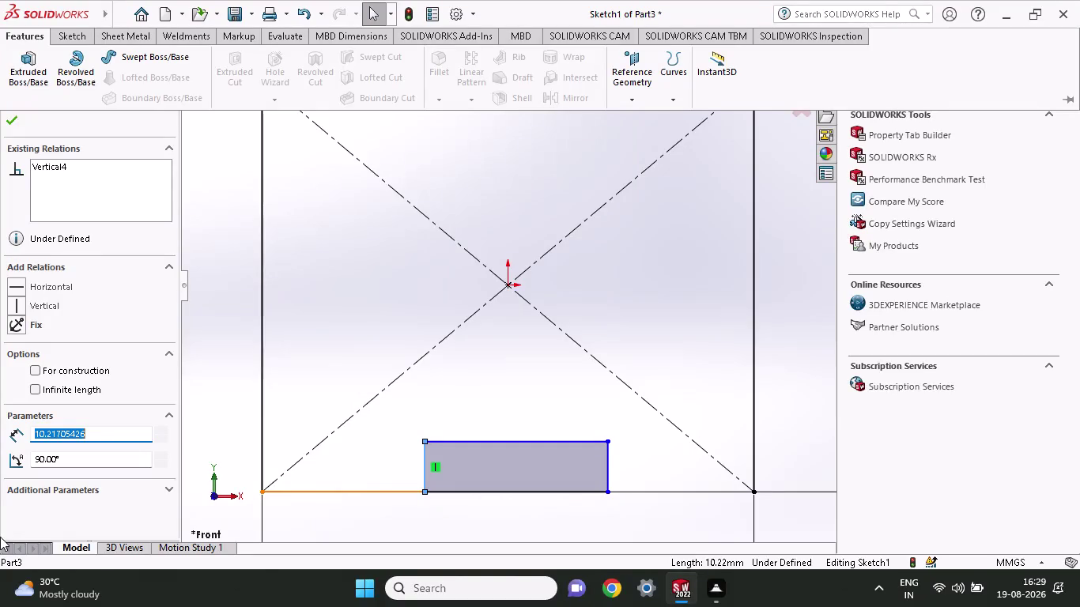
Undo recent edits to remove the small bottom rectangle from Sketch1's square.
key(ctrl+z)
key(ctrl+z)
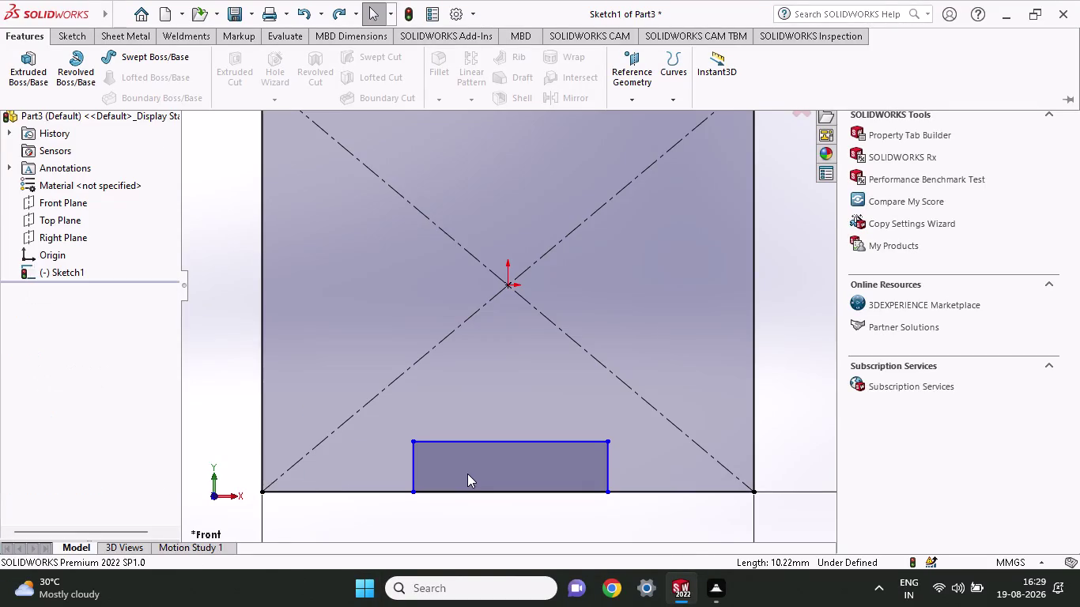
key(ctrl+z)
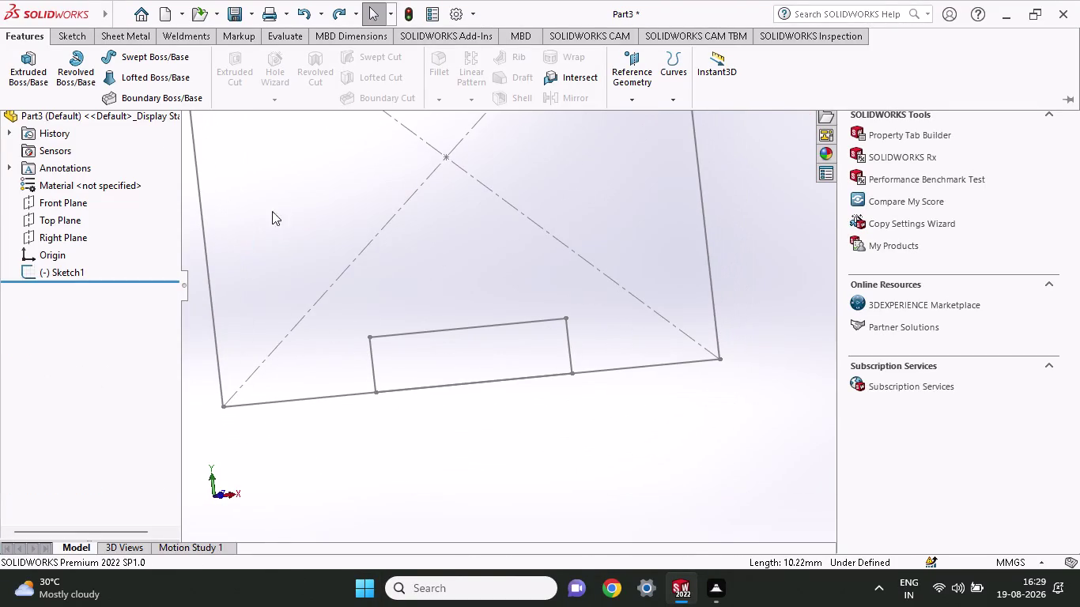
key(ctrl+z)
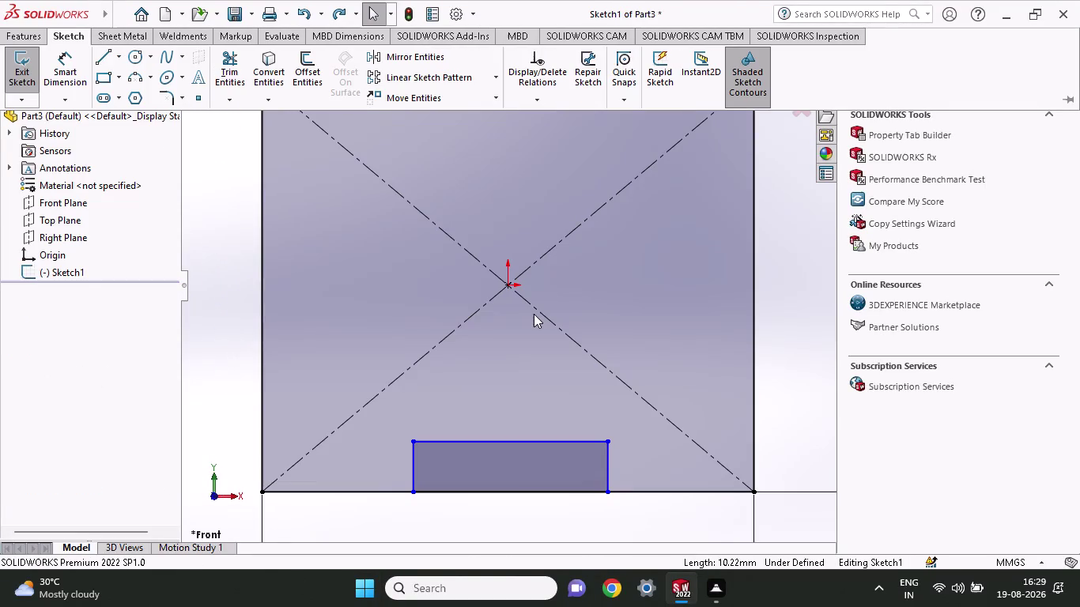
key(ctrl+z)
middle_drag(403, 378, 451, 403)
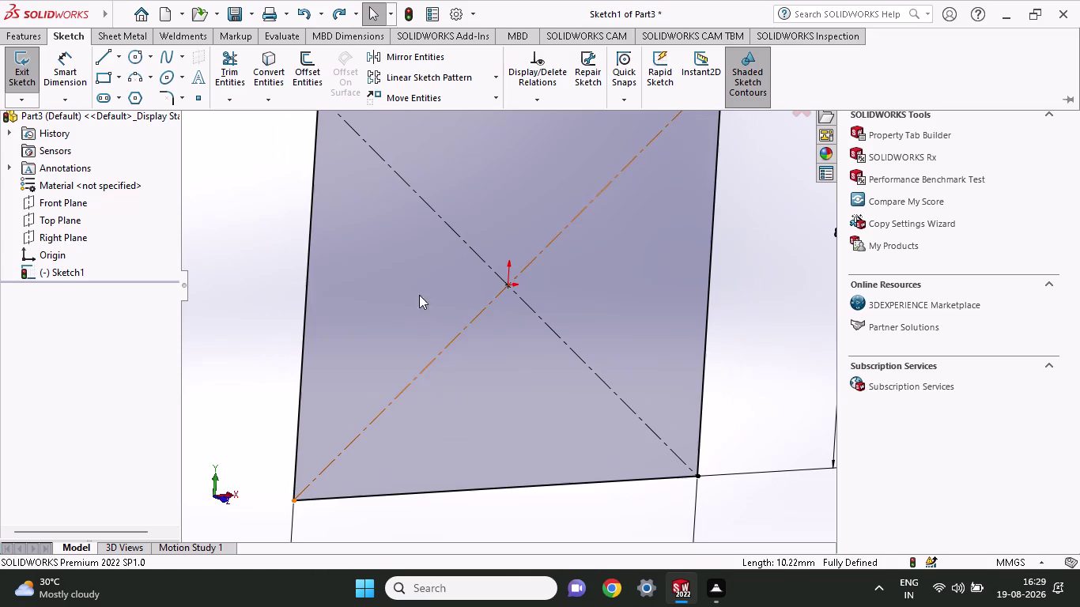
click(29, 32)
Extrude the square sketch as Boss-Extrude1 with a blind depth of 200 mm.
click(26, 74)
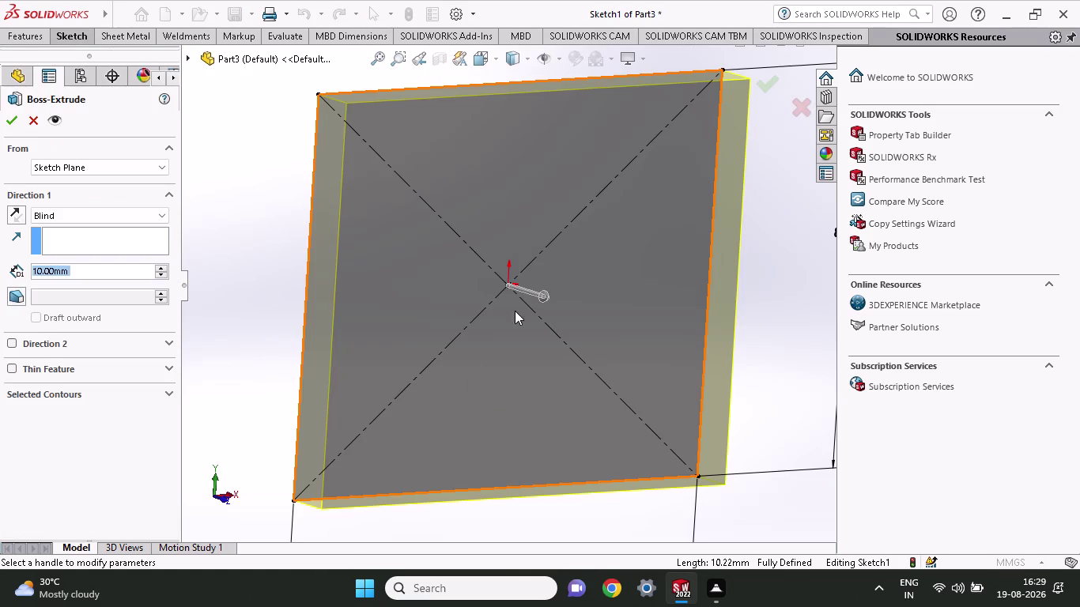
drag(544, 301, 291, 237)
scroll(up, 3)
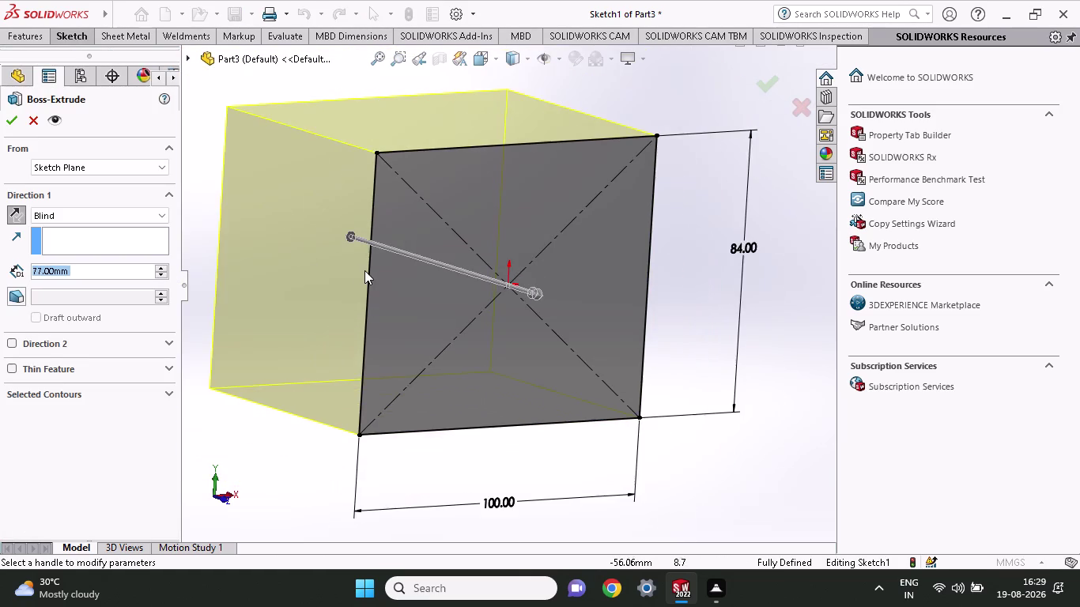
scroll(up, 3)
middle_drag(364, 270, 424, 278)
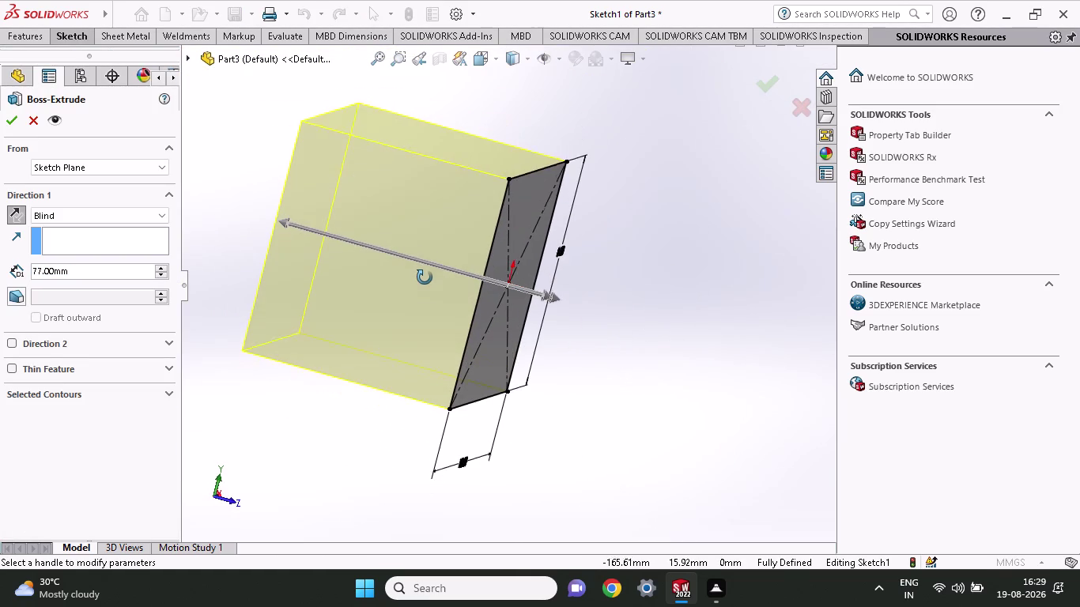
middle_drag(424, 278, 424, 274)
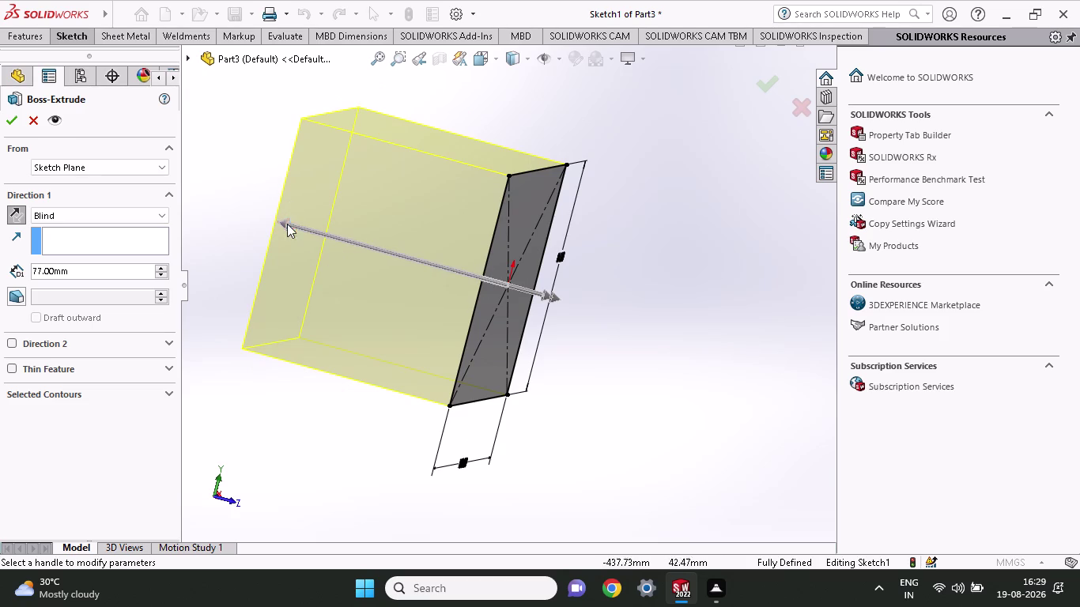
drag(287, 223, 212, 217)
scroll(up, 3)
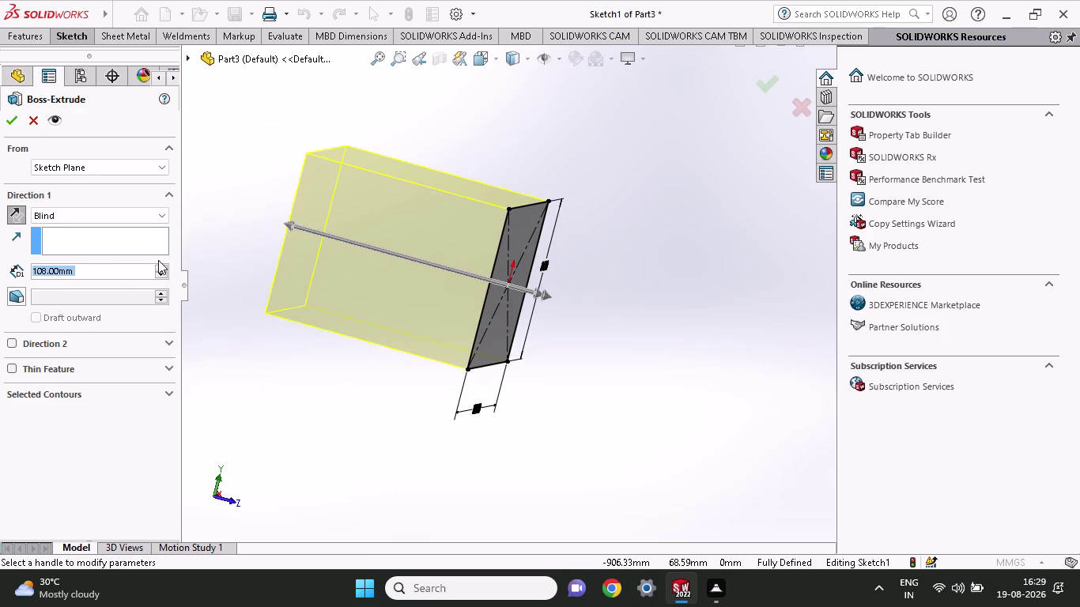
drag(98, 275, 0, 277)
text(20)
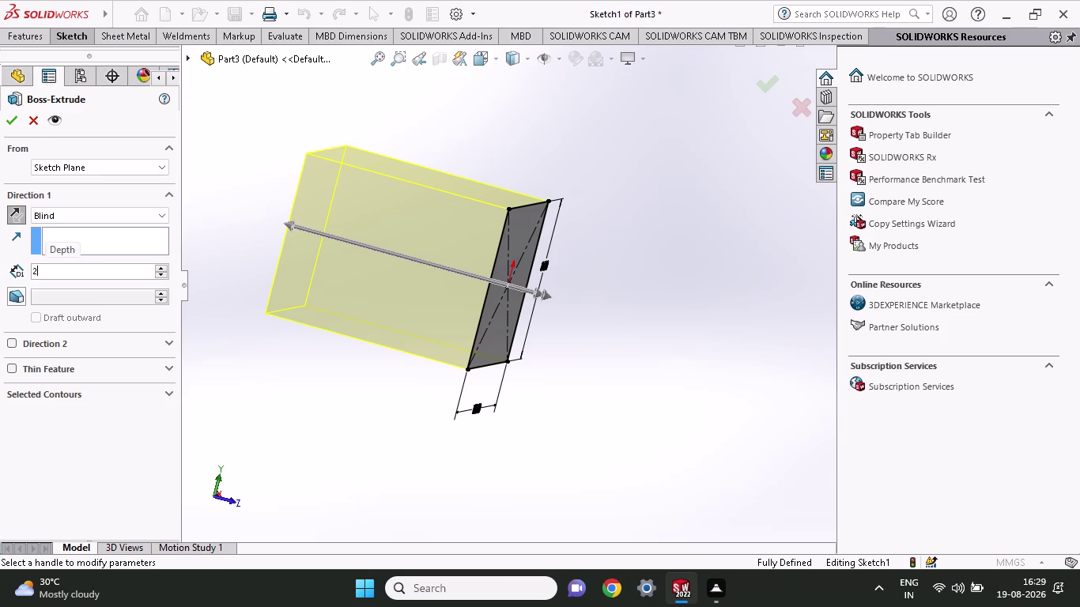
text(0)
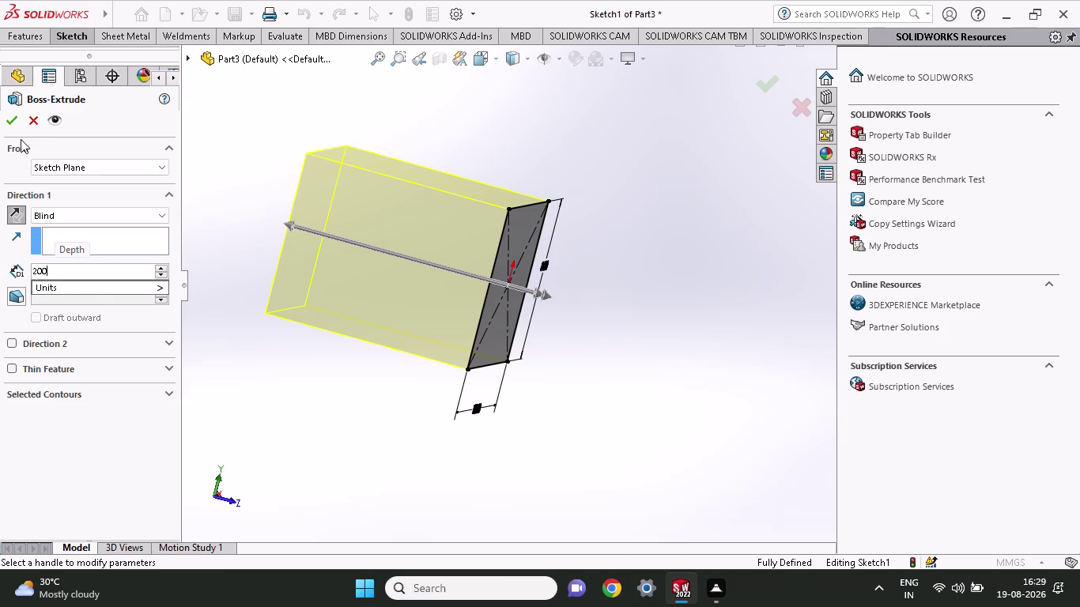
click(14, 121)
click(14, 121)
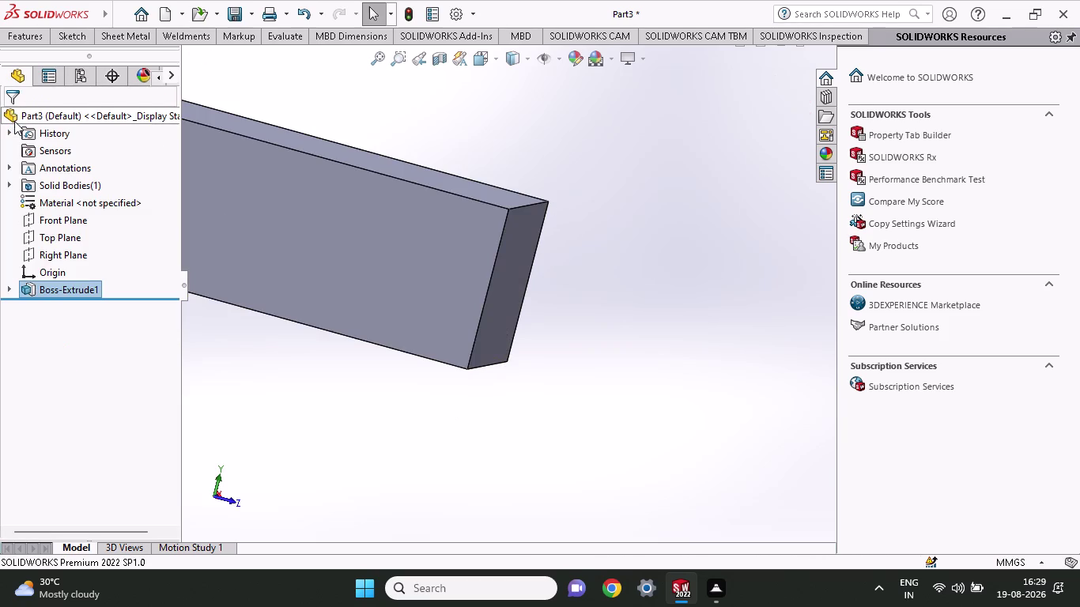
Sketch a notch rectangle on the block's front face along the bottom edge.
click(371, 382)
scroll(up, 3)
middle_drag(435, 398, 329, 334)
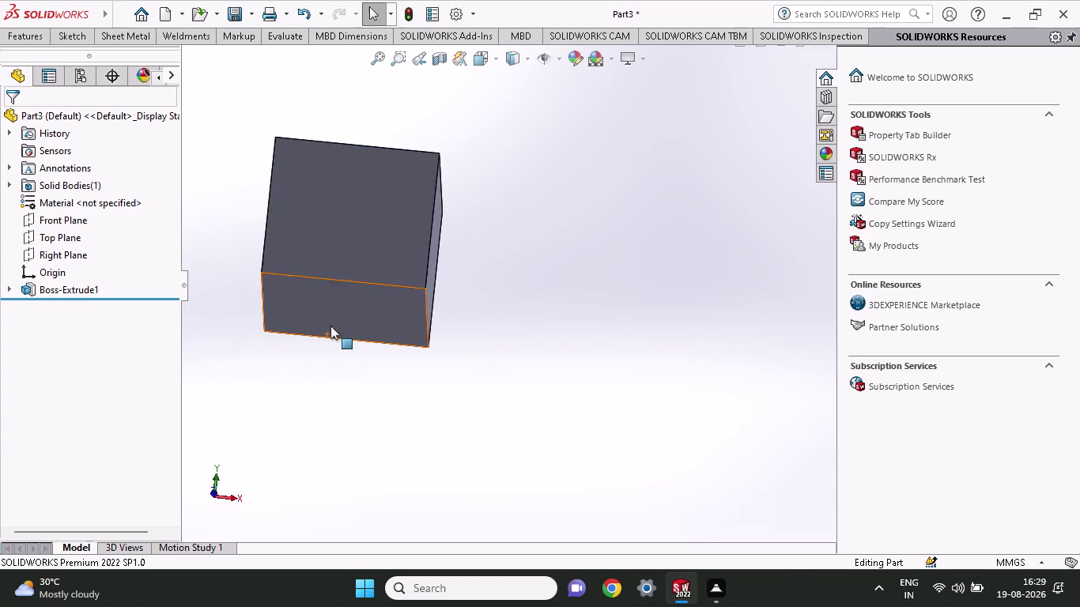
click(356, 231)
click(431, 184)
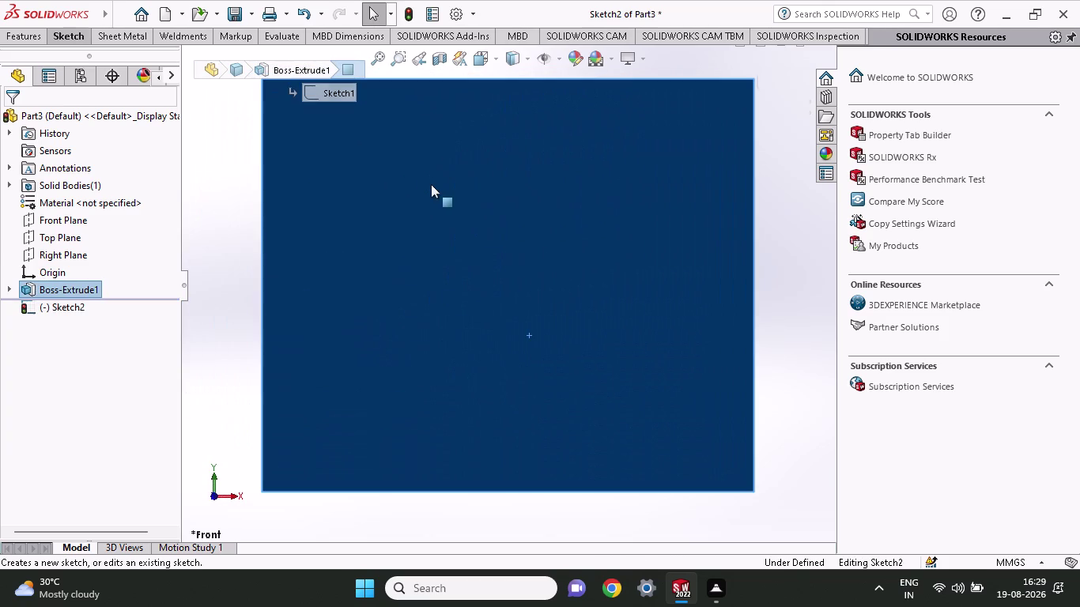
click(75, 33)
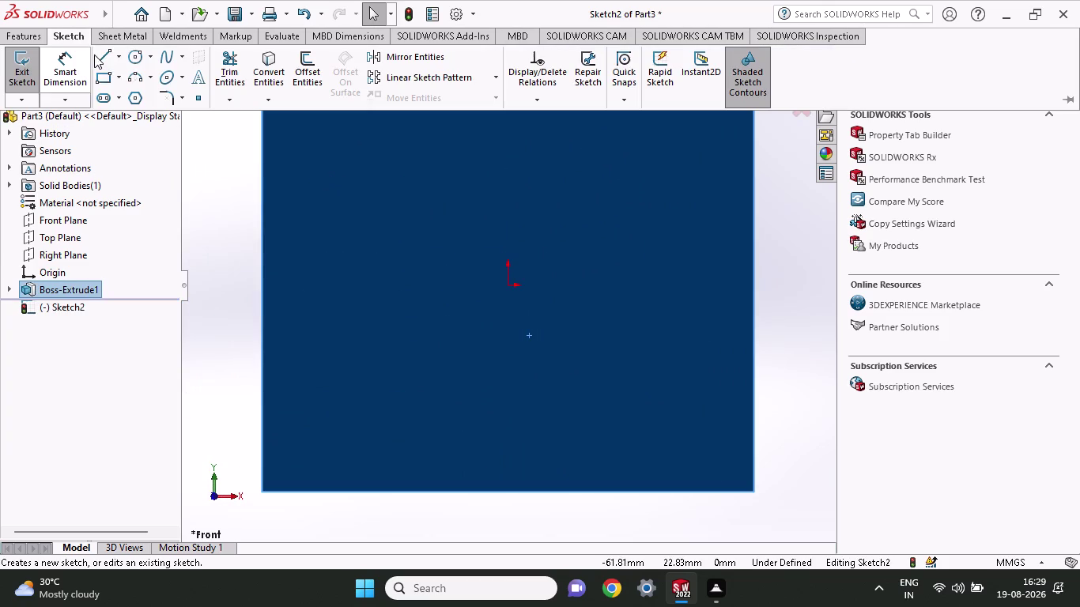
click(101, 73)
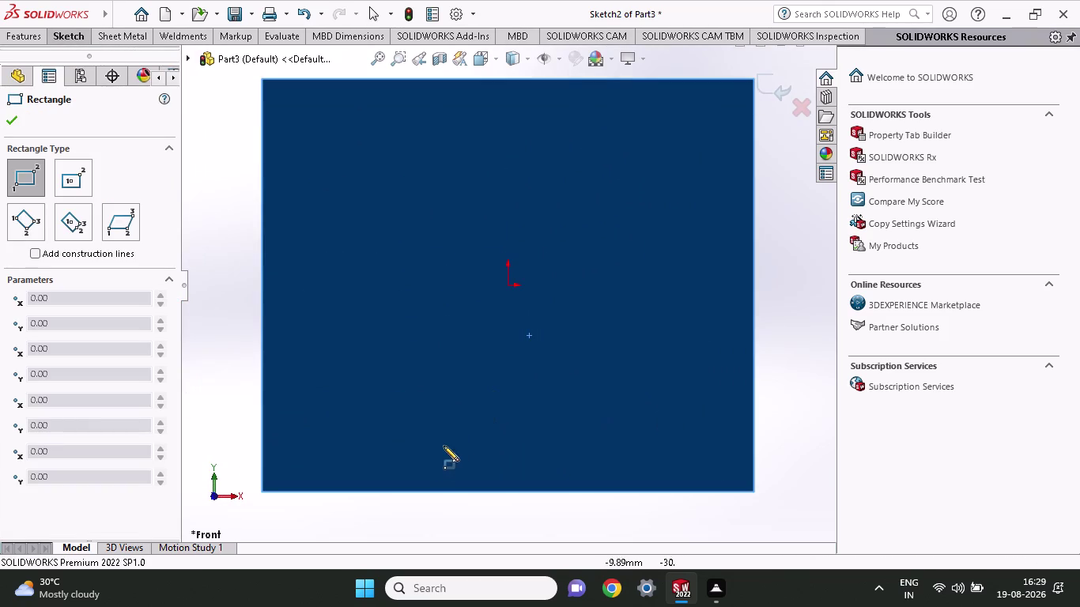
click(399, 491)
click(642, 435)
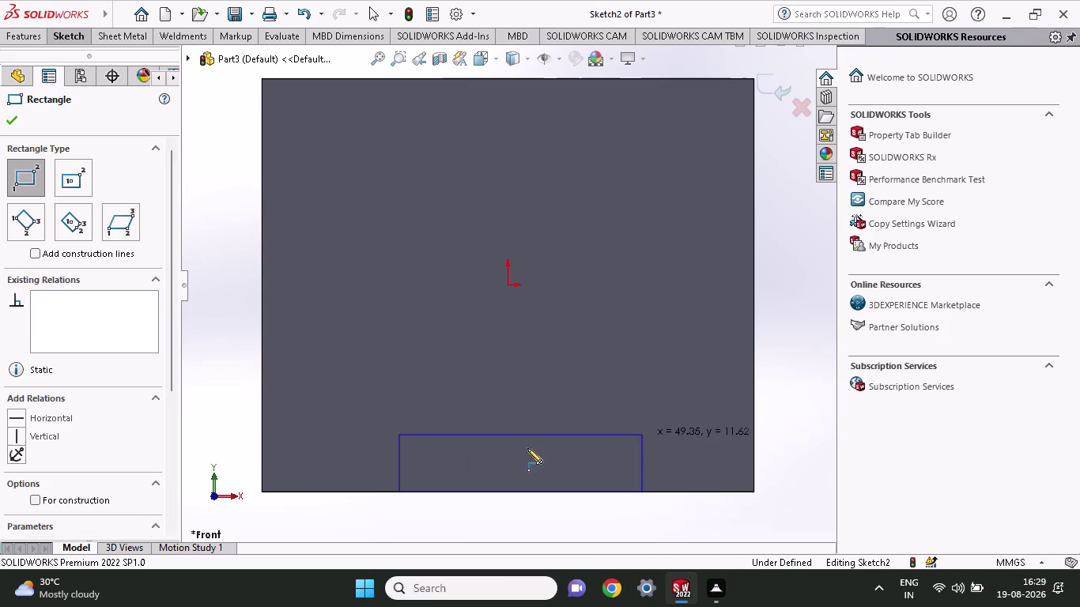
click(83, 37)
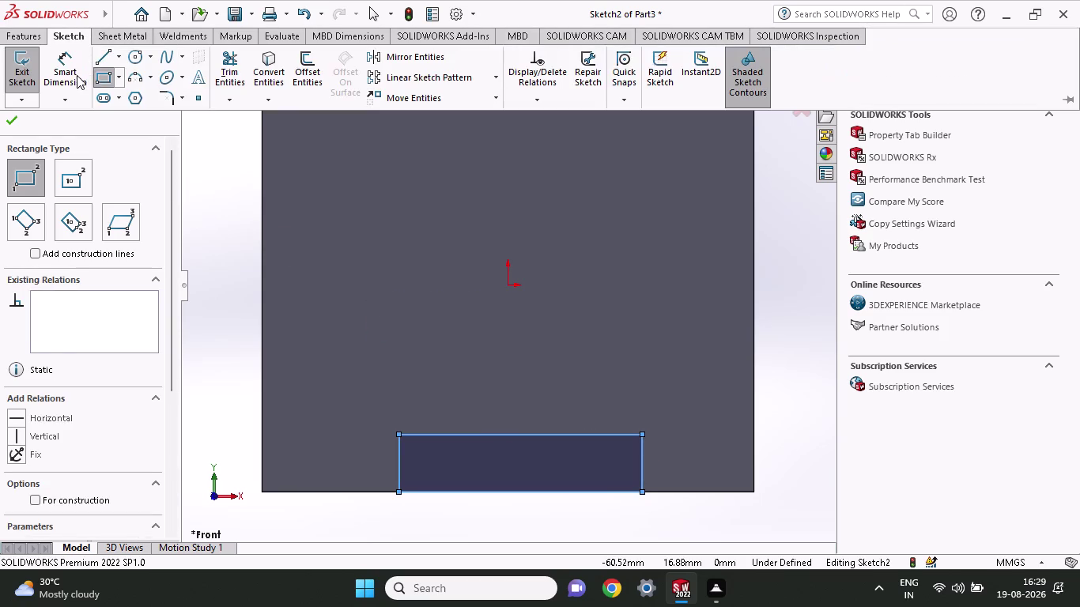
Dimension the notch corners 26 mm (52/2) right and 52 mm left of centre.
click(73, 76)
click(504, 283)
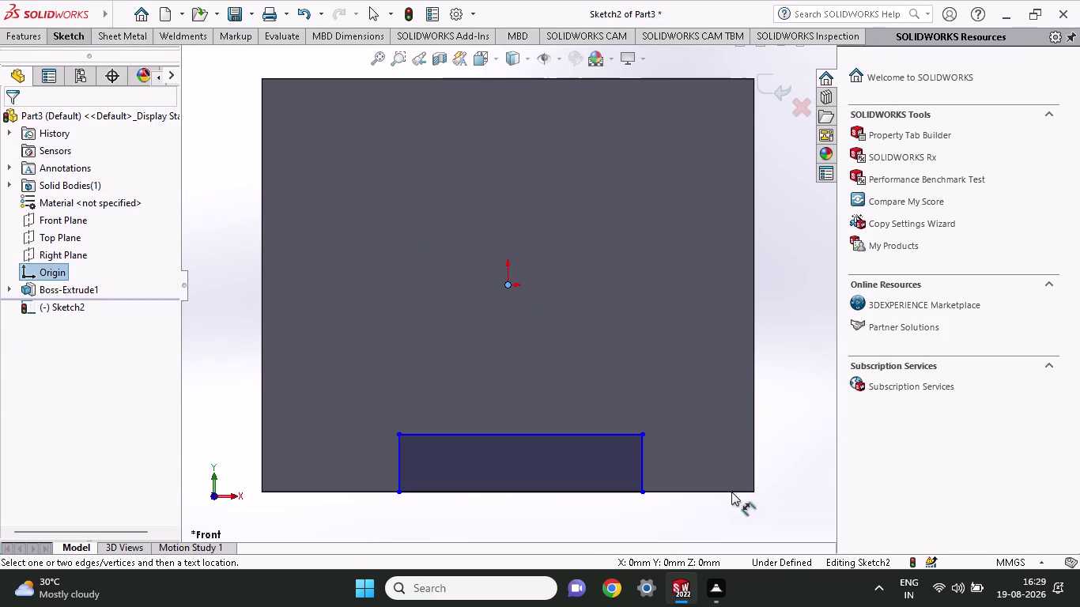
click(640, 432)
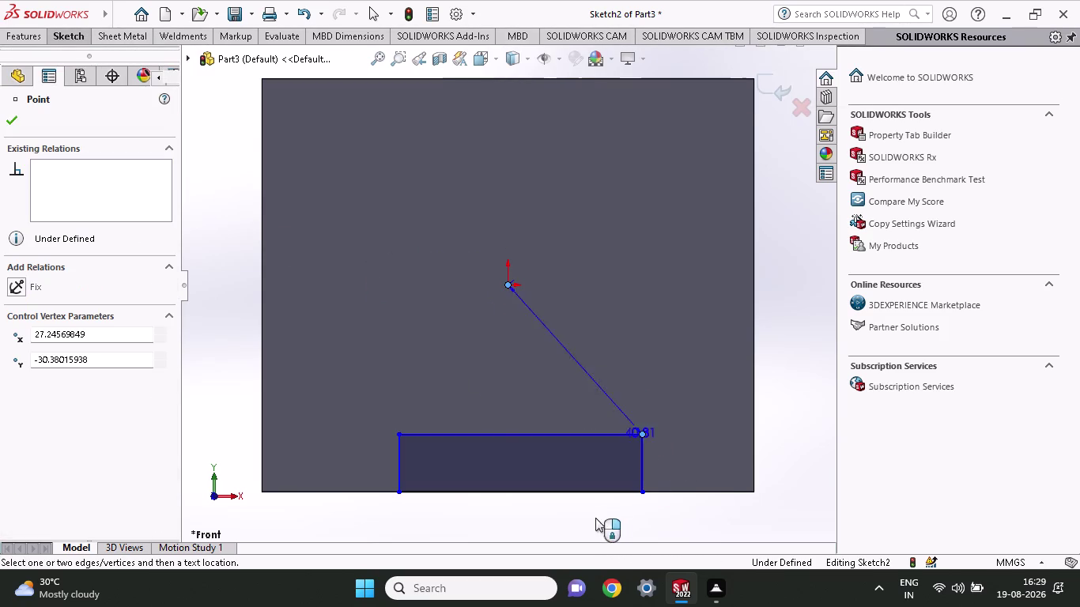
click(576, 525)
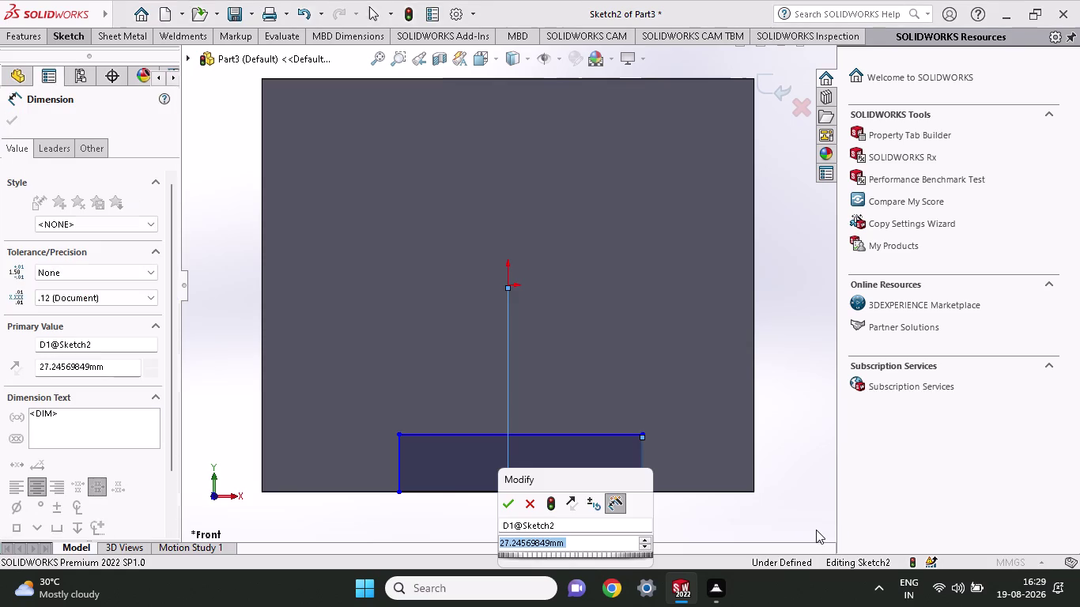
text(52/2)
key(Return)
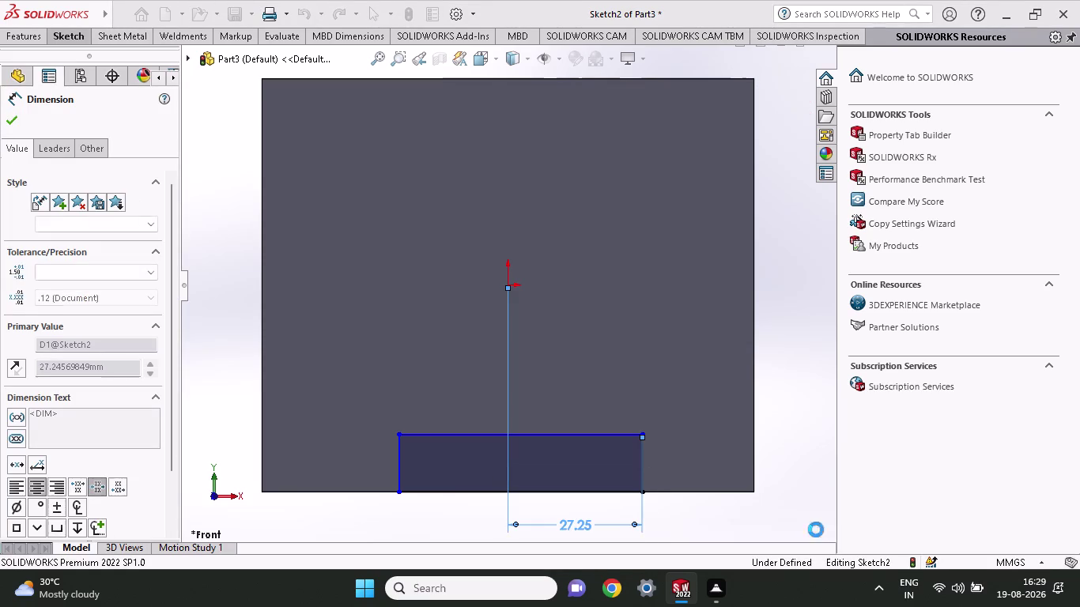
click(399, 436)
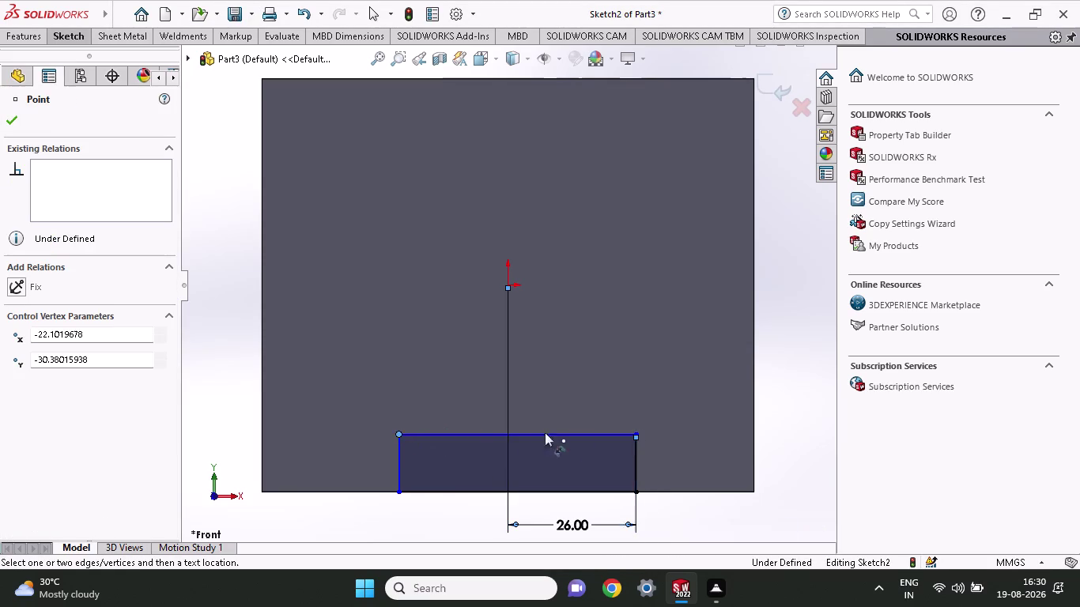
click(636, 438)
click(452, 528)
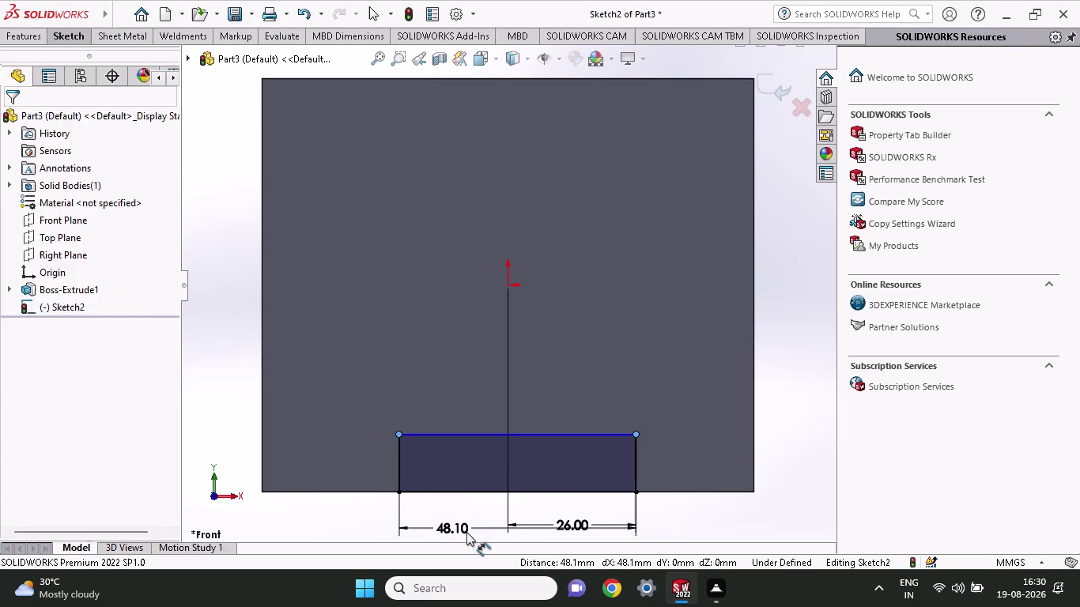
text(52)
key(Return)
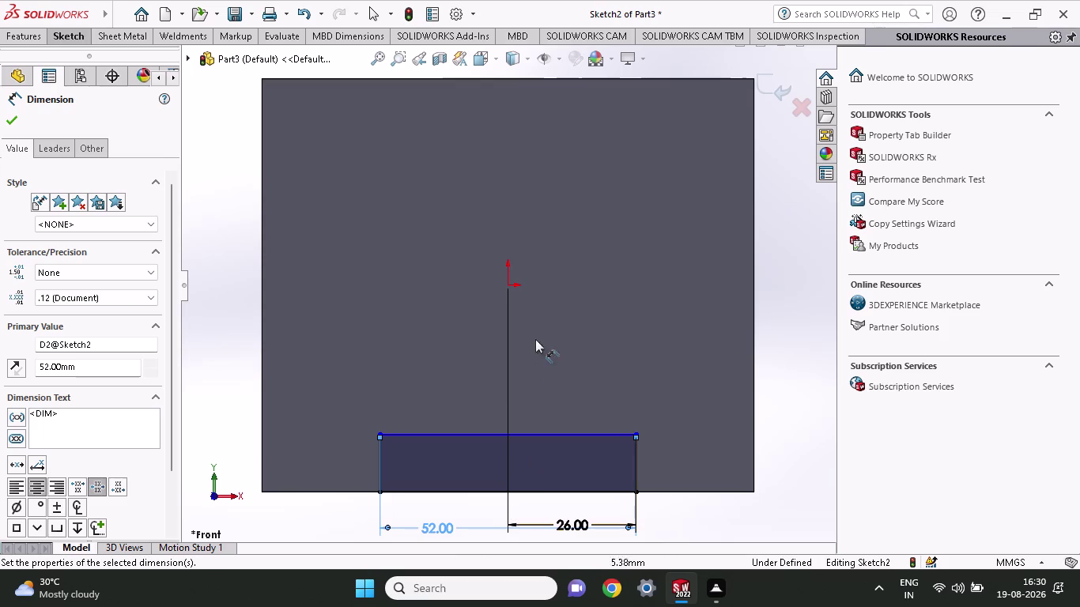
Set the notch rectangle's height to 10 mm.
drag(377, 460, 358, 460)
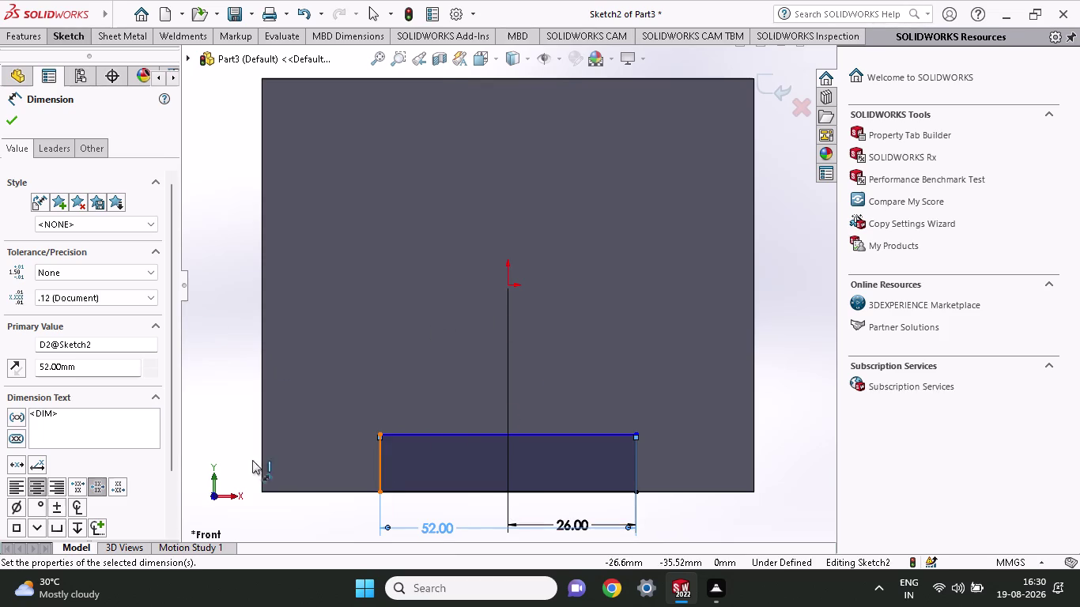
scroll(up, 3)
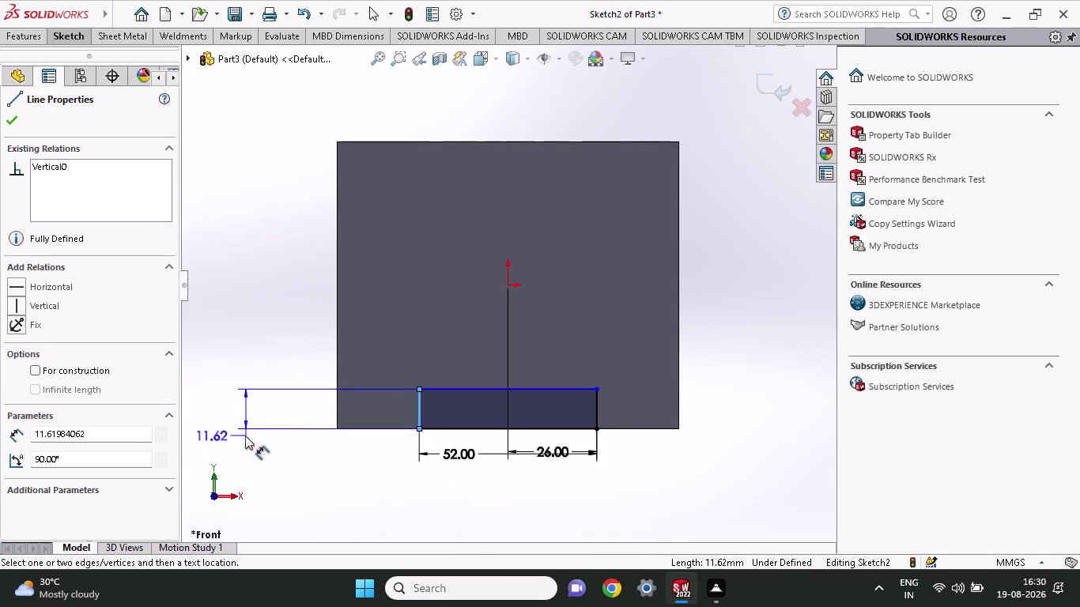
click(231, 438)
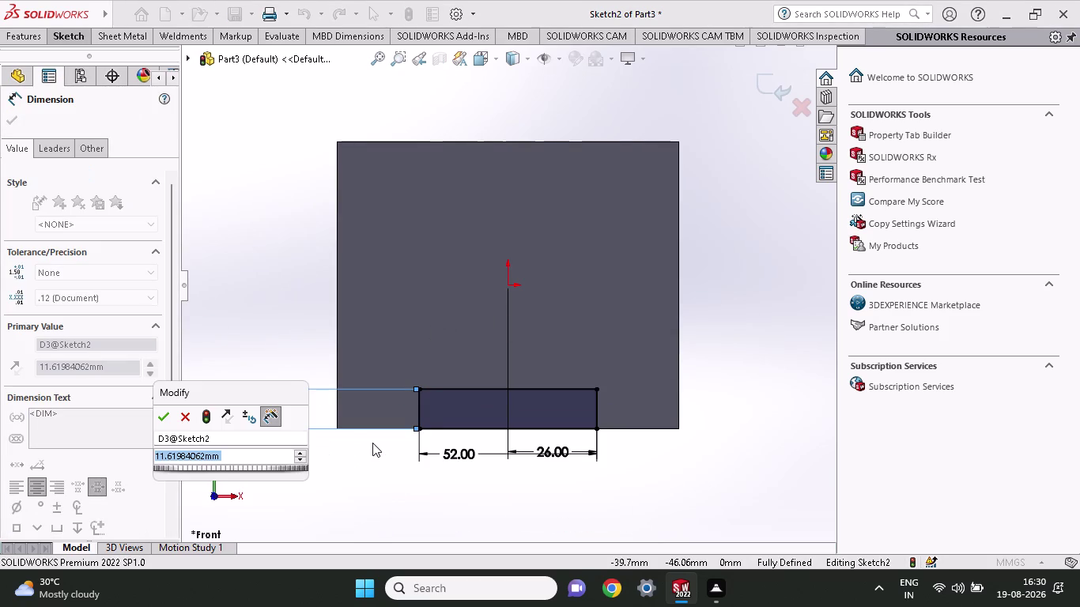
text(10)
key(Return)
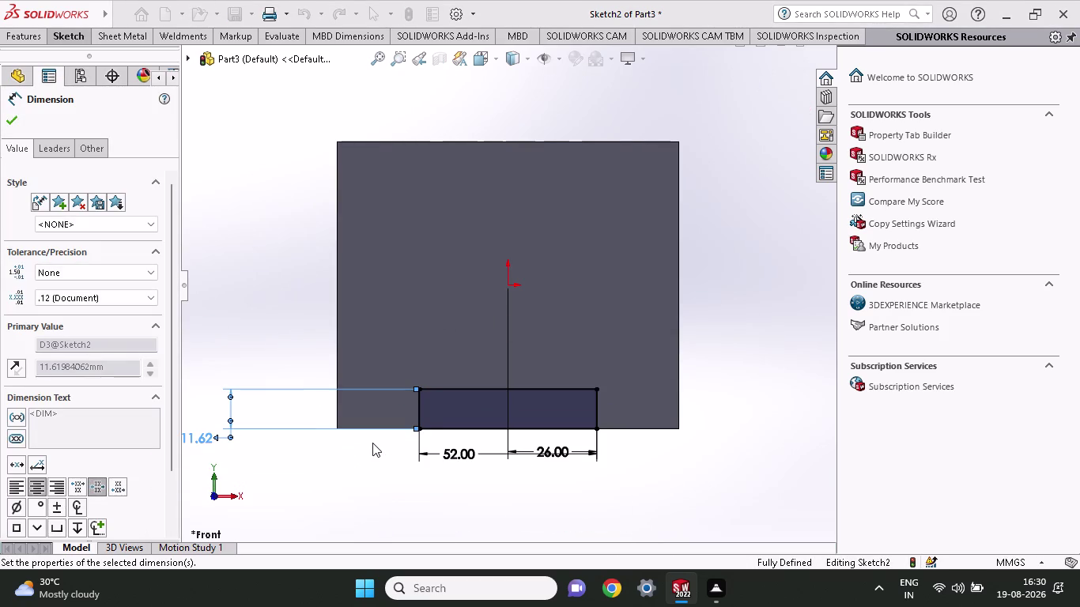
Cut the notch rectangle through the block as Cut-Extrude1.
click(34, 36)
click(224, 64)
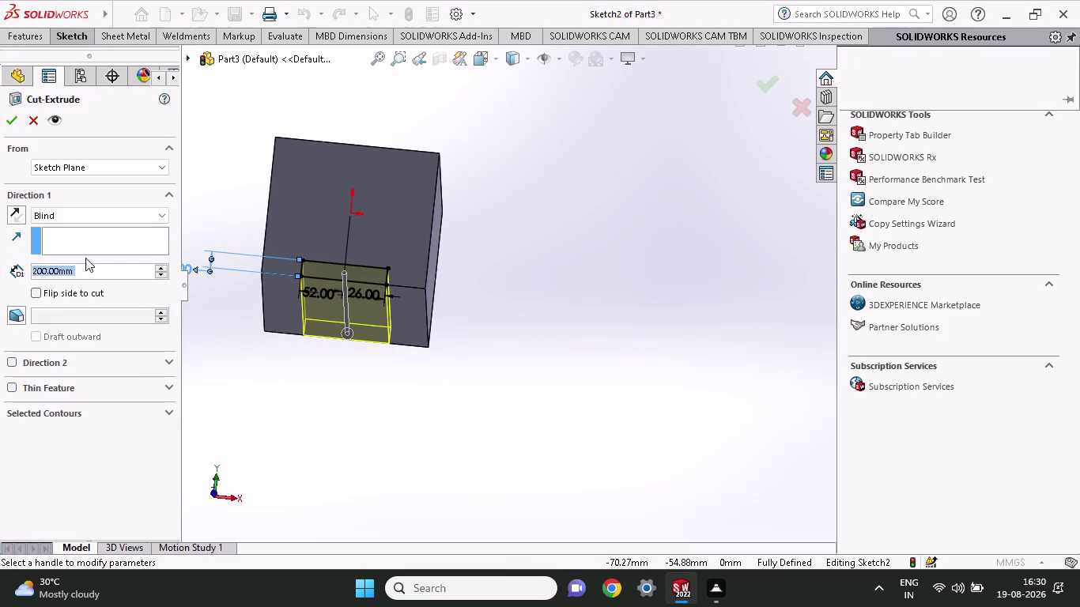
click(7, 122)
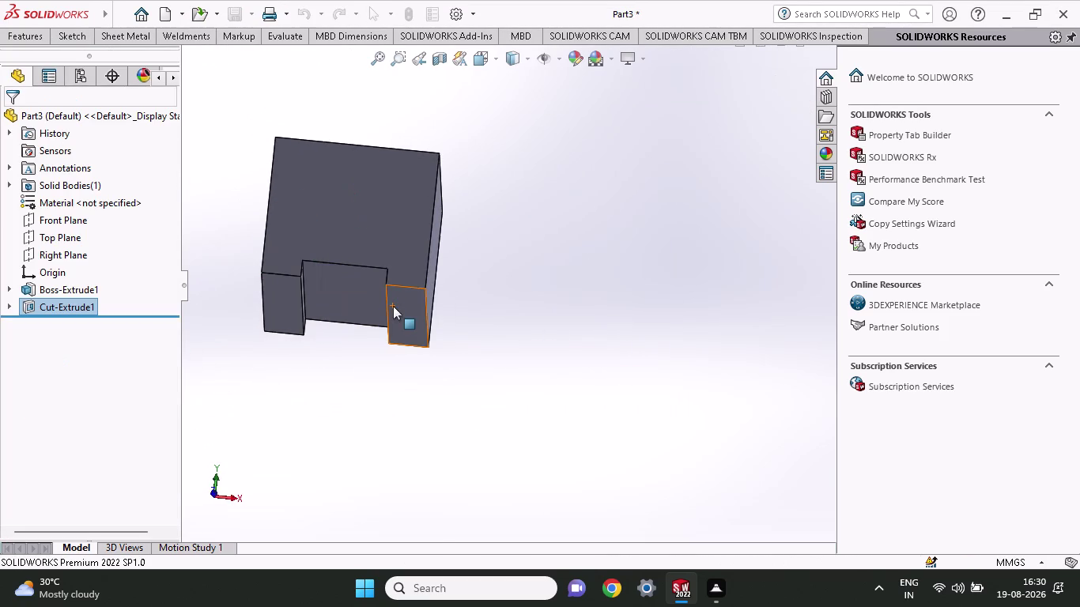
click(362, 207)
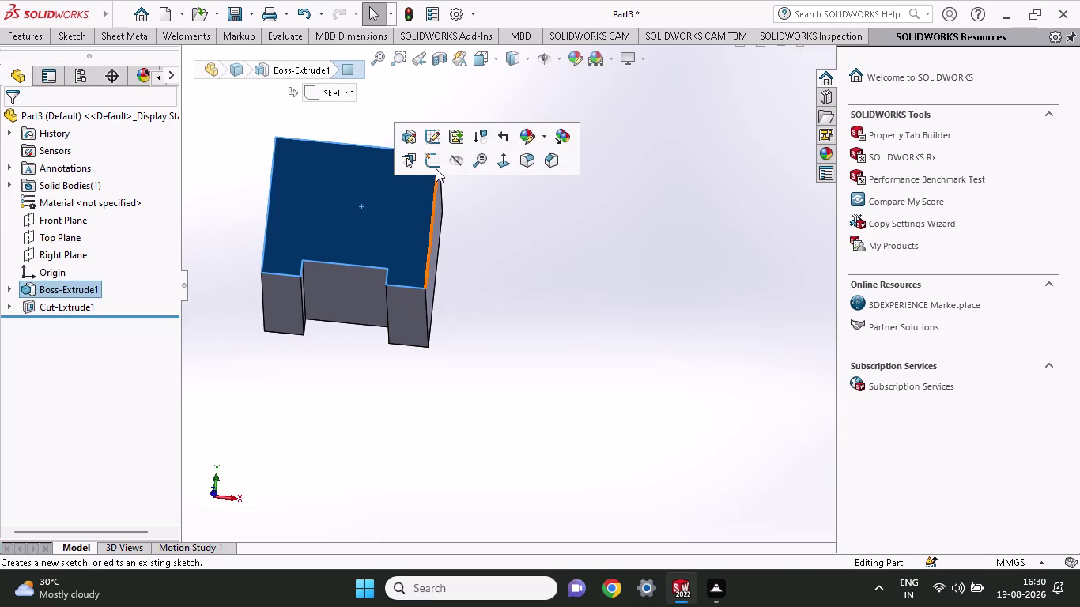
Start a front-face sketch and draw rectangles along the left and right edges.
click(436, 168)
scroll(up, 3)
scroll(down, 3)
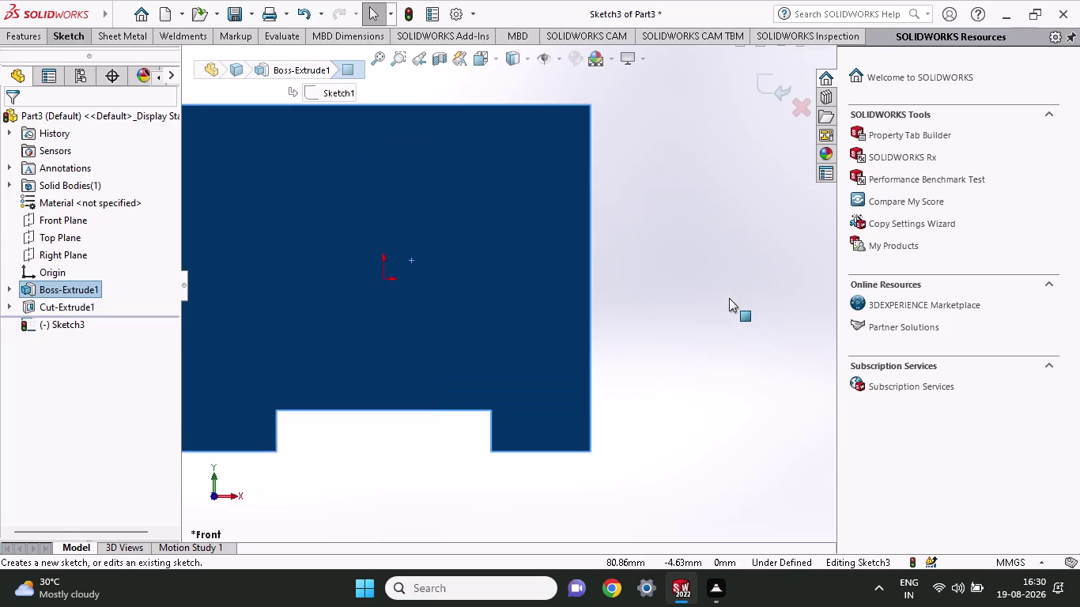
scroll(up, 3)
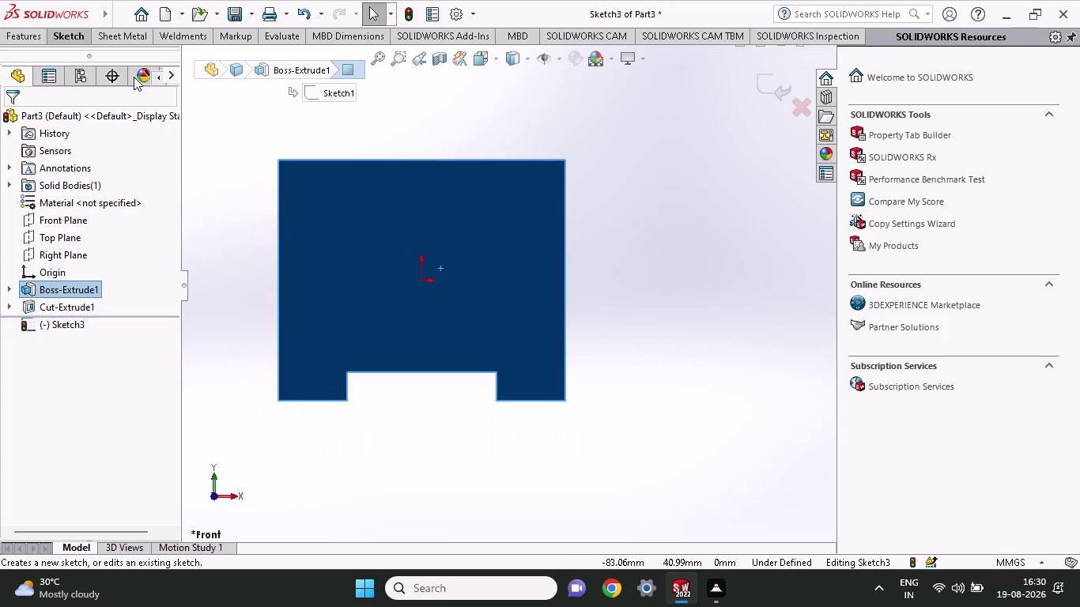
click(64, 25)
click(71, 35)
click(101, 74)
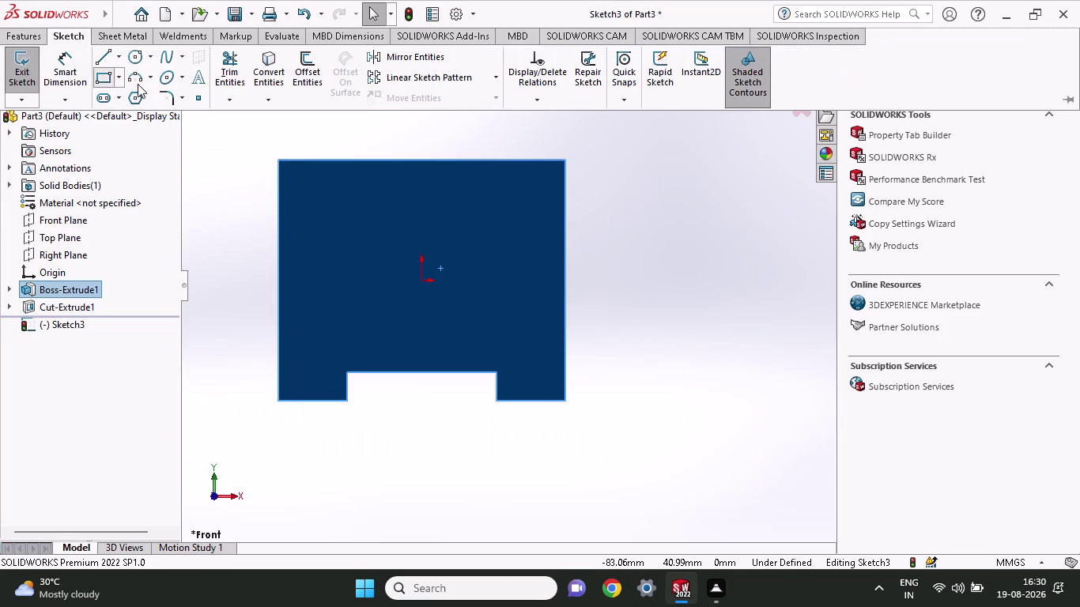
click(278, 159)
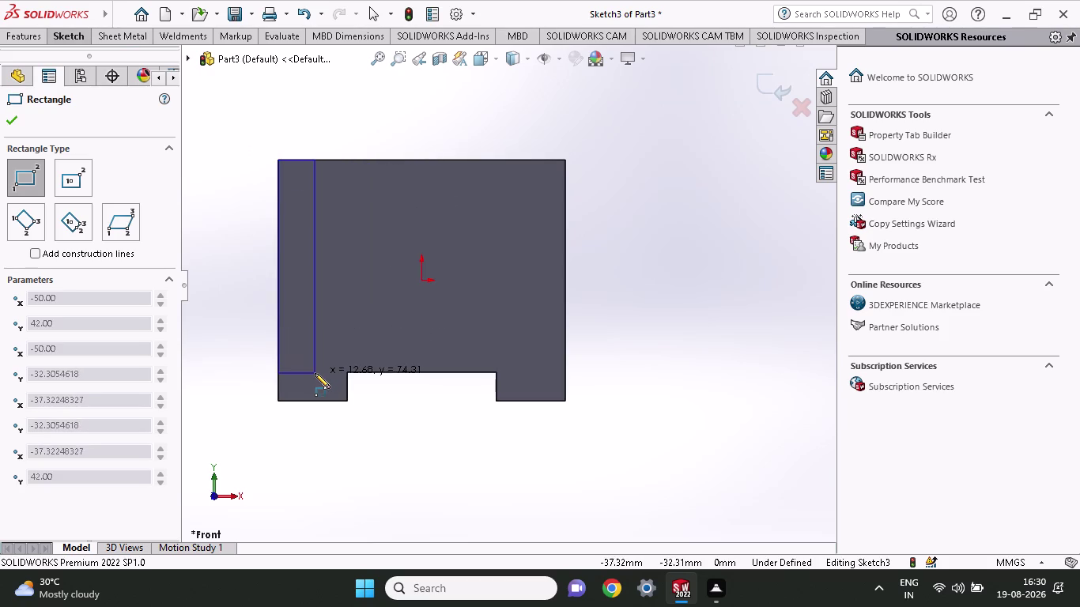
click(314, 366)
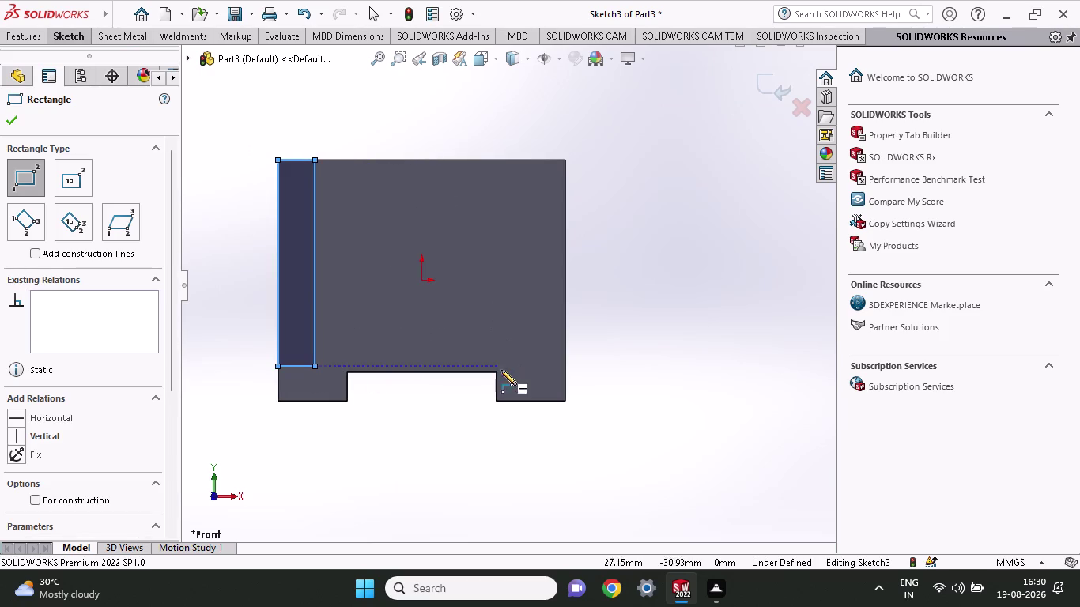
click(563, 160)
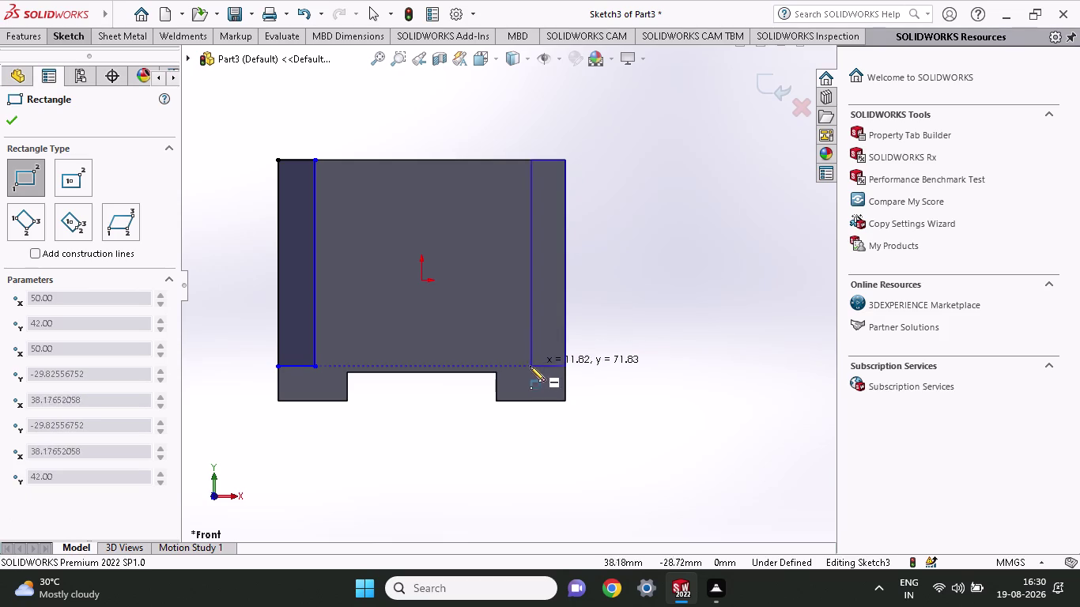
click(528, 374)
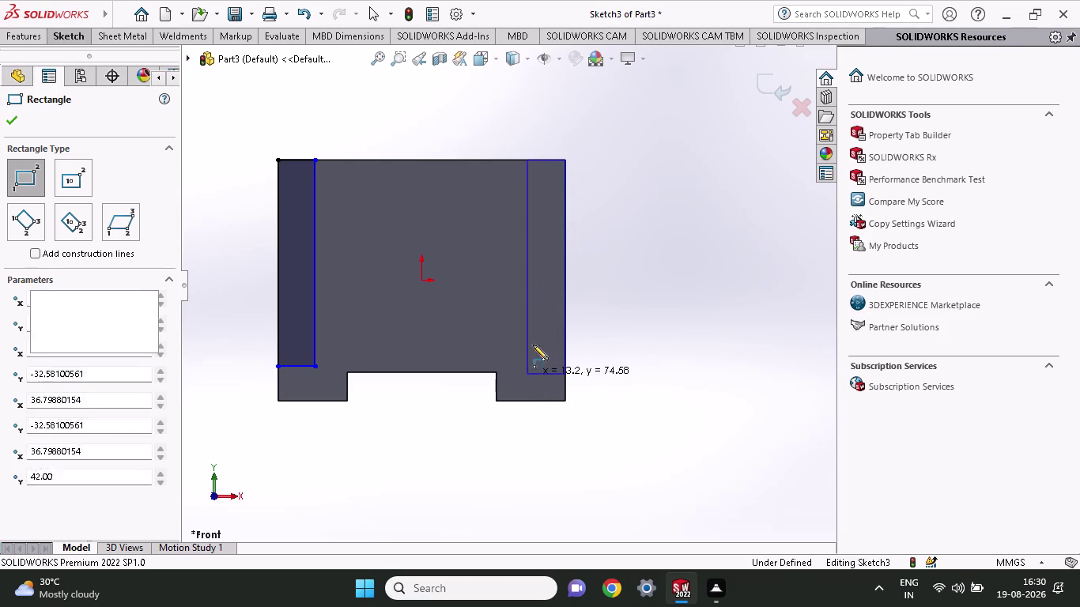
key(Escape)
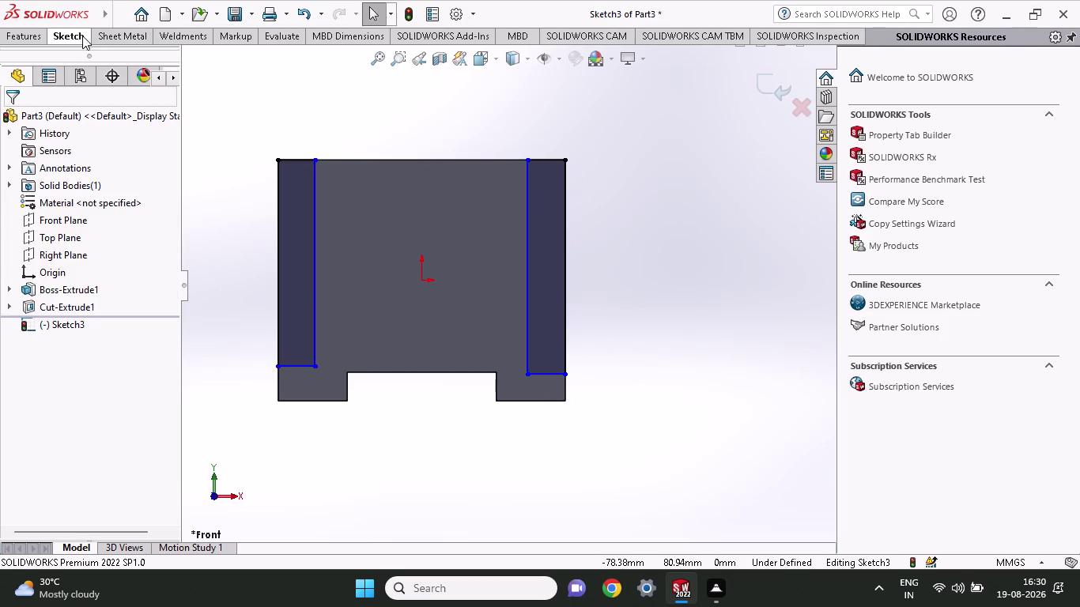
Dimension both strip heights to 72 mm (84-12).
click(82, 36)
click(82, 79)
click(565, 261)
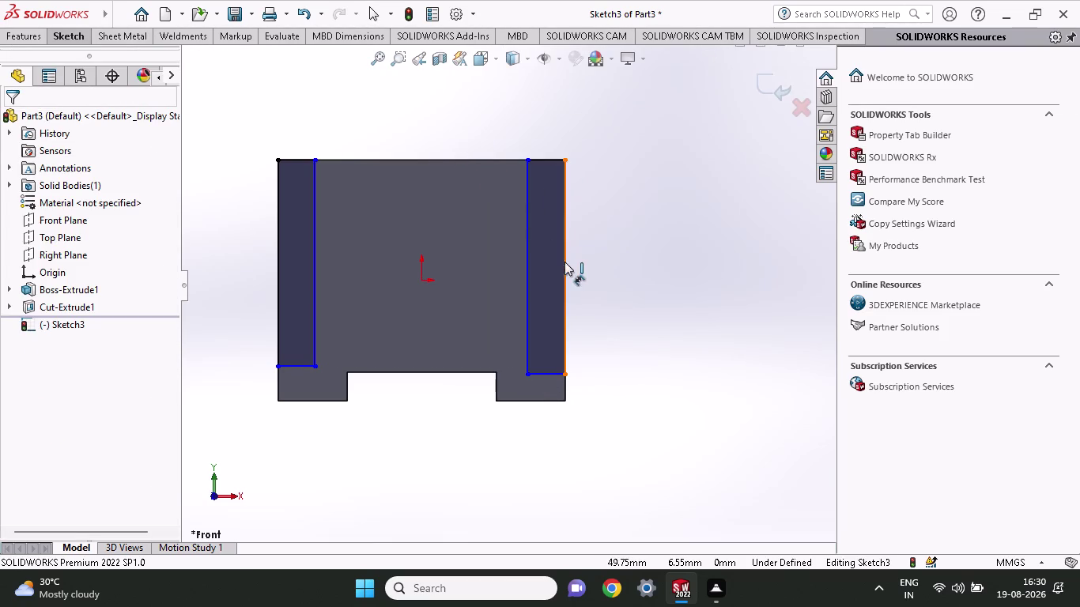
click(642, 299)
key(7)
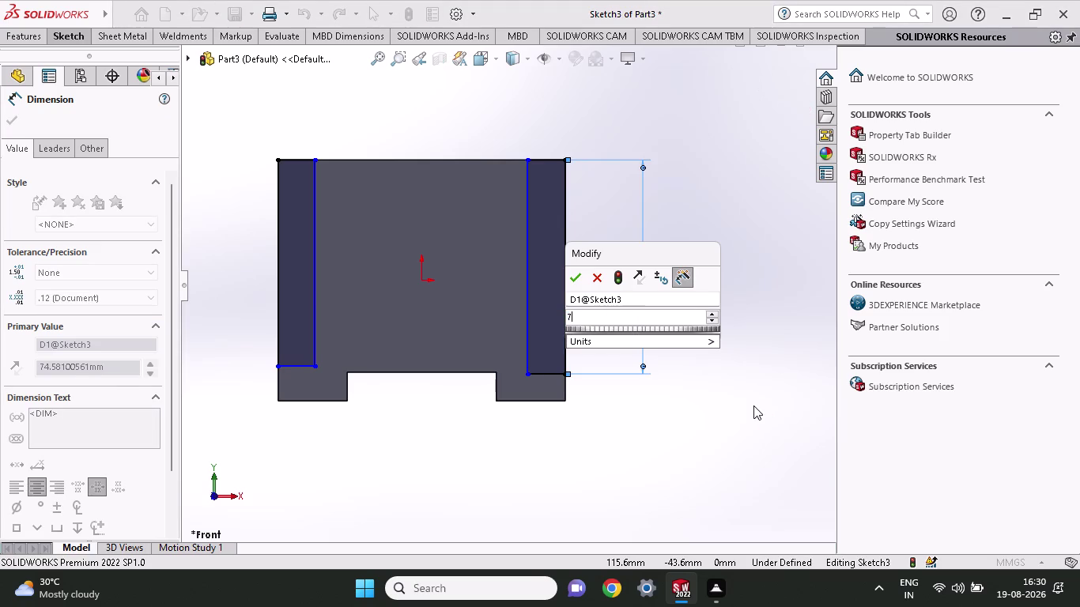
key(BackSpace)
text(84-)
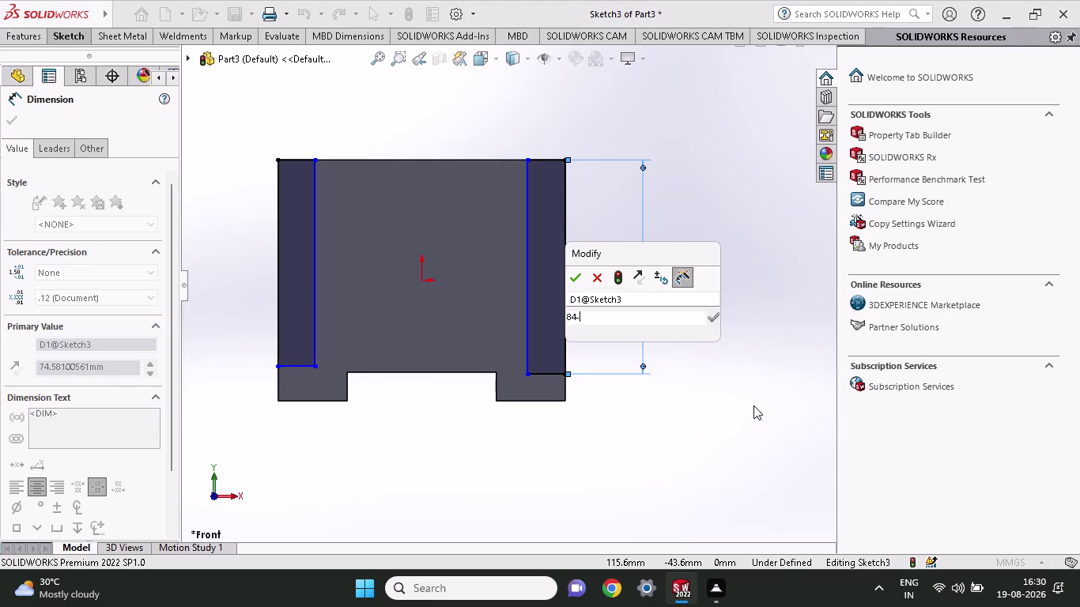
text(12)
key(Return)
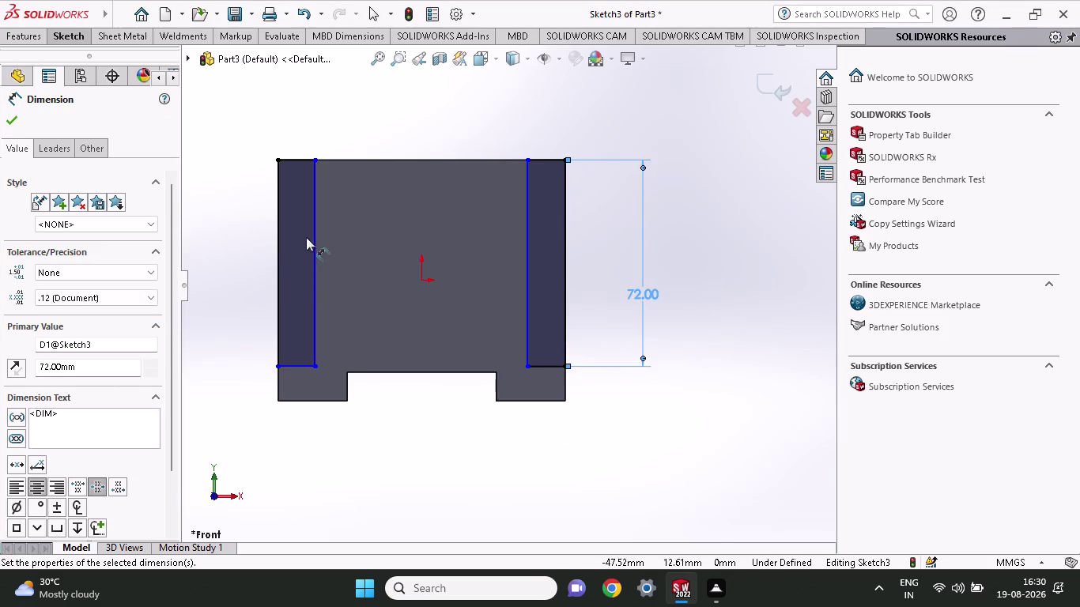
click(274, 271)
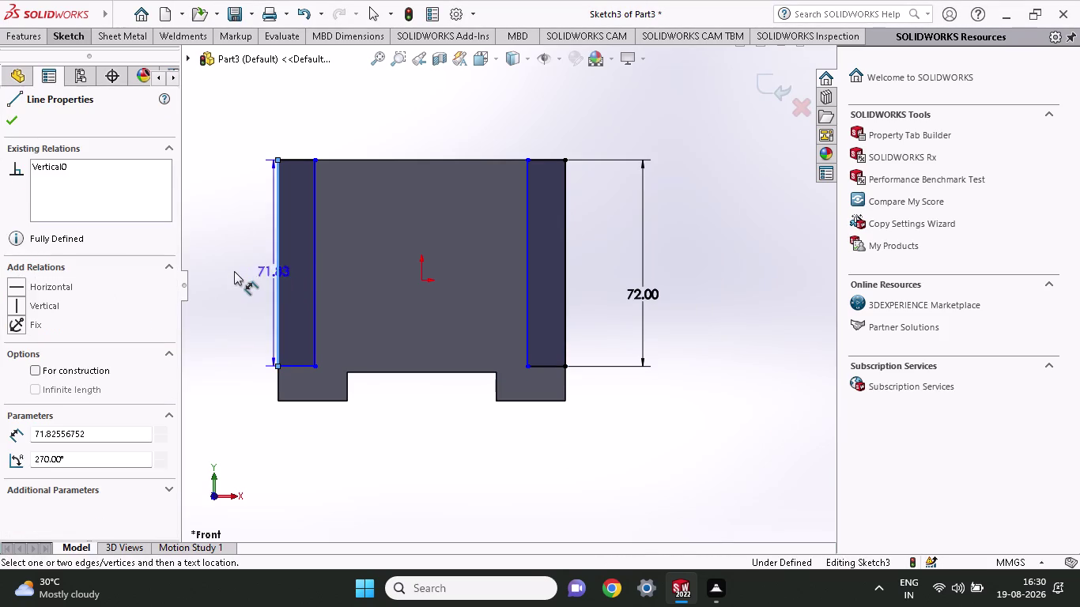
click(234, 271)
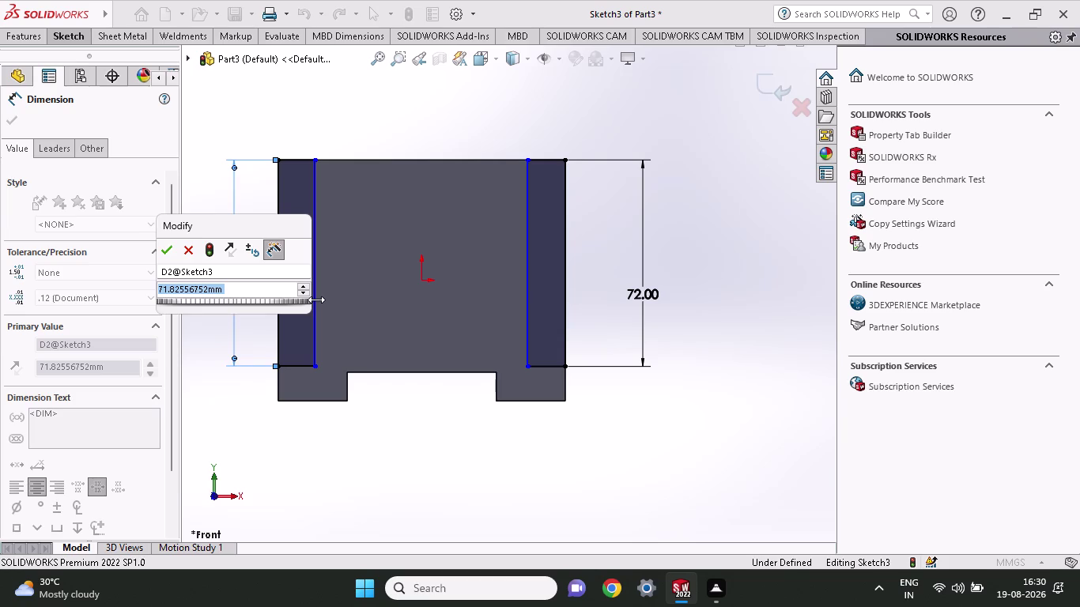
text(84-12)
key(Return)
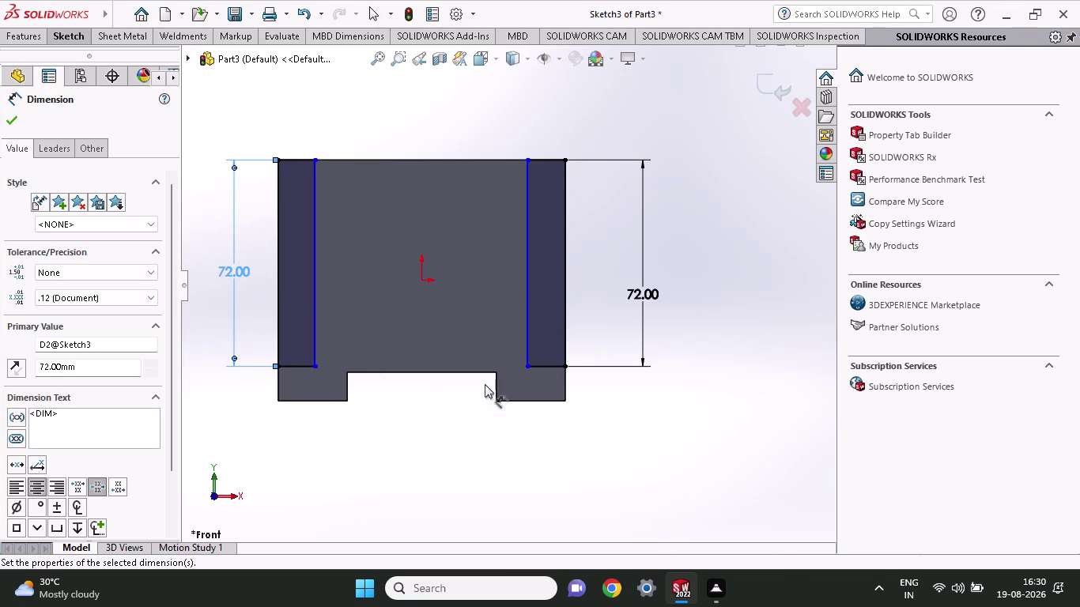
Dimension both strip widths to 12 mm.
scroll(down, 3)
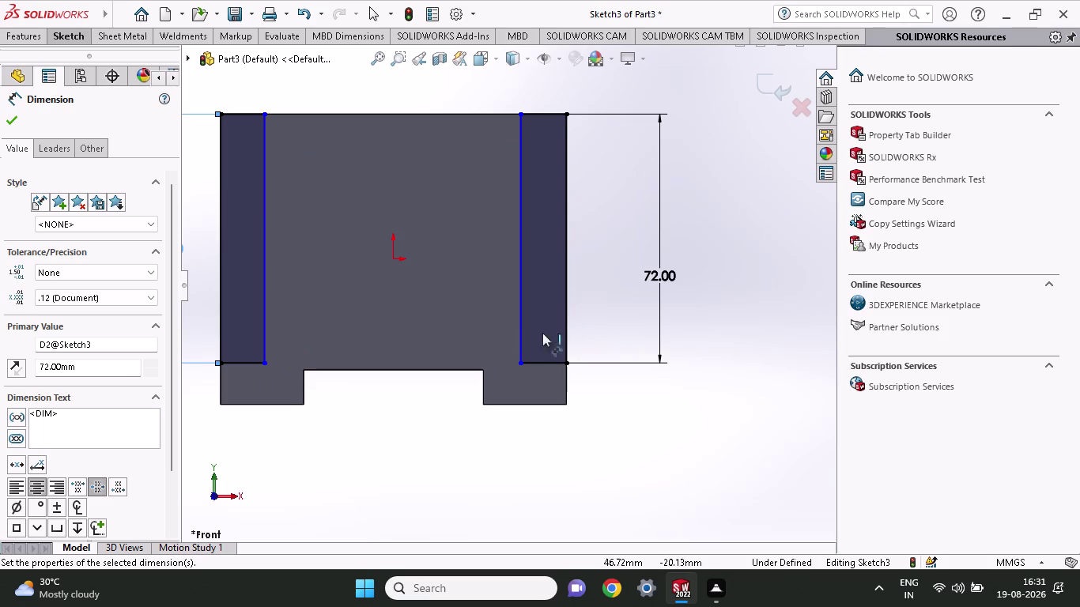
click(253, 112)
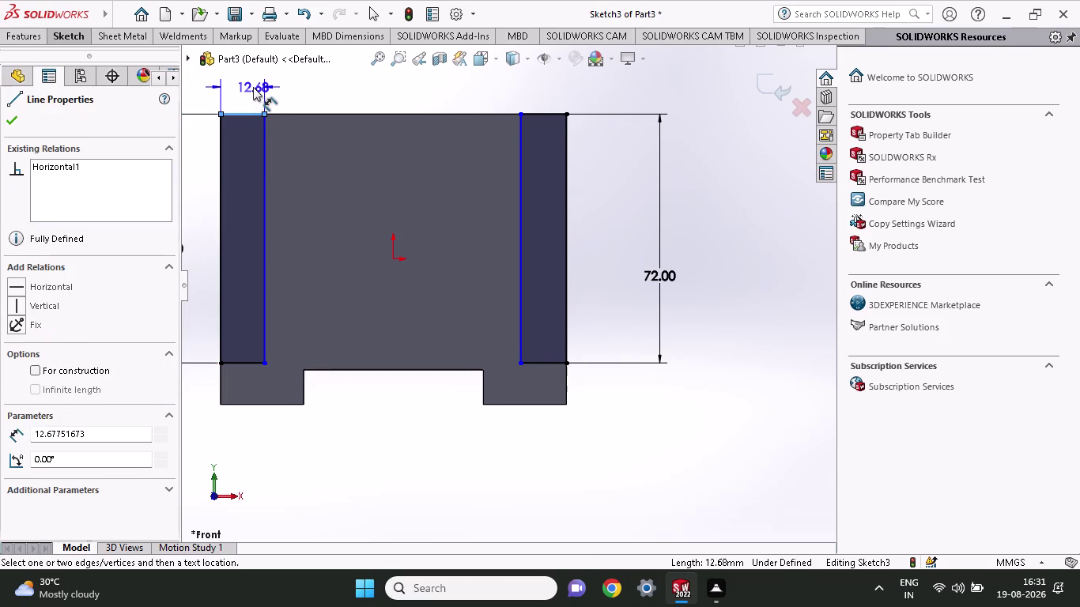
click(253, 87)
text(12)
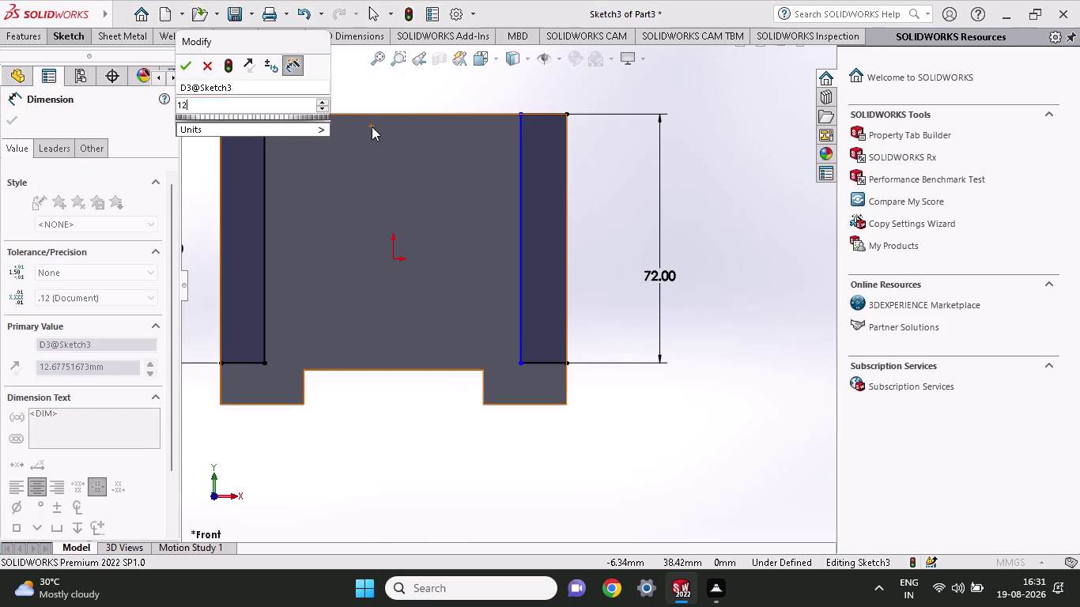
key(Return)
click(545, 111)
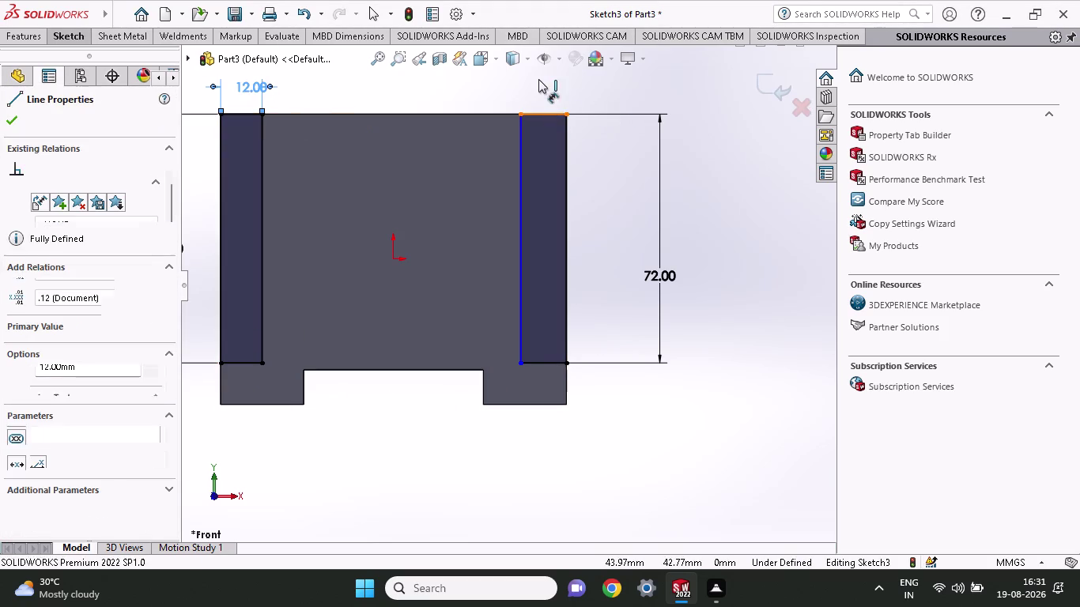
click(539, 79)
text(12)
key(Return)
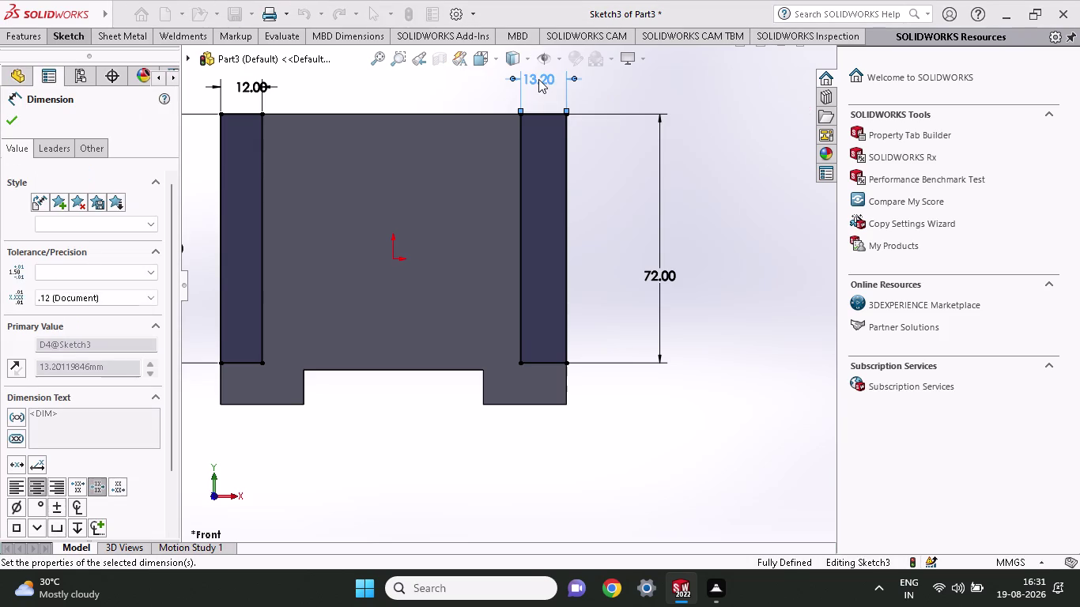
Start an Extruded Cut of the two side strips.
click(22, 35)
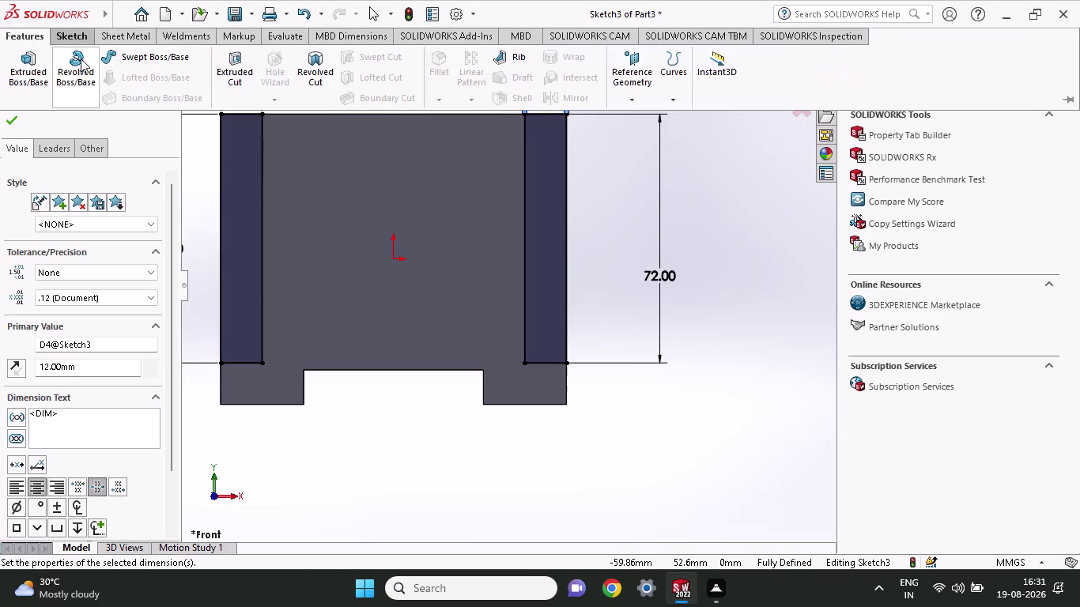
click(240, 67)
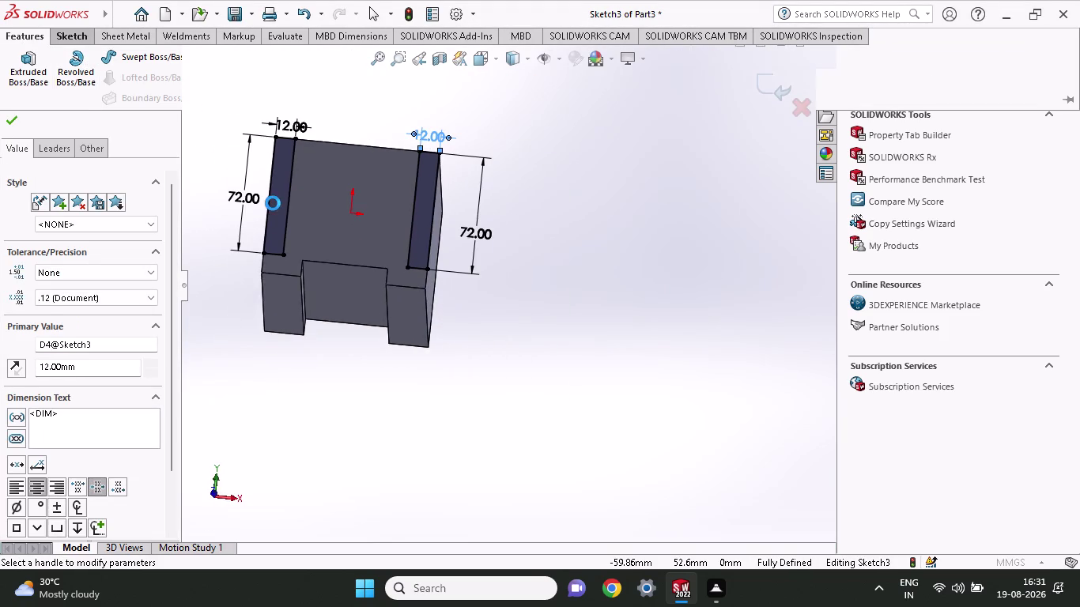
click(6, 122)
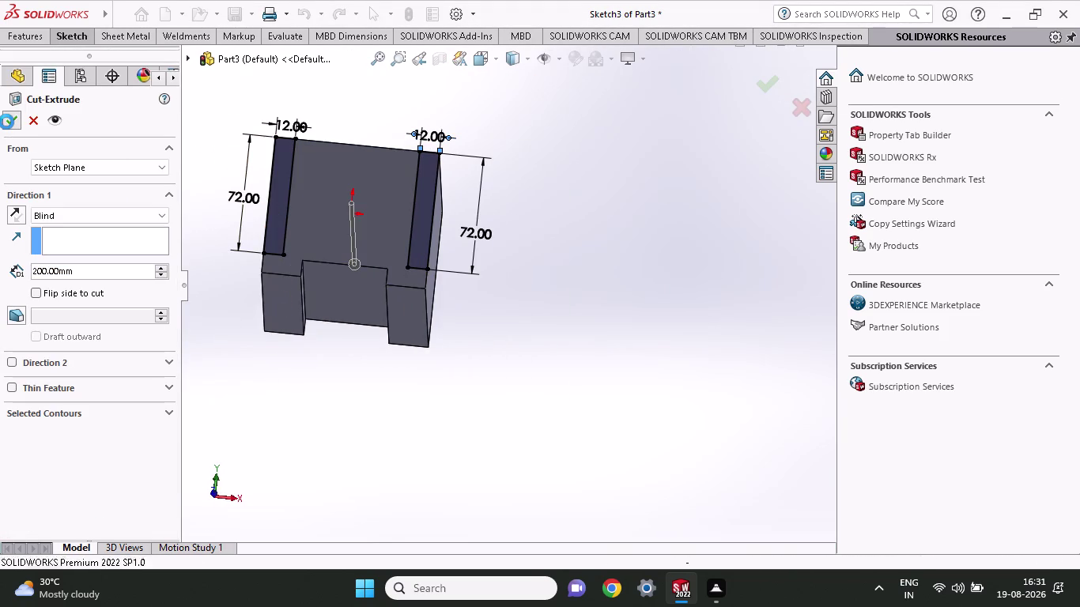
Apply the strip cut as Cut-Extrude2 and orbit to inspect the base ledges.
click(376, 443)
middle_drag(339, 376, 358, 425)
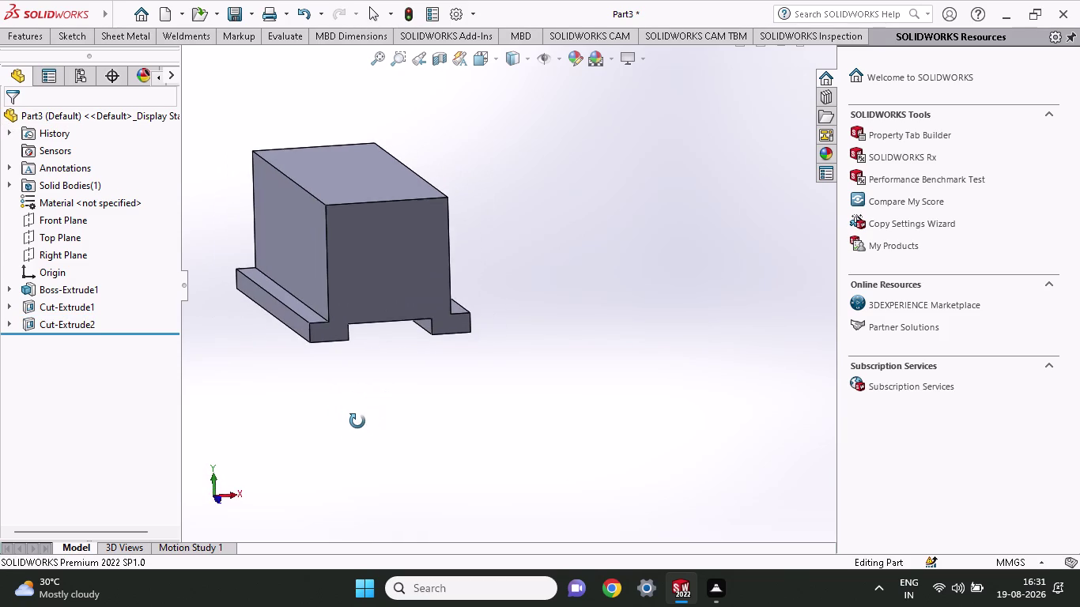
middle_drag(357, 425, 348, 409)
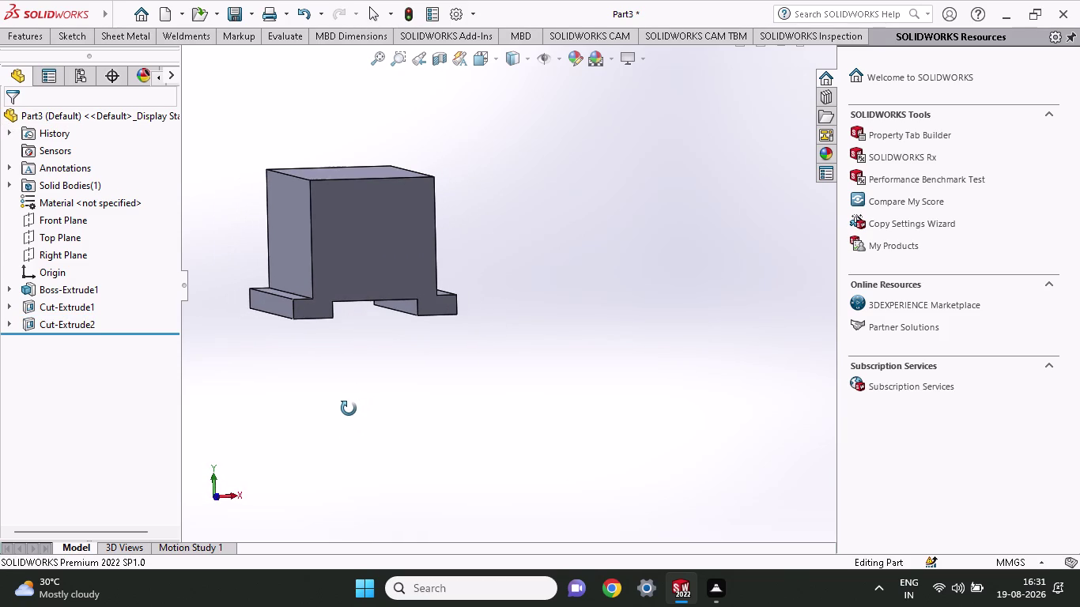
middle_drag(349, 408, 325, 415)
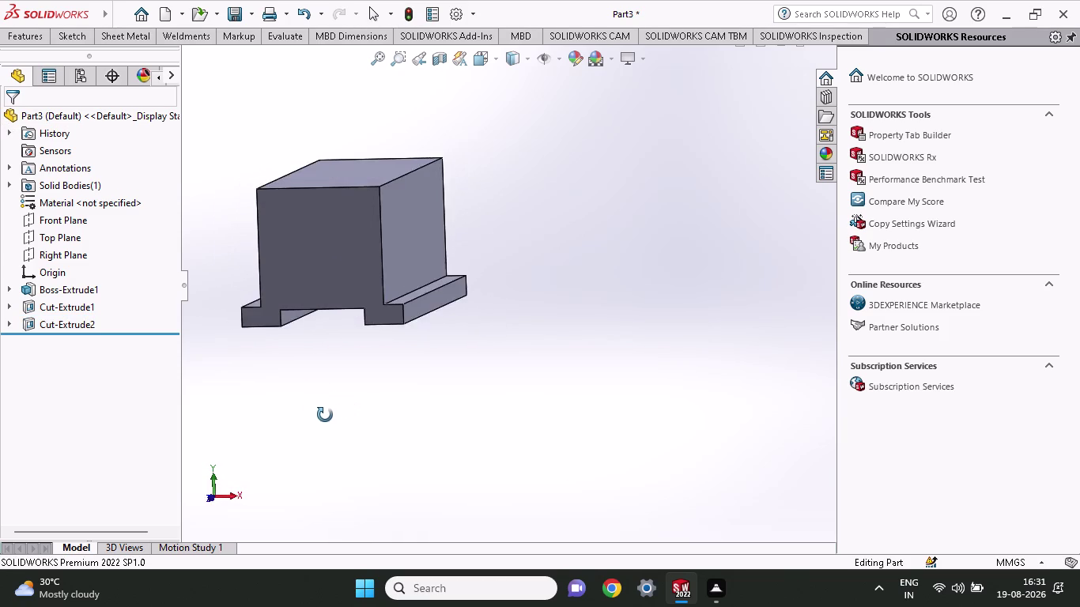
middle_drag(325, 415, 408, 403)
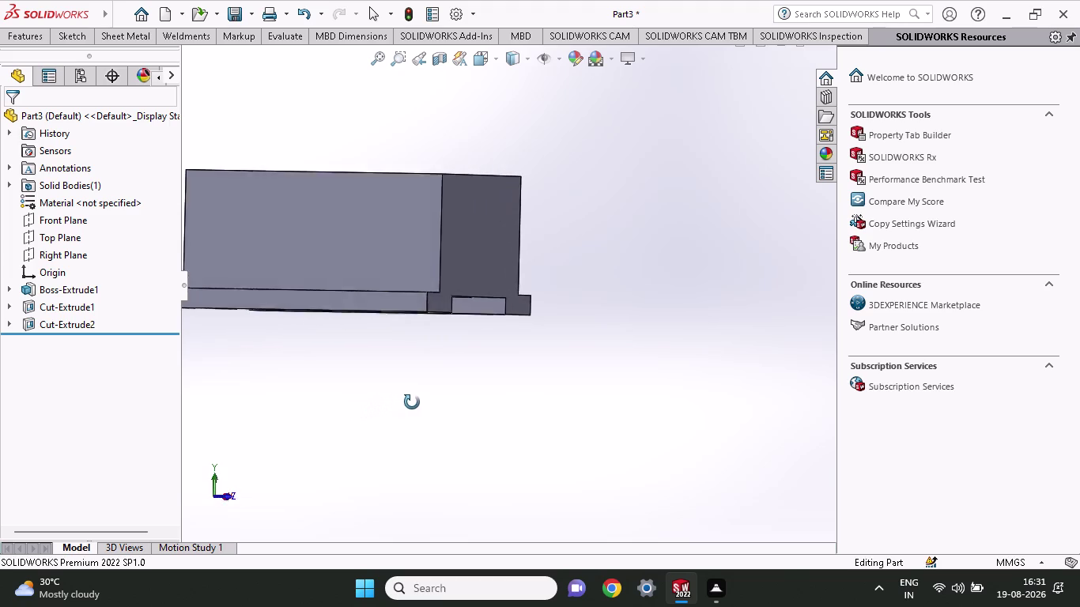
middle_drag(409, 403, 389, 408)
scroll(up, 3)
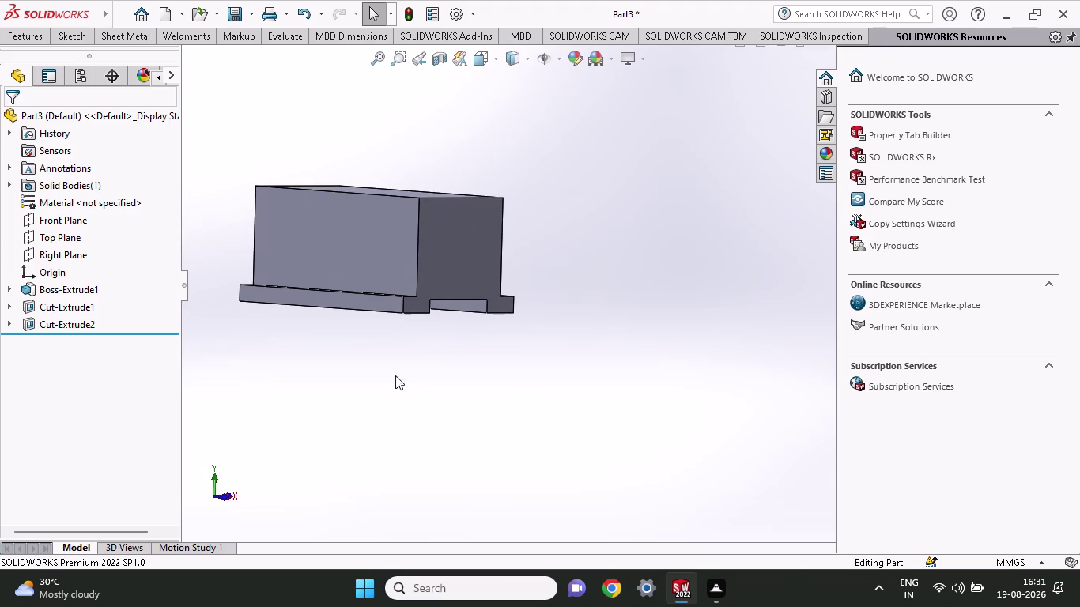
Start a sketch on the block's long side face and orbit to view it.
click(397, 264)
click(467, 220)
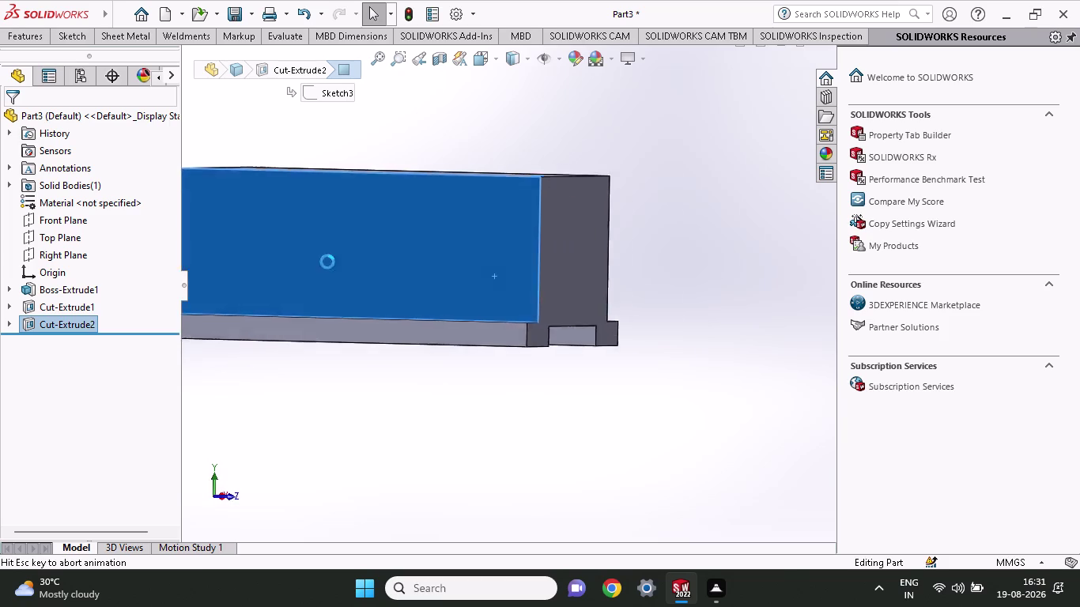
click(81, 41)
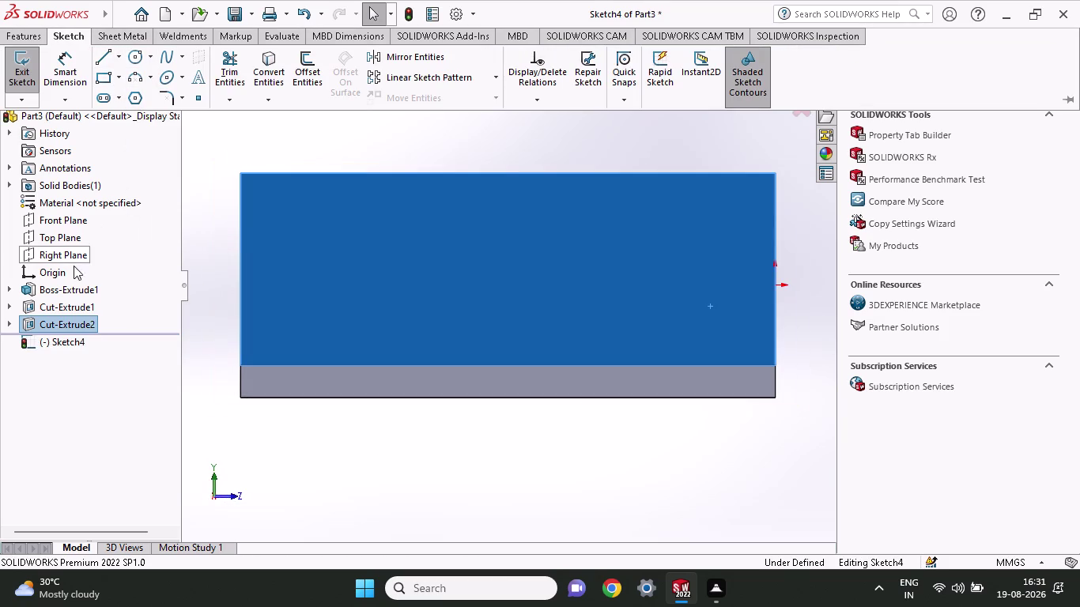
middle_drag(373, 157, 336, 166)
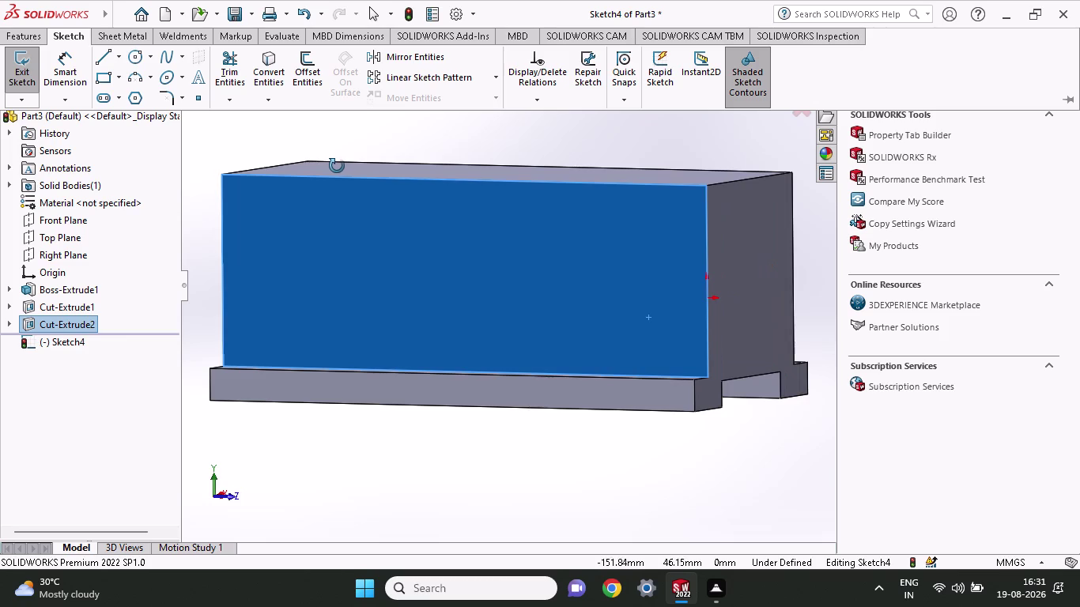
middle_drag(337, 166, 324, 167)
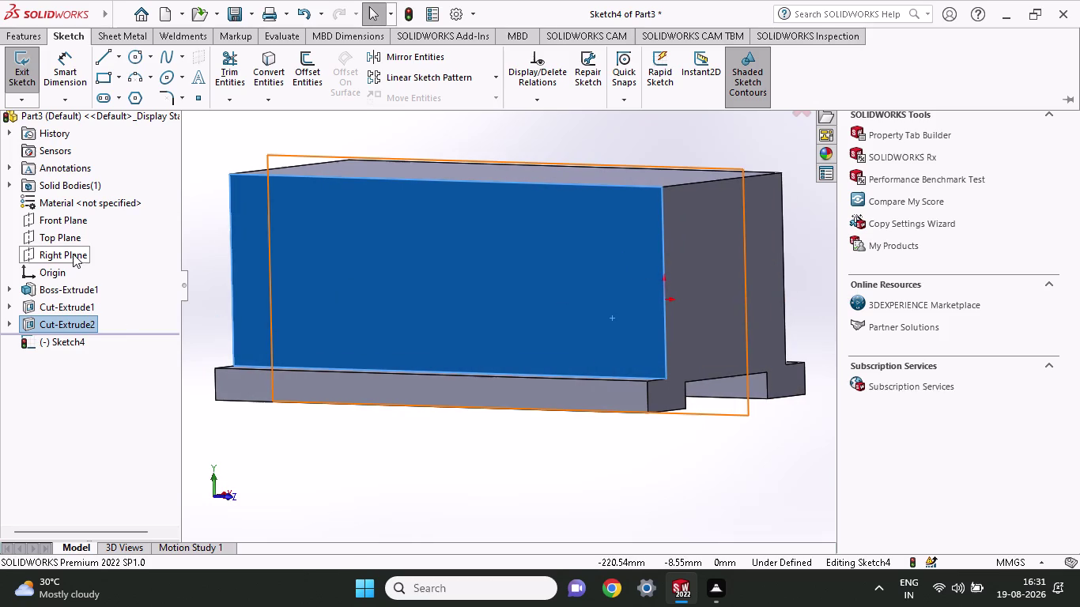
Discard that sketch and start Sketch5 on the Right Plane.
click(73, 254)
click(82, 235)
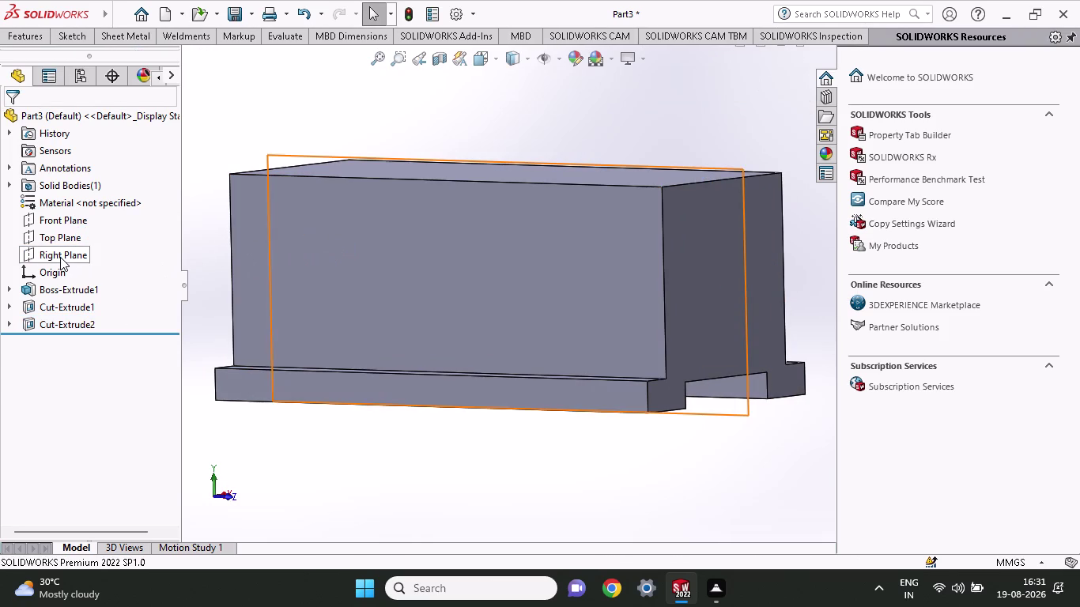
click(60, 257)
click(70, 233)
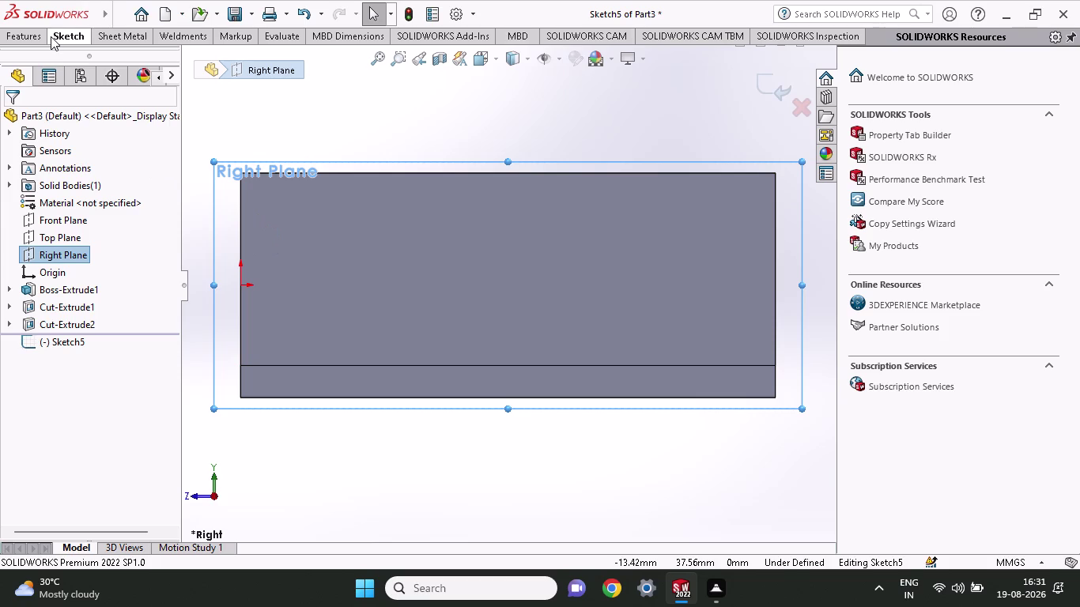
Draw a circle near the upper right of the side profile, cancelling an extra one.
click(81, 38)
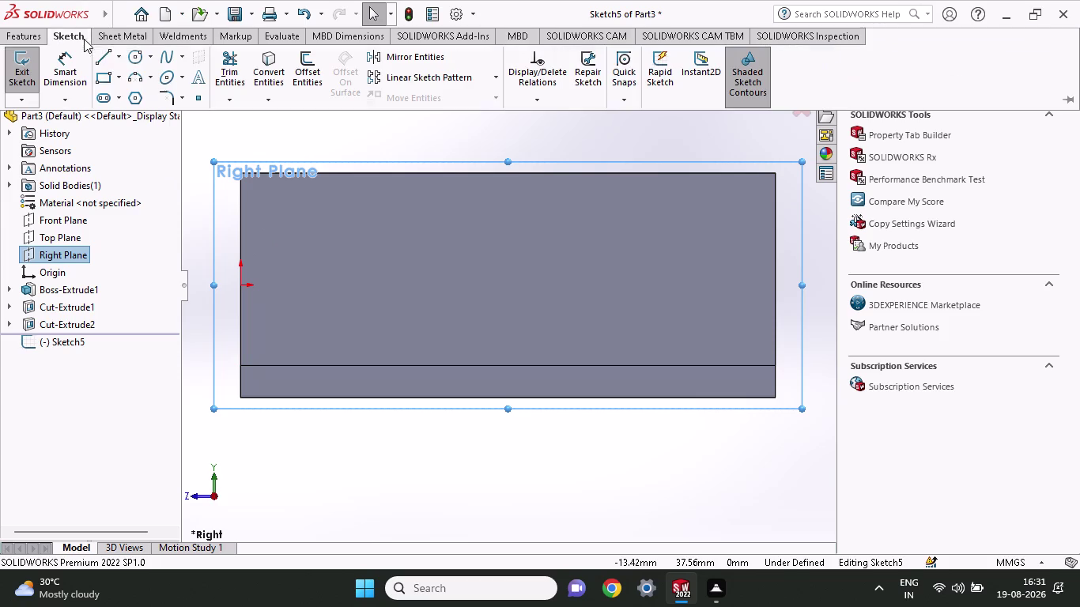
click(139, 60)
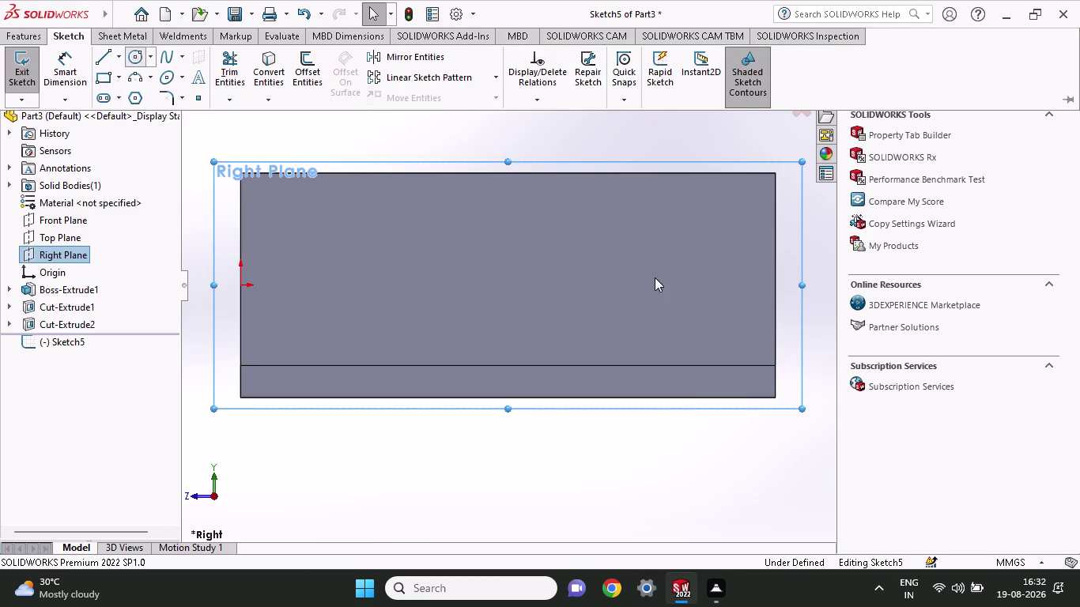
click(689, 239)
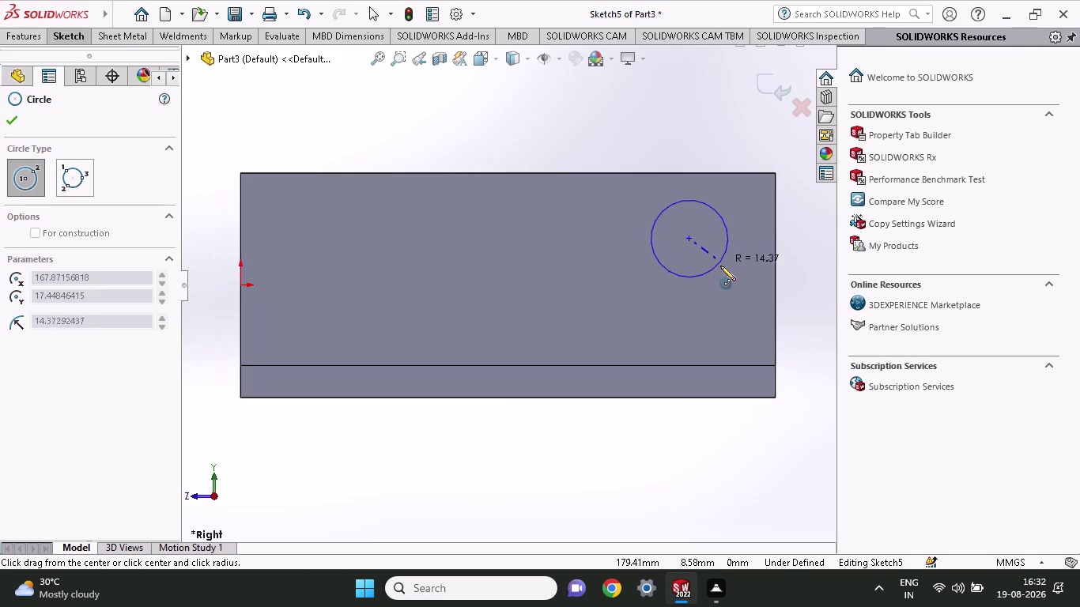
click(725, 274)
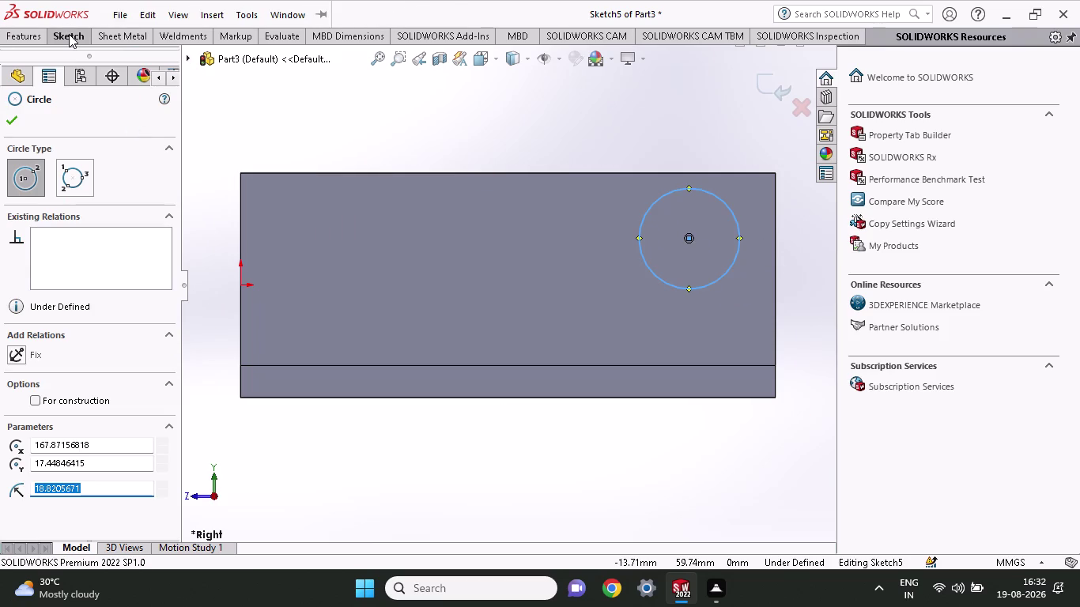
click(69, 37)
click(67, 66)
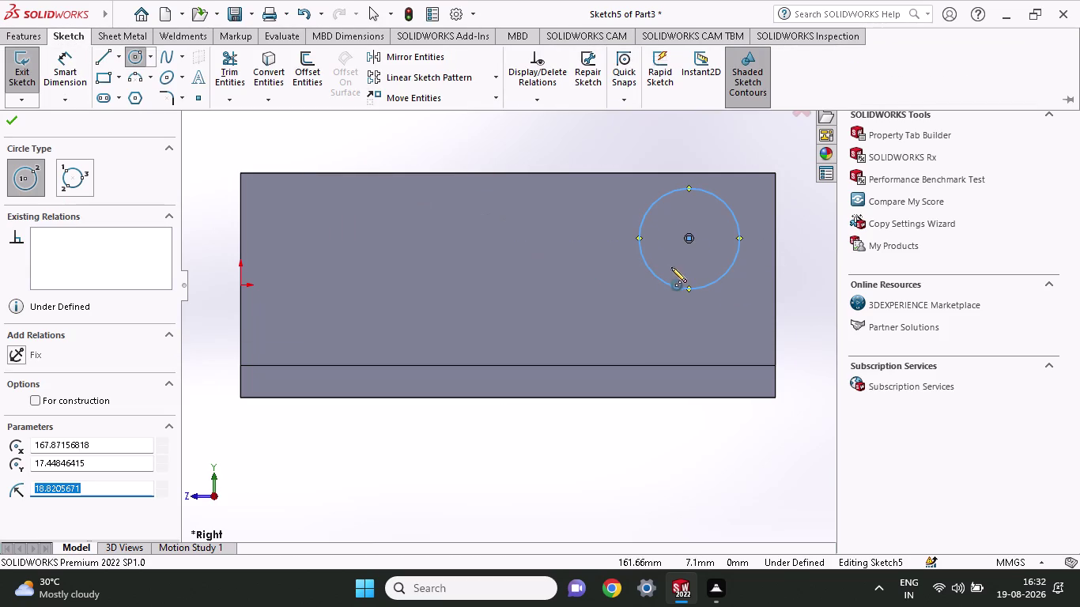
click(653, 277)
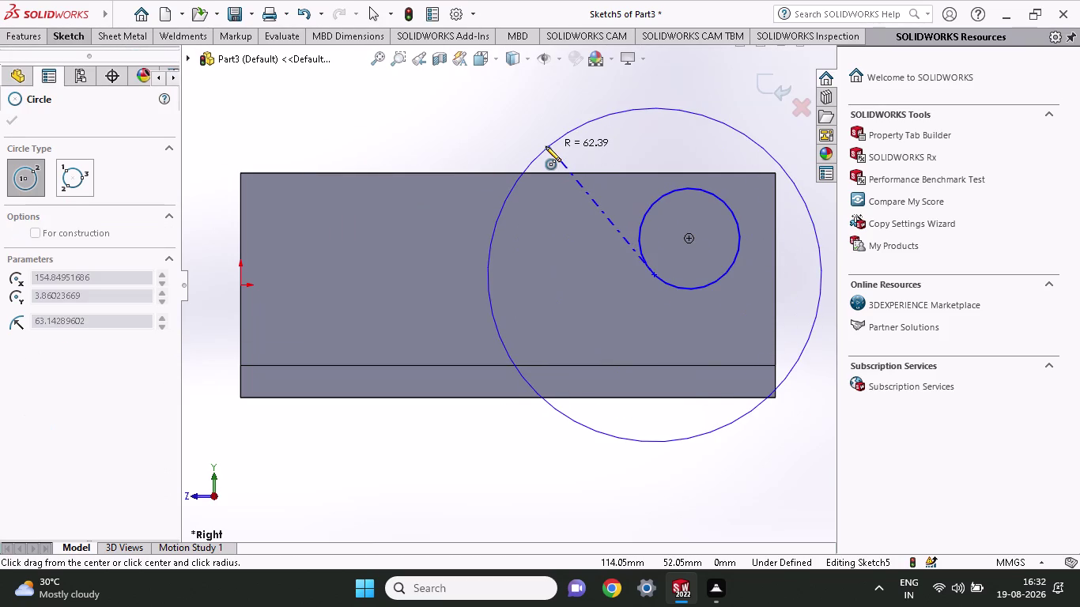
key(Escape)
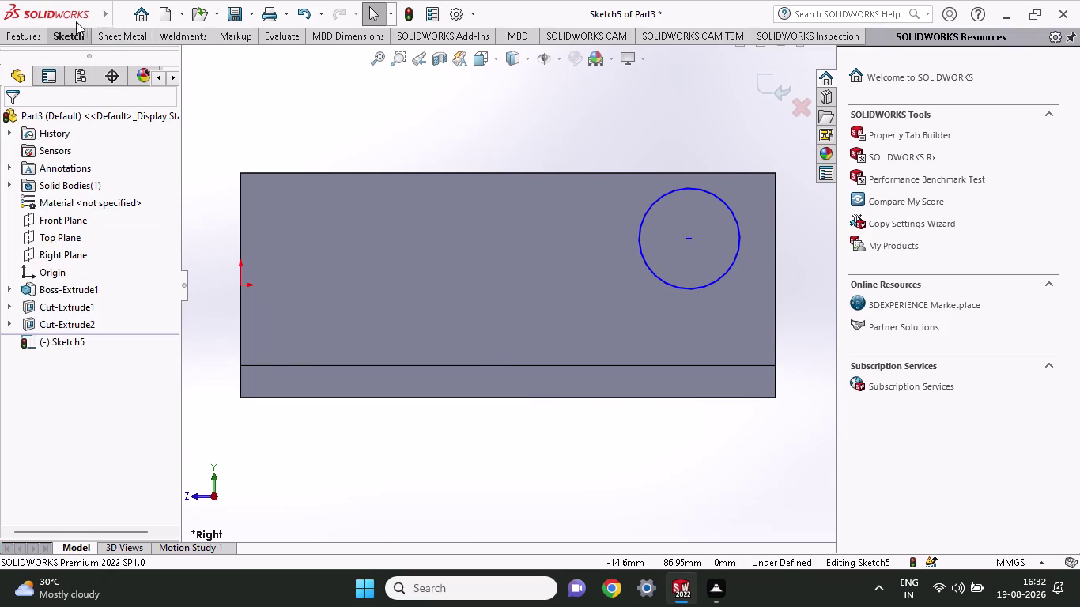
Start Smart Dimension and select the circle to dimension its diameter.
click(70, 34)
click(74, 71)
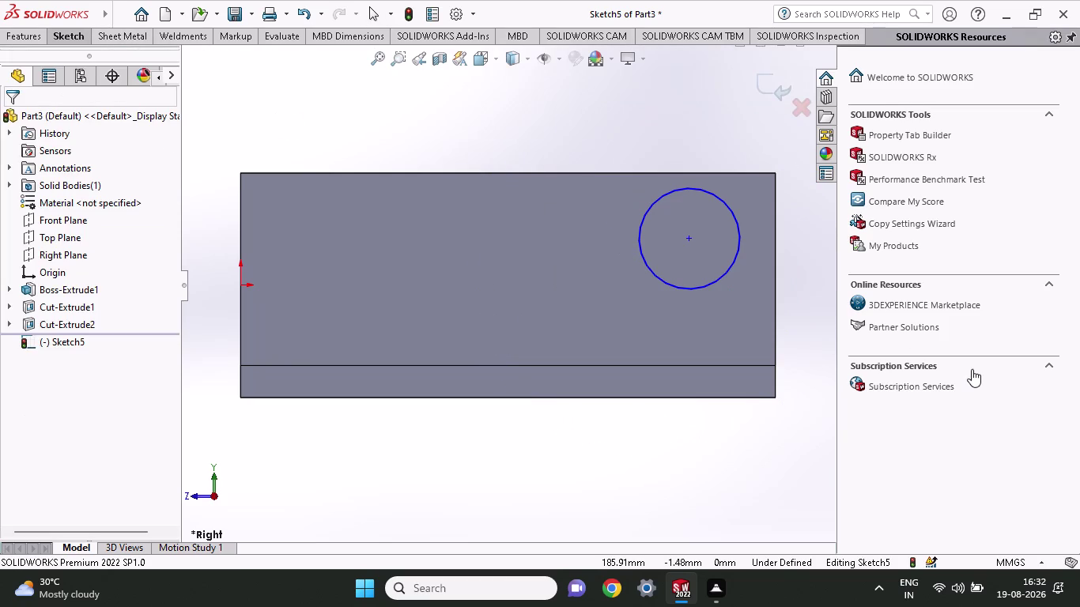
click(681, 191)
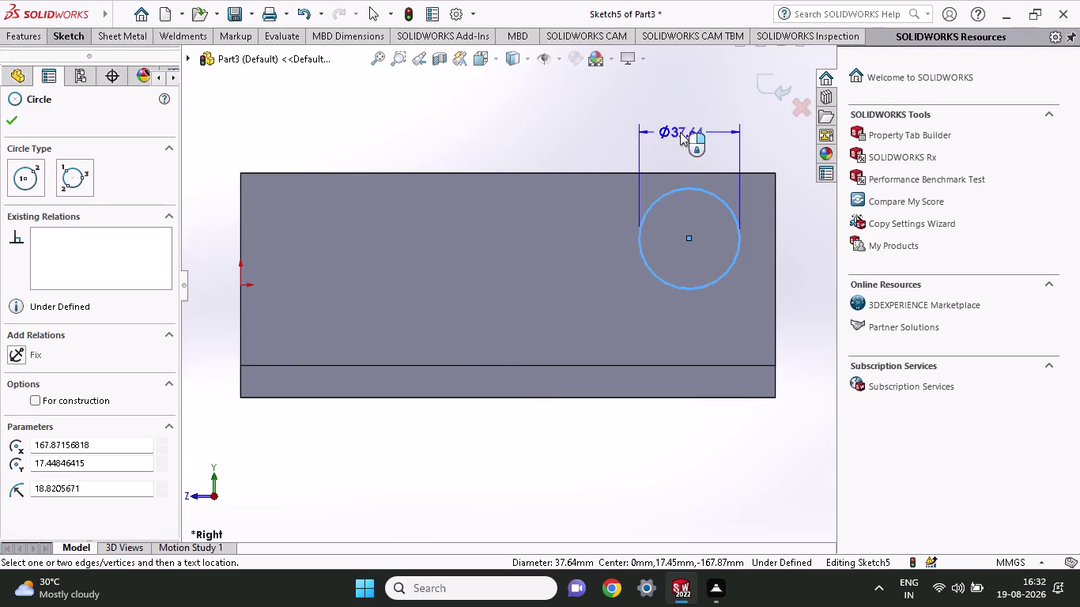
Set the circle diameter to 60 mm and its centre 30 mm from the right edge.
click(692, 131)
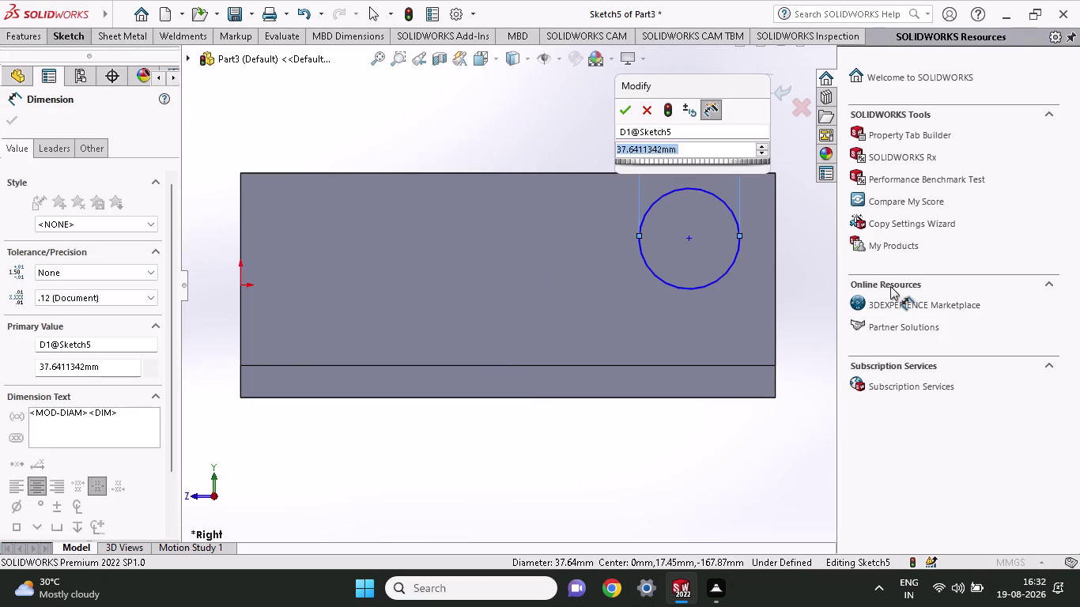
text(60)
key(Return)
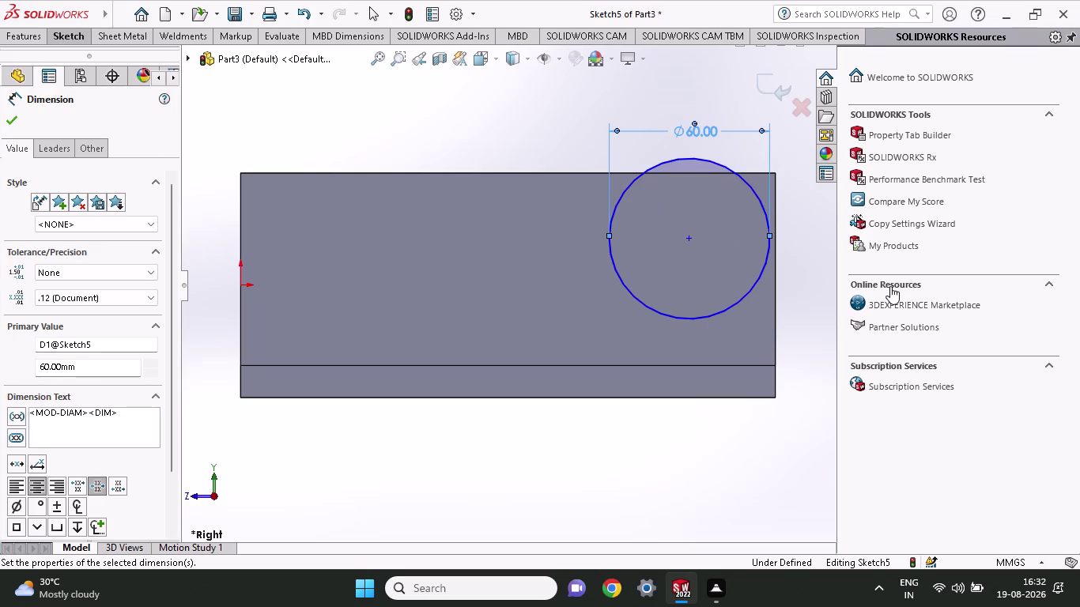
click(692, 242)
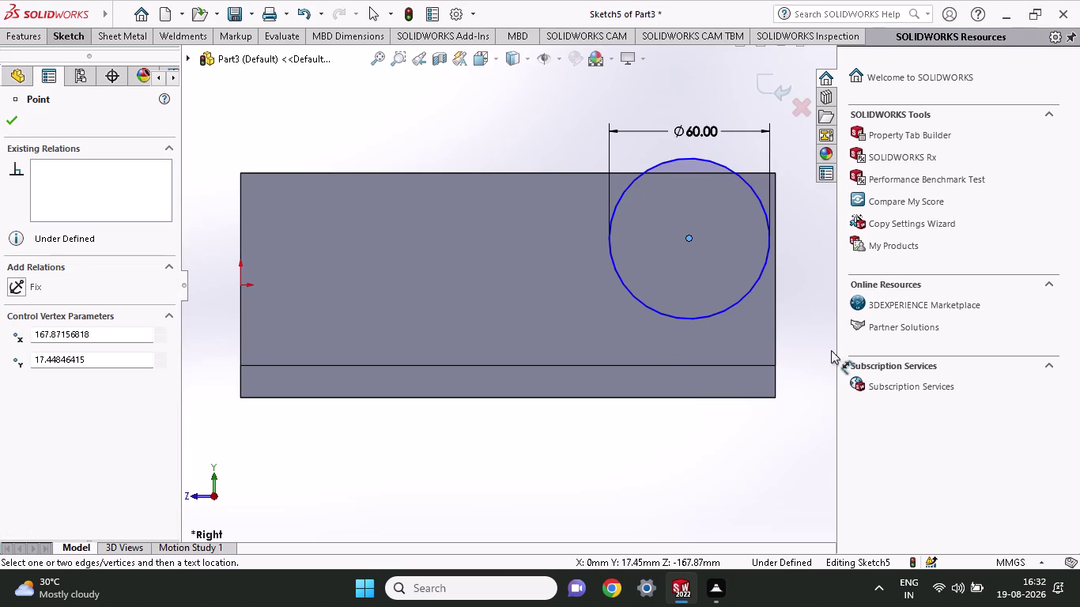
click(771, 400)
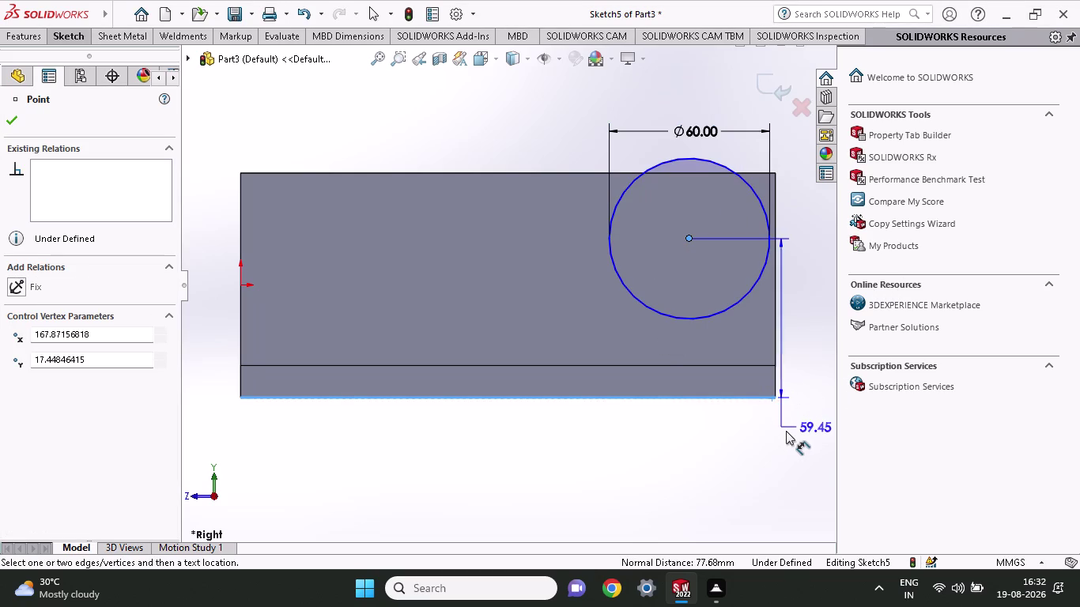
key(Escape)
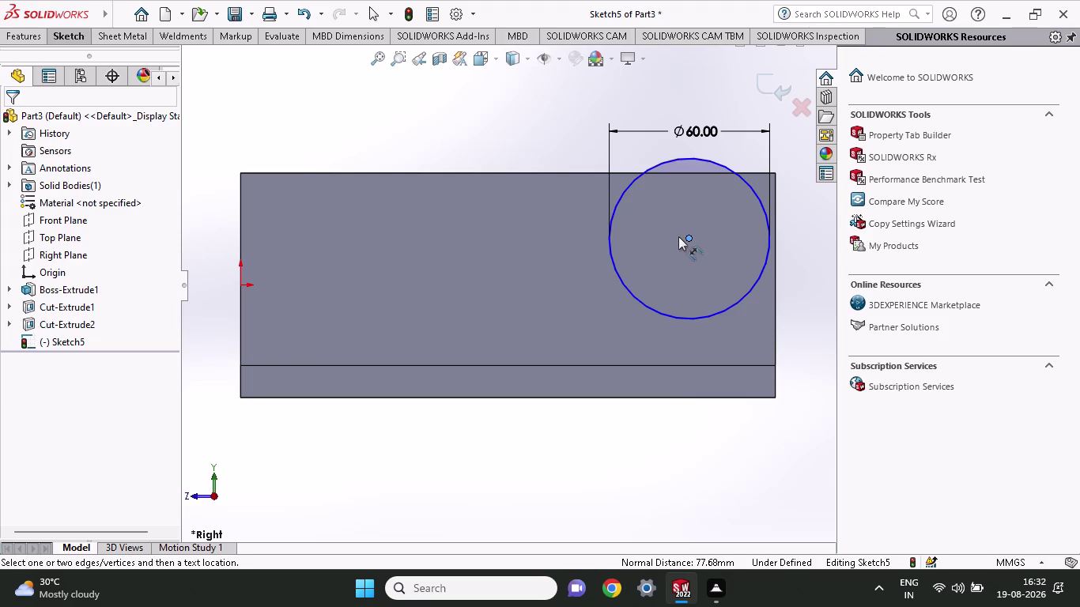
click(689, 237)
click(775, 174)
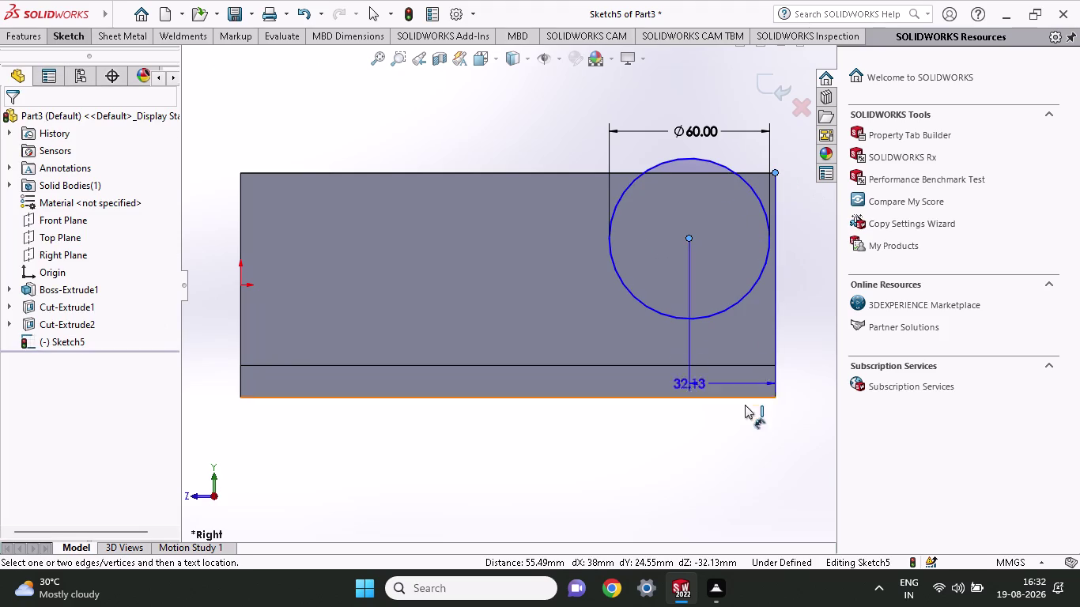
click(740, 430)
text(30)
key(Return)
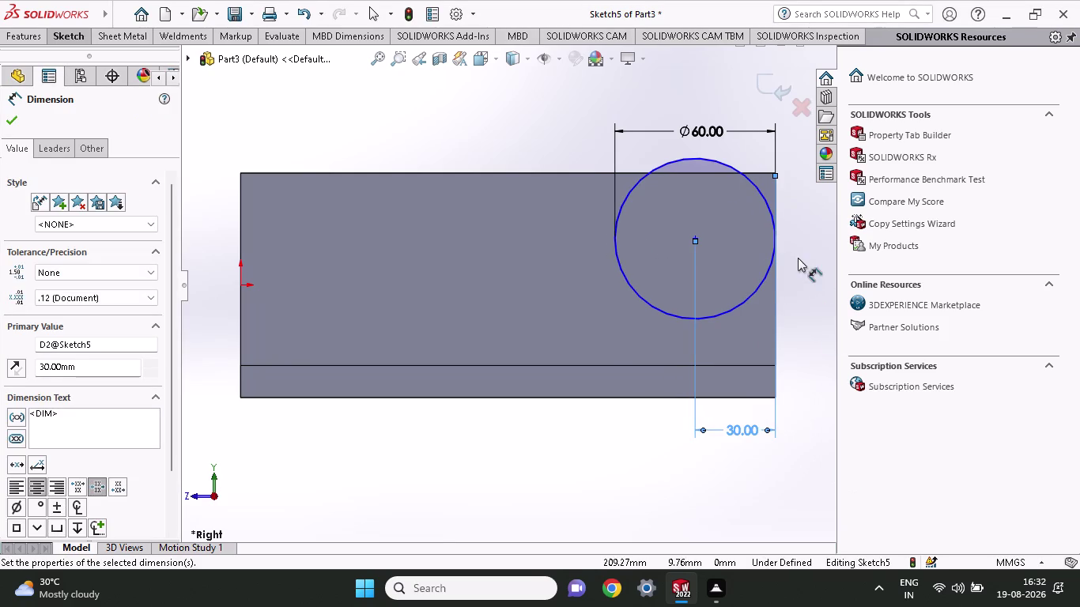
Place the circle centre 54 mm above the block's bottom corner.
click(774, 398)
click(695, 239)
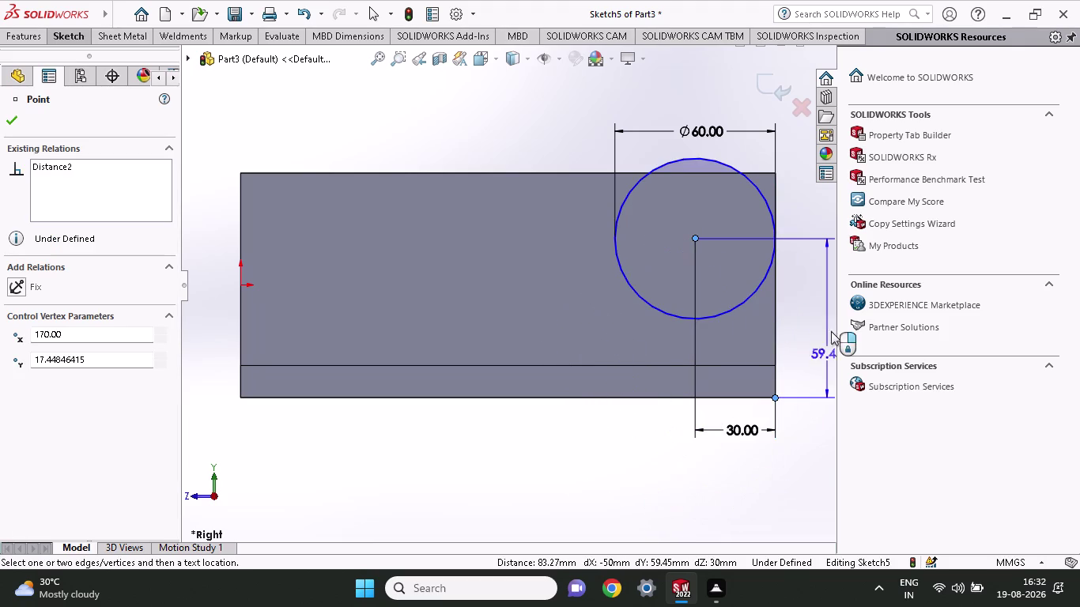
click(805, 335)
text(54)
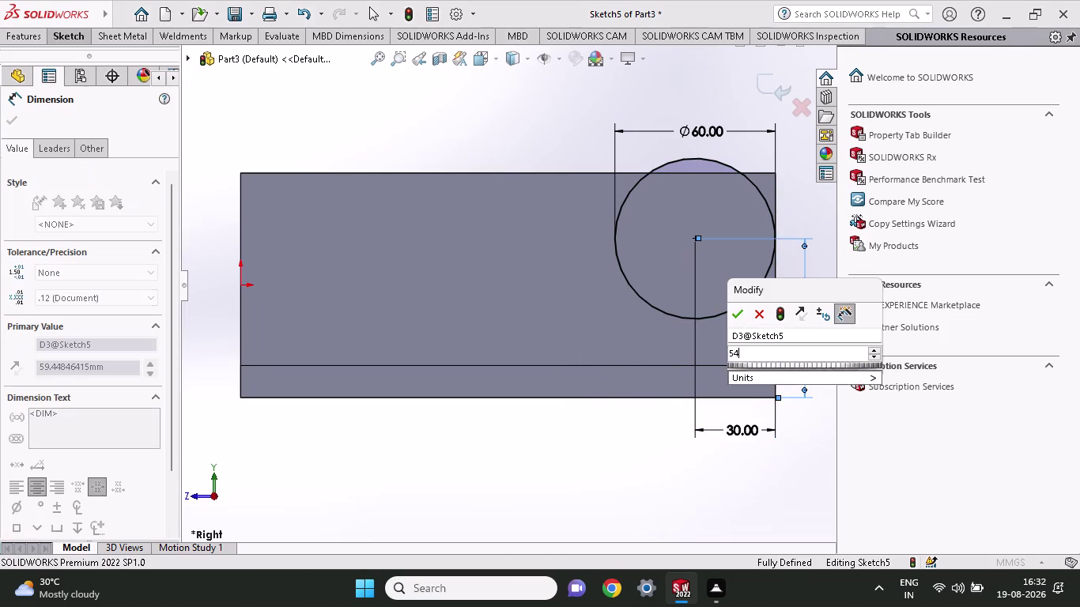
key(Return)
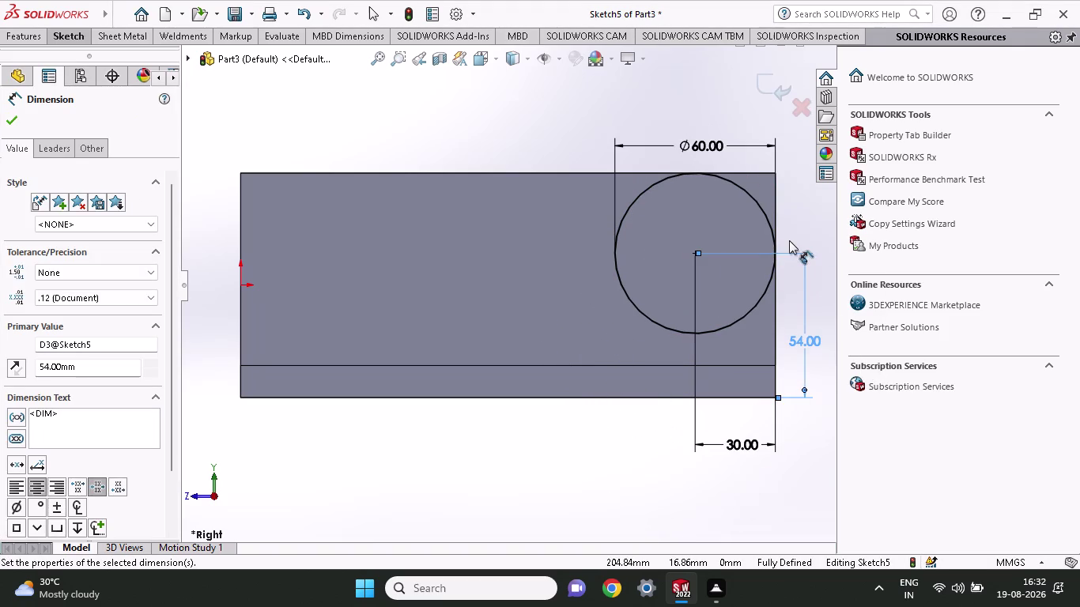
click(53, 31)
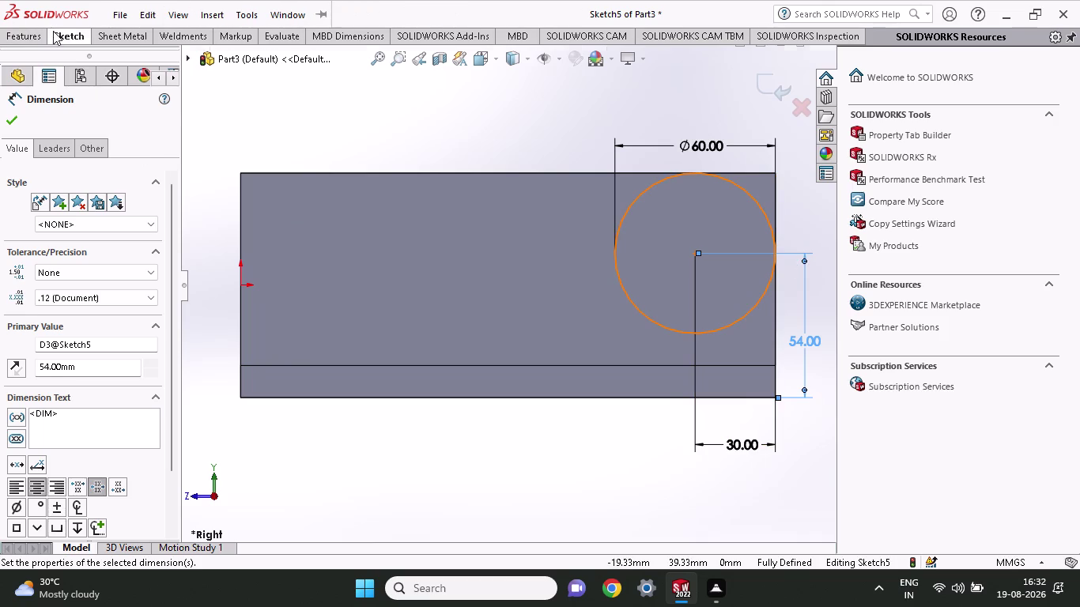
click(102, 62)
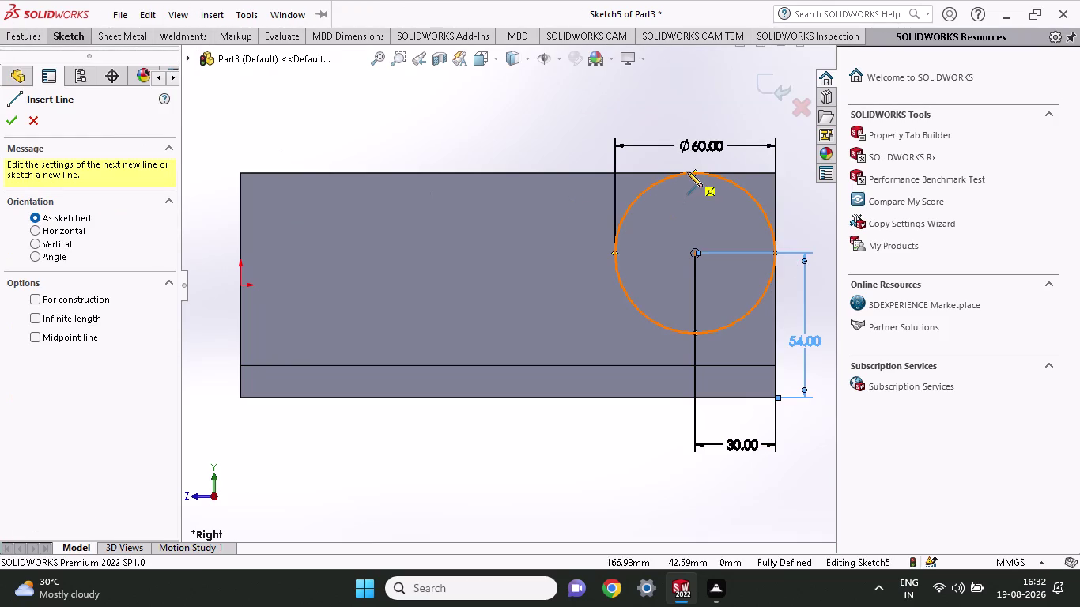
Draw a trial vertical line down from the circle's leftmost point to the lower edge.
click(694, 172)
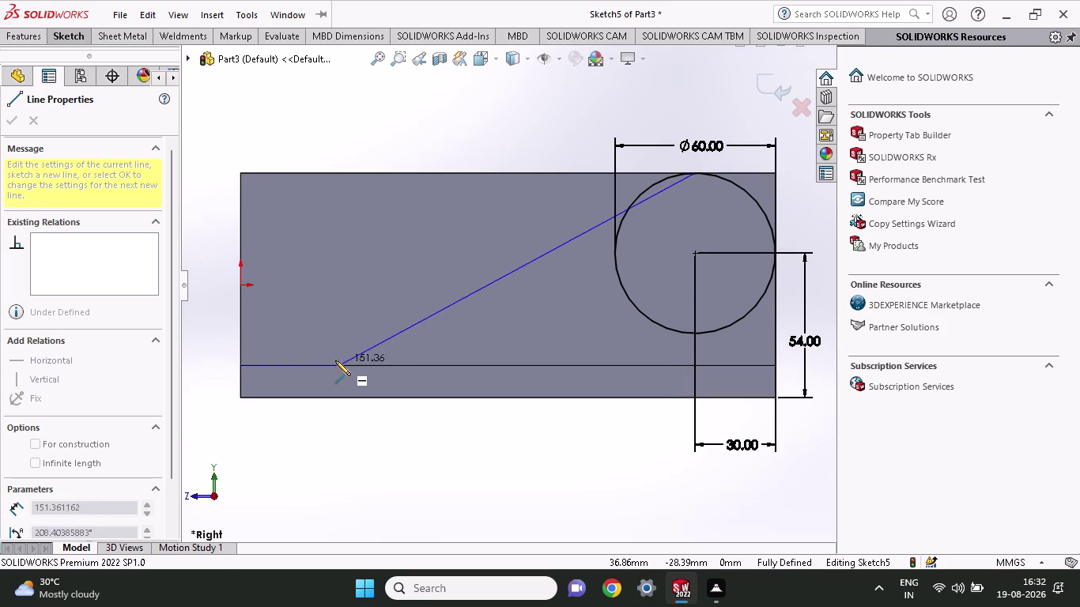
key(Escape)
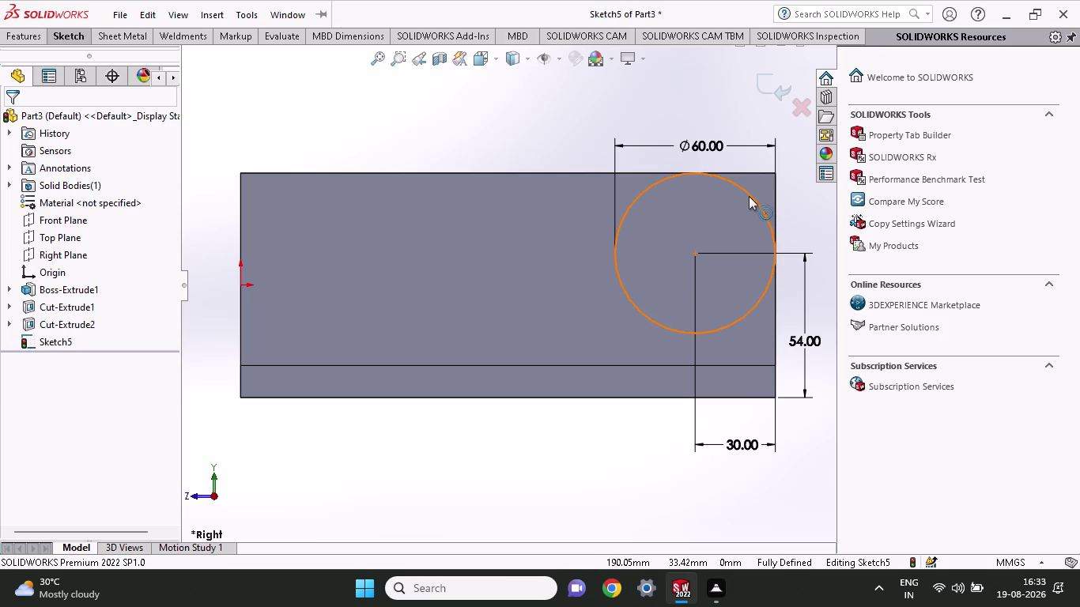
click(53, 39)
click(98, 63)
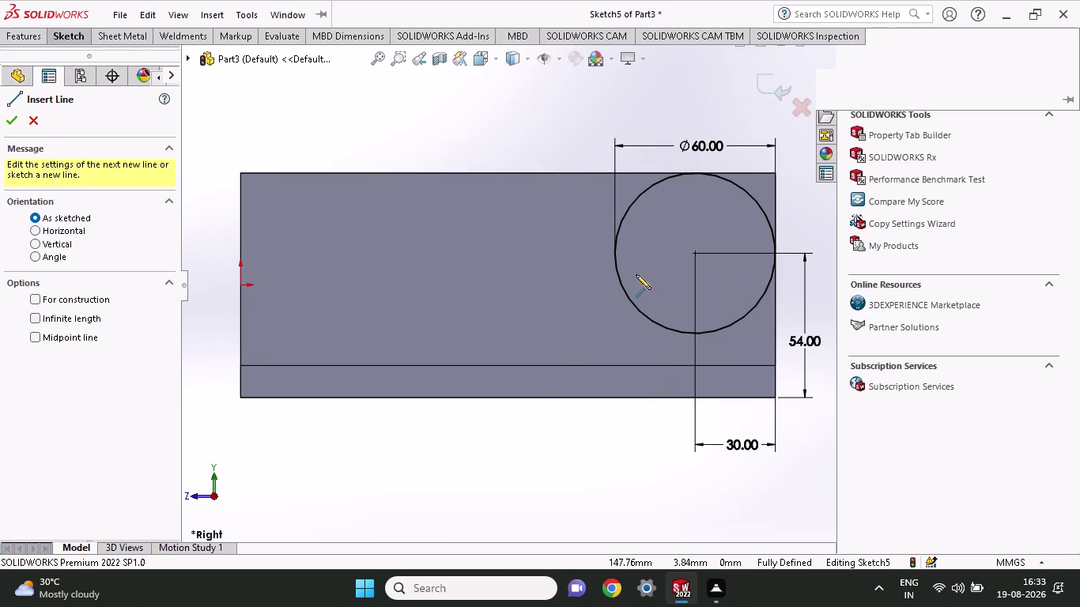
click(615, 255)
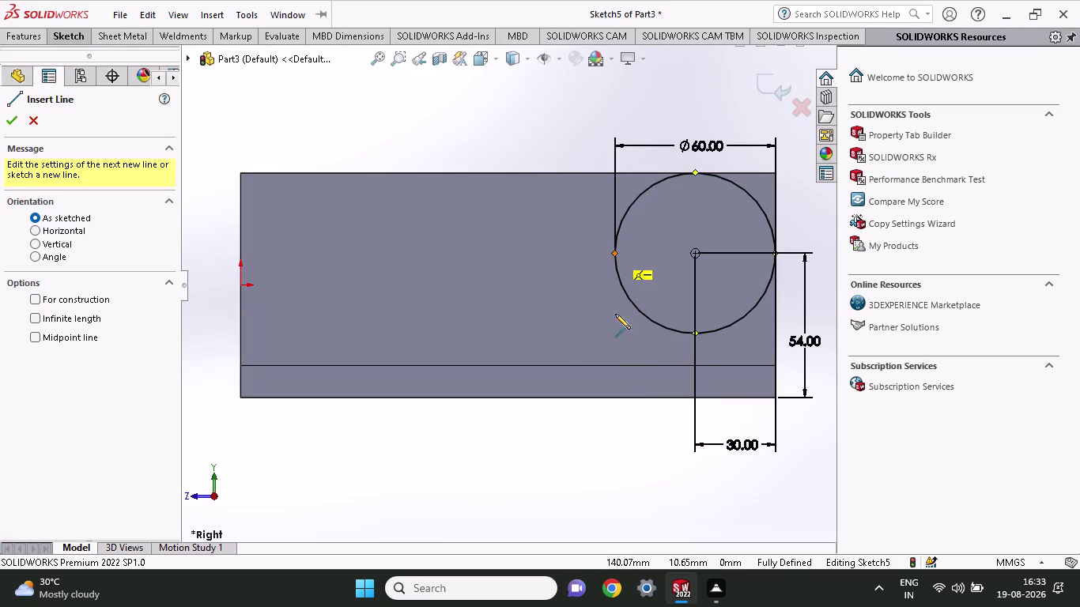
click(614, 366)
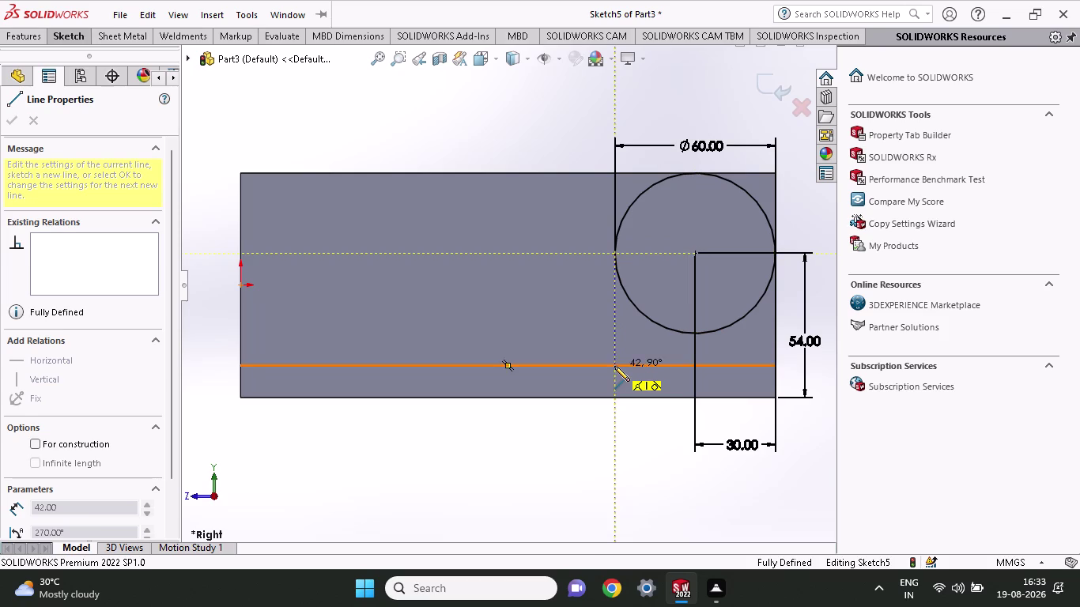
right_click(601, 430)
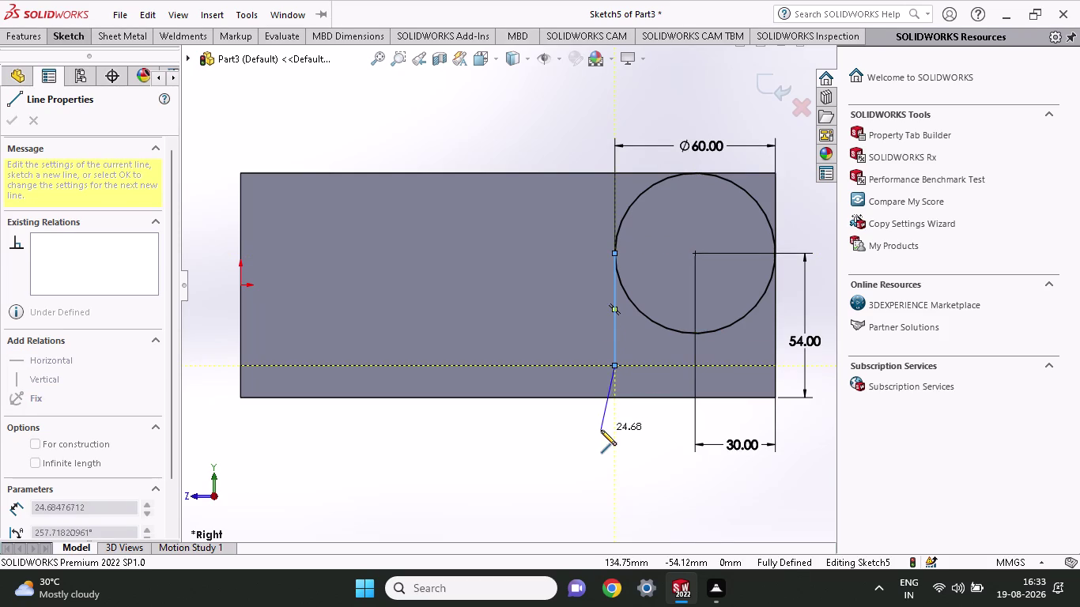
click(613, 412)
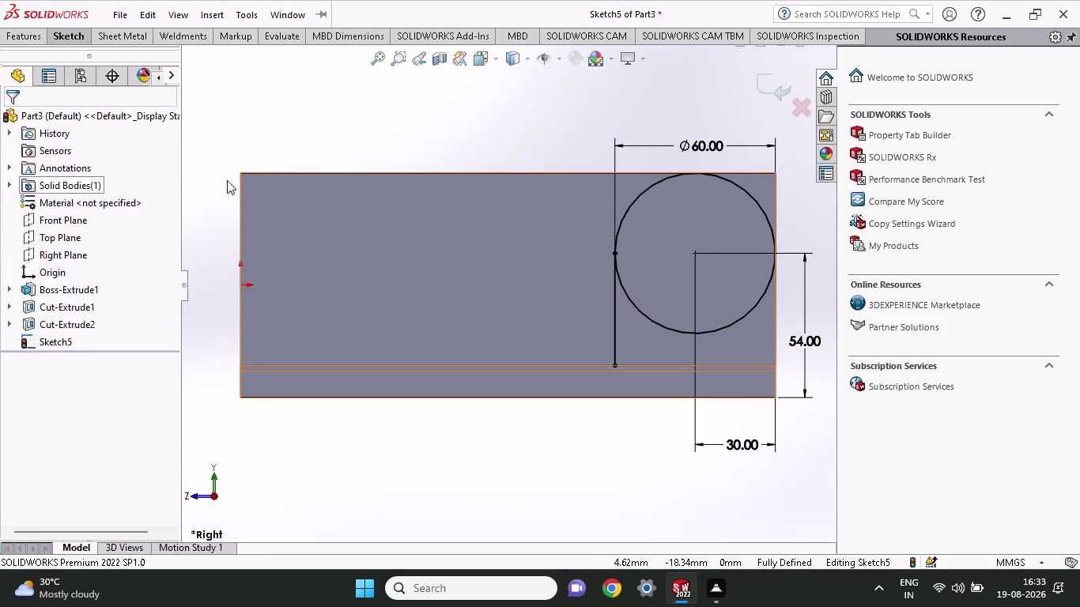
Draw a trial horizontal line from that line to the block's left edge.
click(80, 41)
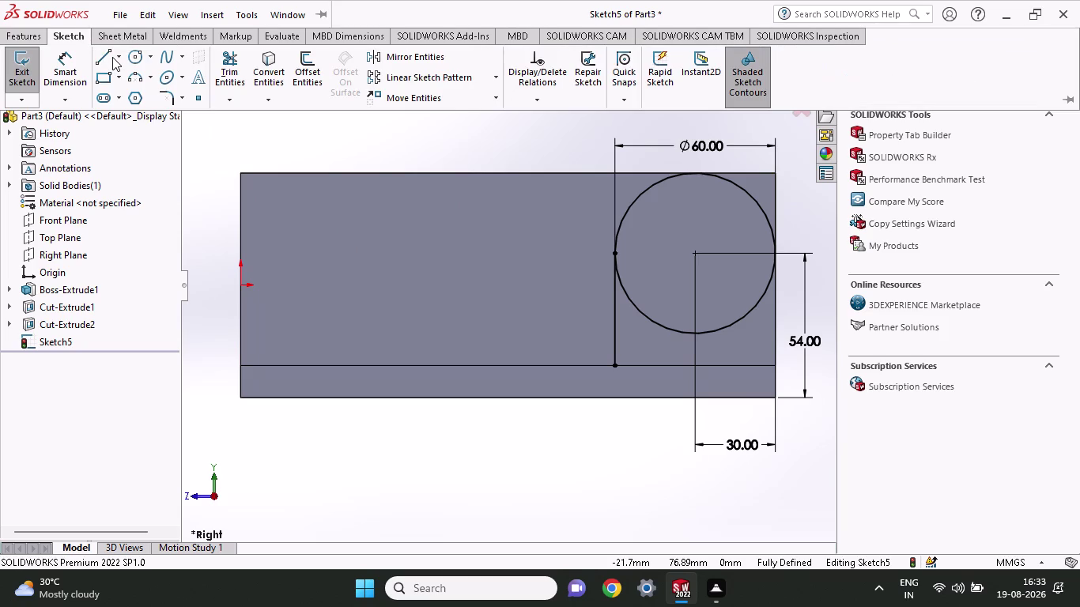
click(100, 66)
click(614, 363)
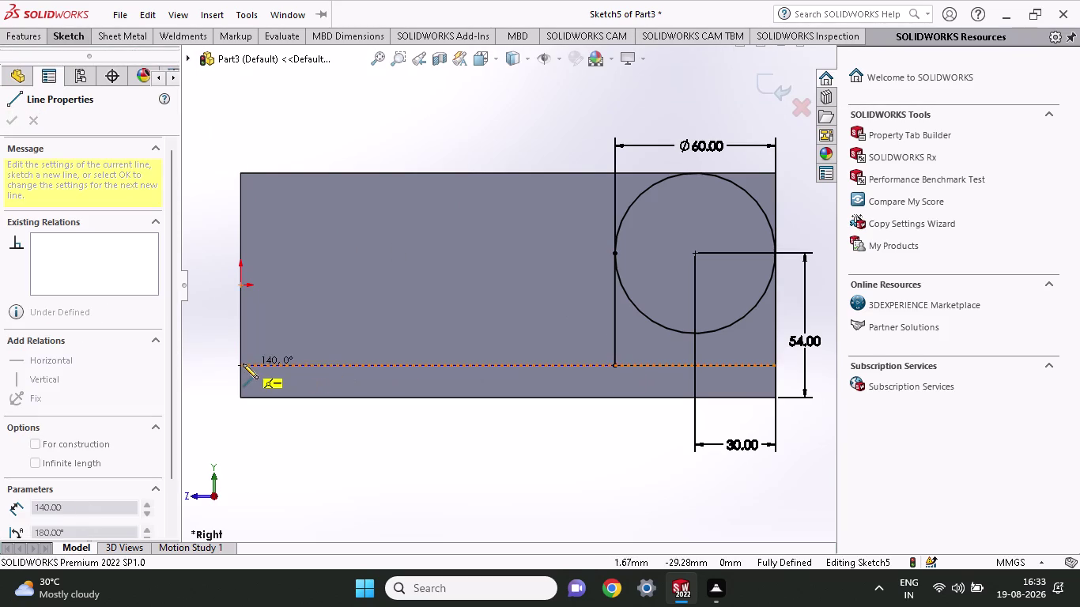
click(239, 364)
right_click(326, 119)
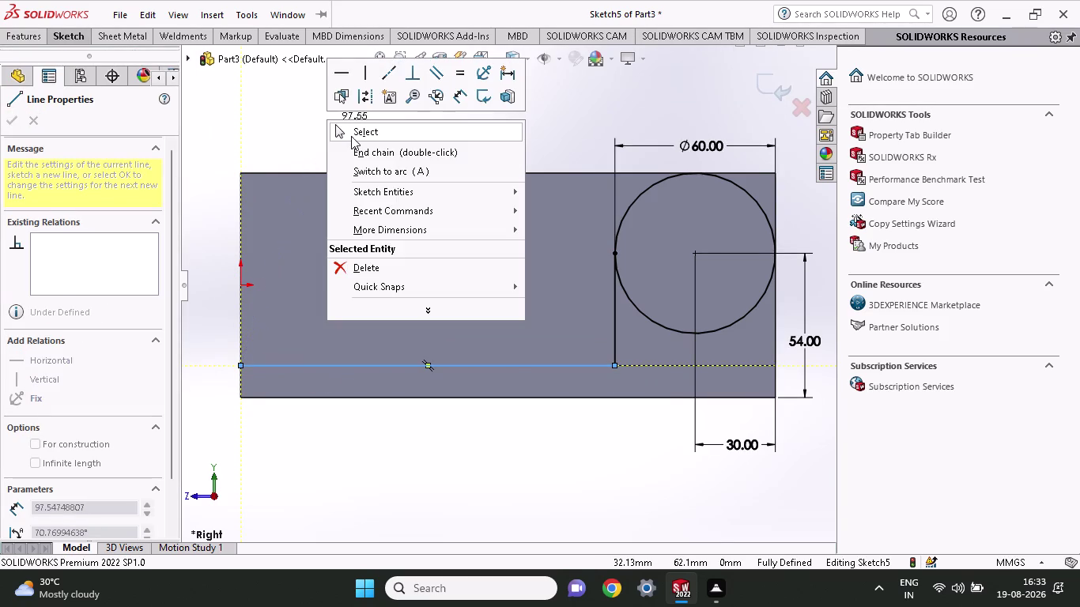
click(351, 136)
click(69, 34)
click(65, 72)
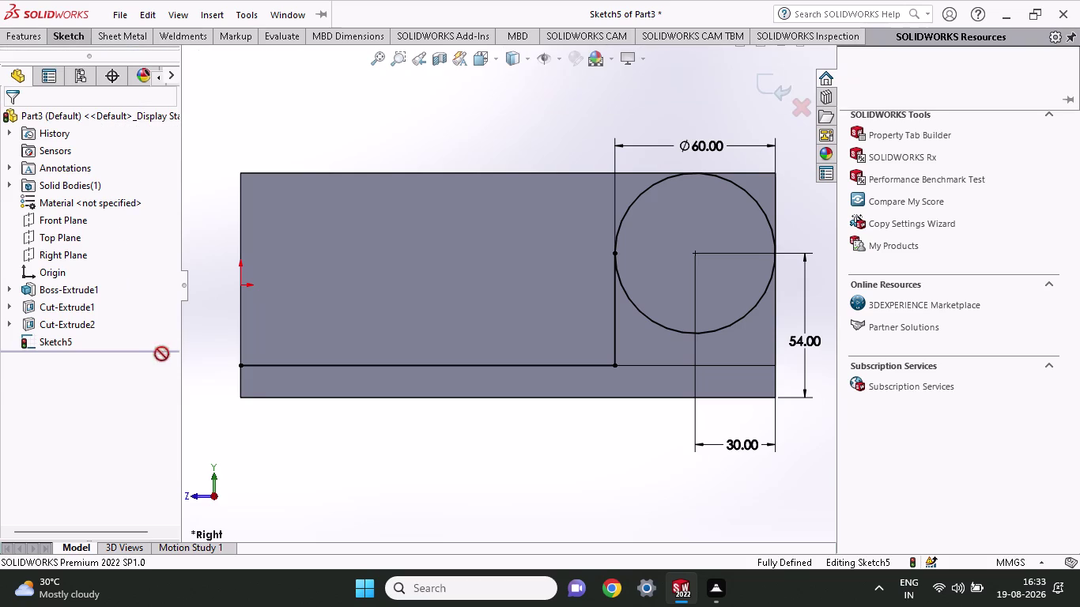
Try height dimensions from the bottom-left corner, declining the over-defining one.
click(239, 394)
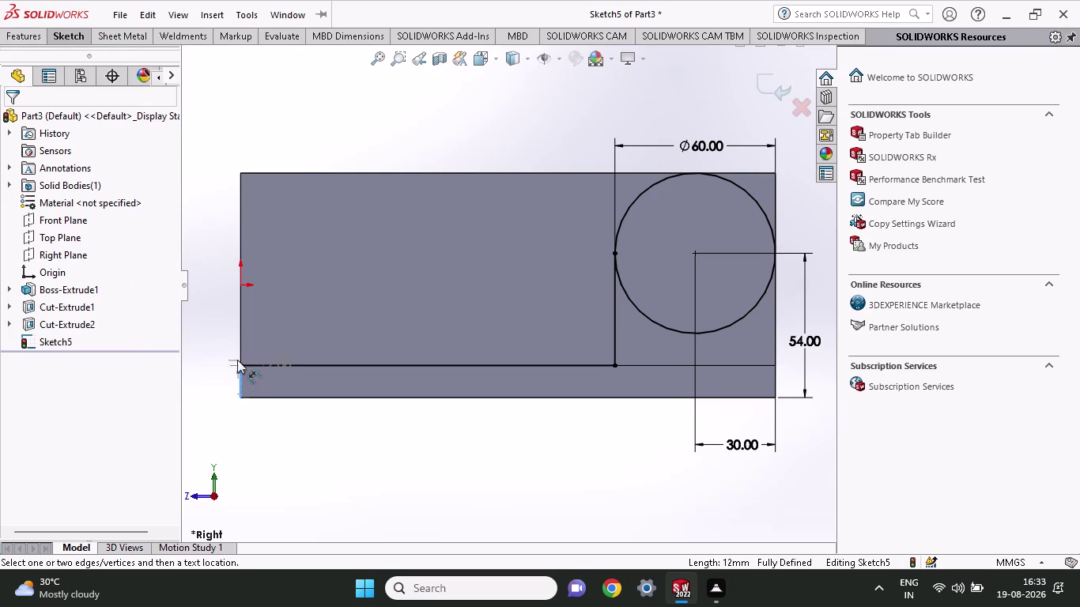
click(216, 388)
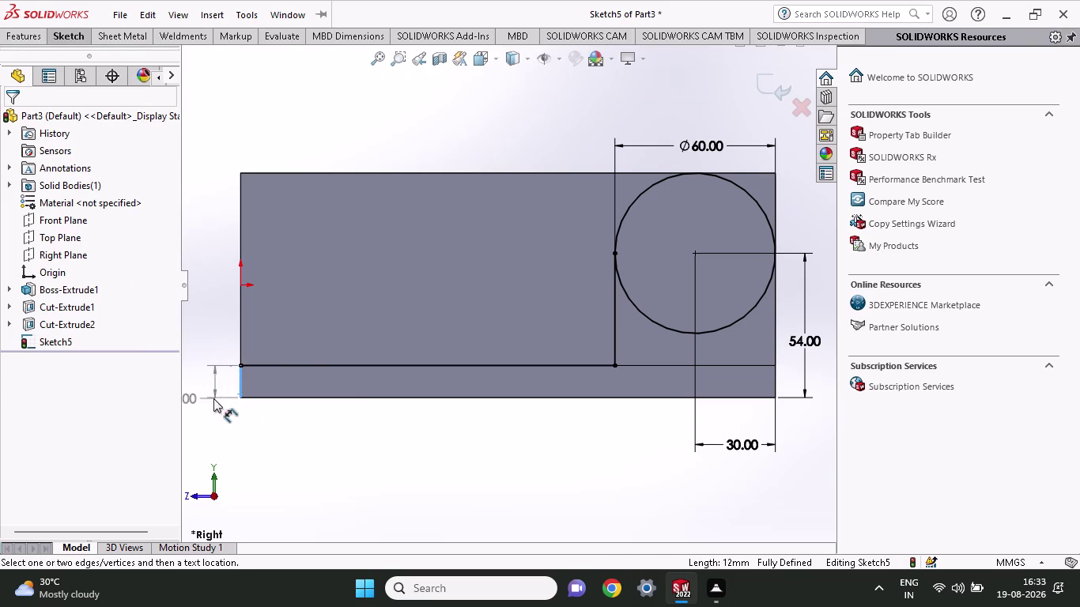
click(209, 398)
click(209, 381)
key(Escape)
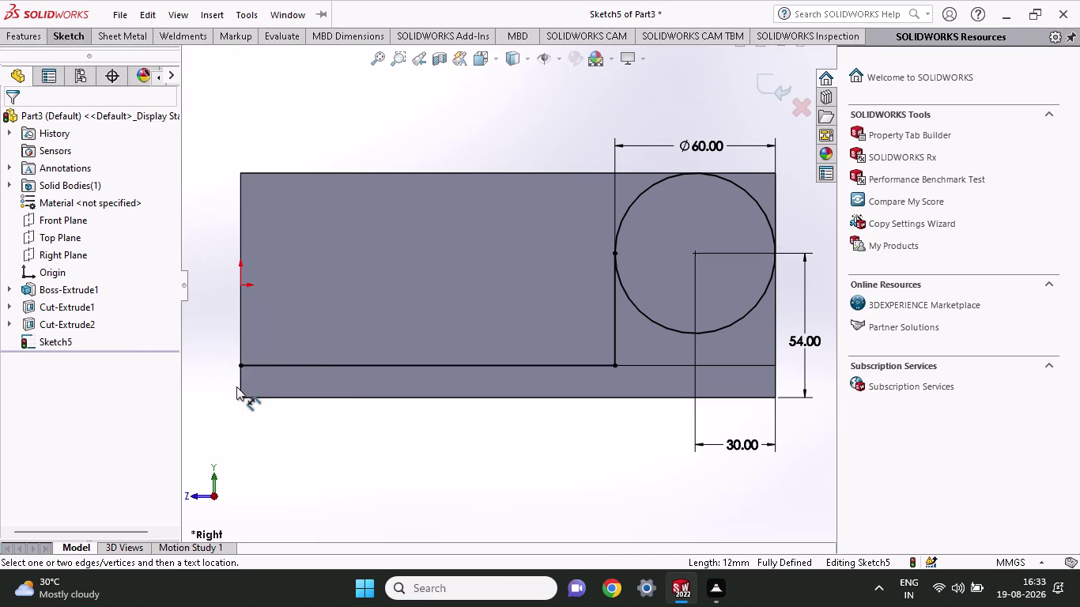
click(240, 399)
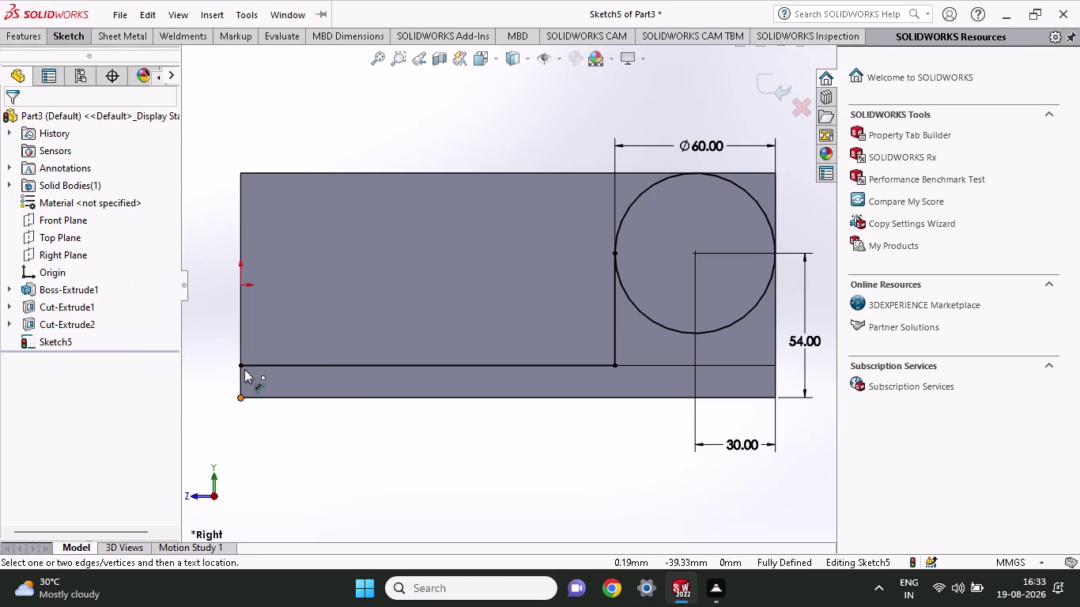
click(245, 367)
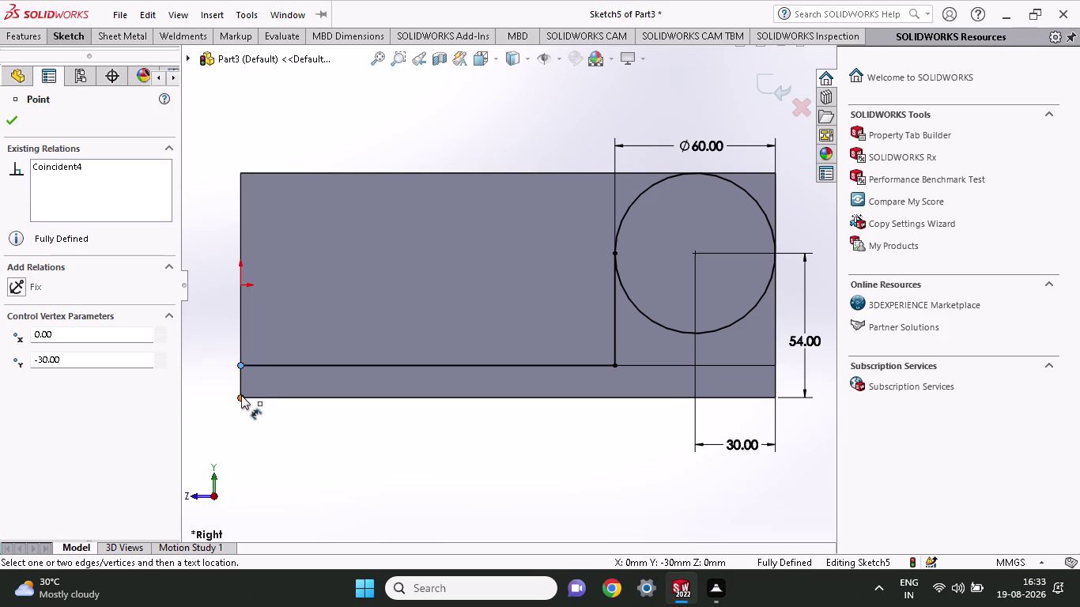
click(241, 395)
click(211, 400)
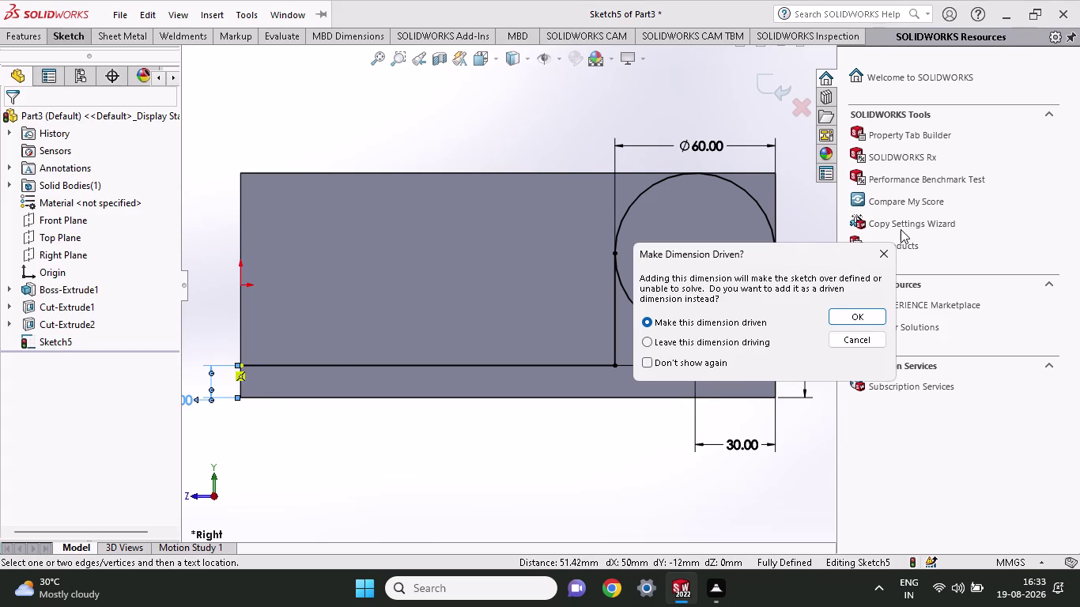
click(887, 254)
key(Escape)
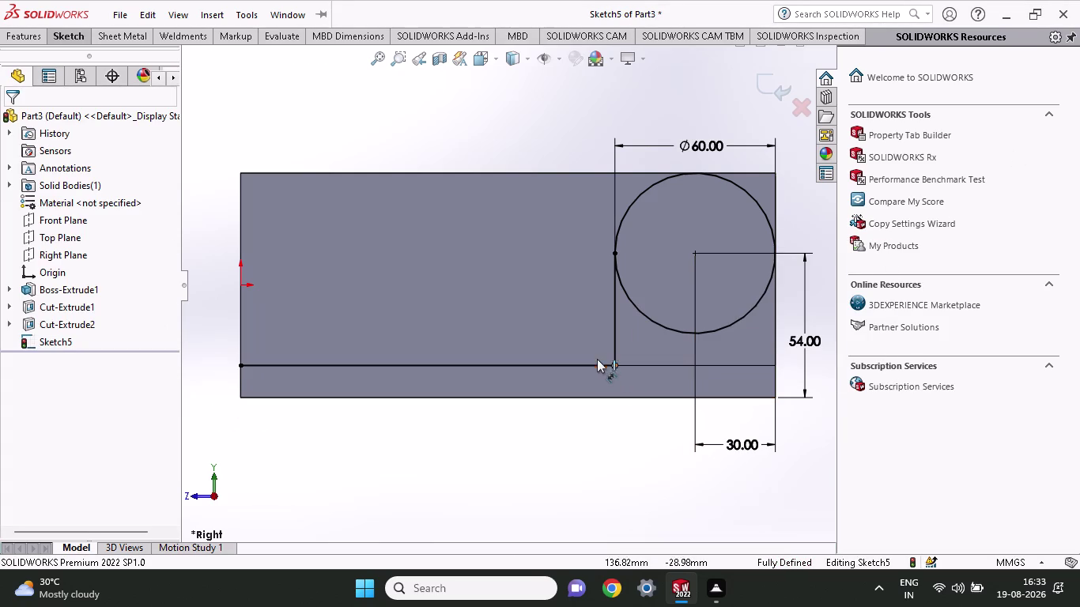
Delete the 140 mm horizontal line and the 42 mm vertical line.
click(580, 359)
click(581, 363)
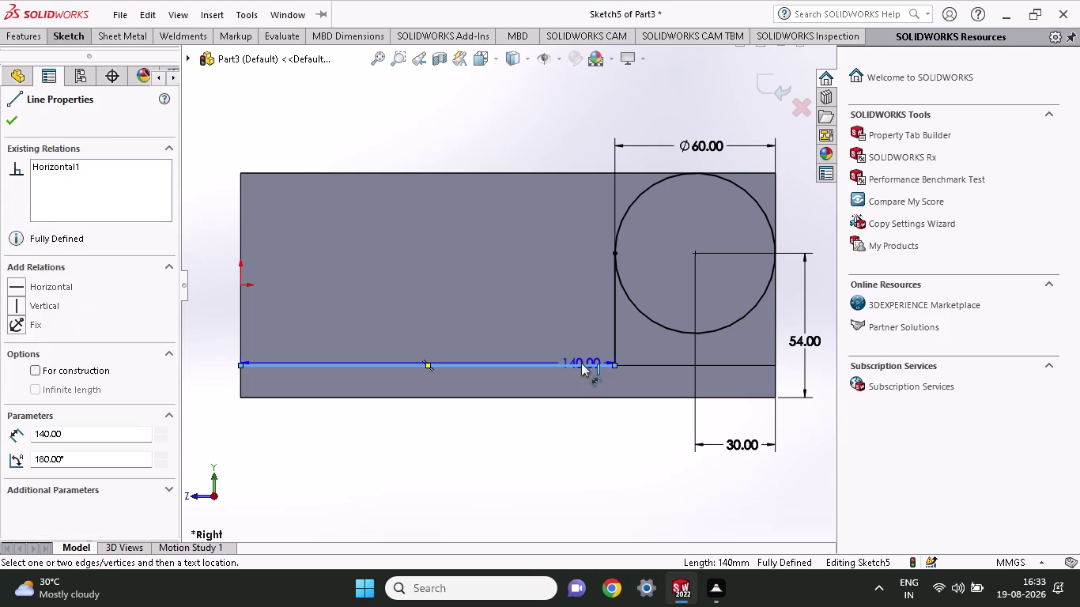
key(Delete)
click(618, 340)
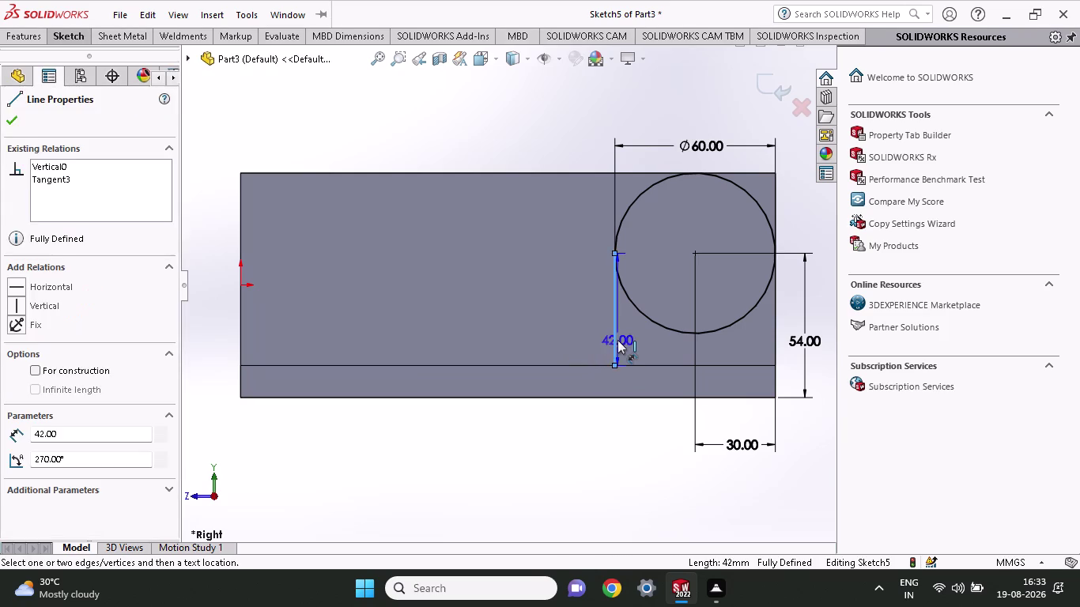
key(Delete)
click(65, 37)
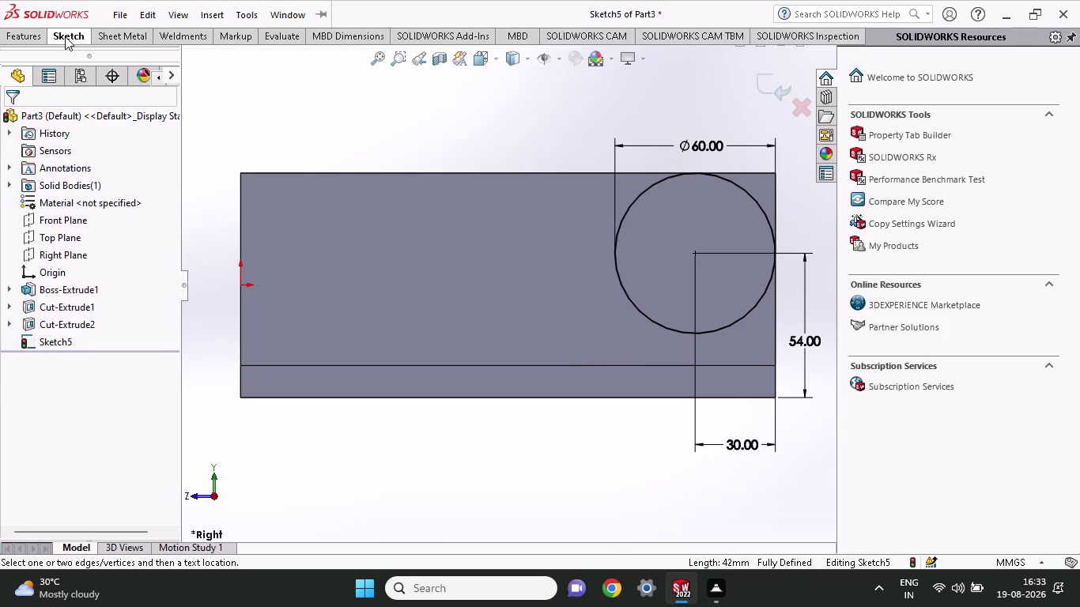
Draw a horizontal line from below the circle to the block's left edge.
click(111, 58)
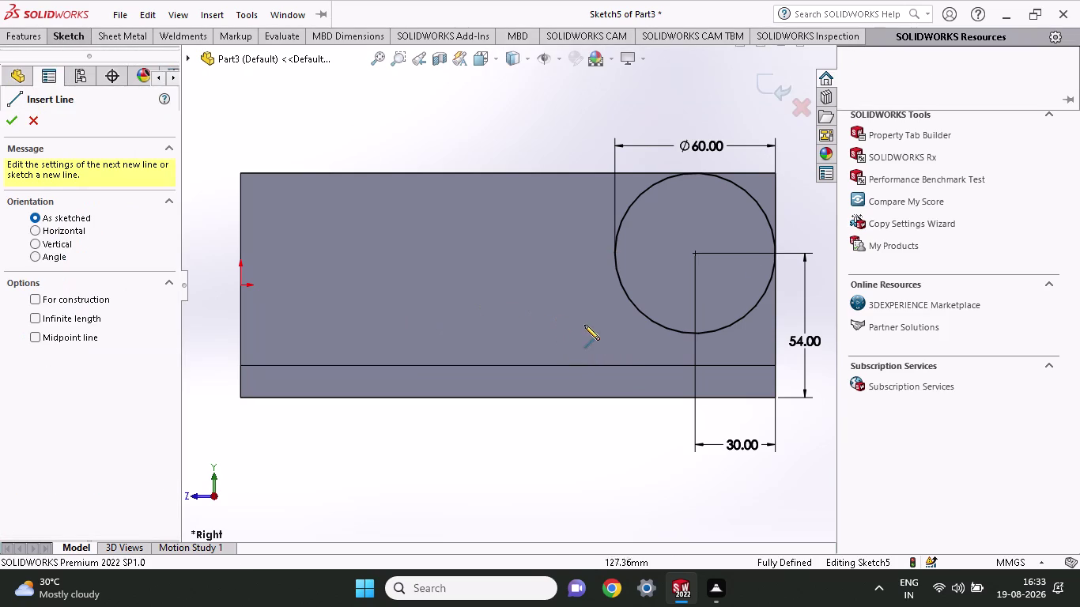
click(625, 329)
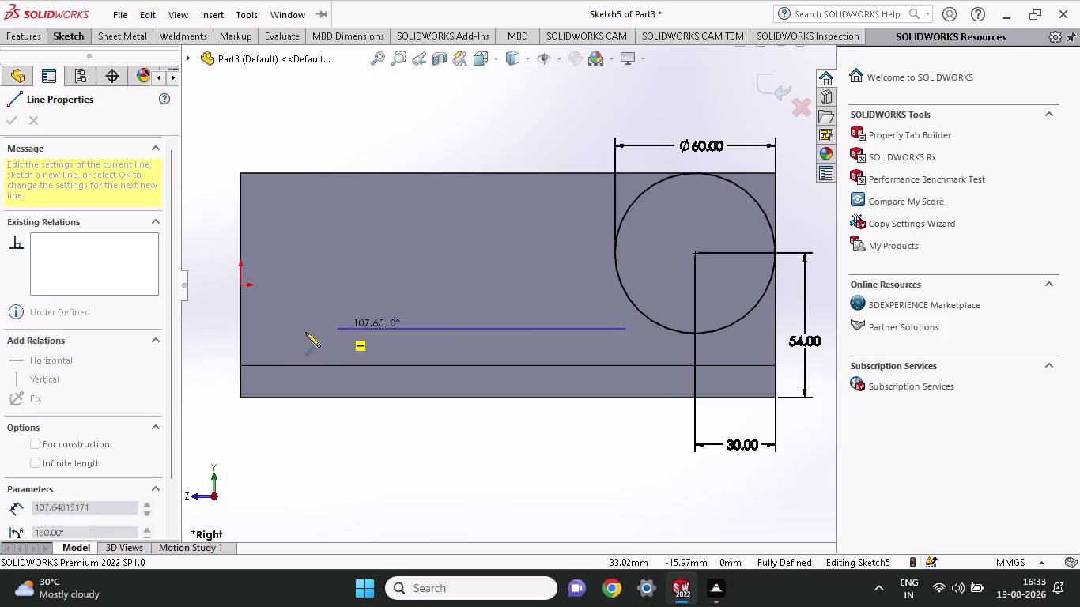
click(238, 331)
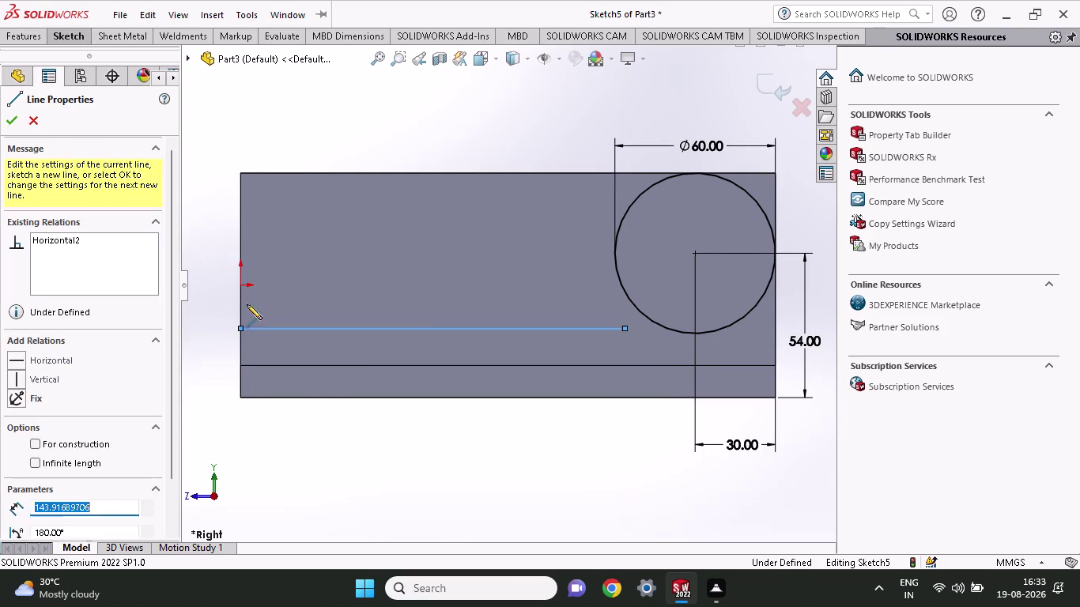
right_click(220, 209)
click(227, 220)
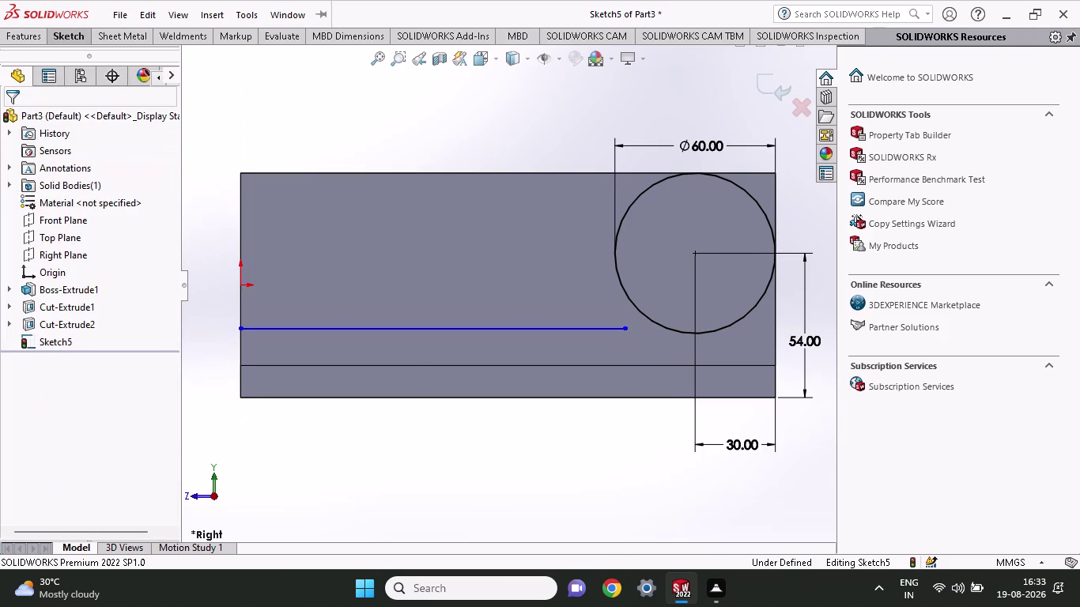
Try a dimension on the notch edge and cancel it.
click(72, 38)
click(76, 68)
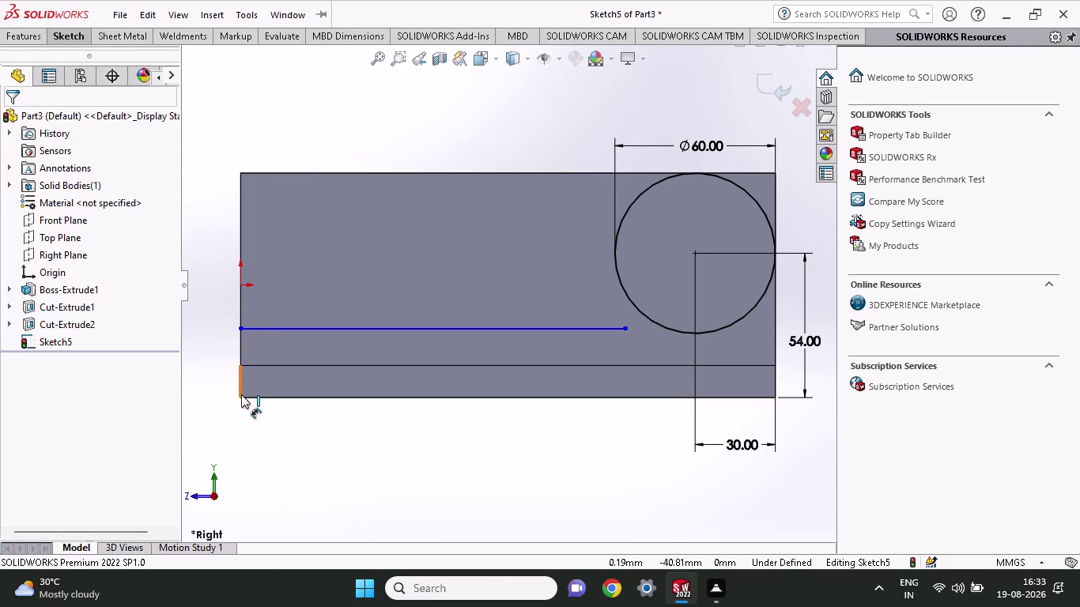
click(241, 394)
click(238, 323)
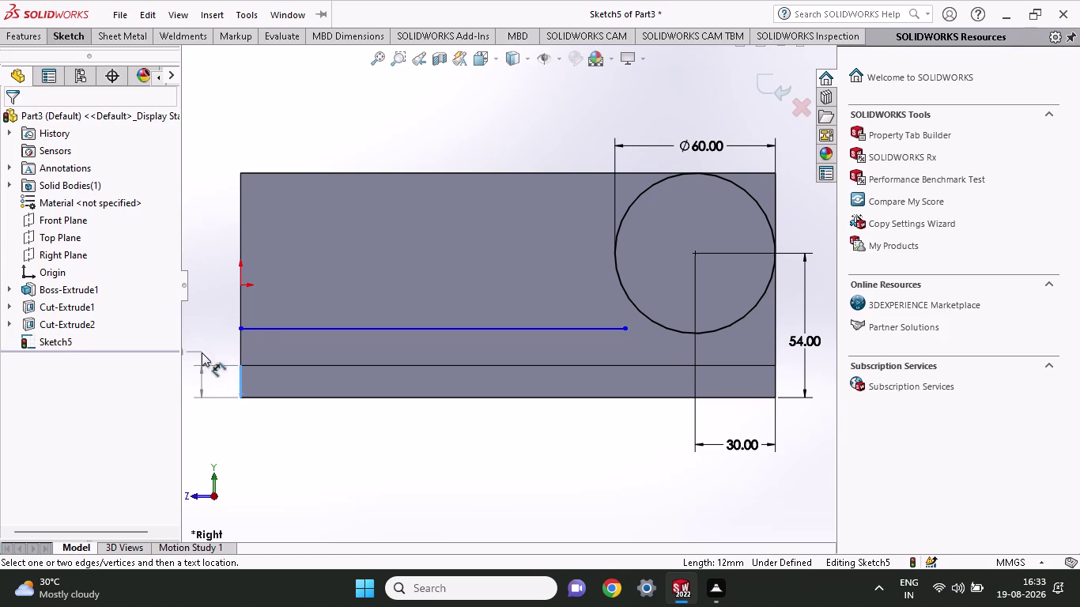
key(Escape)
click(71, 49)
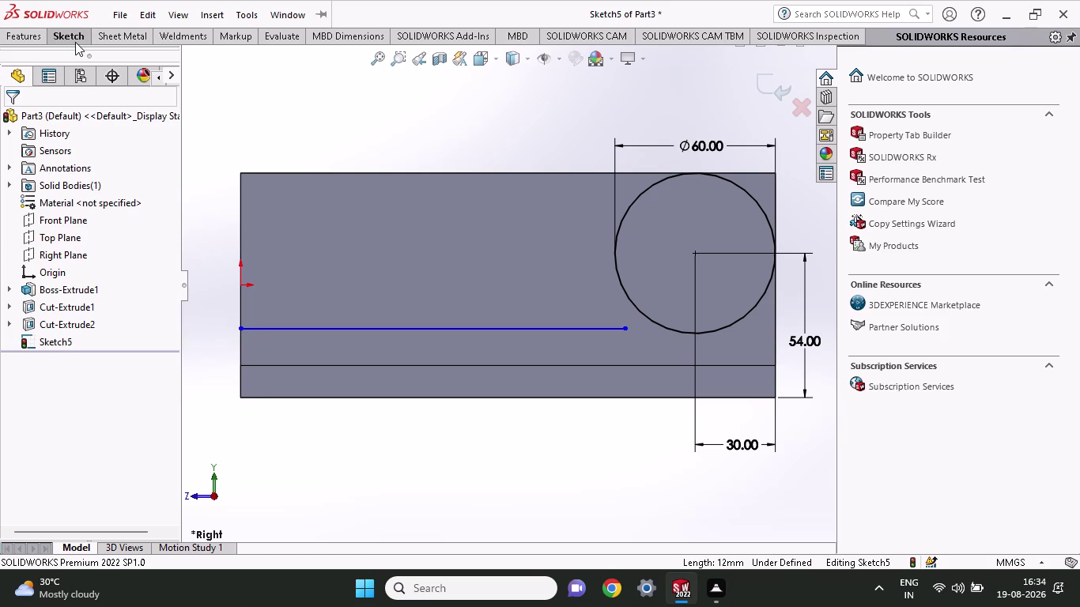
click(76, 42)
click(73, 62)
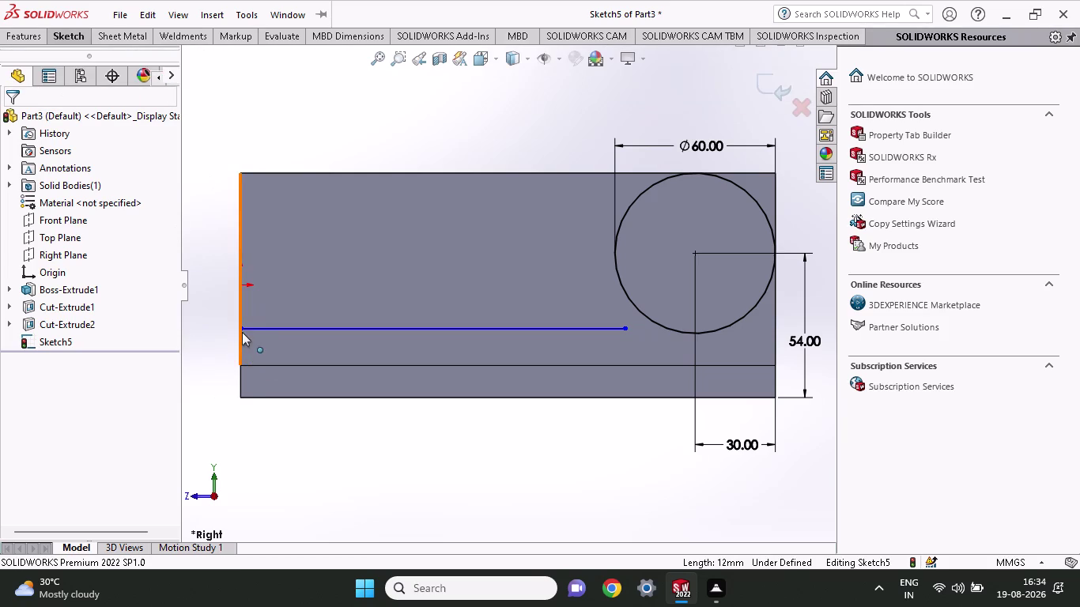
Dimension the horizontal line 24 mm above the block's bottom-left corner.
click(83, 34)
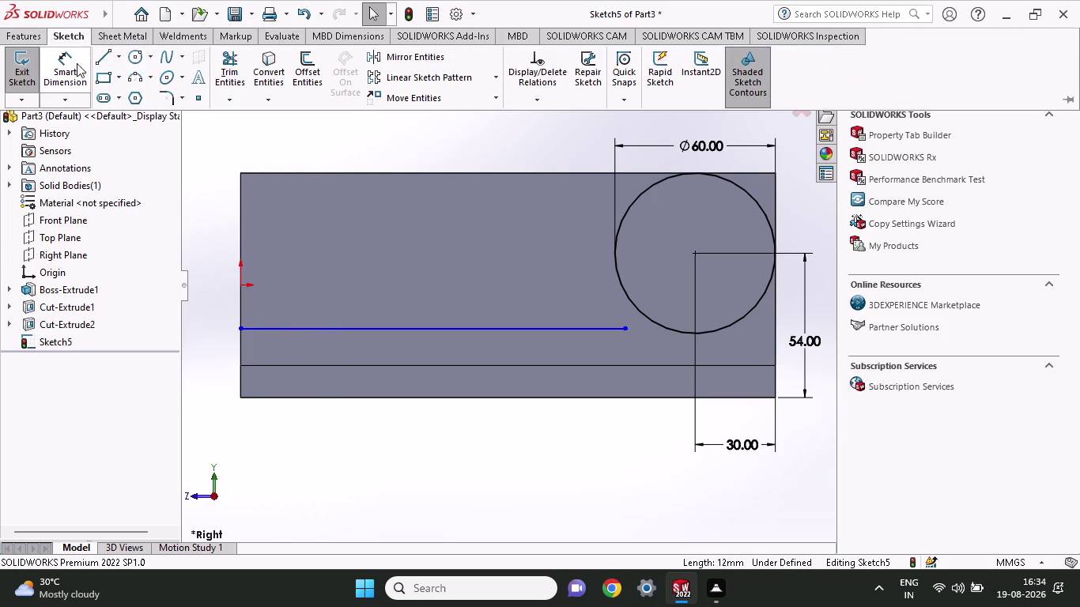
click(71, 70)
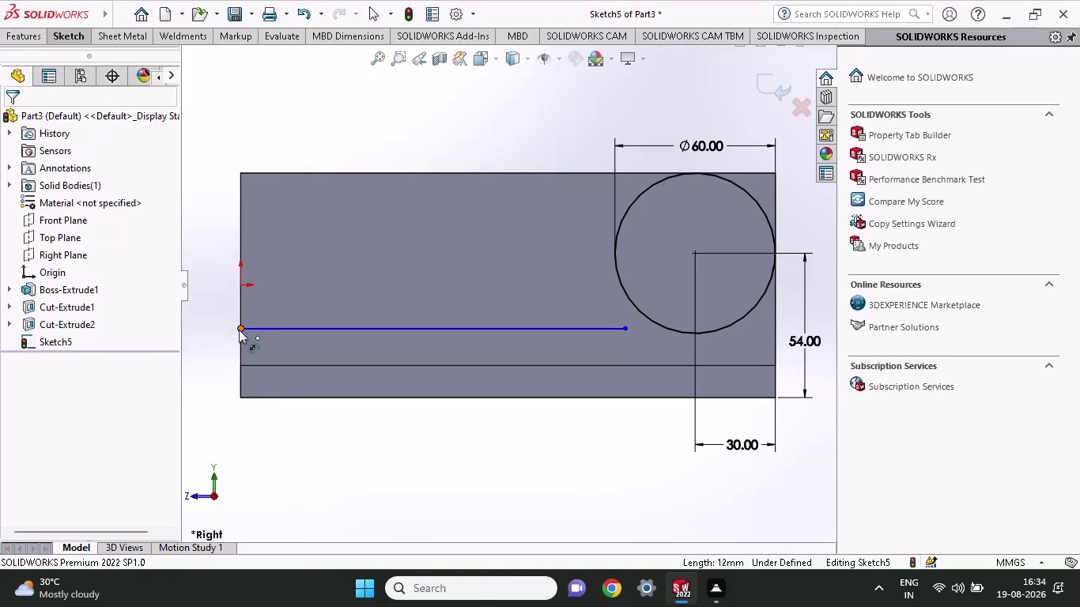
click(238, 330)
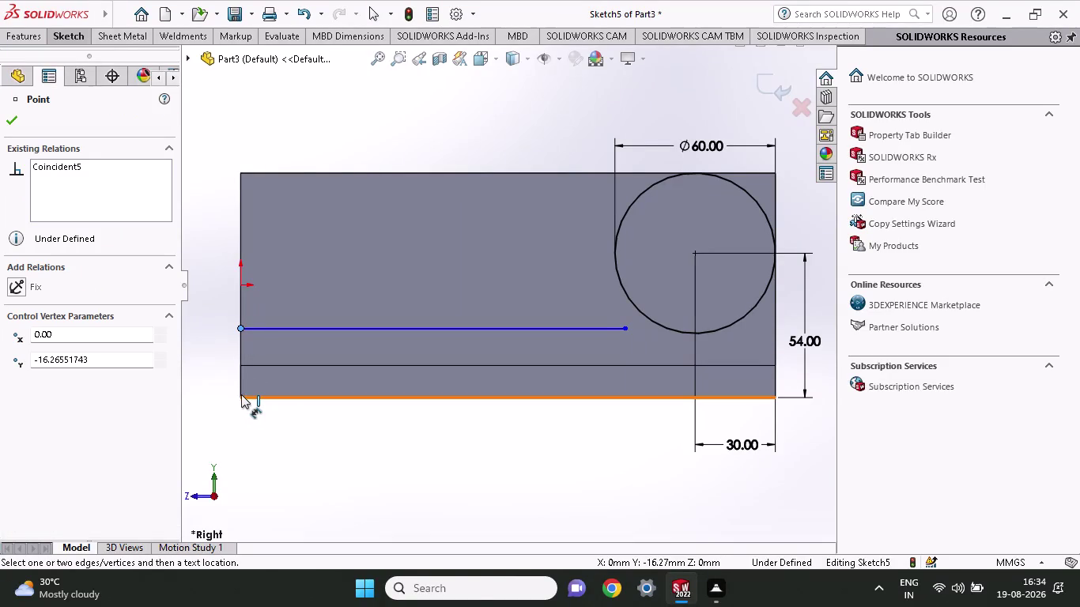
click(242, 398)
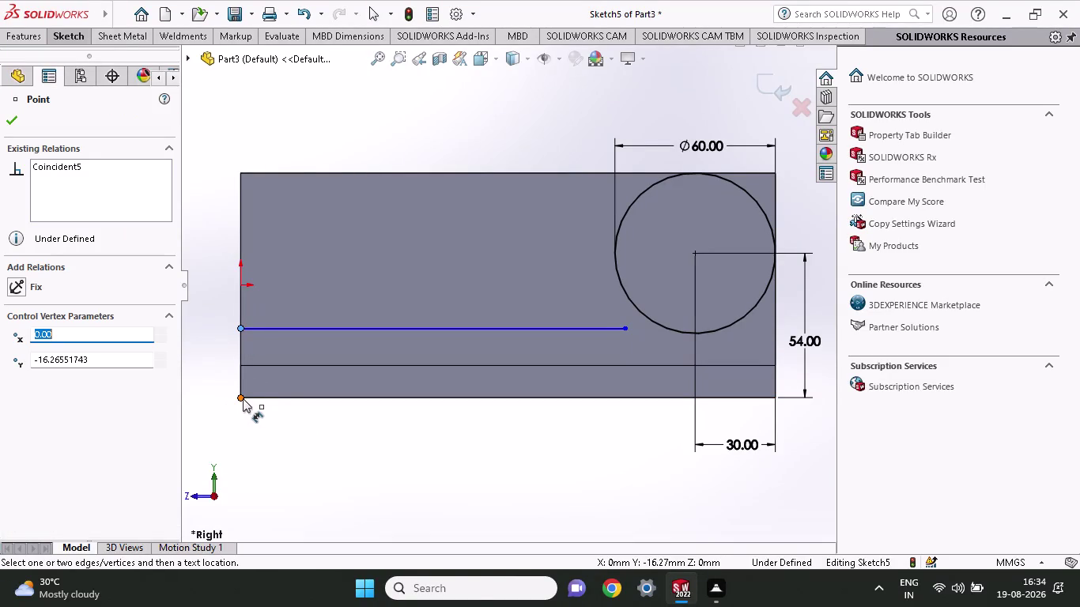
click(243, 399)
click(215, 411)
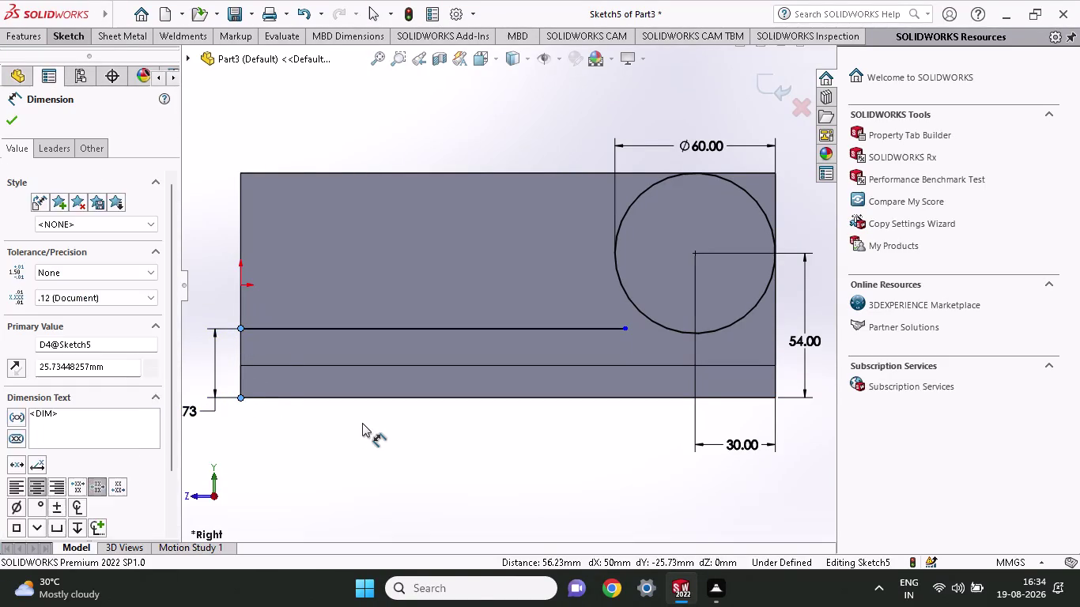
text(24)
key(Return)
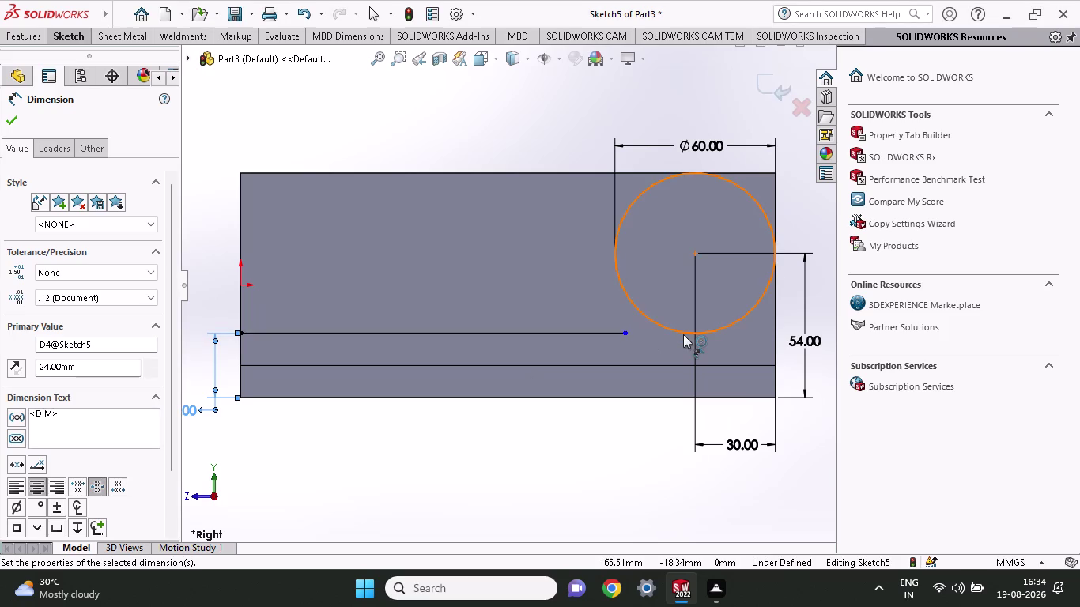
Draw a vertical line from the circle's leftmost point down to the horizontal line.
click(58, 34)
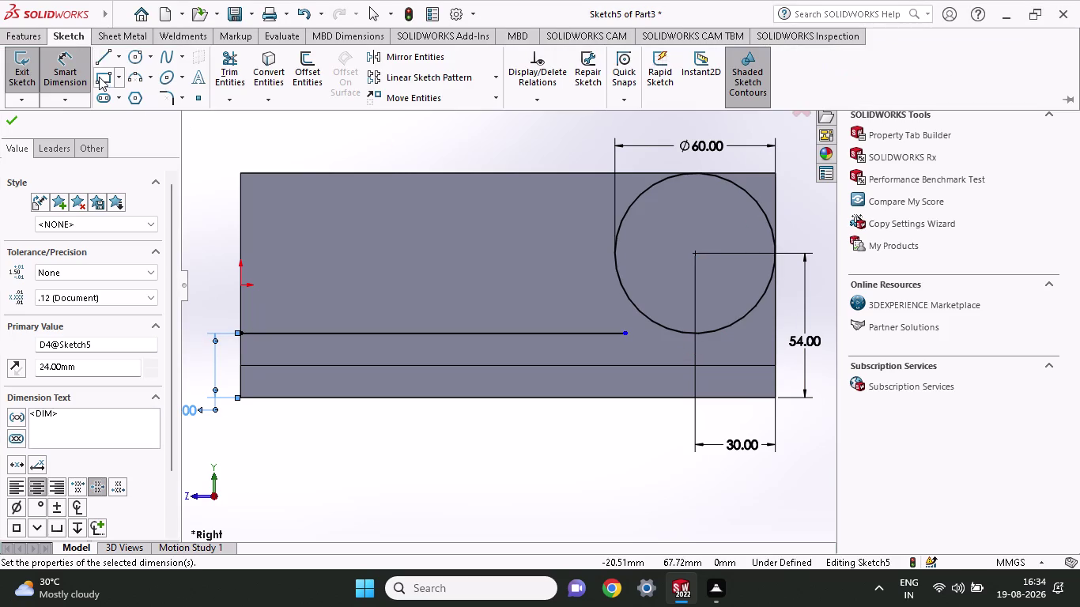
click(101, 51)
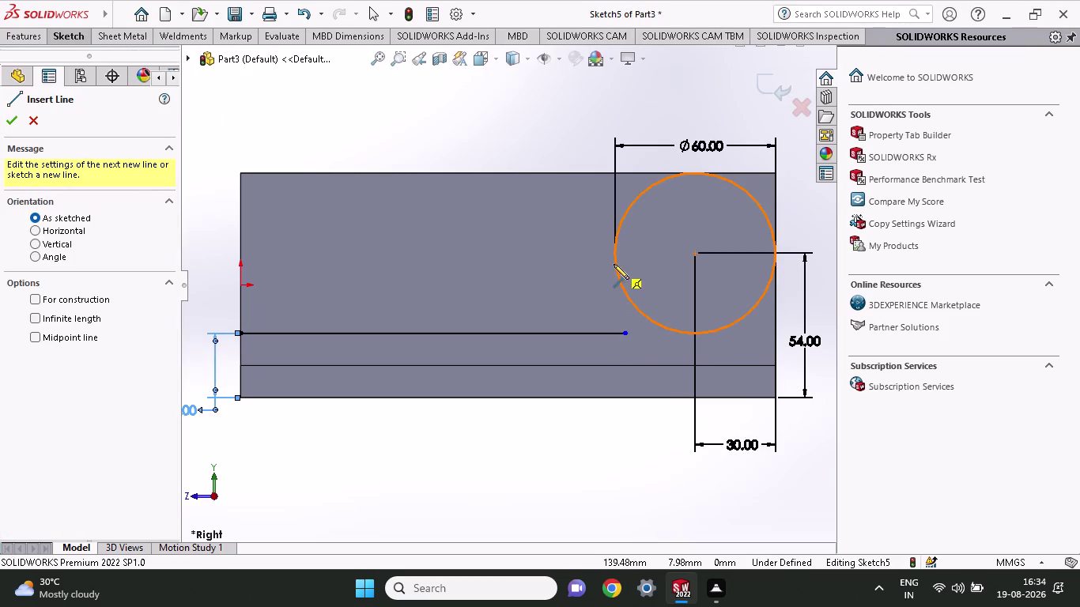
click(611, 253)
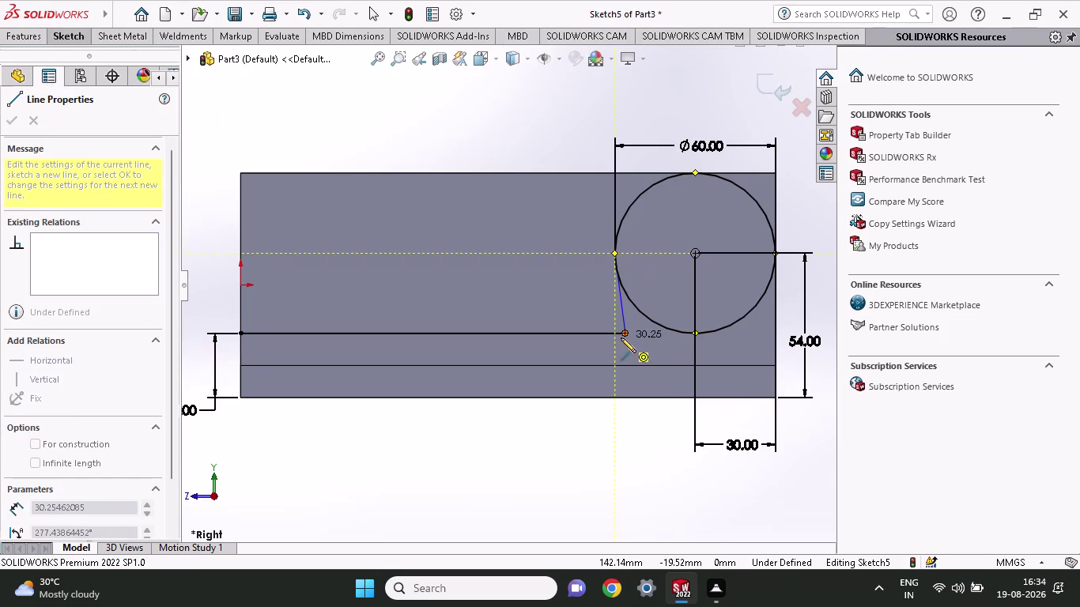
click(614, 330)
key(Escape)
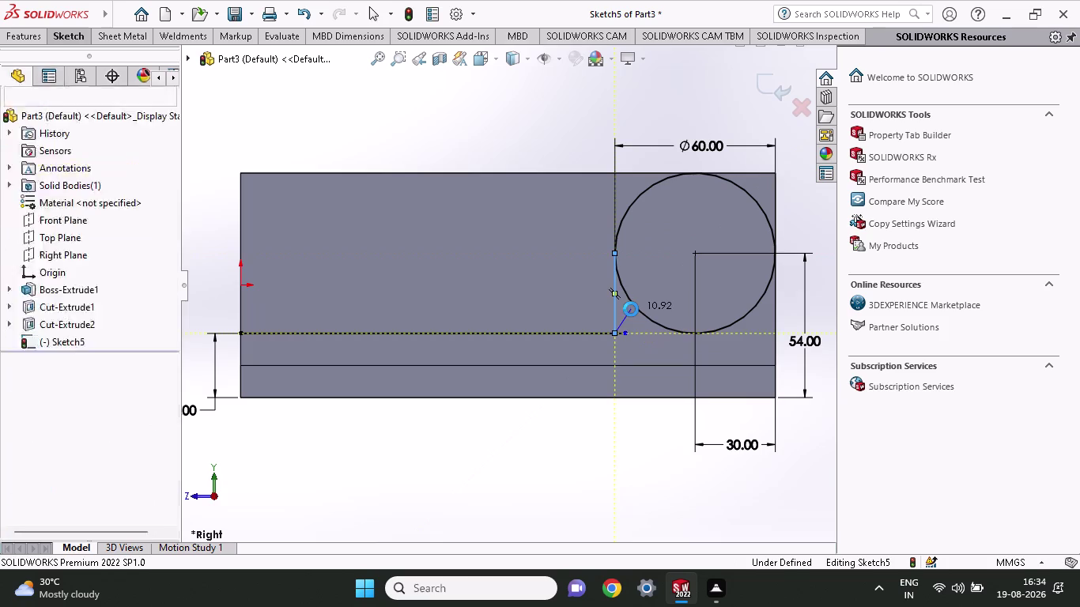
click(80, 38)
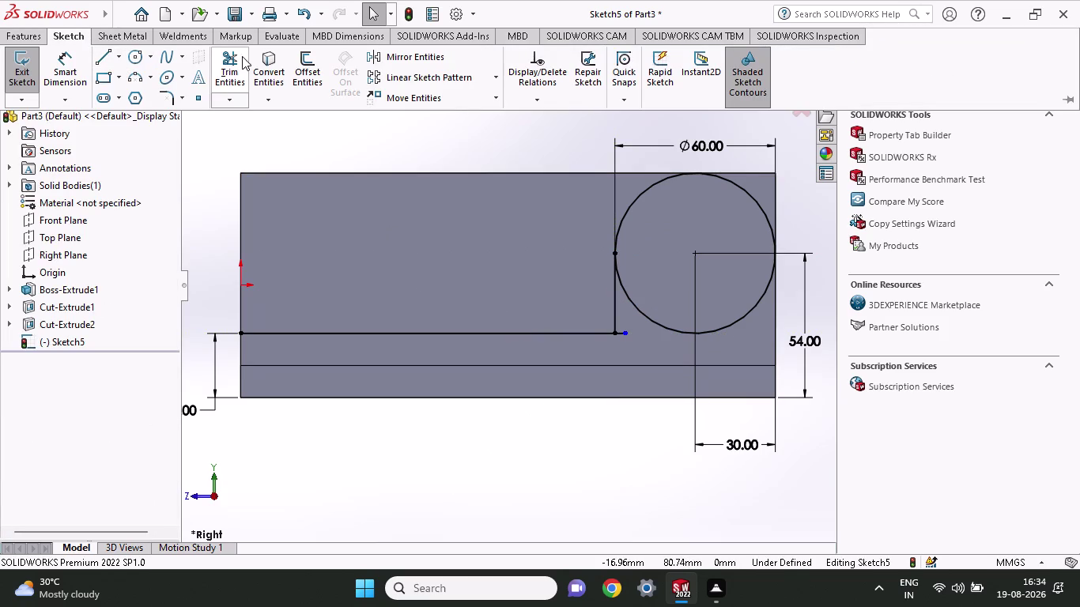
Trim the short stub past the vertical line, undoing an accidental circle trim.
click(232, 56)
click(650, 314)
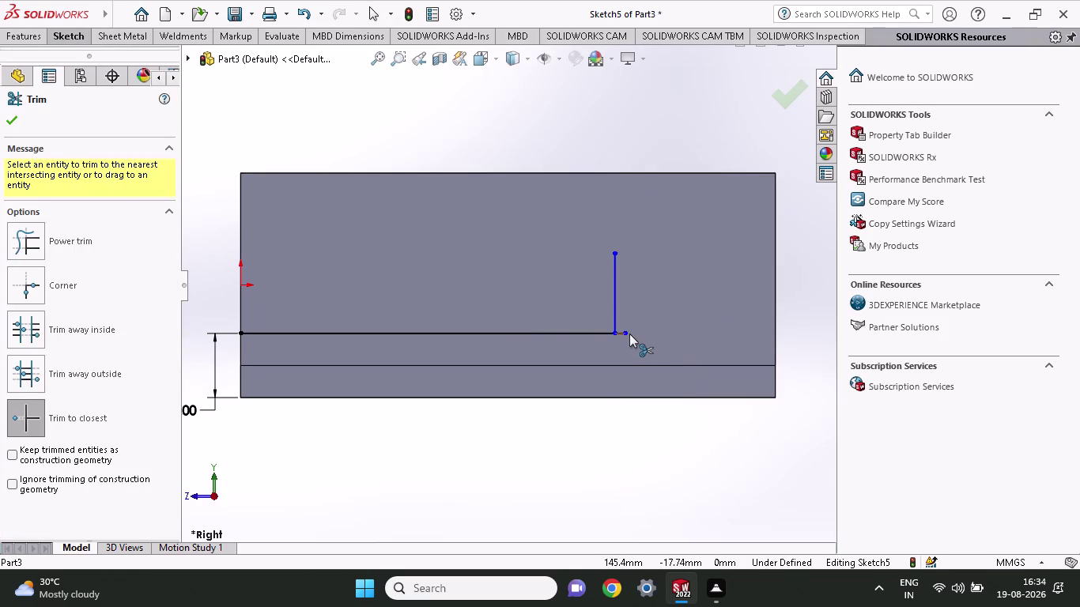
key(ctrl+z)
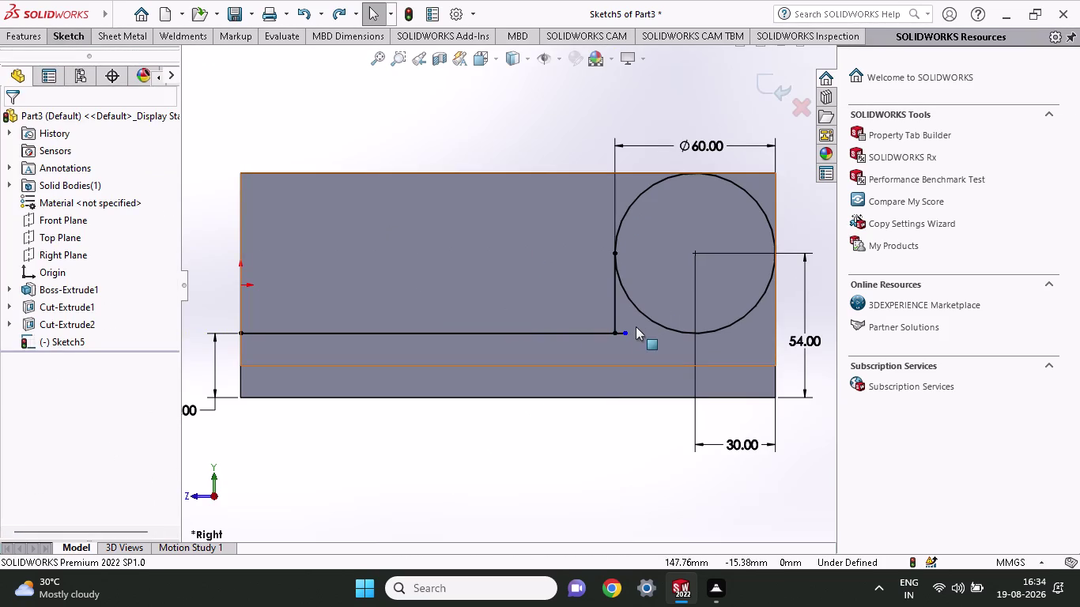
click(626, 330)
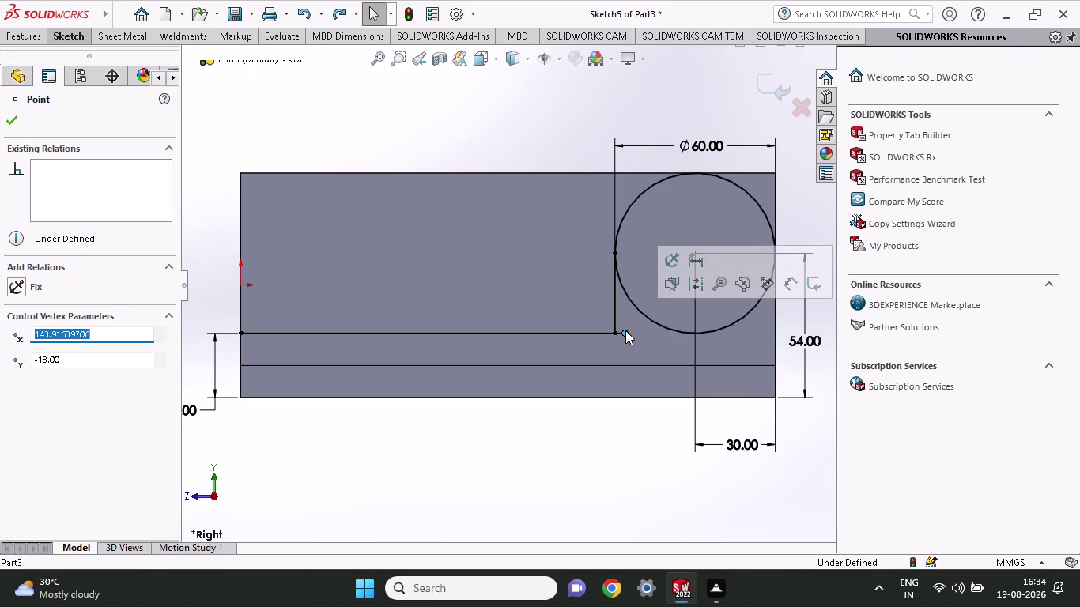
scroll(down, 3)
click(79, 41)
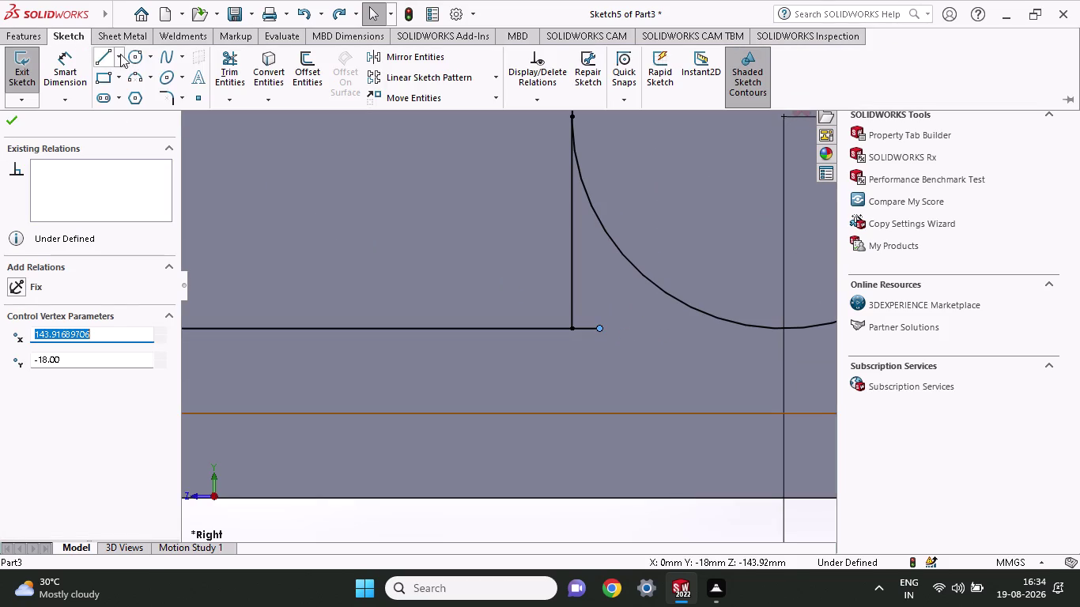
click(231, 66)
click(583, 329)
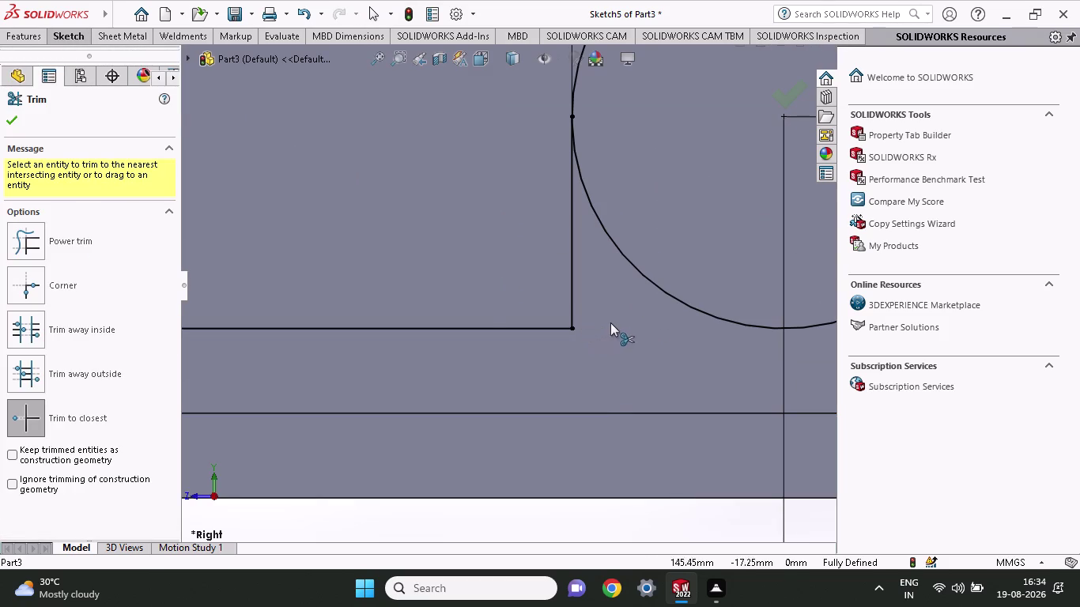
scroll(up, 3)
scroll(down, 3)
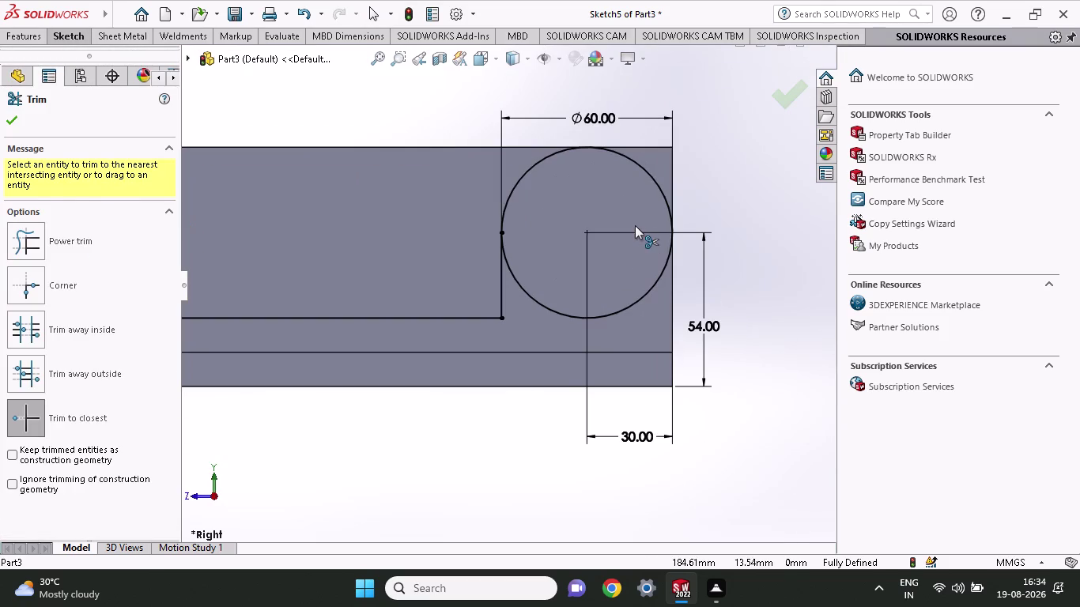
key(Escape)
Draw a line across the circle from its left to right quadrant.
click(64, 42)
click(99, 66)
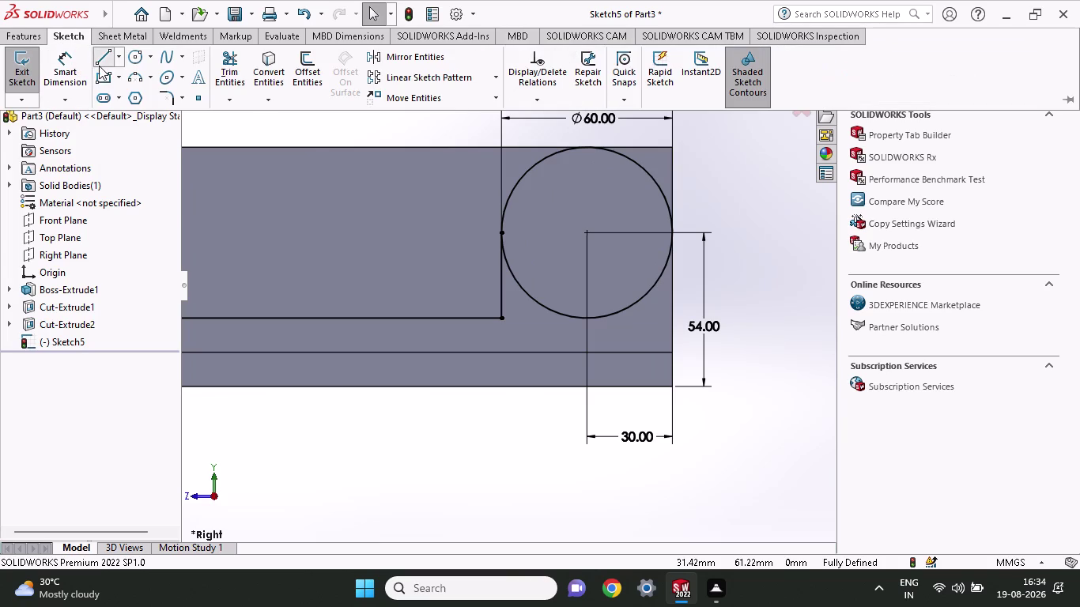
click(502, 232)
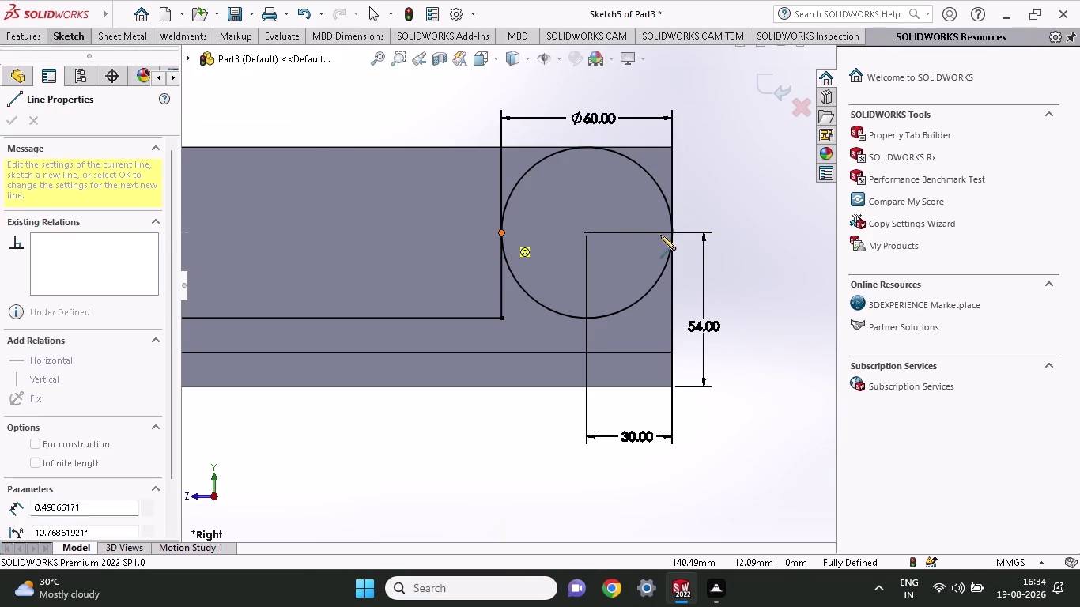
click(670, 231)
key(Escape)
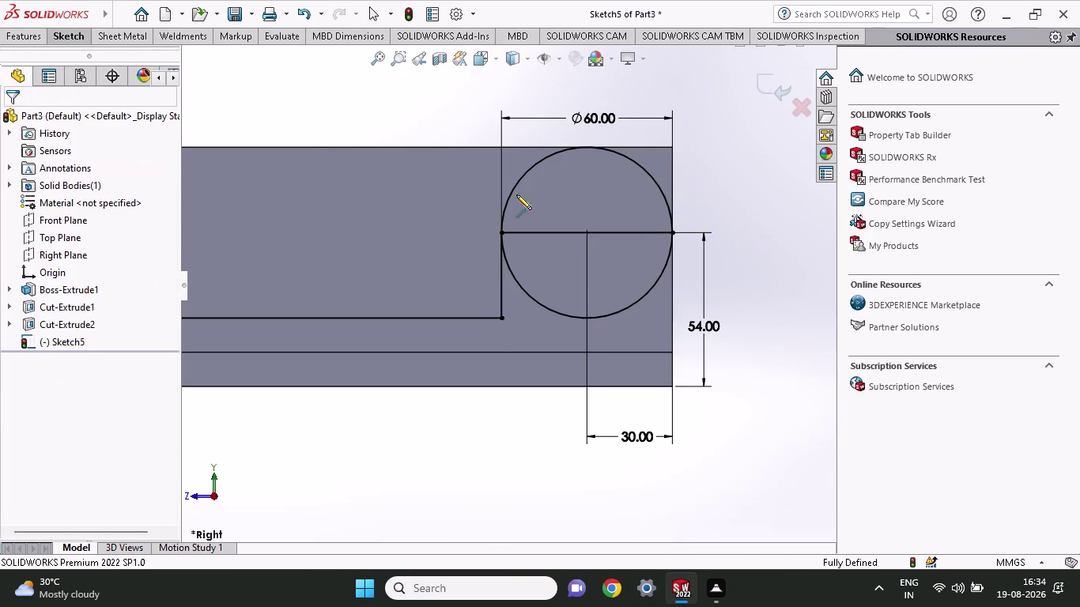
Trim away the circle's lower half and the quadrant line.
click(71, 40)
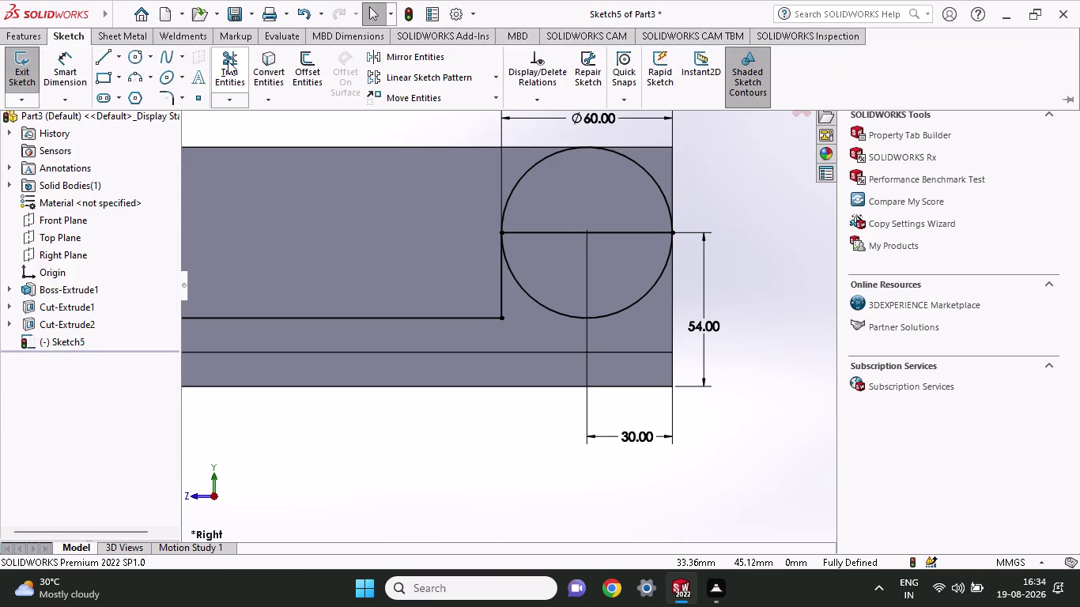
click(227, 61)
click(549, 308)
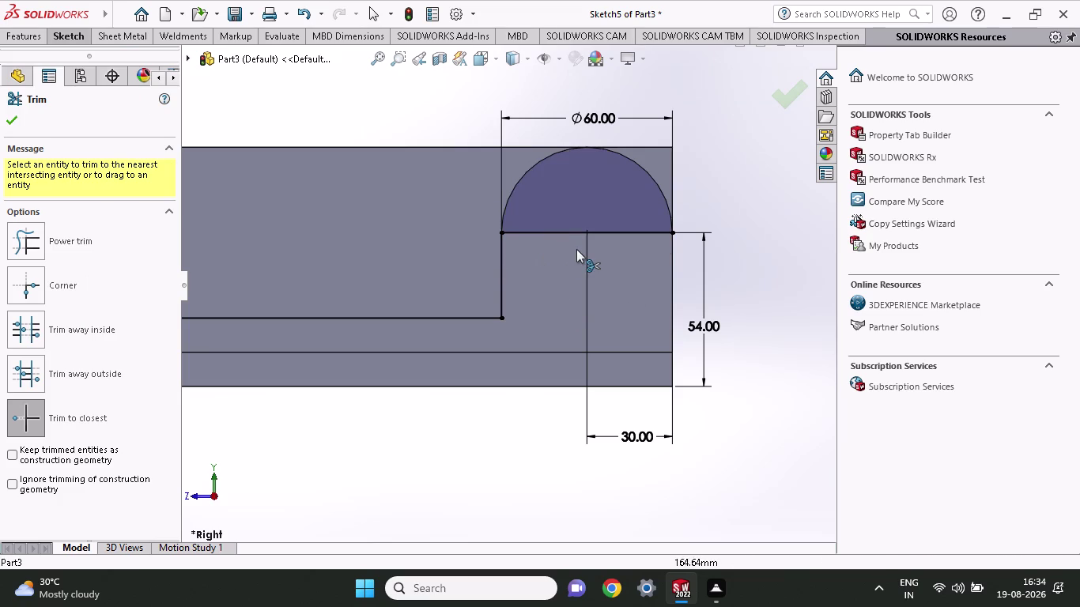
click(582, 249)
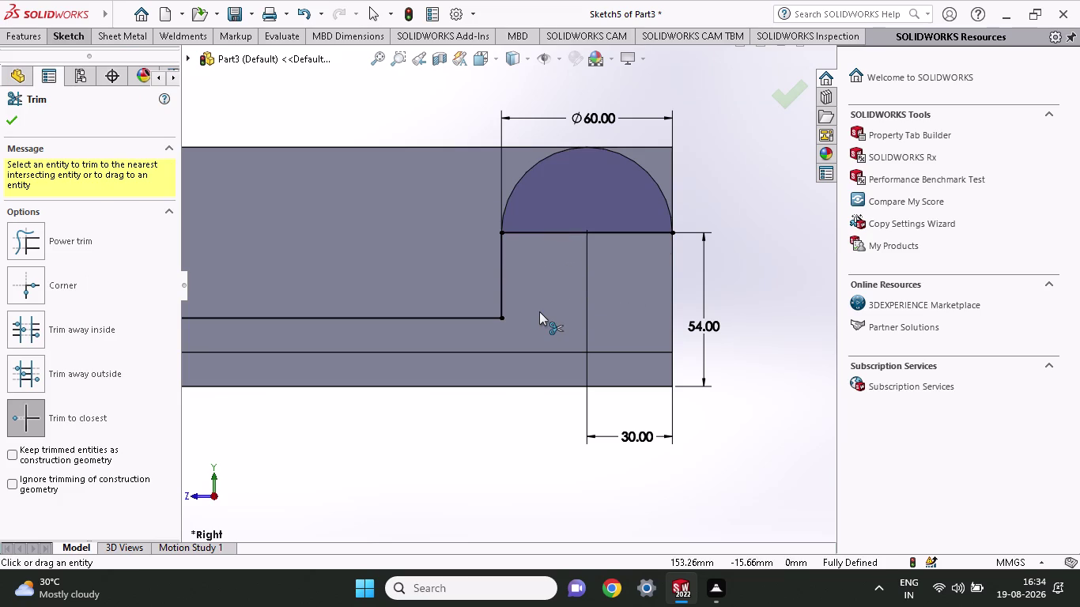
click(572, 231)
key(Escape)
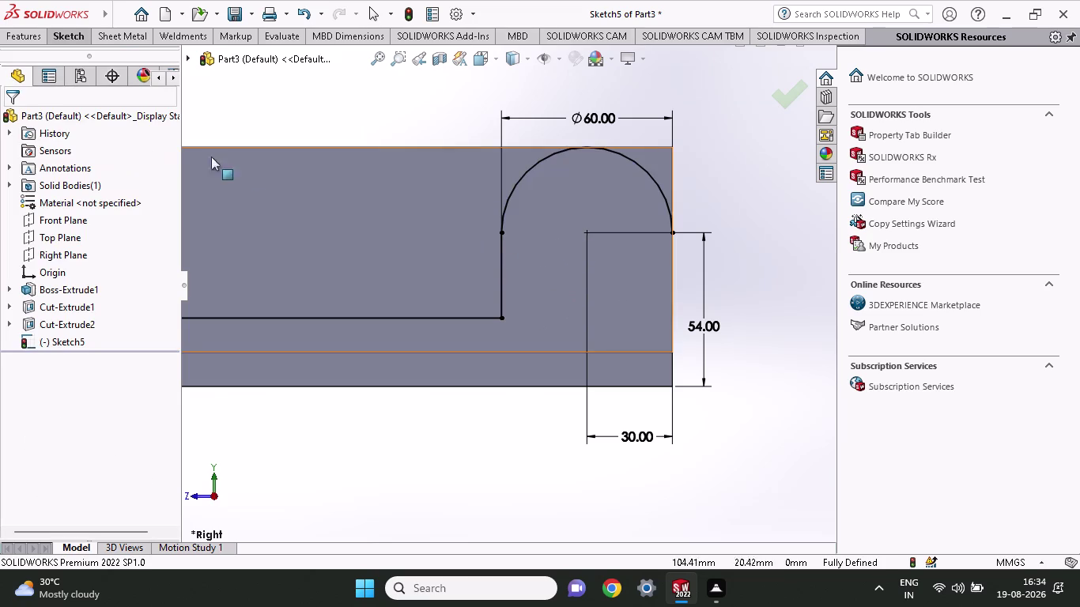
click(84, 38)
click(139, 67)
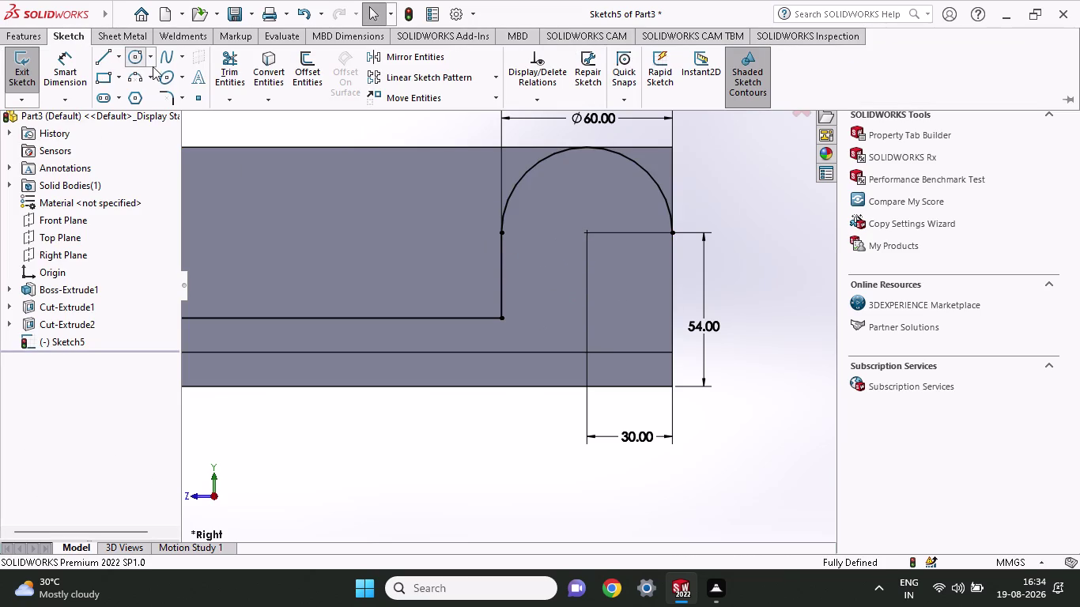
Draw a circle at the arc centre and dimension its diameter to 30 mm.
click(585, 229)
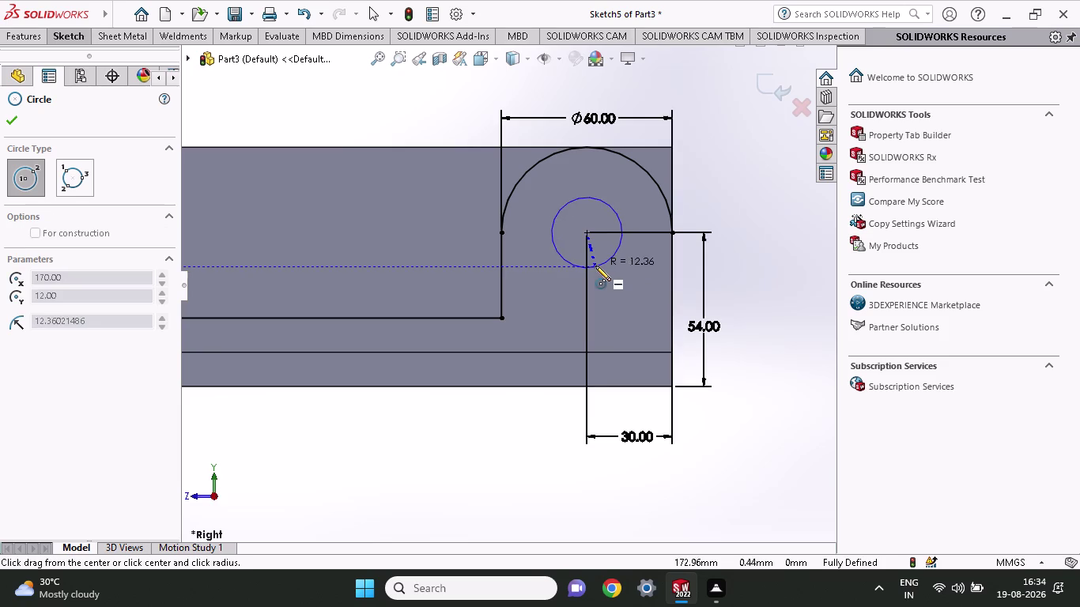
click(597, 266)
click(54, 41)
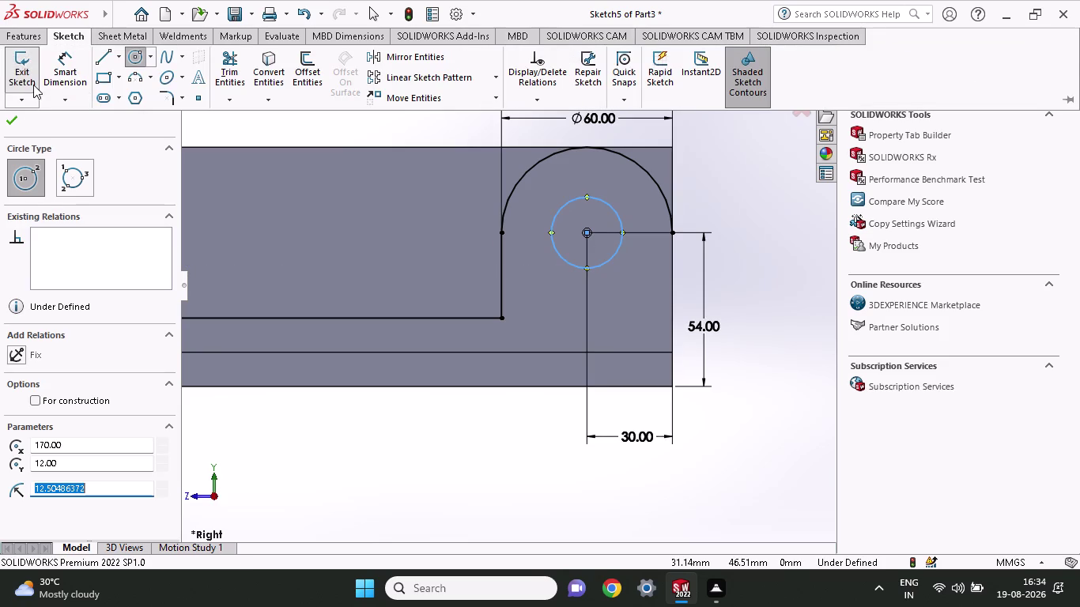
click(72, 75)
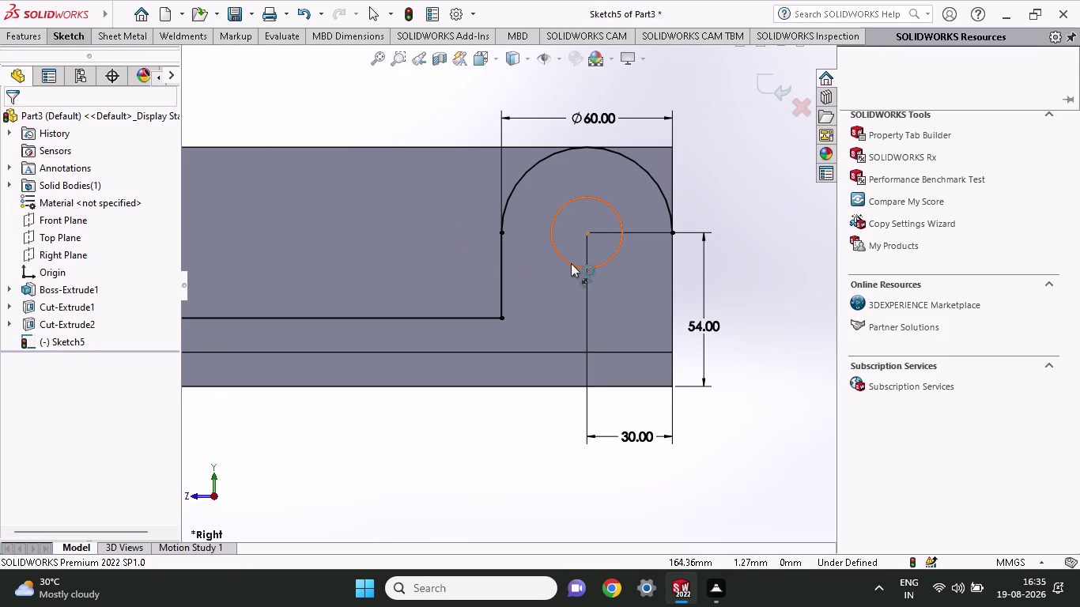
click(571, 263)
click(762, 196)
text(3)
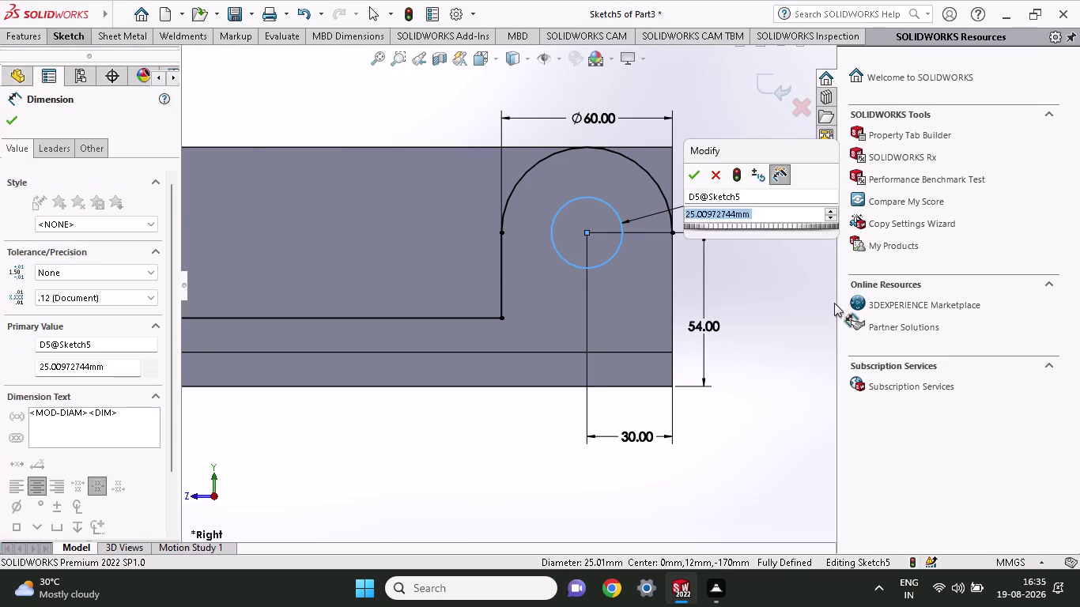
text(0)
key(Return)
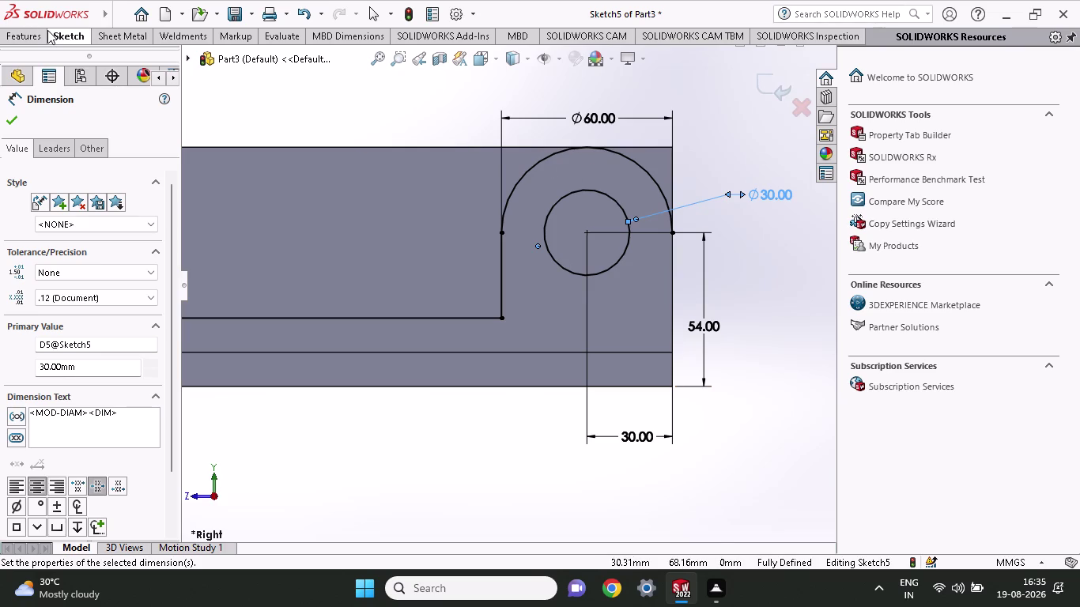
key(Escape)
click(647, 230)
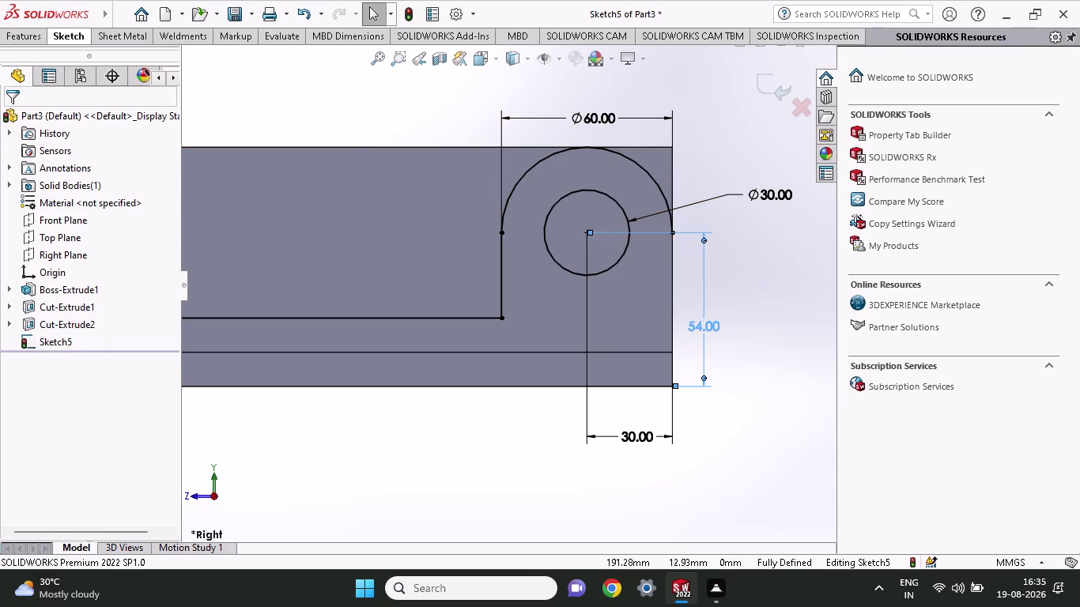
key(Escape)
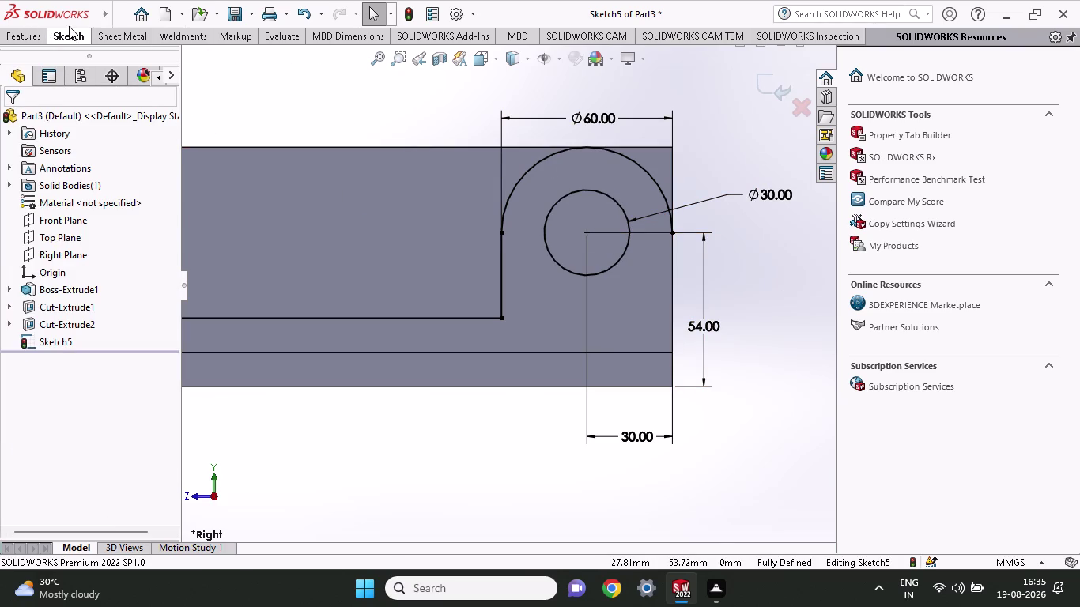
Draw a top line to the block's right edge, then down to the arc's right end.
click(69, 26)
click(79, 43)
click(107, 61)
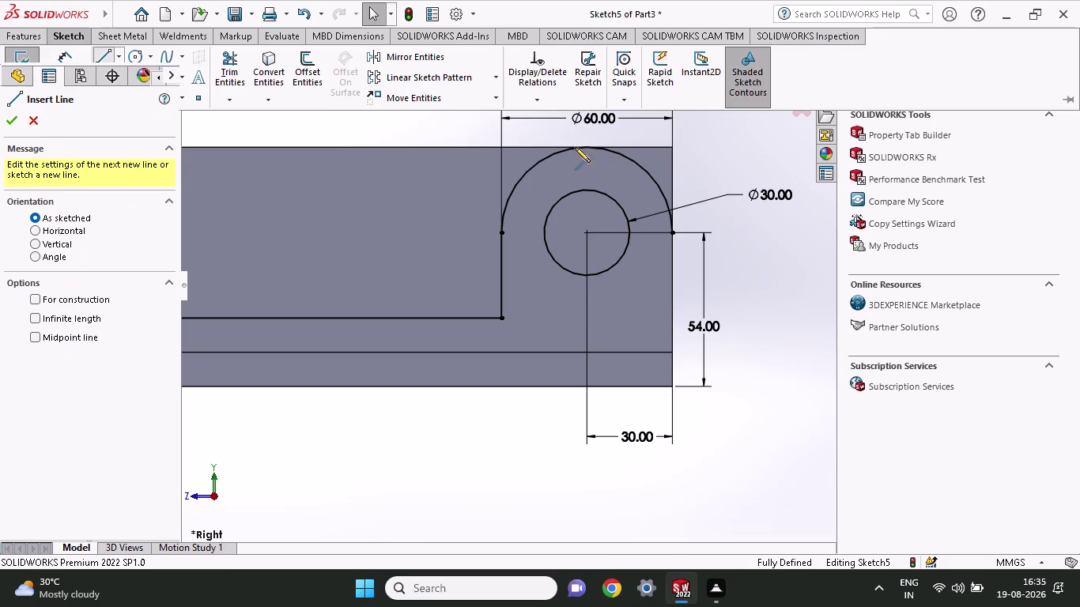
click(497, 145)
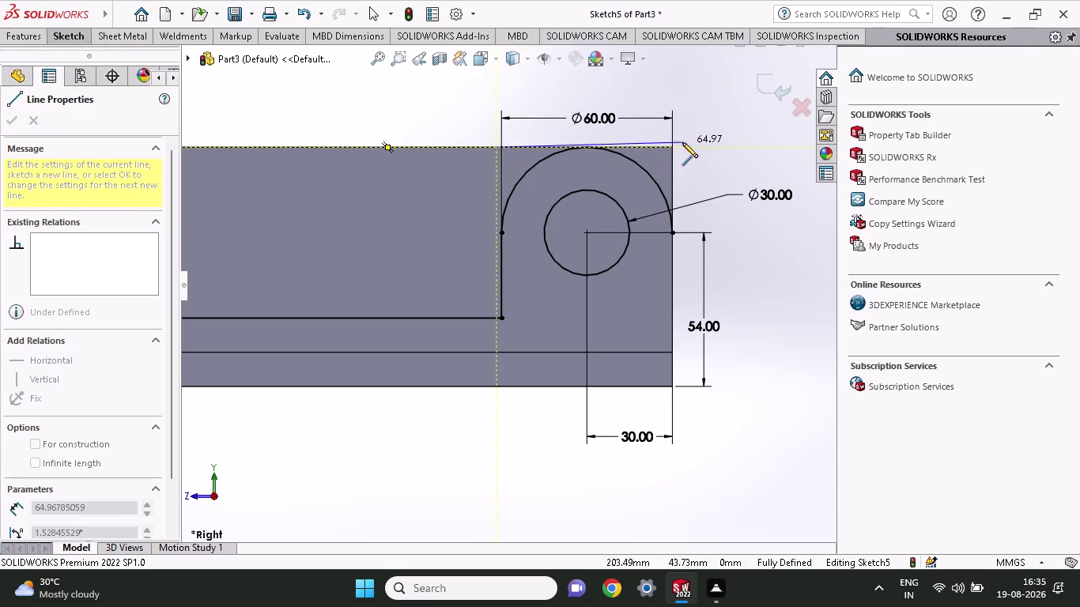
key(Escape)
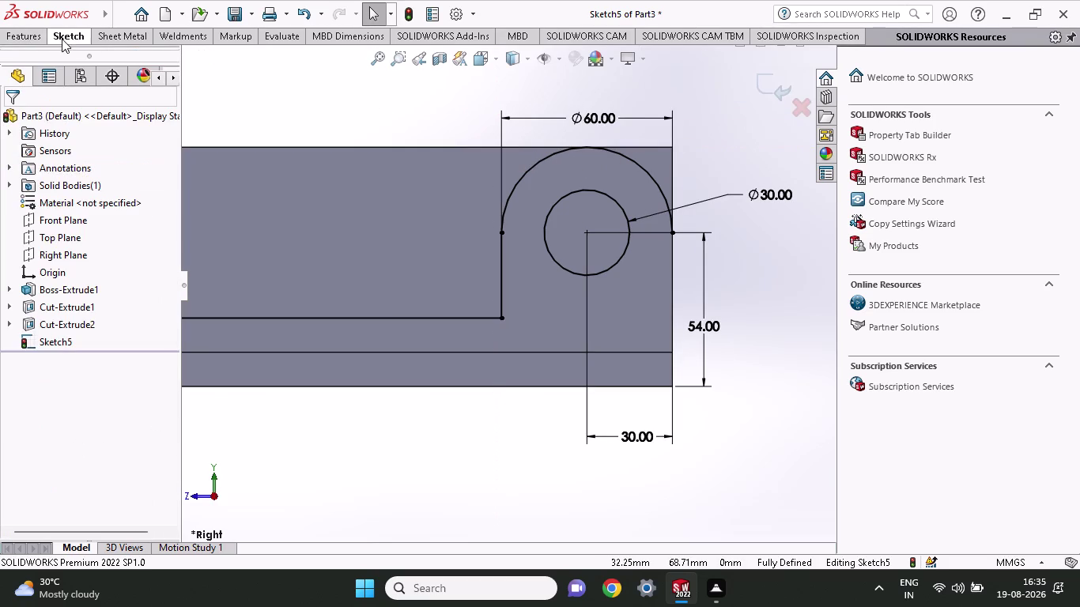
click(61, 39)
click(107, 53)
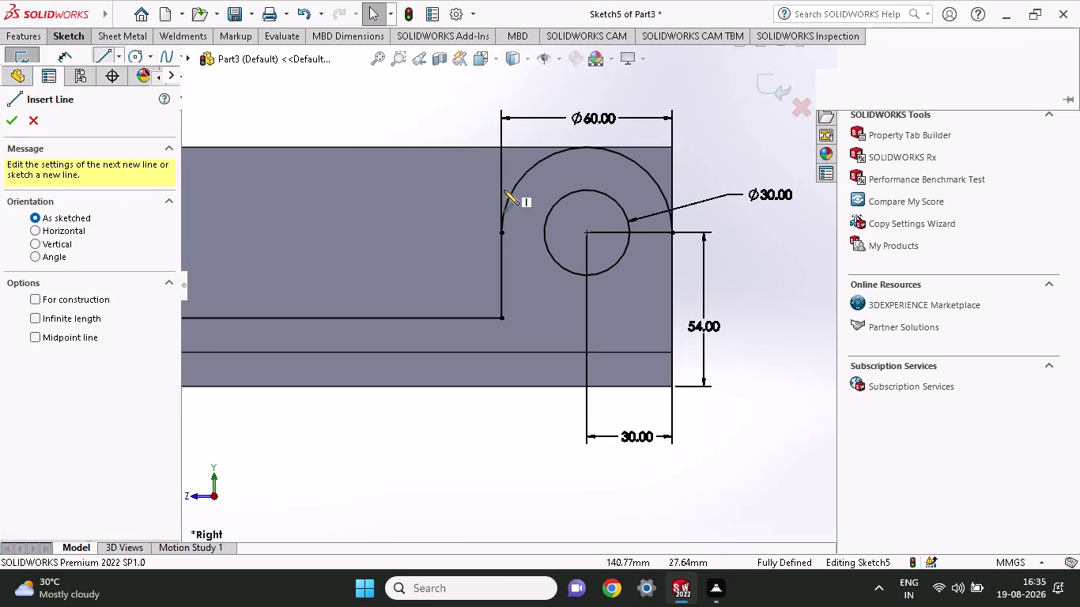
click(501, 147)
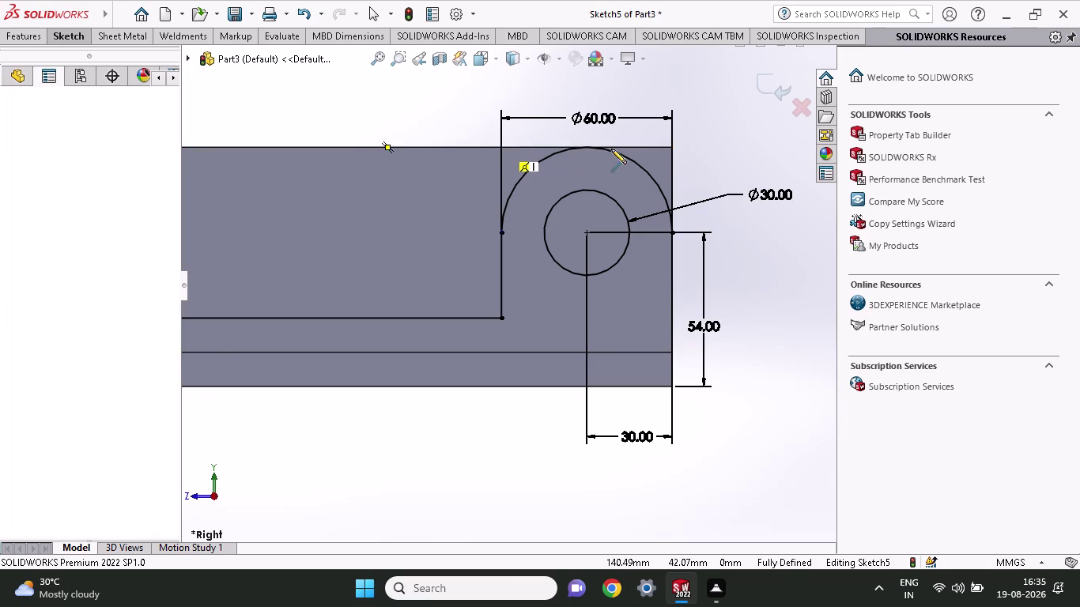
click(676, 147)
click(675, 234)
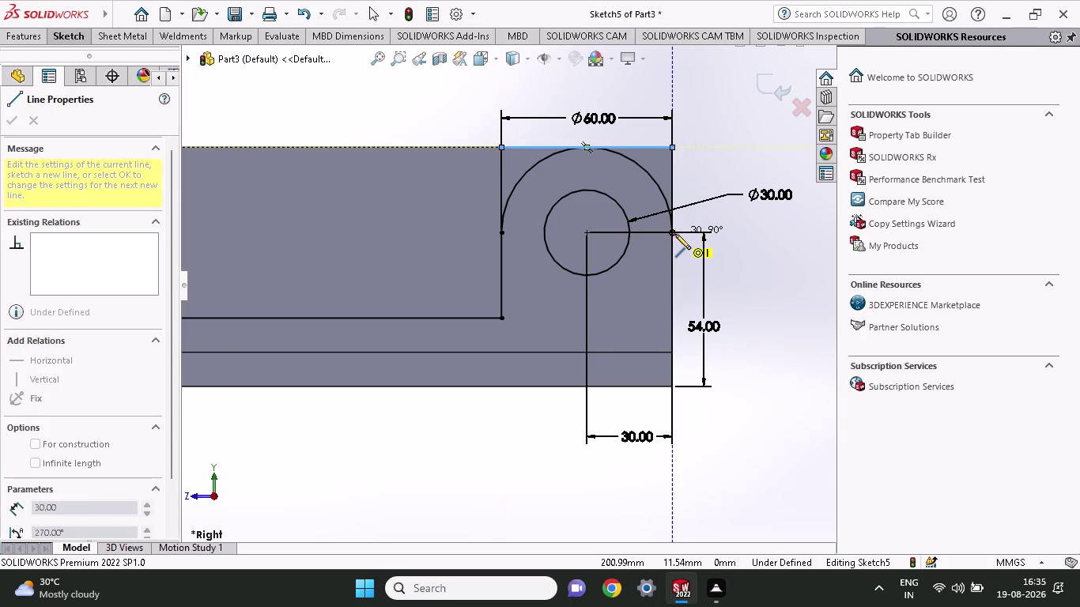
click(645, 287)
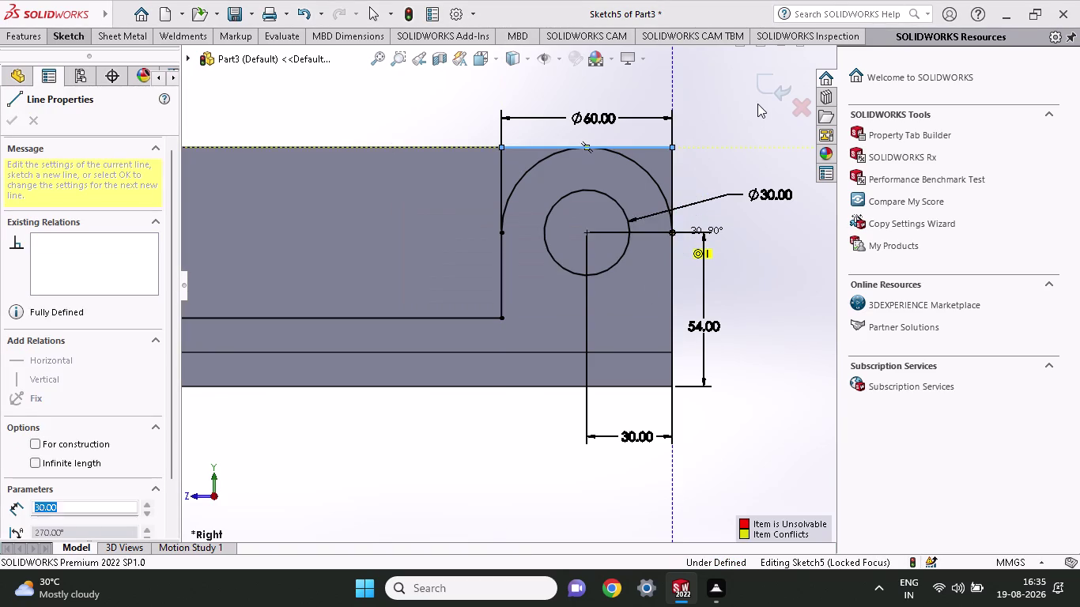
key(Escape)
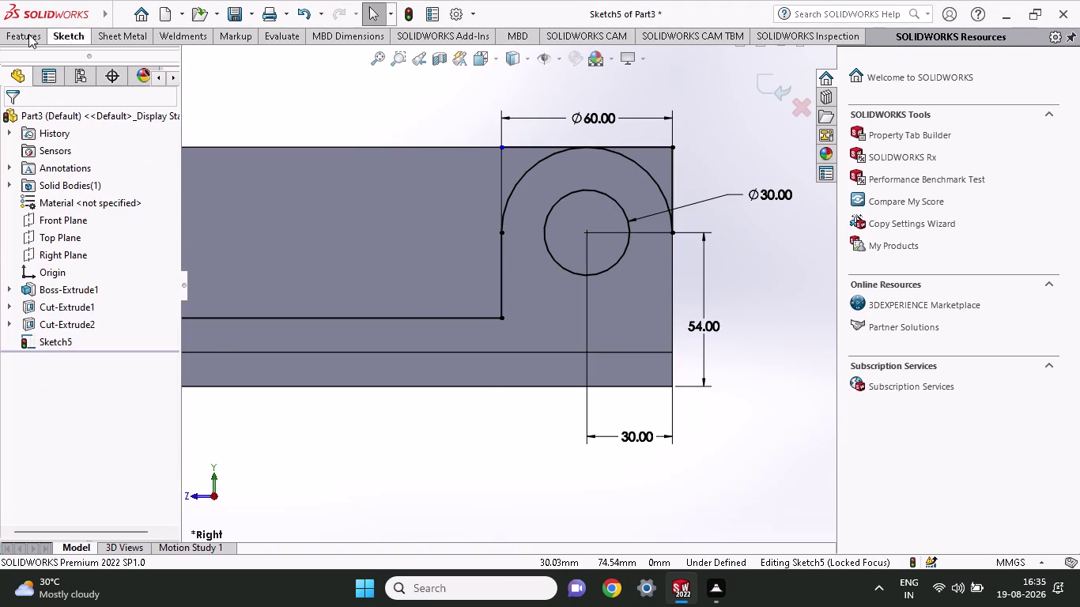
Draw the vertical line joining the top edge to the arc's left end.
click(64, 38)
click(99, 61)
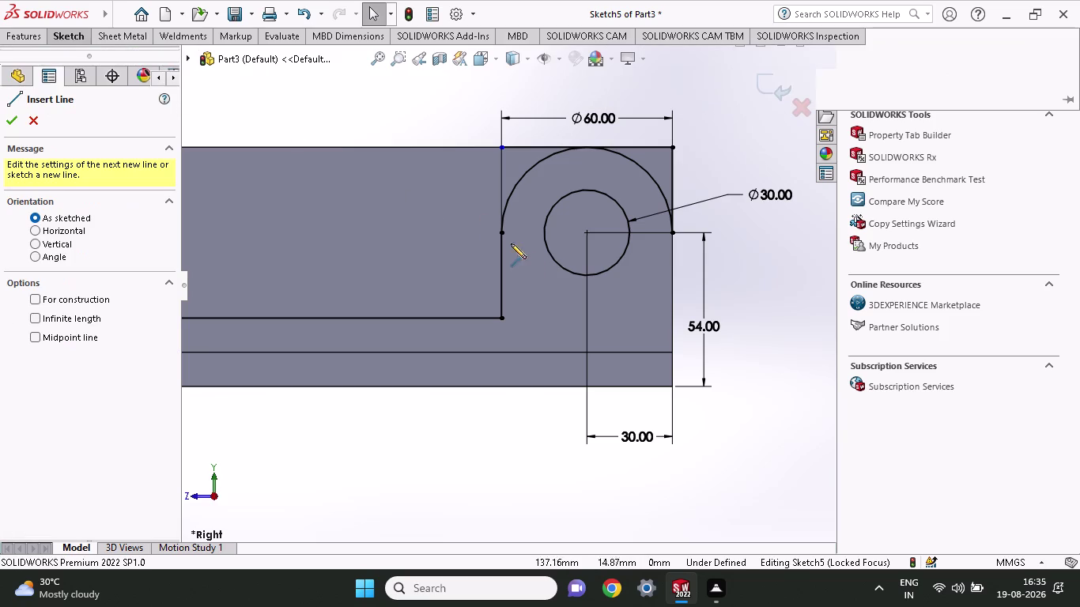
click(500, 233)
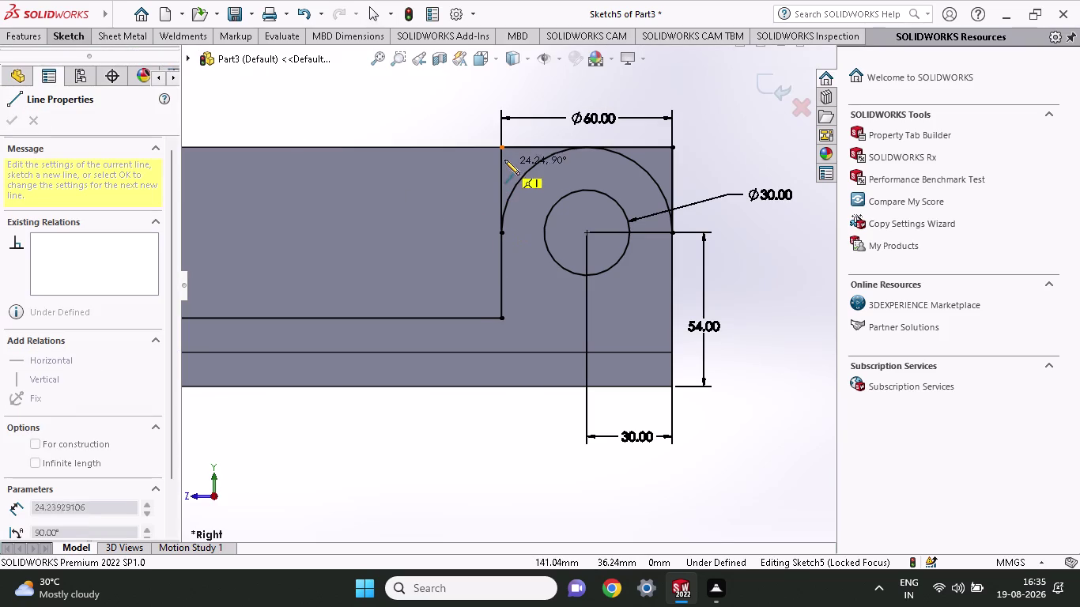
click(502, 149)
key(Escape)
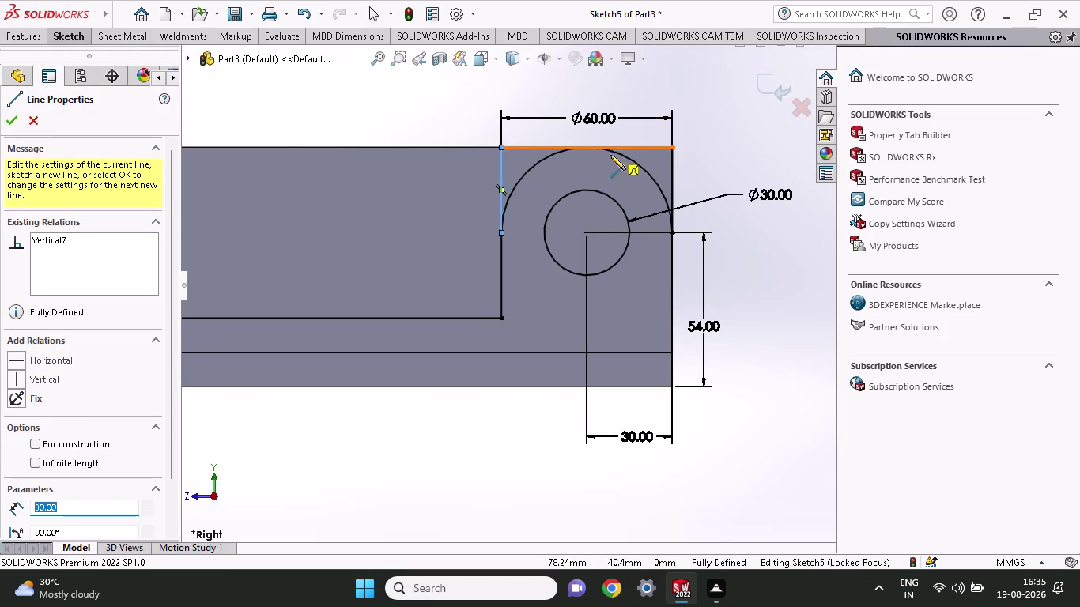
middle_drag(723, 187, 693, 227)
scroll(up, 3)
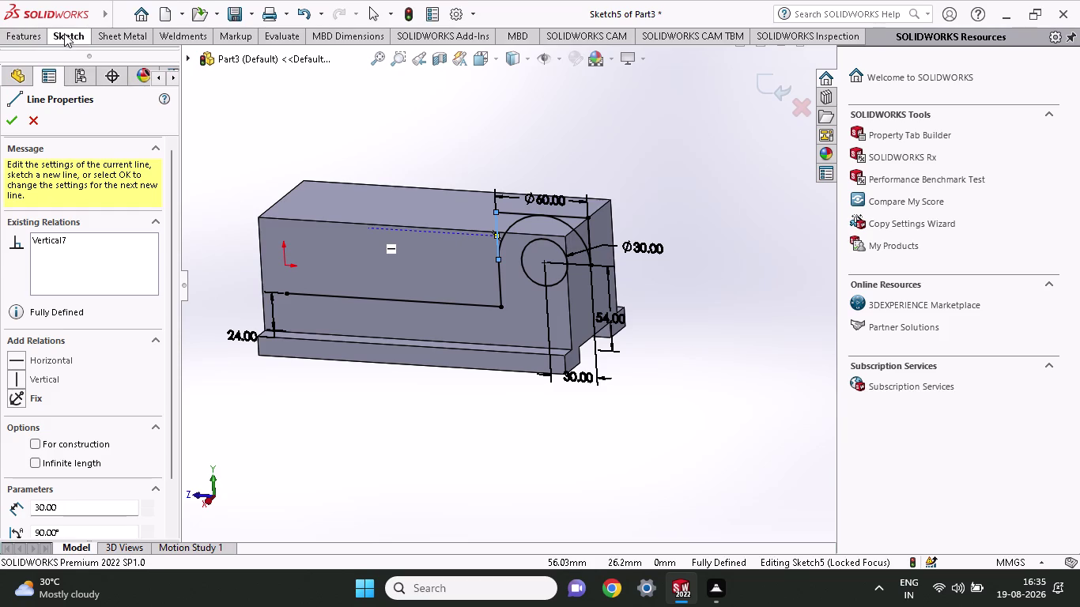
click(4, 36)
click(223, 69)
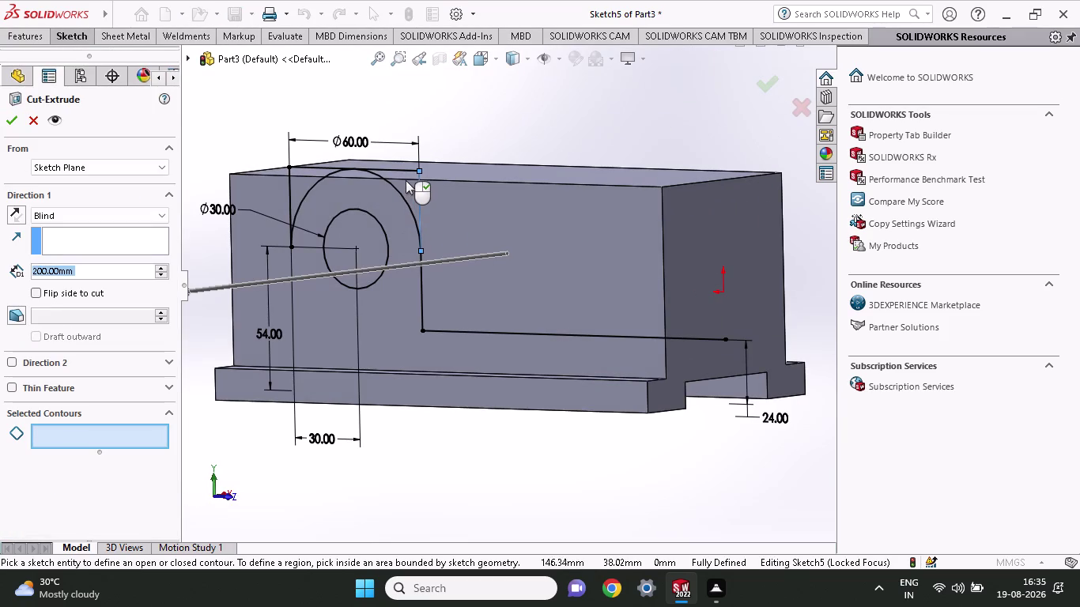
Cut the Sketch5 regions beside and above the arc Blind 200 mm both directions.
click(405, 180)
click(406, 180)
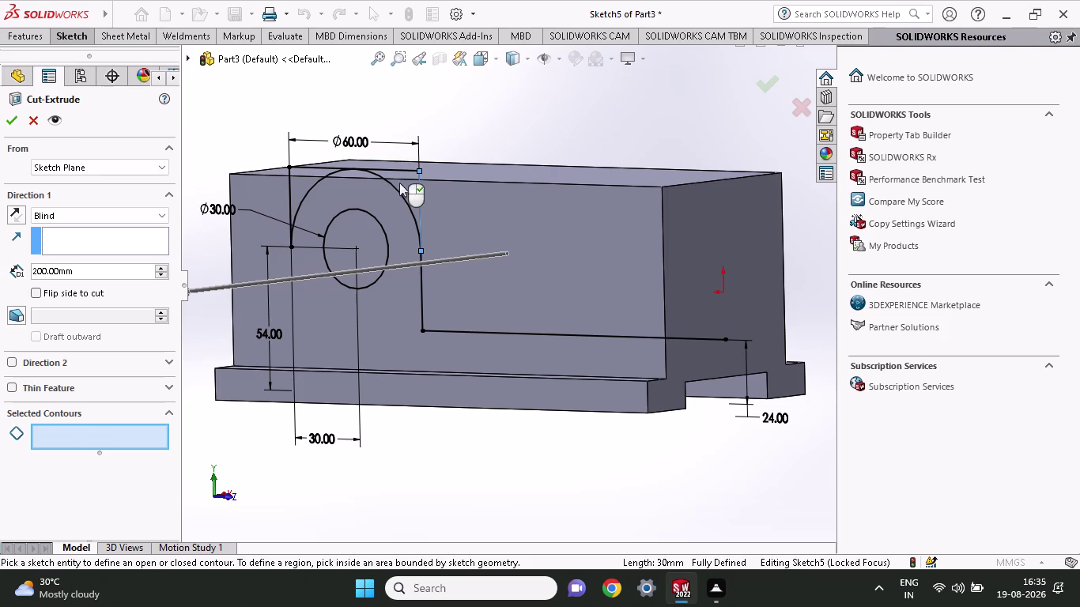
click(404, 183)
middle_drag(485, 154, 549, 179)
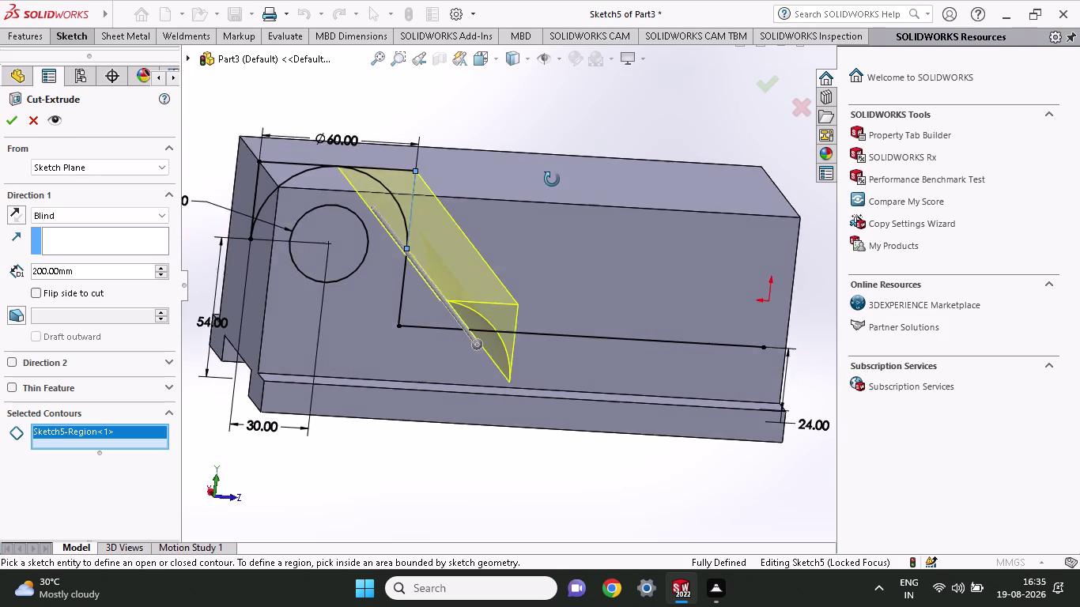
middle_drag(549, 179, 552, 179)
click(284, 173)
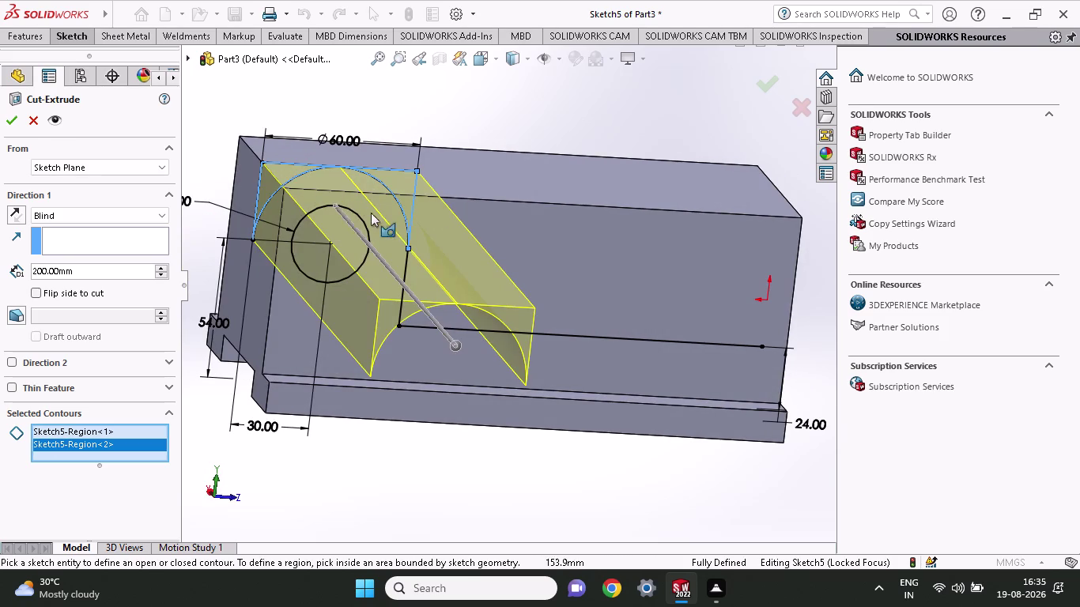
click(13, 361)
scroll(up, 3)
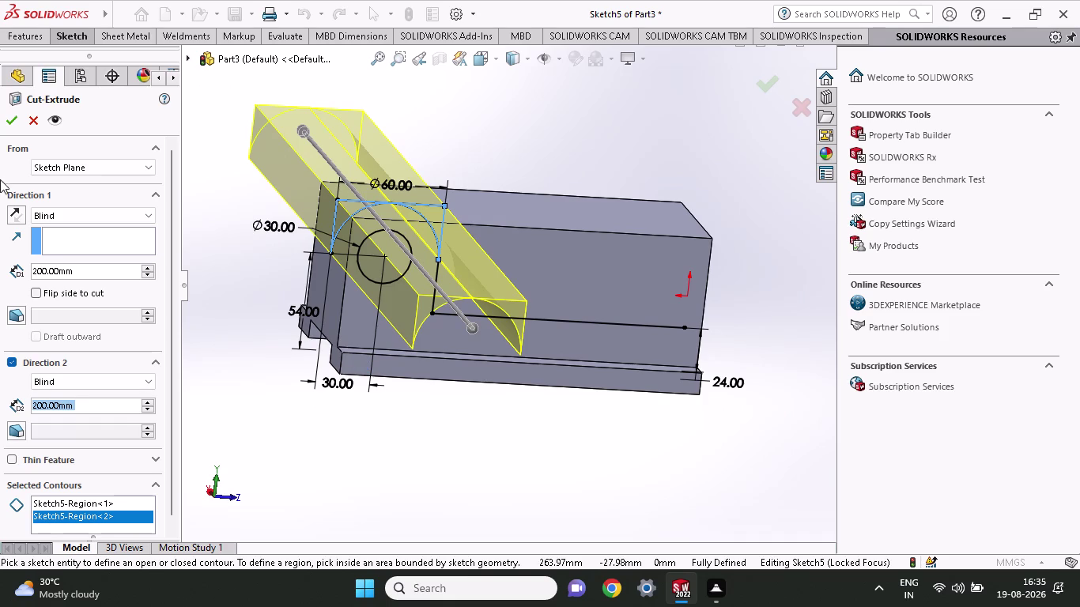
click(10, 119)
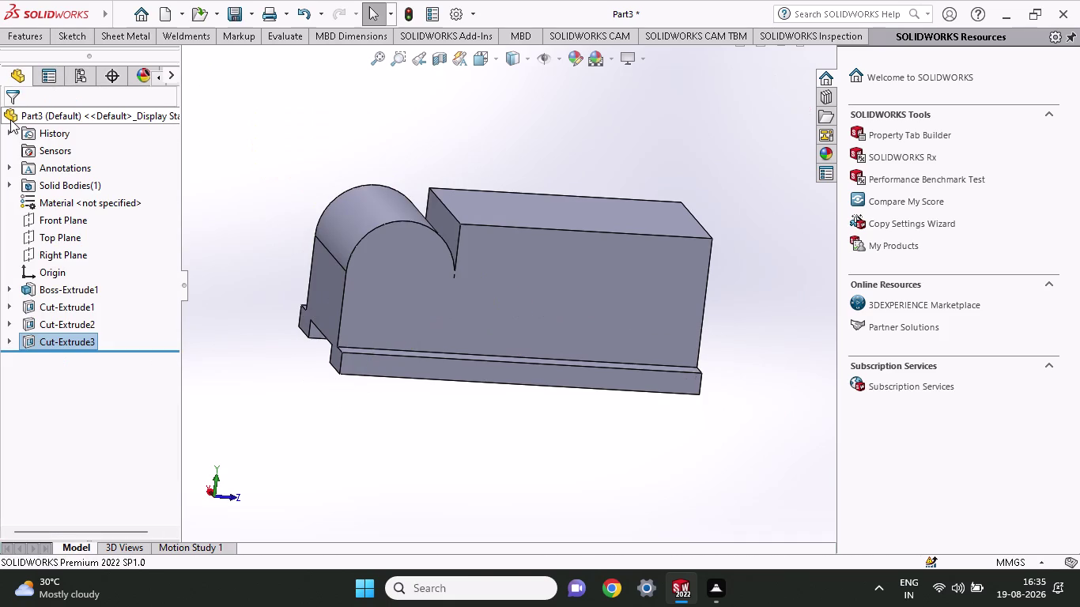
Abandon a sketch on the end face, undo Cut-Extrude3, and rotate to Sketch5.
click(486, 431)
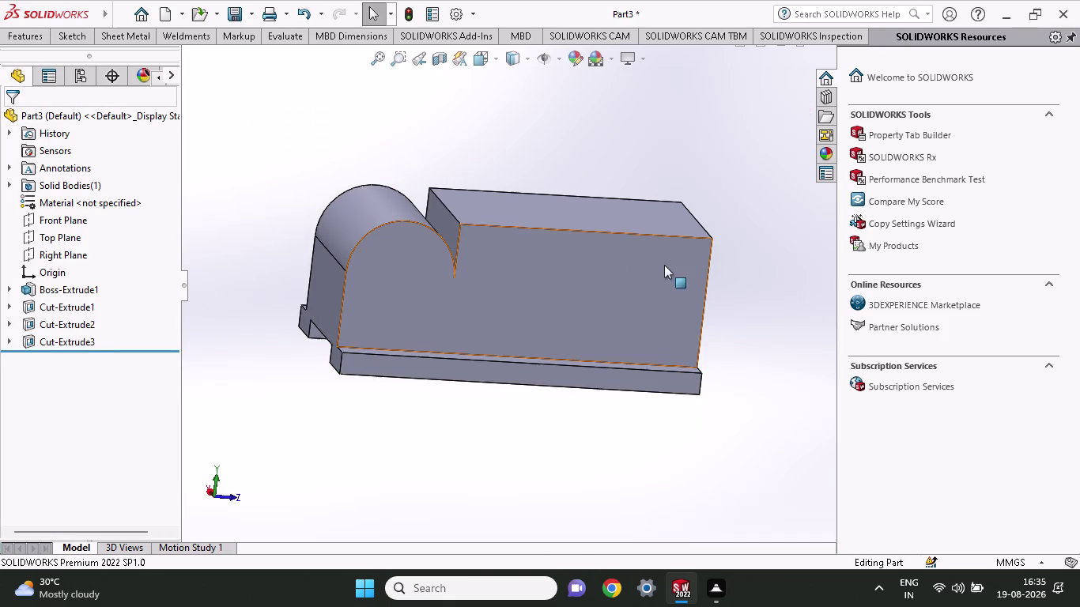
middle_drag(796, 236, 782, 212)
scroll(up, 3)
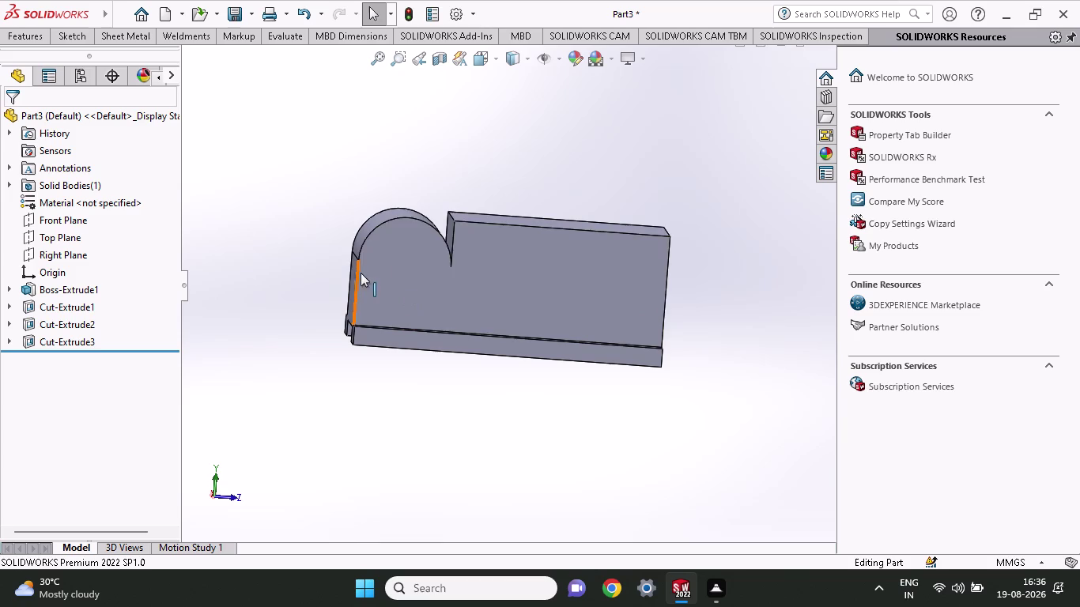
click(70, 33)
click(104, 59)
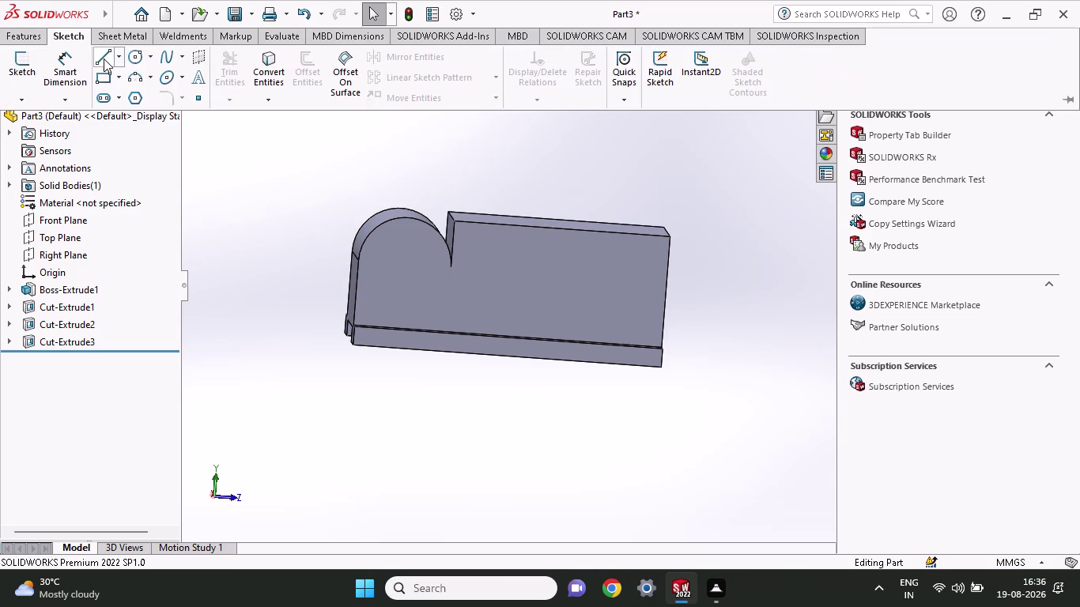
click(512, 277)
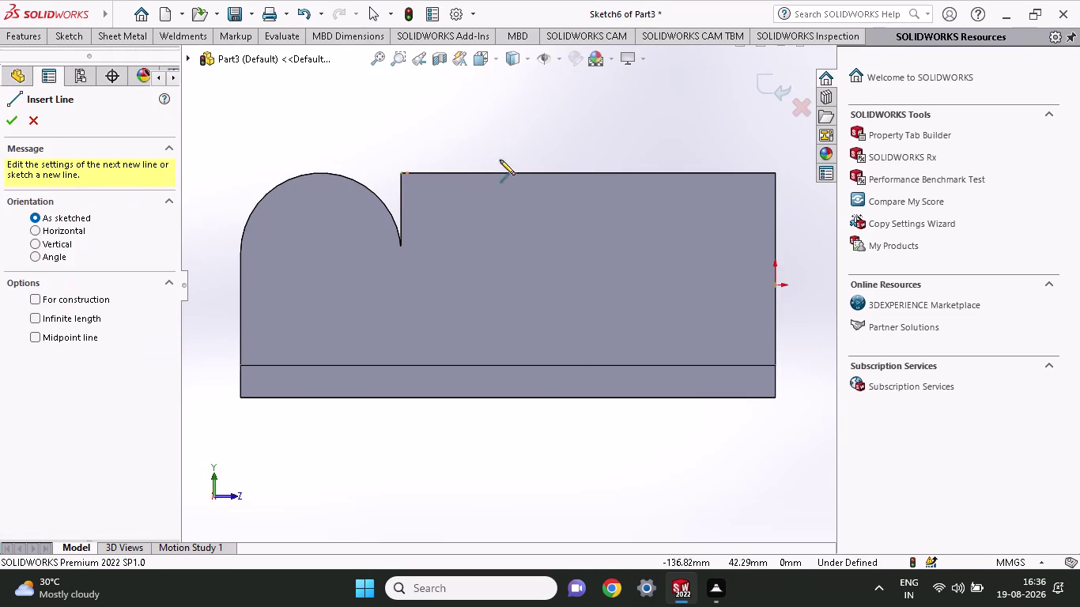
key(ctrl+z)
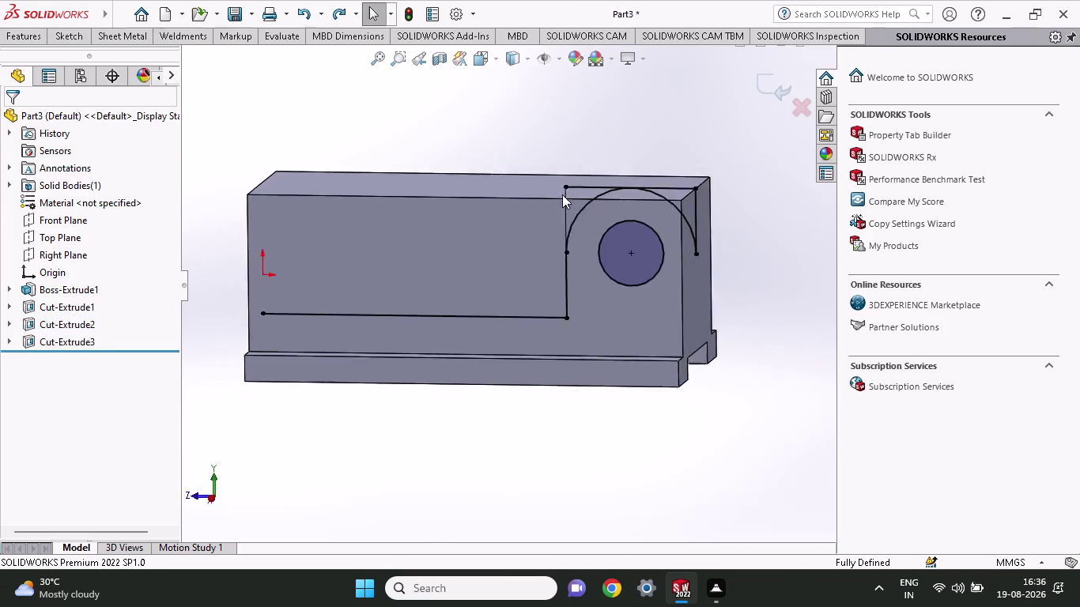
middle_drag(705, 219, 727, 173)
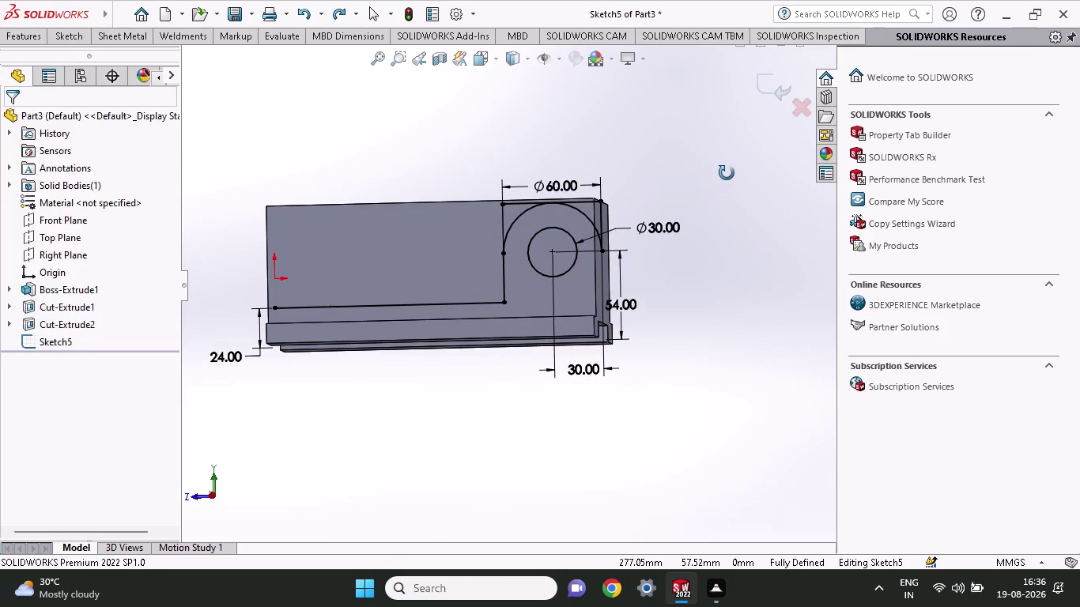
middle_drag(727, 173, 734, 197)
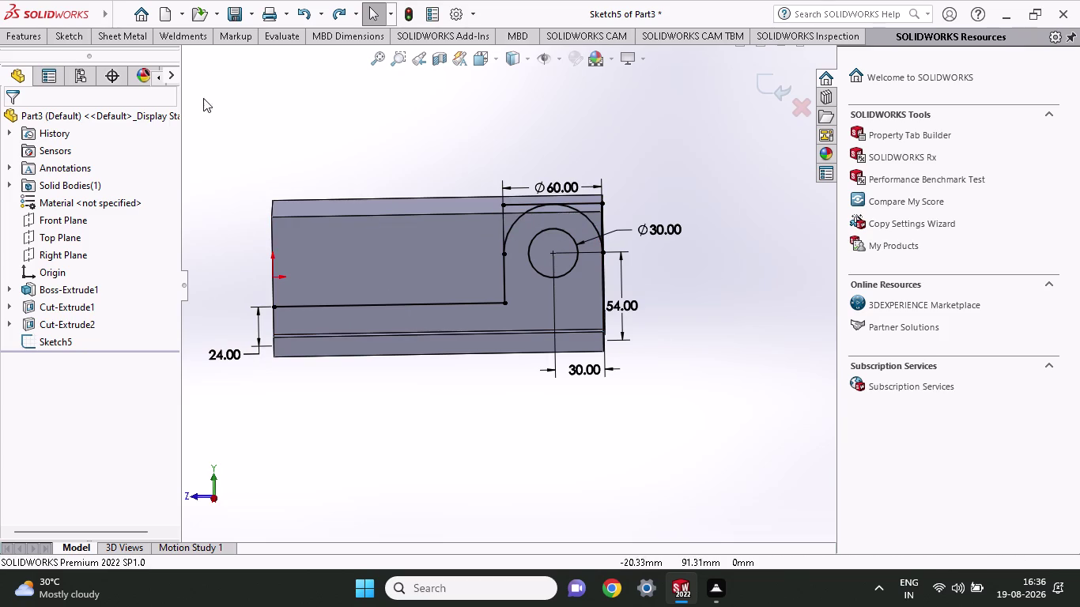
Reopen Sketch5 and draw a line from the lower line's left end tangent to the Ø60 arc.
click(54, 34)
click(98, 63)
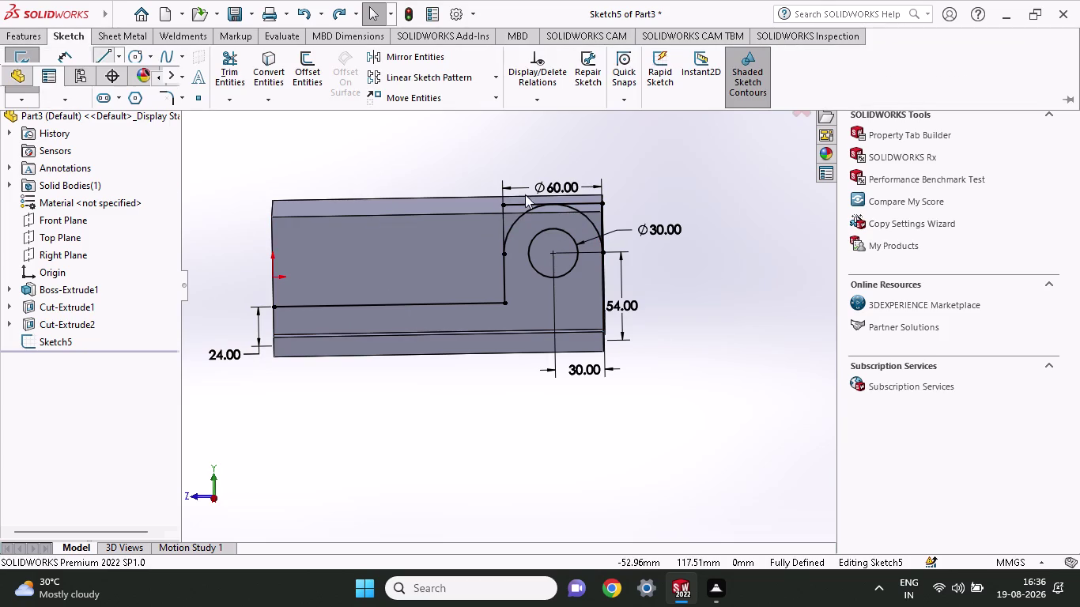
click(553, 206)
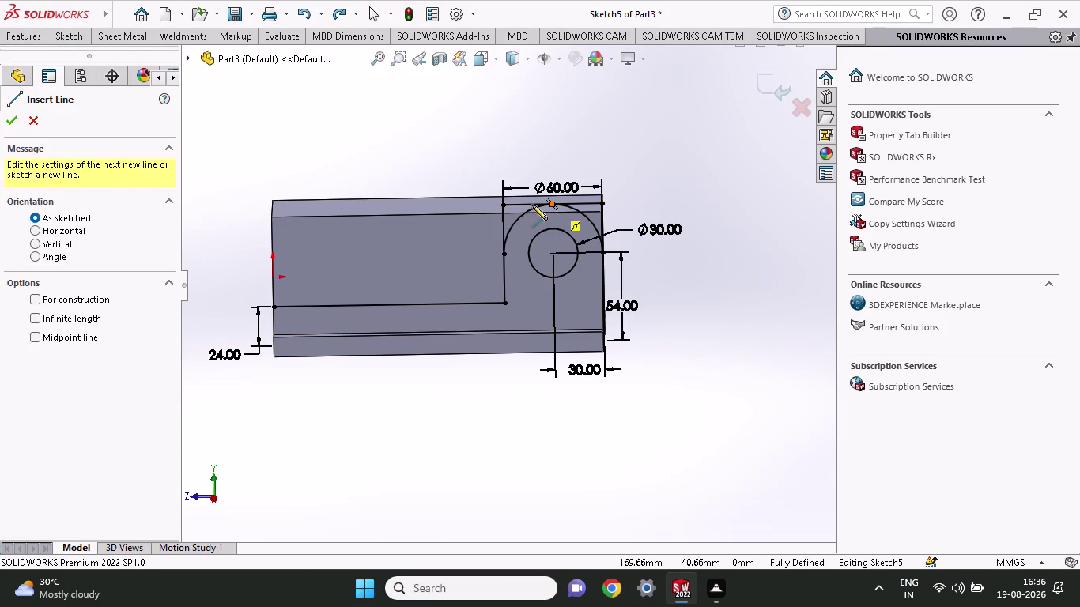
key(Escape)
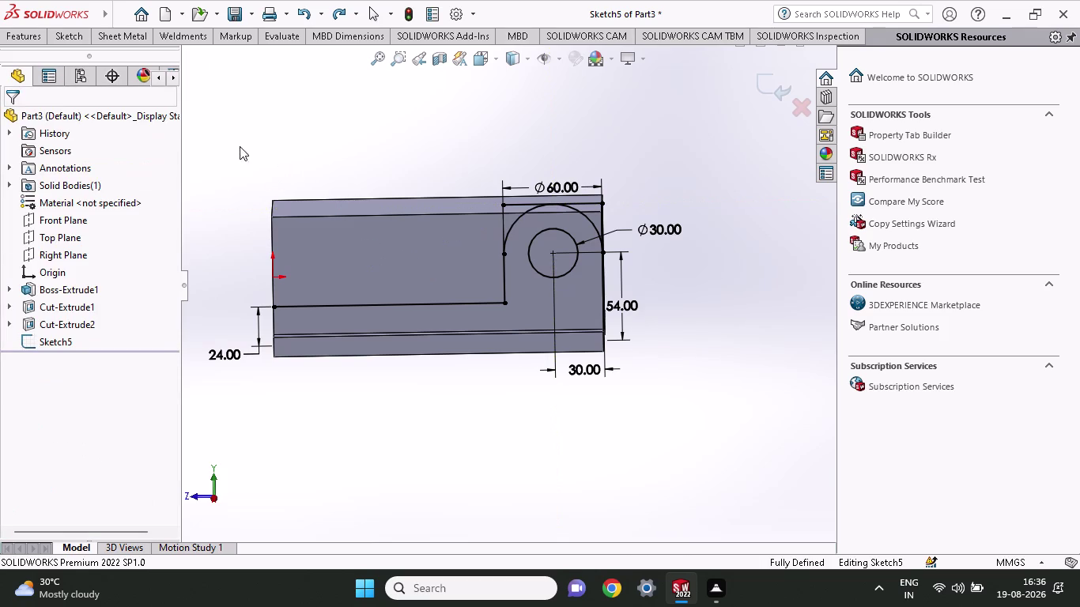
click(78, 34)
click(101, 51)
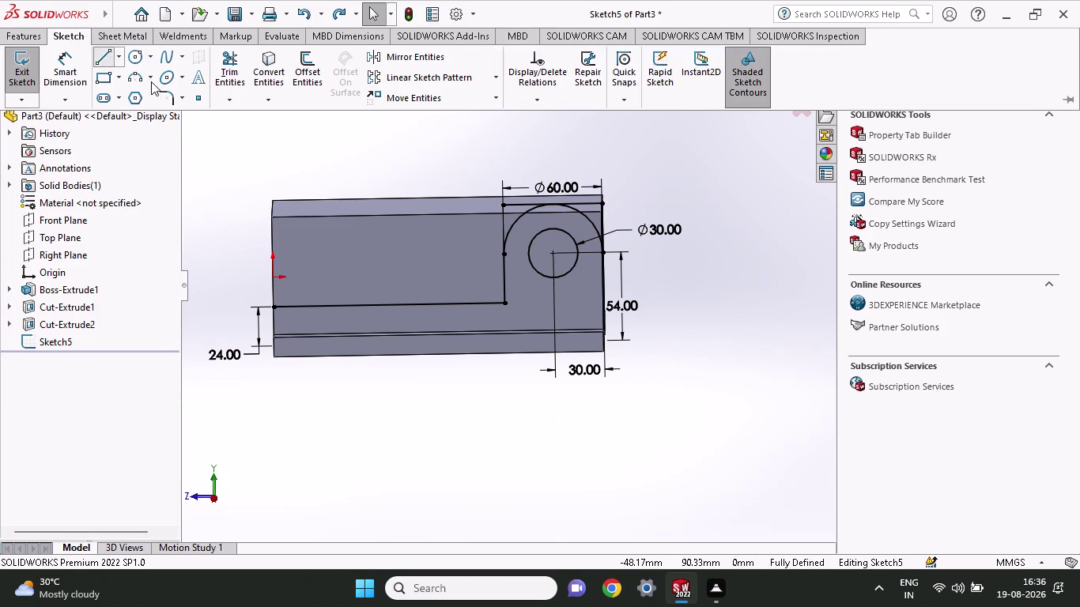
click(529, 212)
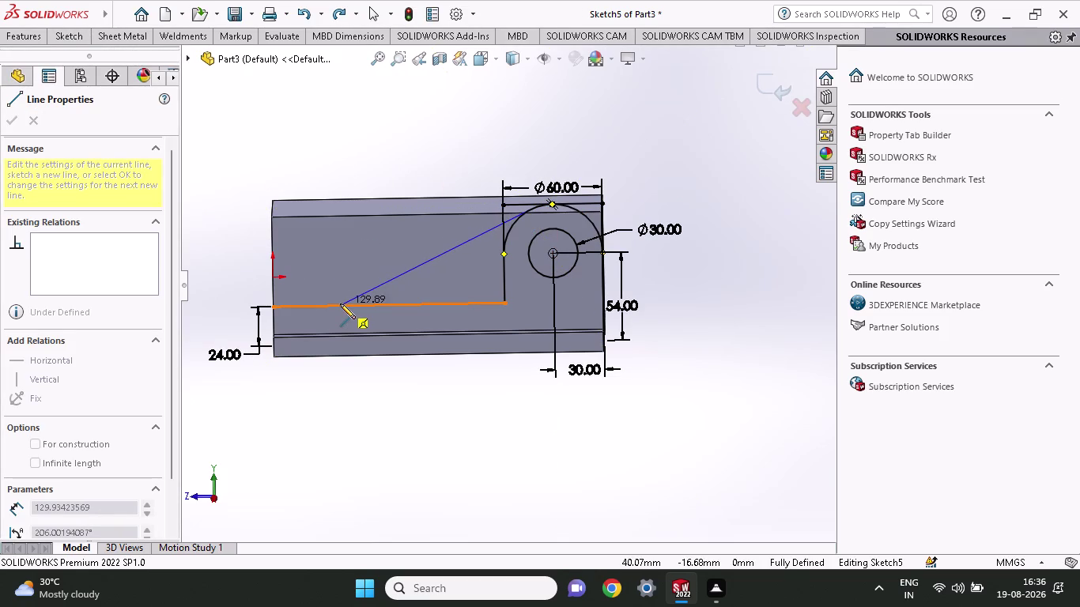
click(271, 306)
right_click(304, 149)
click(324, 167)
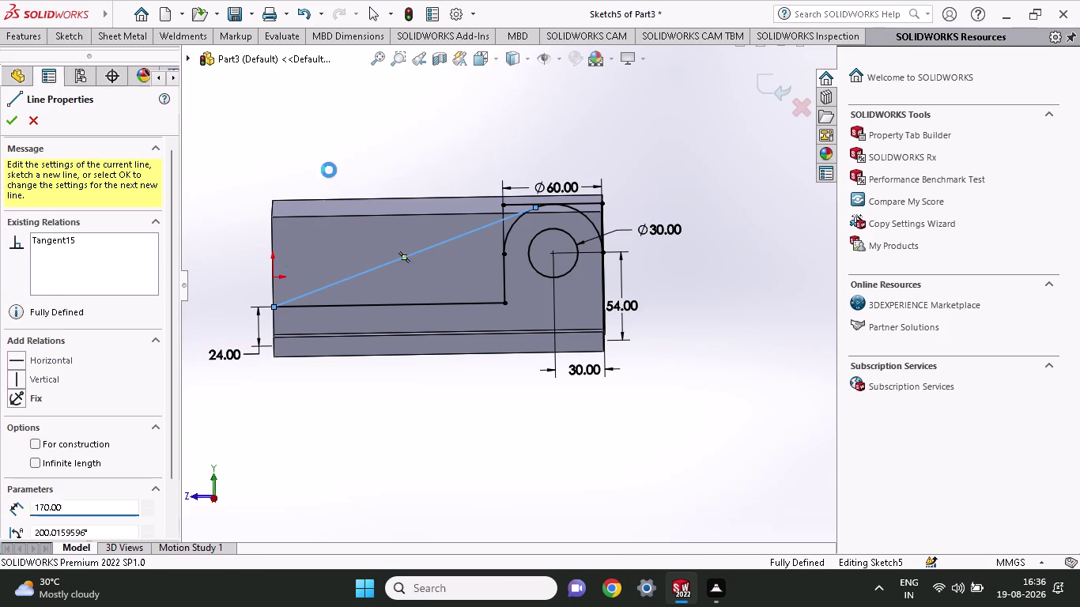
Orbit the model to check the sketch, then view it straight on from the right.
middle_drag(520, 154, 523, 148)
scroll(up, 3)
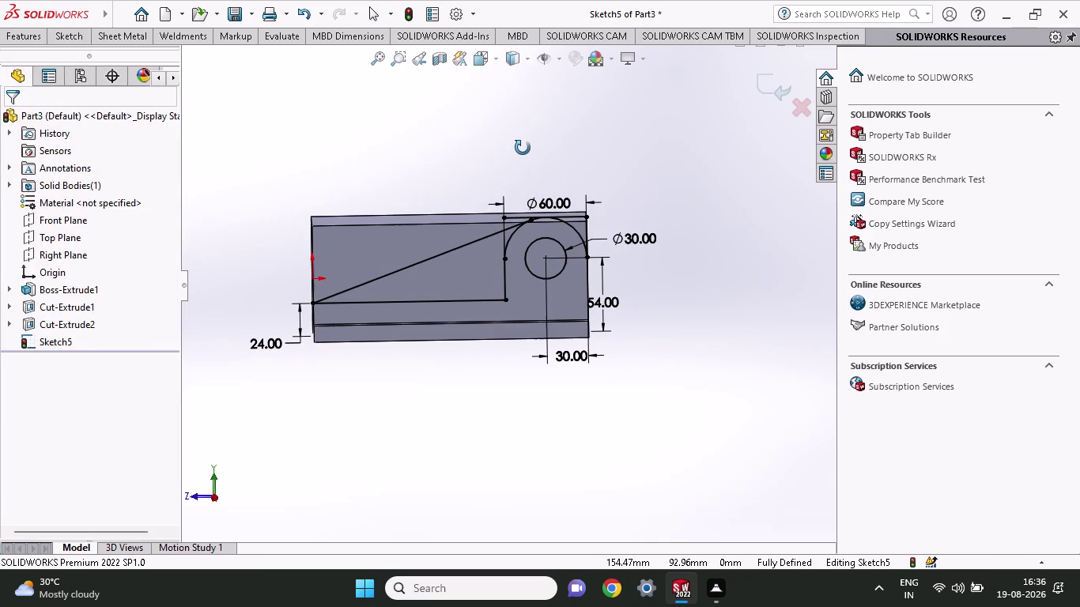
middle_drag(523, 148, 522, 143)
click(202, 499)
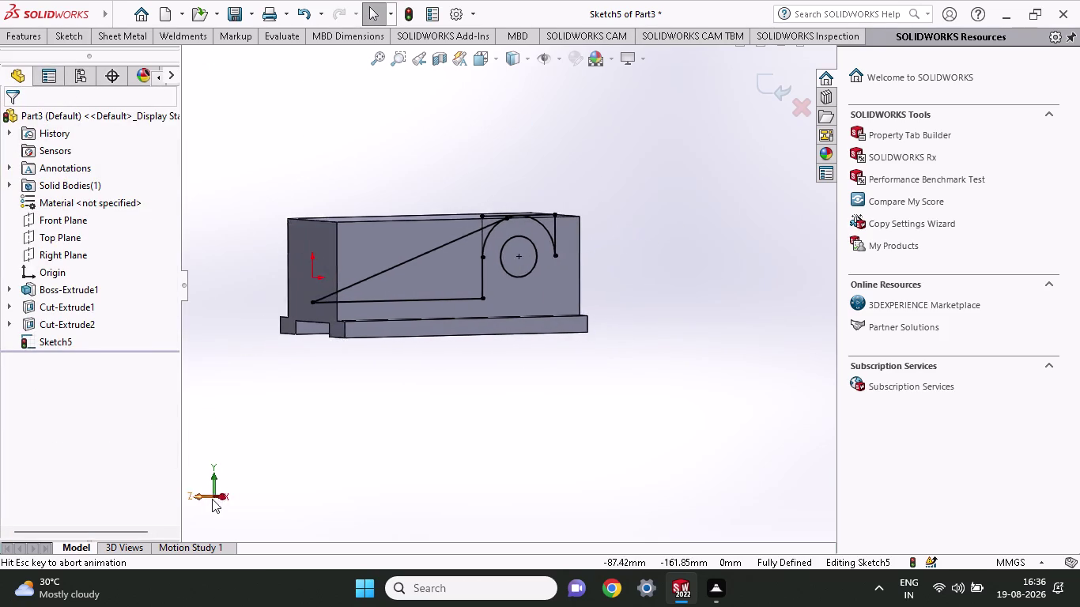
click(233, 500)
scroll(down, 3)
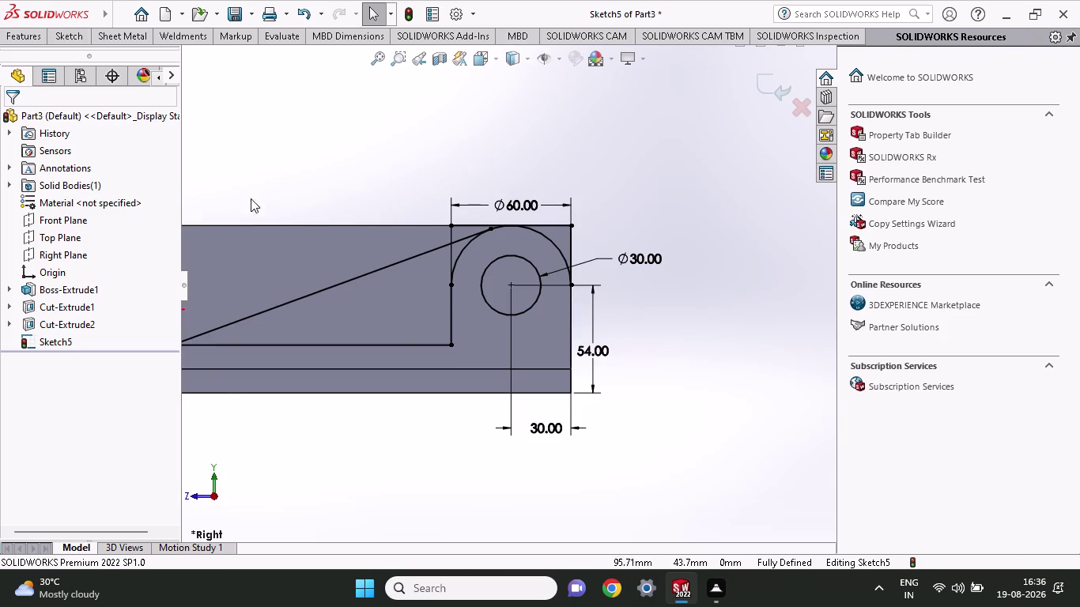
Draw a vertical line up the left side and a 200 mm line along the top edge.
scroll(up, 3)
scroll(down, 3)
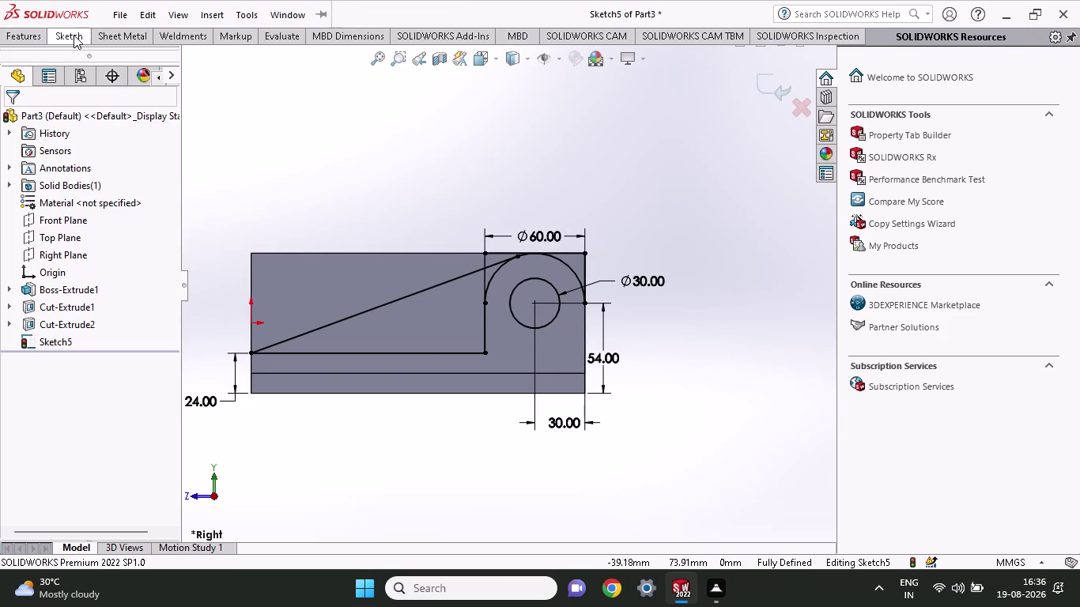
click(74, 35)
click(102, 53)
click(252, 352)
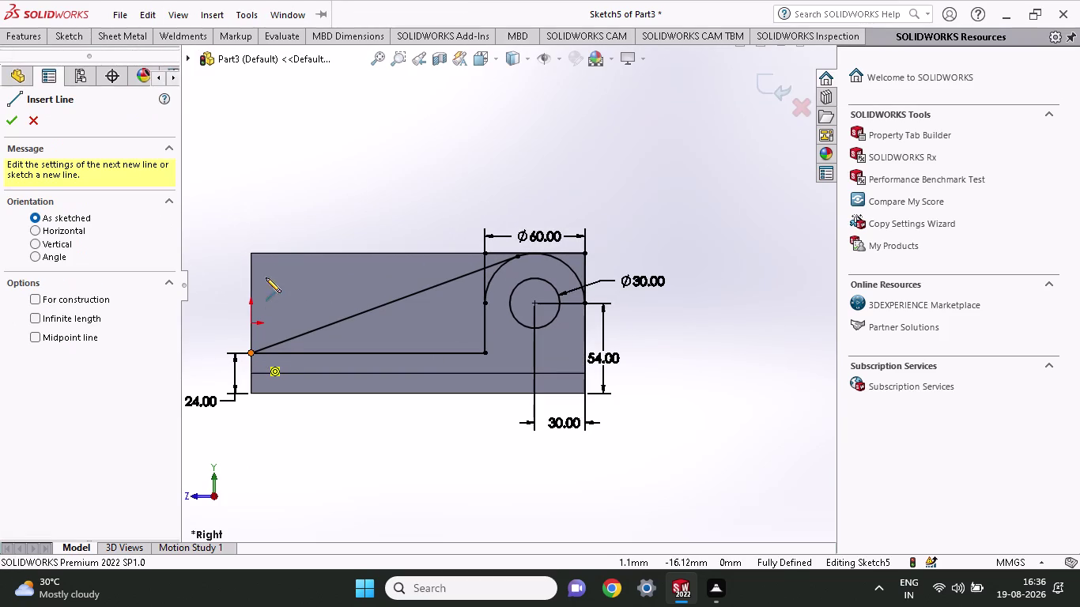
click(254, 254)
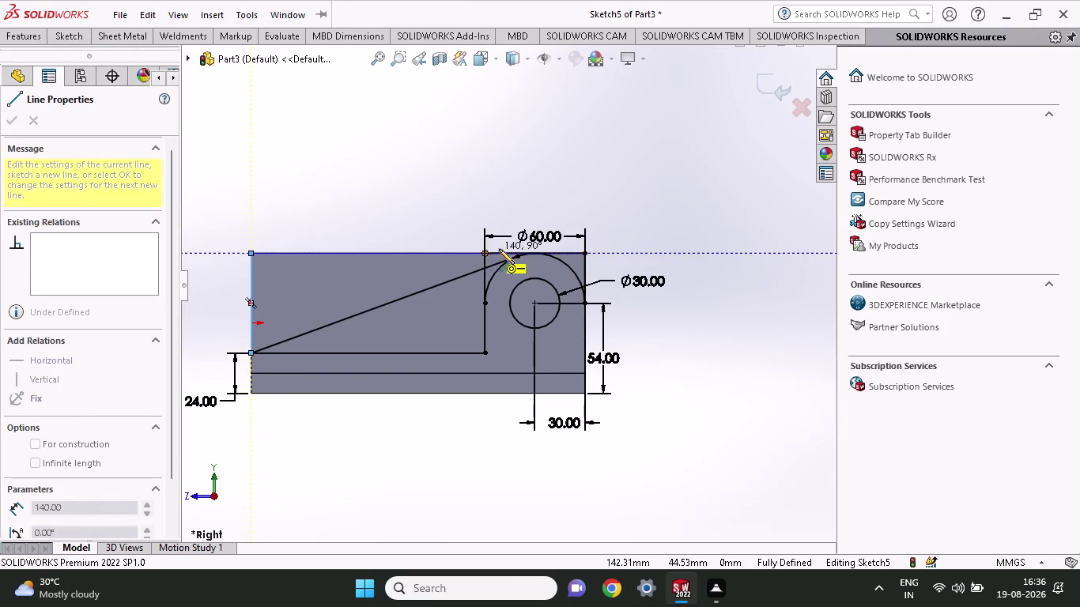
click(585, 252)
right_click(595, 211)
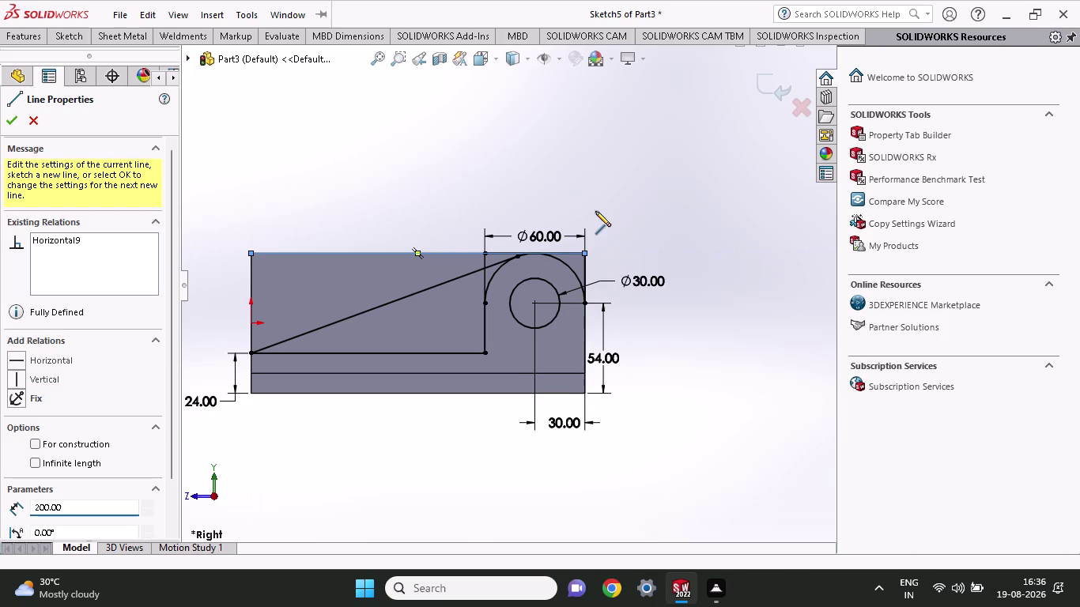
click(619, 217)
Trim the leftover line pieces around the Ø60 arc with Trim to closest.
scroll(down, 3)
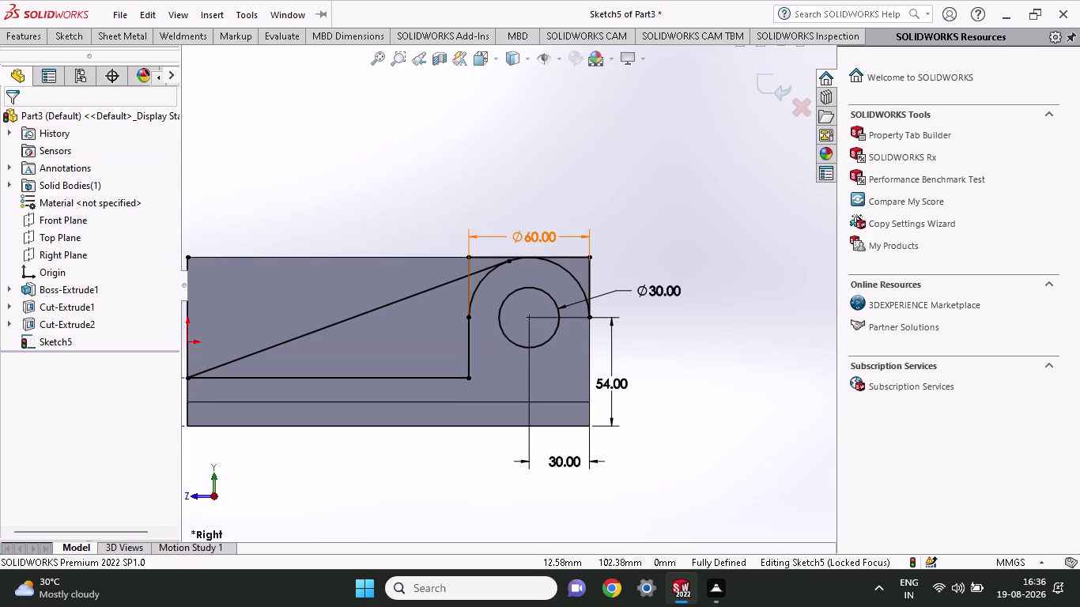
click(57, 35)
click(225, 63)
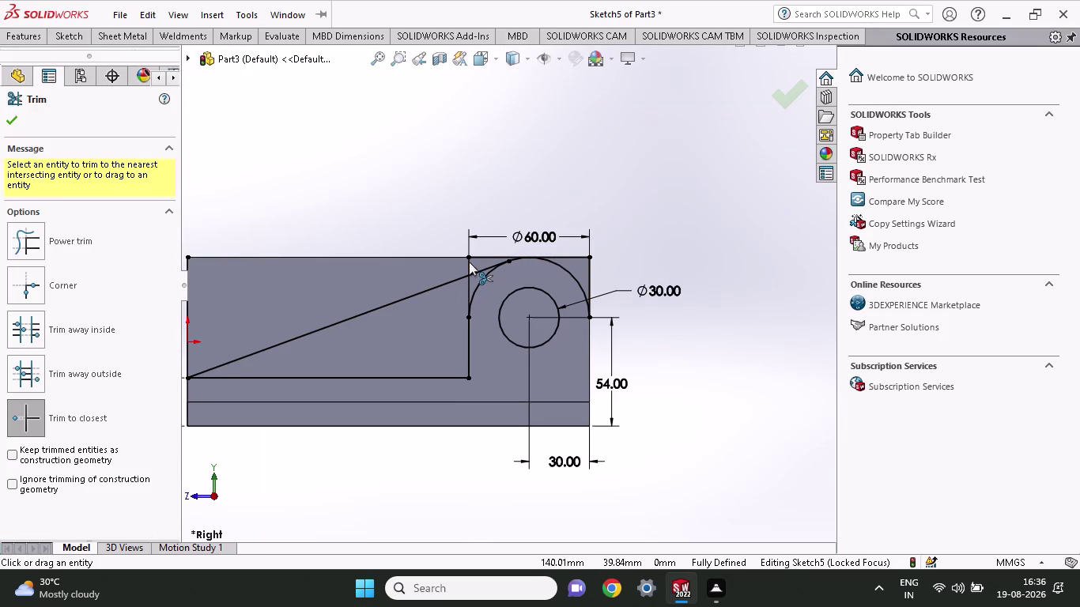
scroll(down, 3)
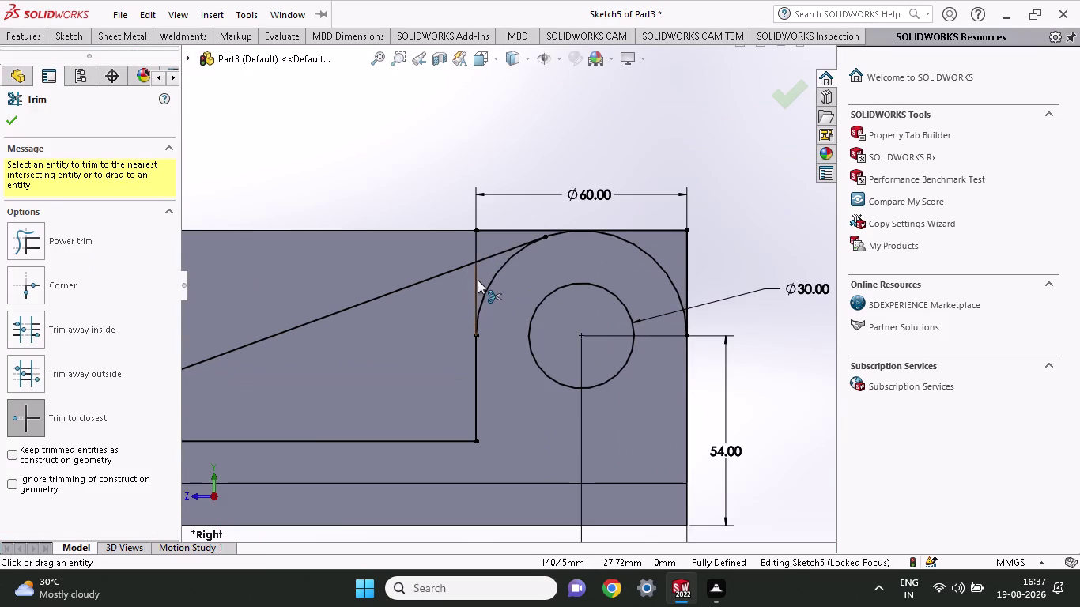
click(476, 282)
click(476, 282)
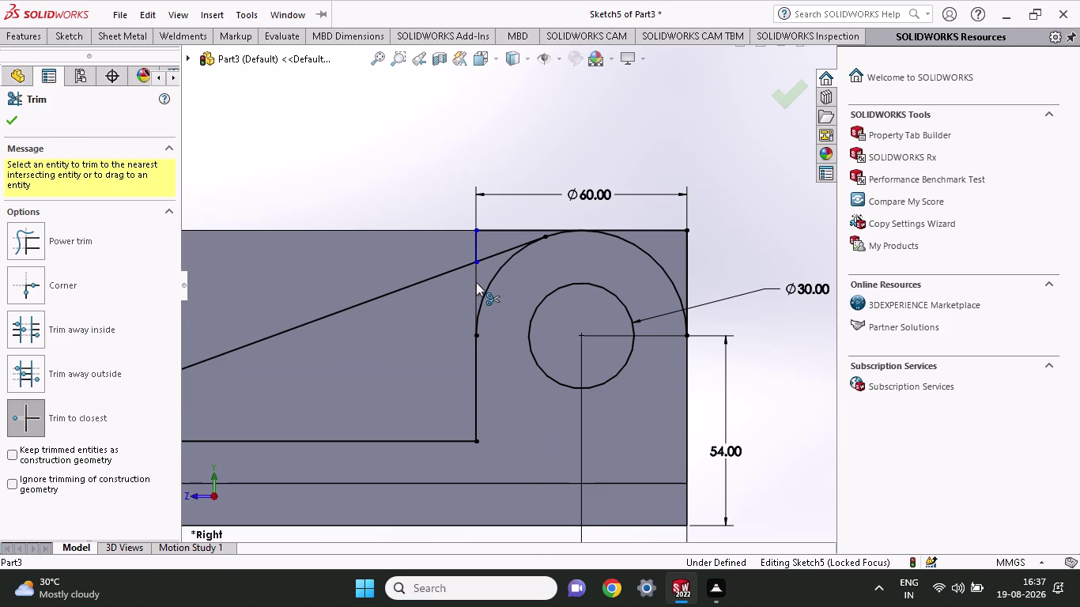
click(475, 294)
click(475, 283)
click(474, 281)
drag(475, 269, 477, 279)
click(478, 279)
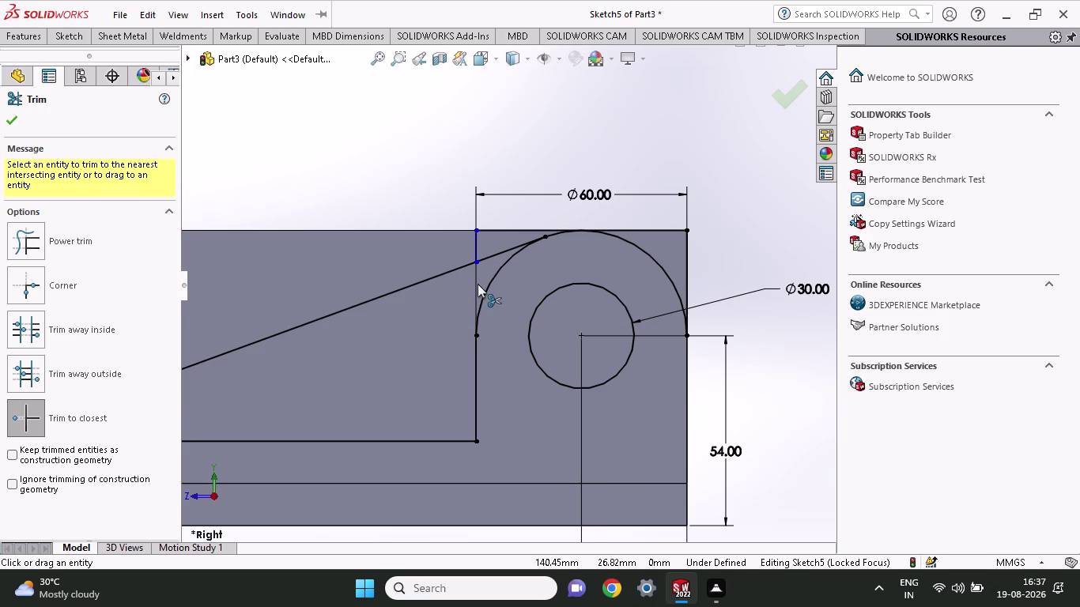
drag(478, 284, 477, 293)
drag(476, 286, 474, 295)
click(472, 290)
scroll(up, 3)
click(36, 37)
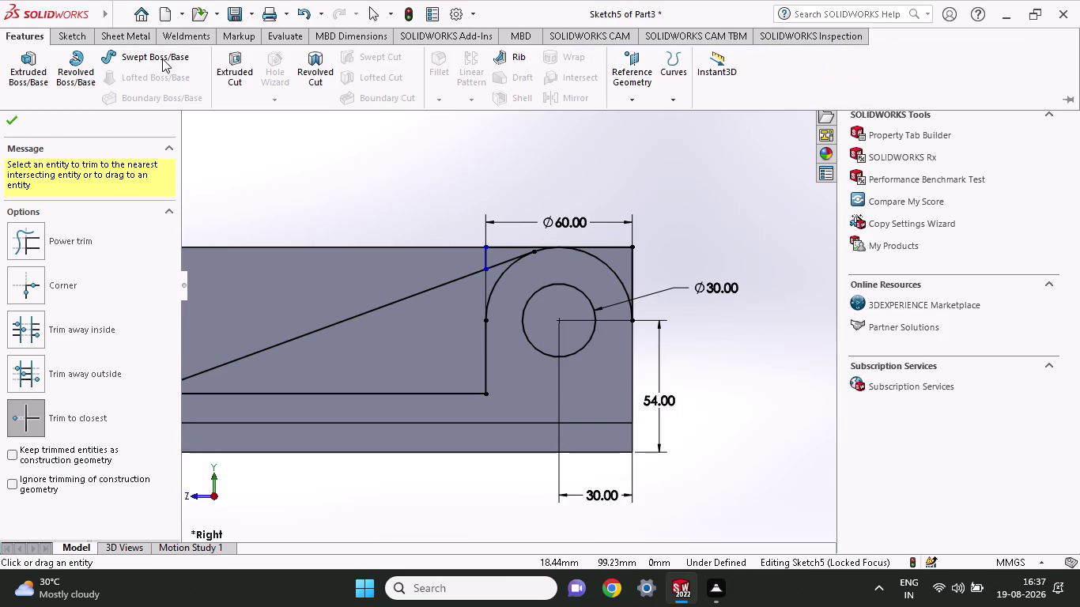
click(221, 57)
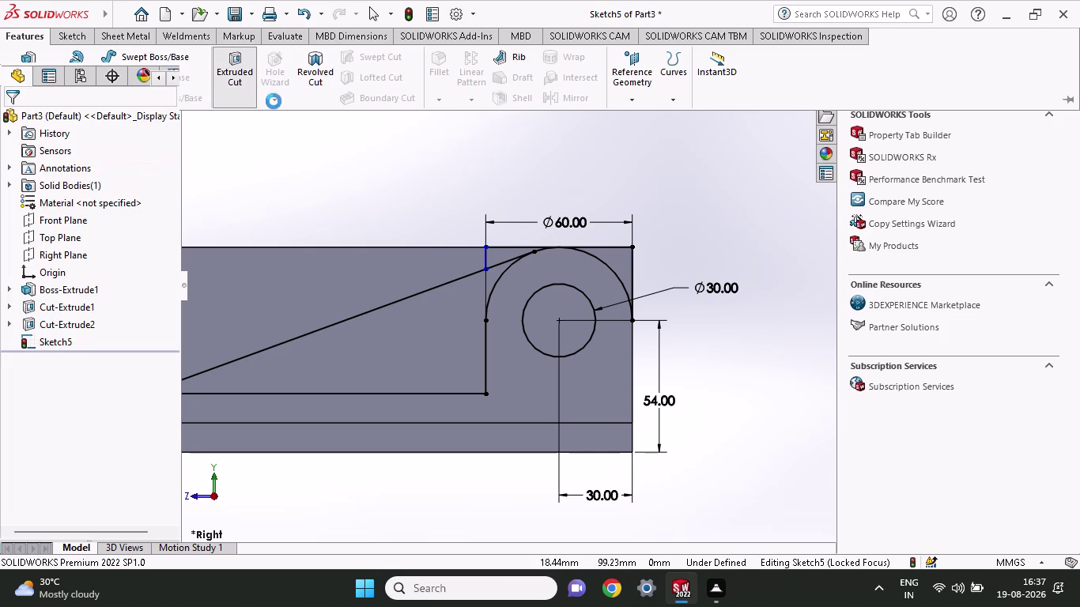
scroll(up, 3)
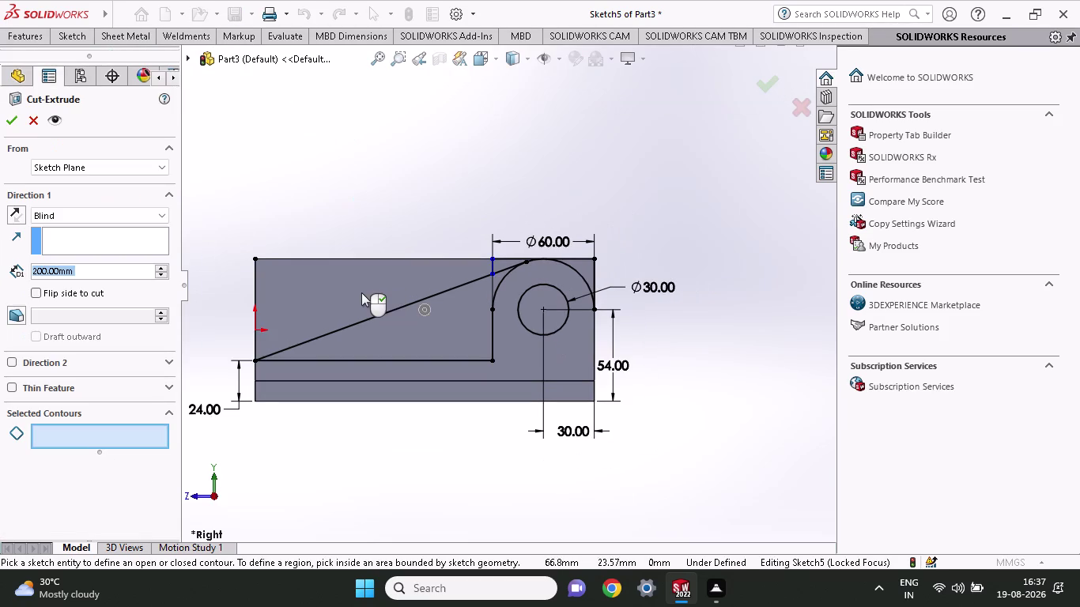
click(362, 293)
click(504, 262)
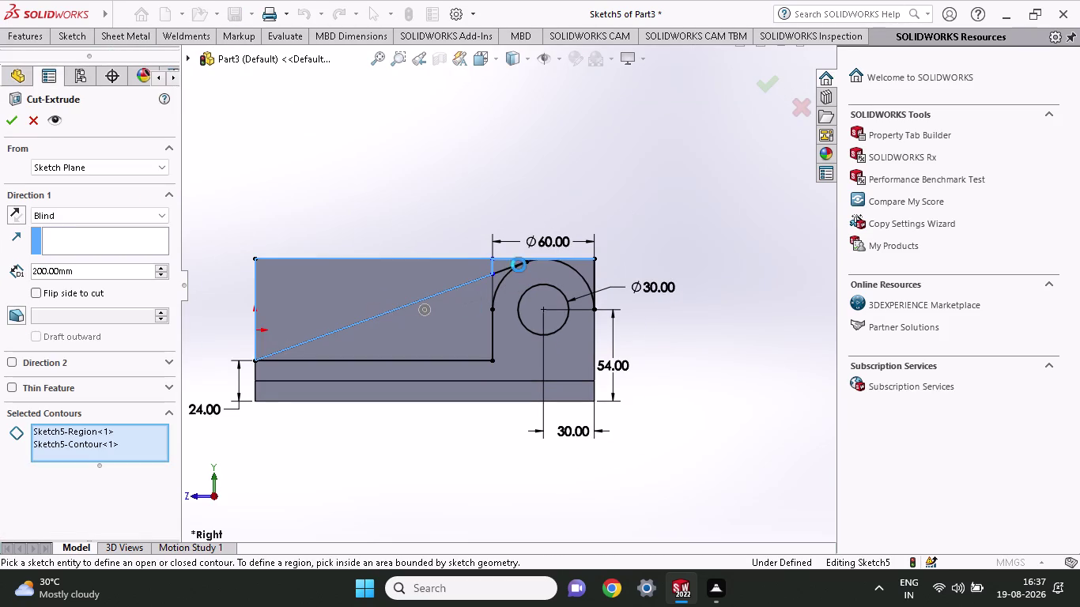
click(583, 268)
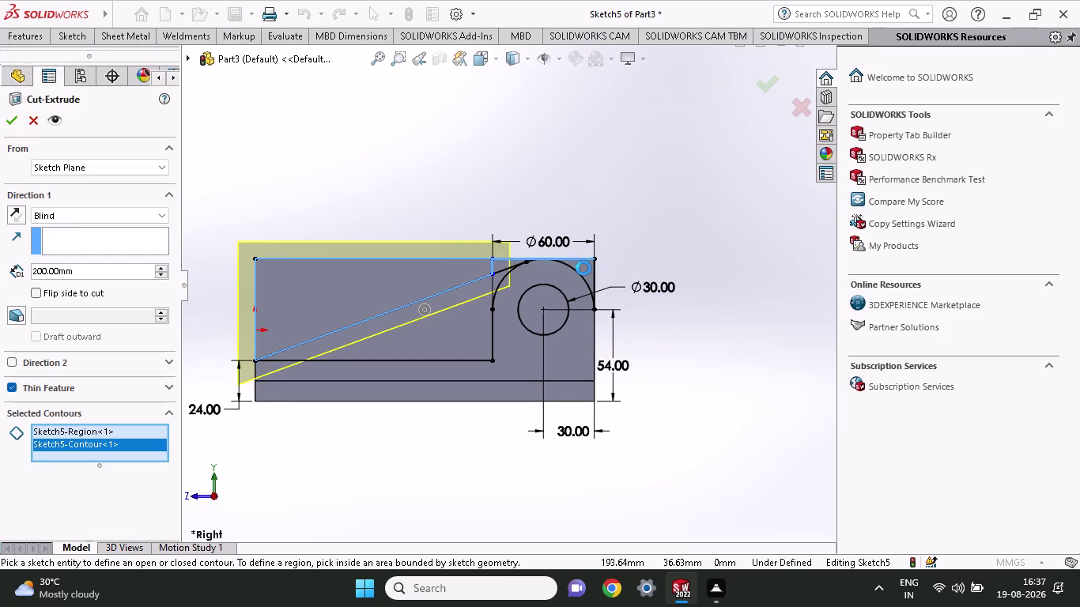
middle_drag(676, 254, 630, 304)
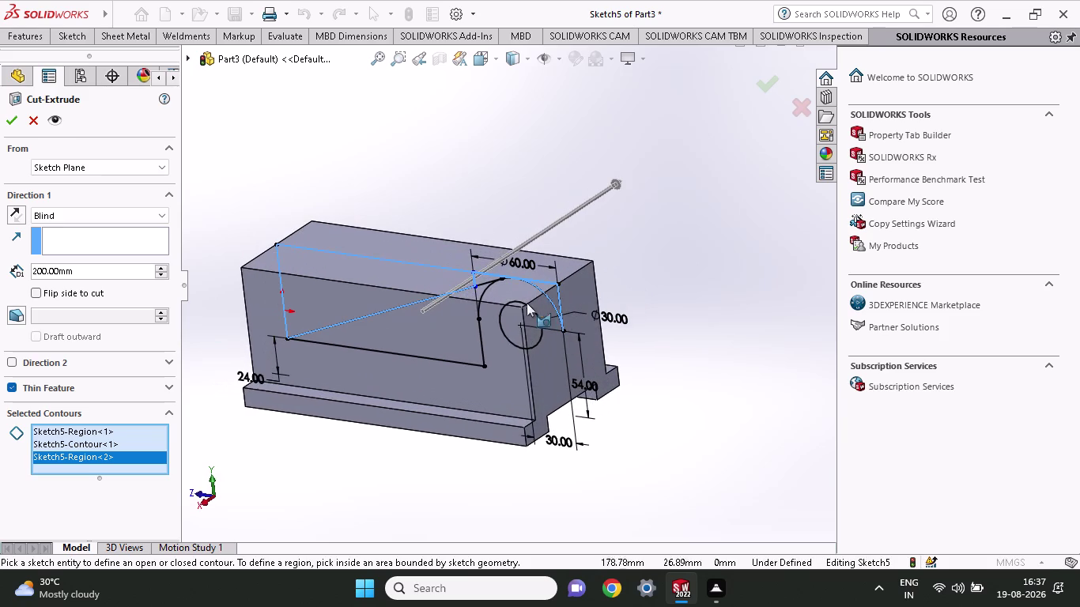
click(554, 288)
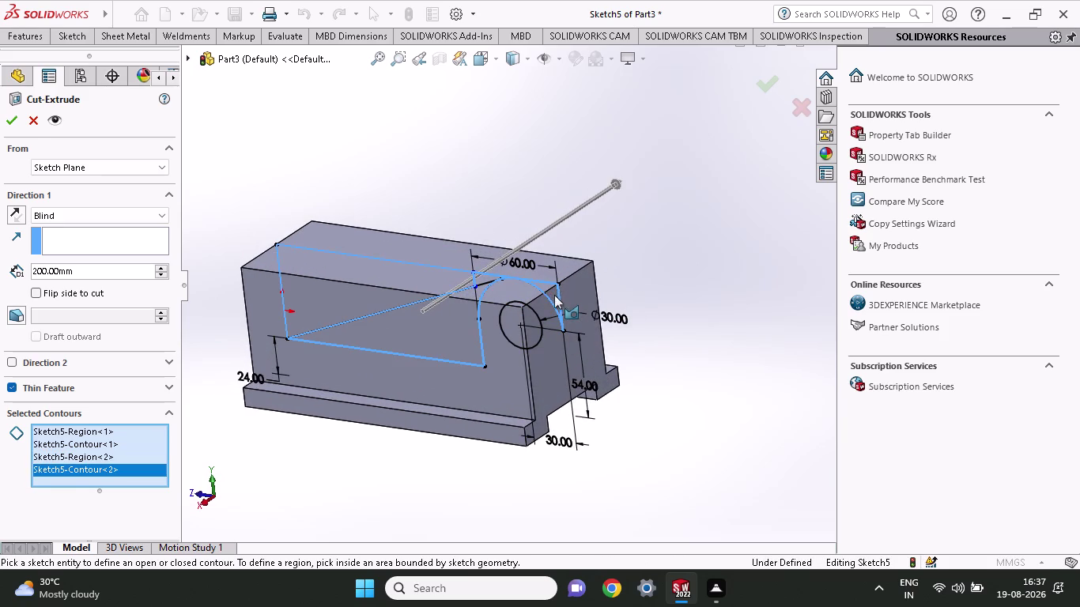
click(551, 290)
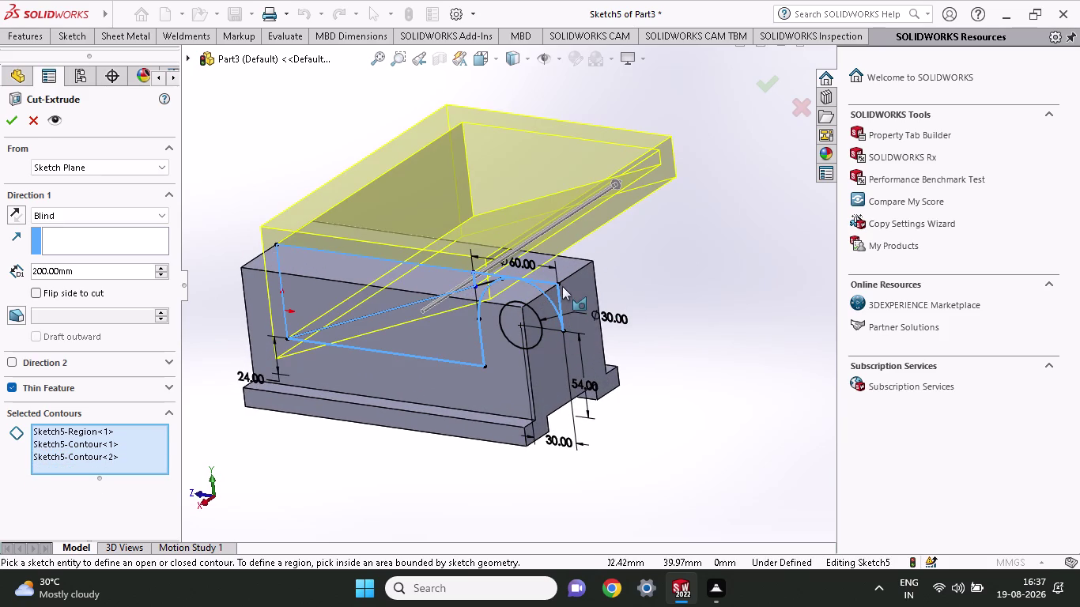
click(551, 287)
click(545, 286)
scroll(down, 3)
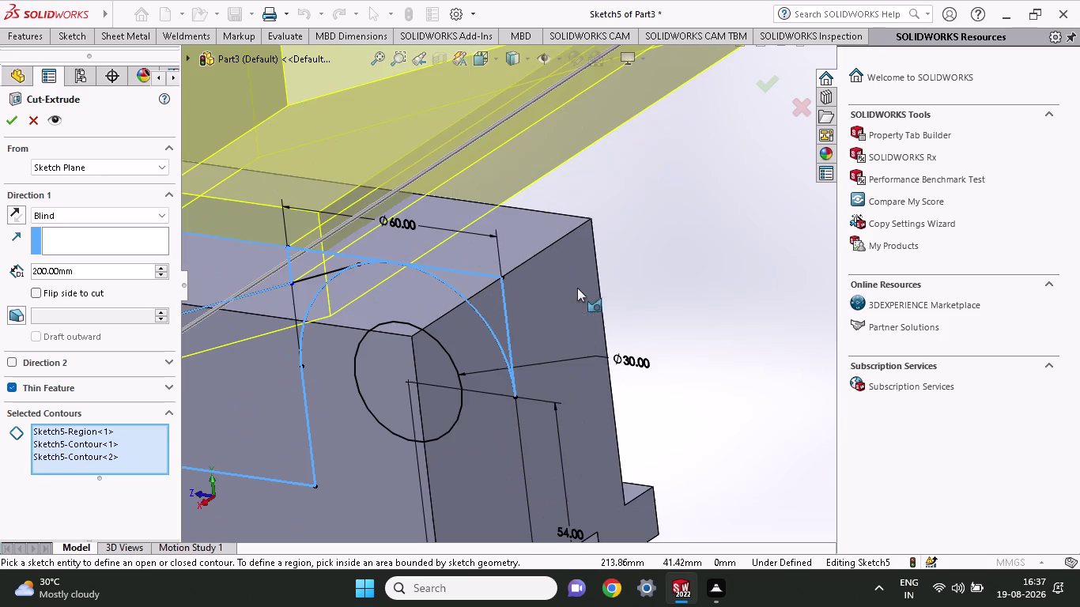
click(481, 307)
click(479, 286)
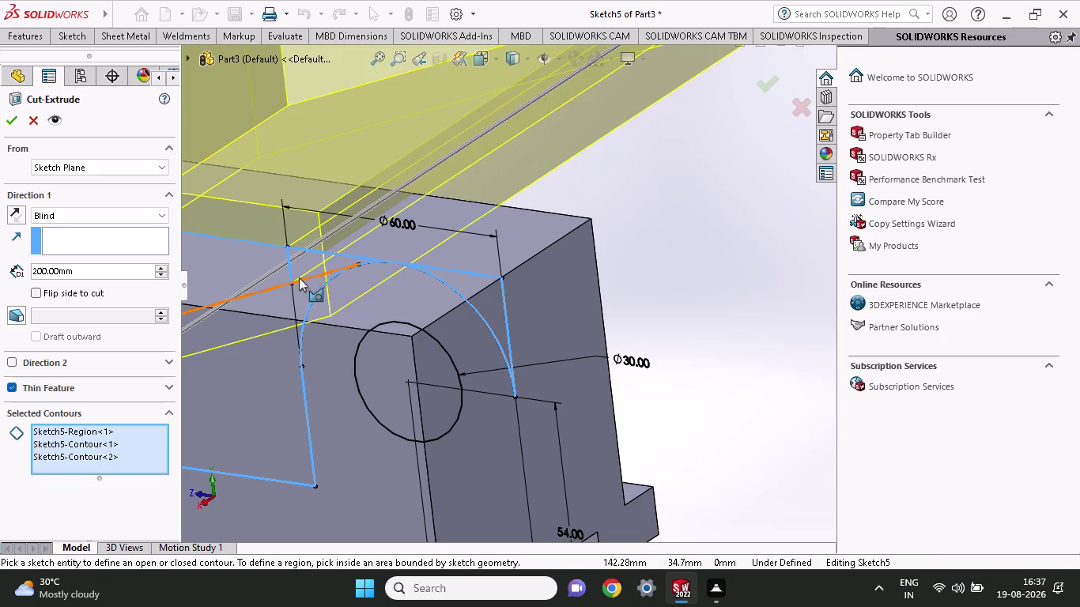
click(305, 268)
click(311, 263)
scroll(up, 3)
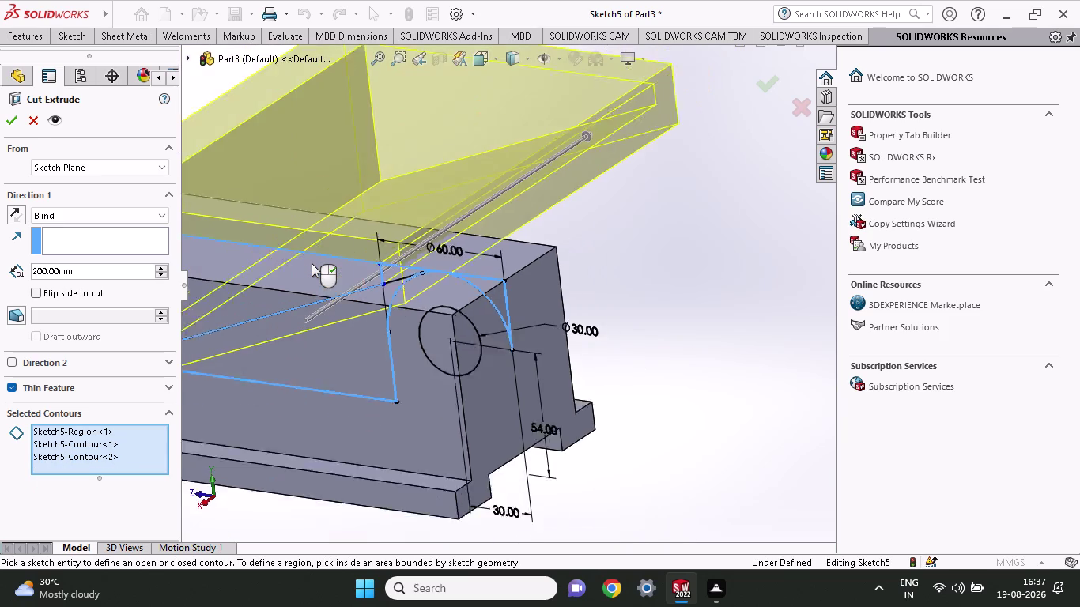
scroll(up, 3)
scroll(up, 3)
middle_drag(621, 309, 662, 284)
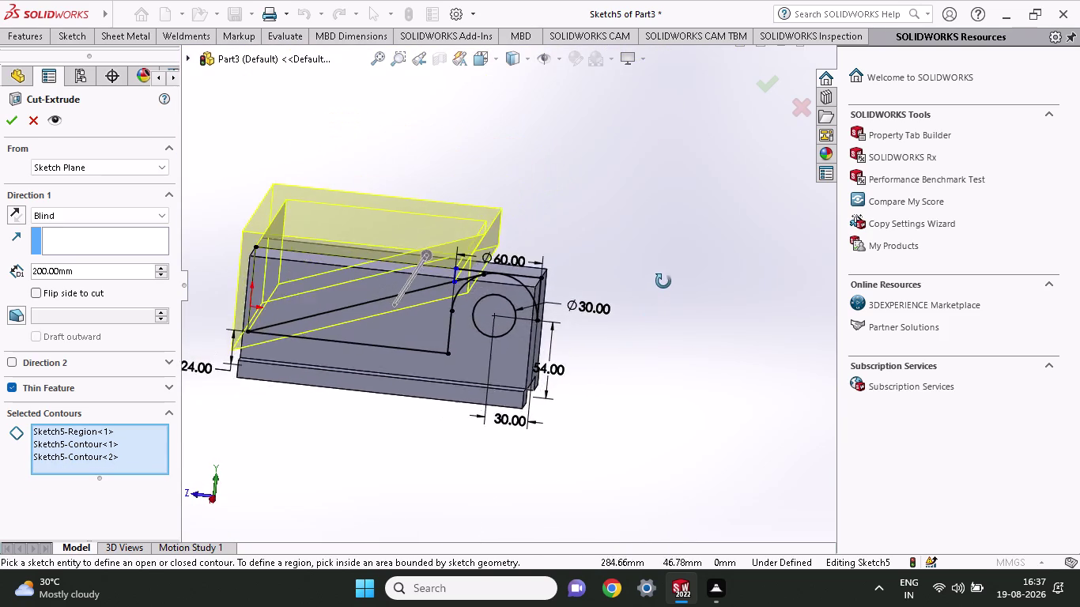
middle_drag(662, 285, 663, 281)
scroll(up, 3)
scroll(down, 3)
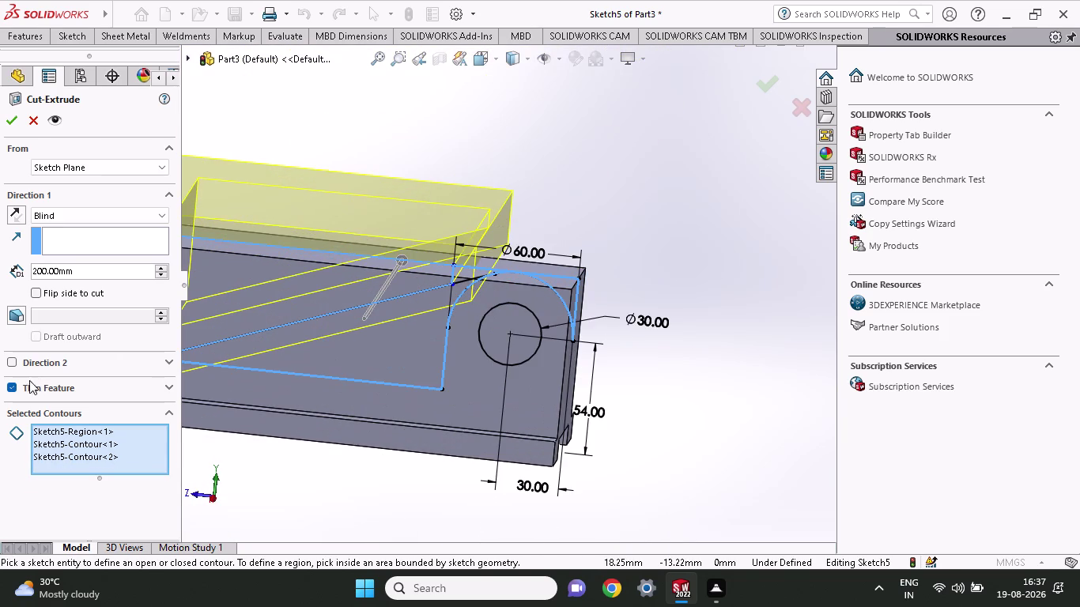
click(17, 385)
click(17, 384)
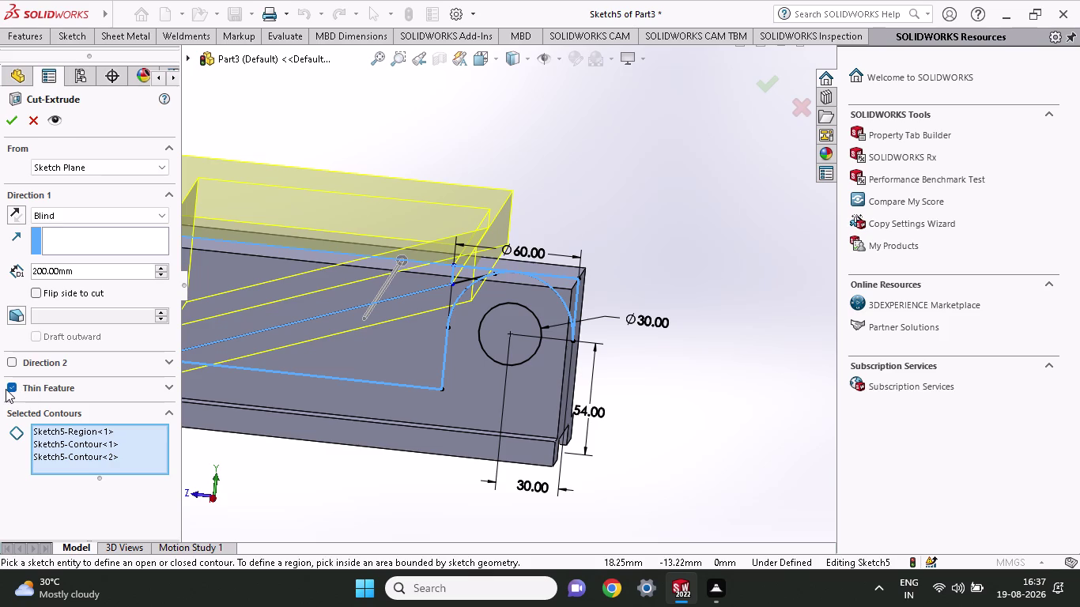
click(5, 389)
click(12, 389)
click(342, 283)
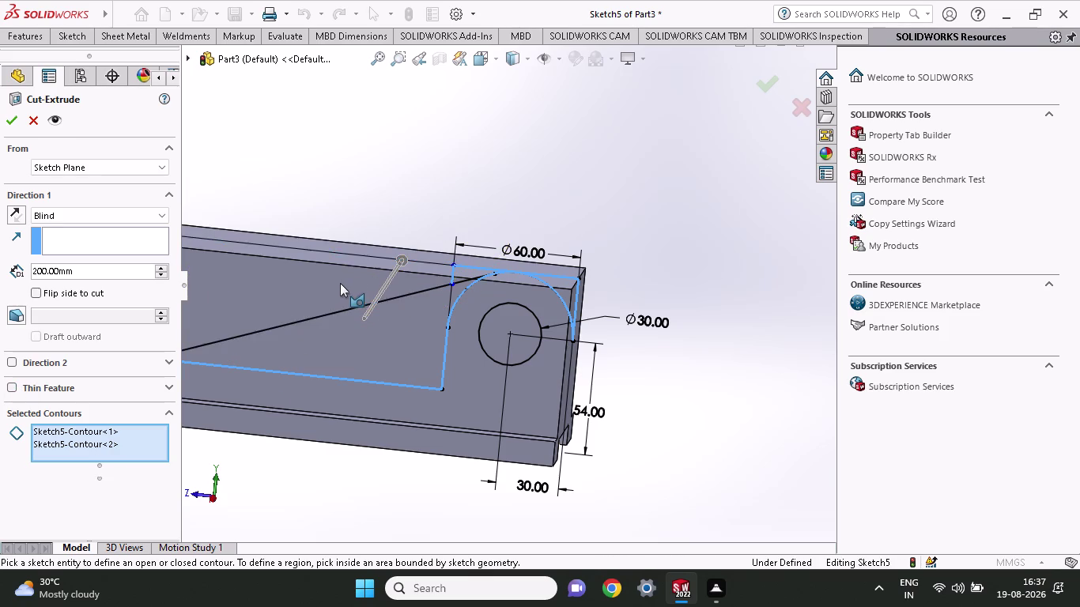
click(340, 283)
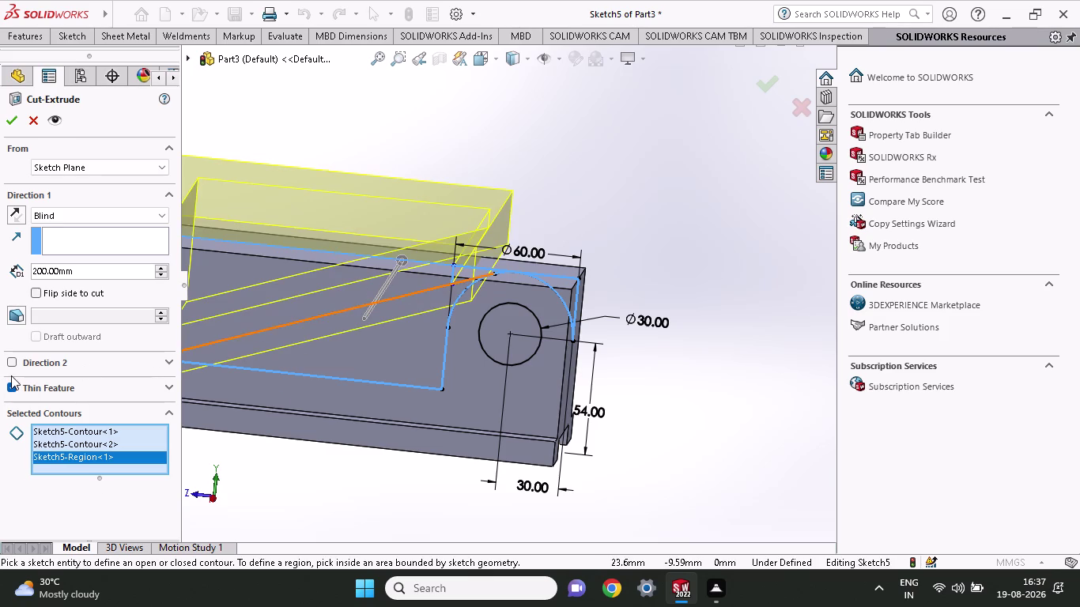
click(11, 383)
key(Escape)
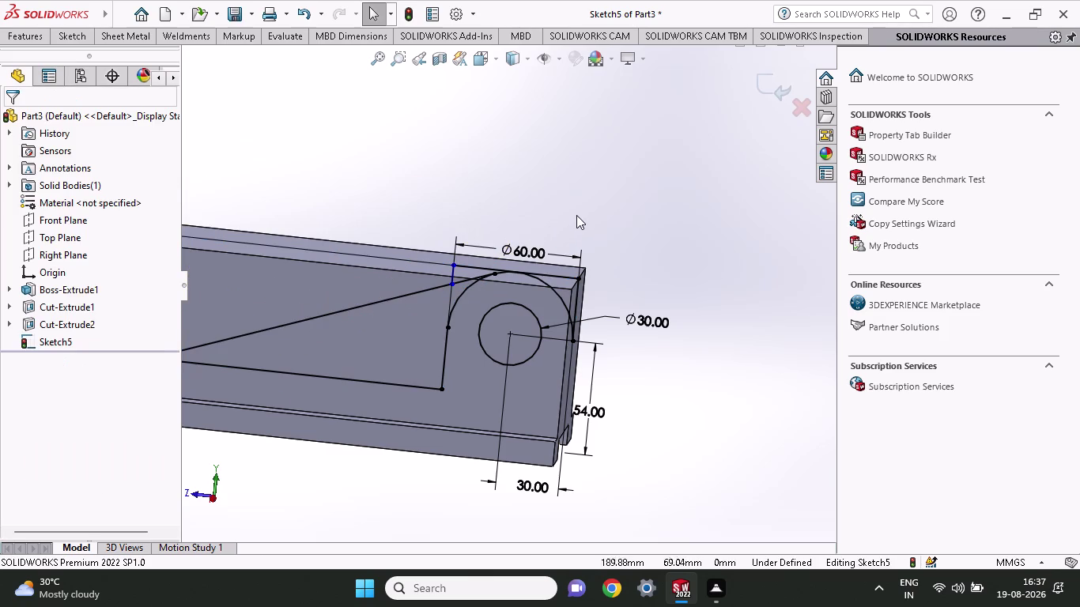
Undo the last change, view Sketch5 face-on, and begin an extruded cut.
key(ctrl+z)
middle_drag(681, 391, 684, 317)
click(206, 499)
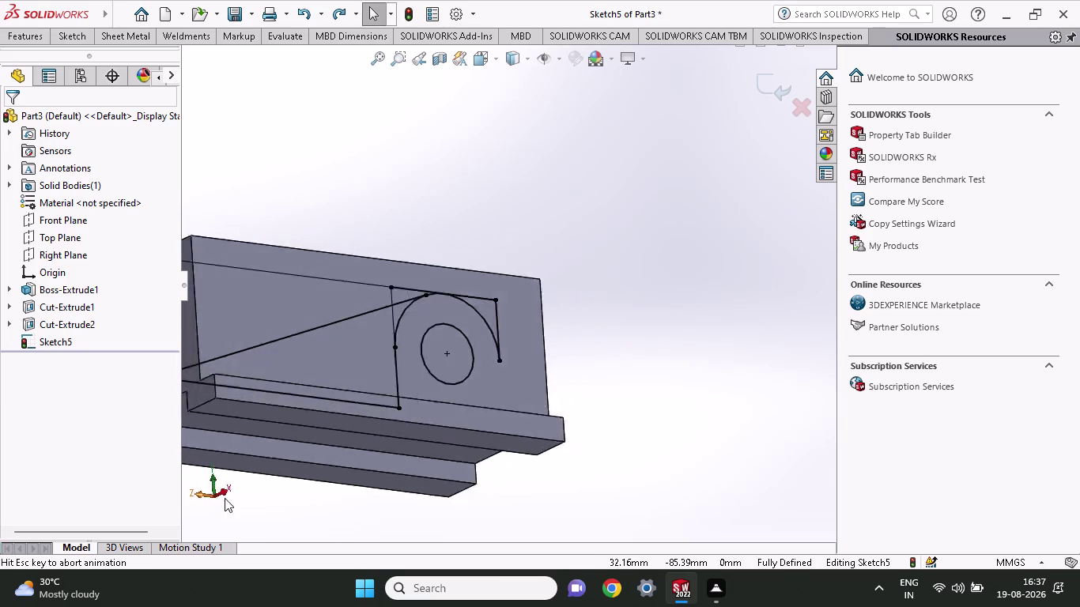
click(232, 497)
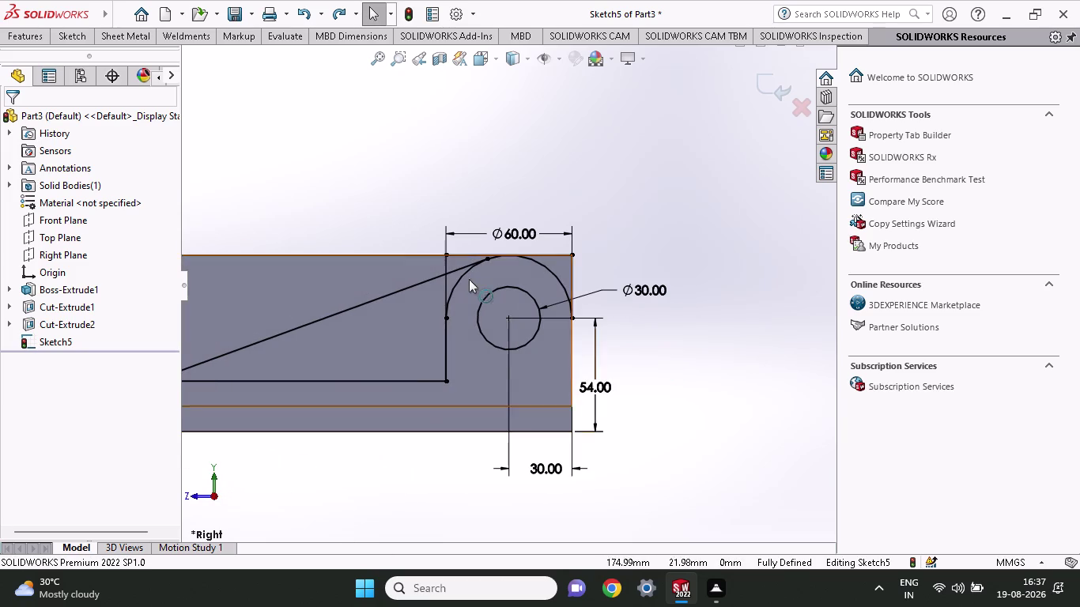
scroll(up, 3)
scroll(down, 3)
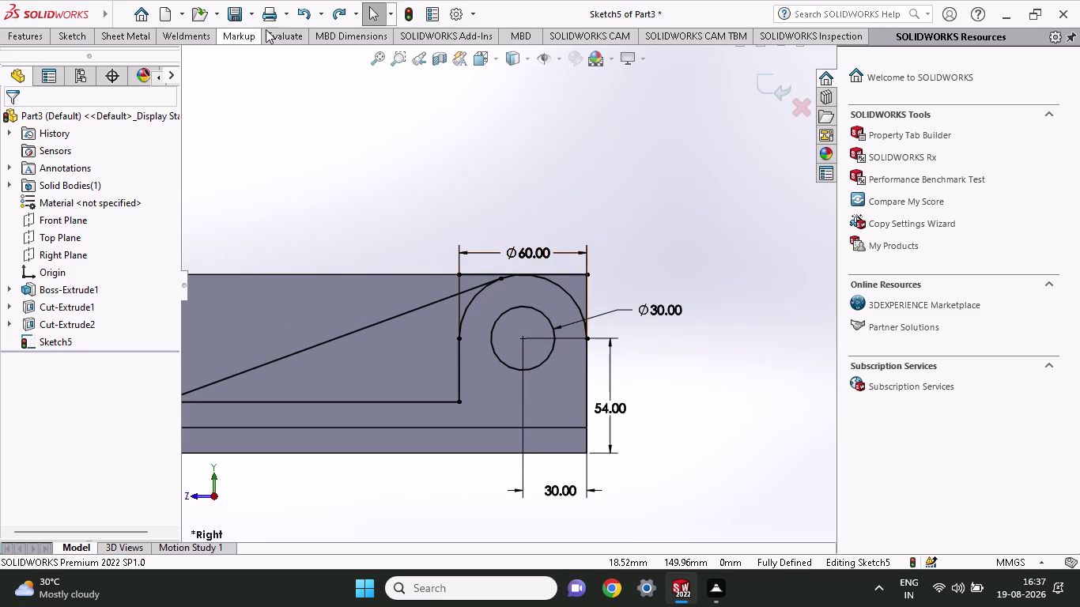
click(34, 35)
click(242, 71)
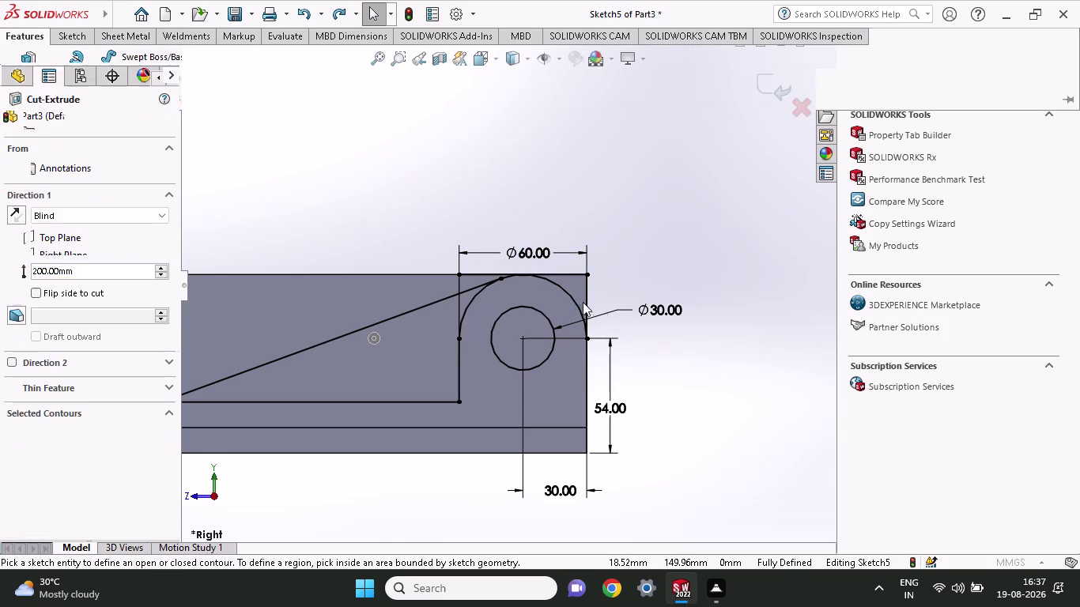
Cut the corner region outside the Ø60 arc with a 200 mm Mid Plane extruded cut.
click(576, 289)
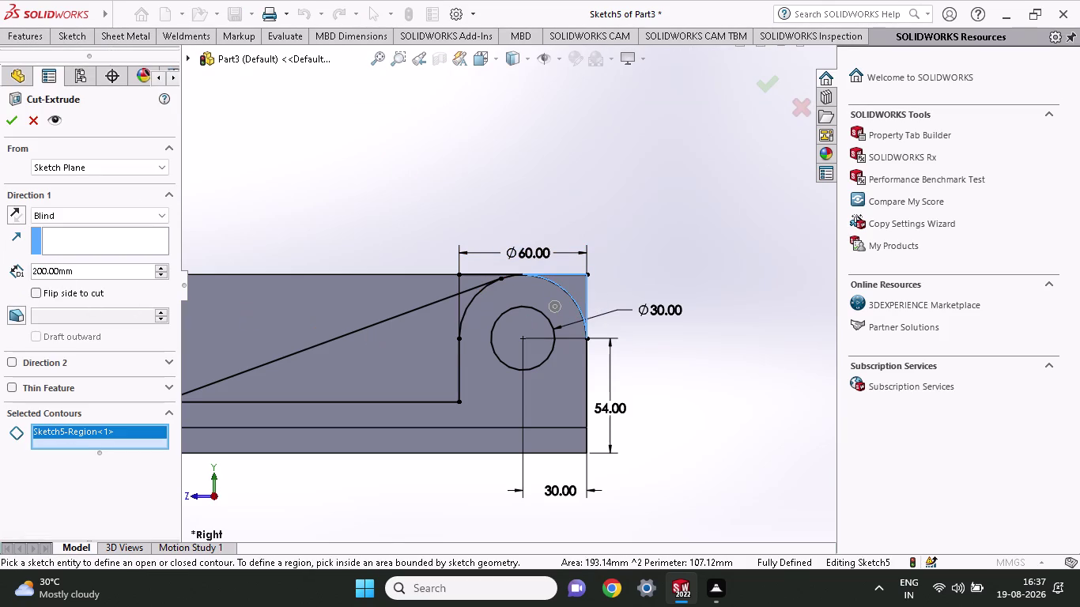
click(64, 219)
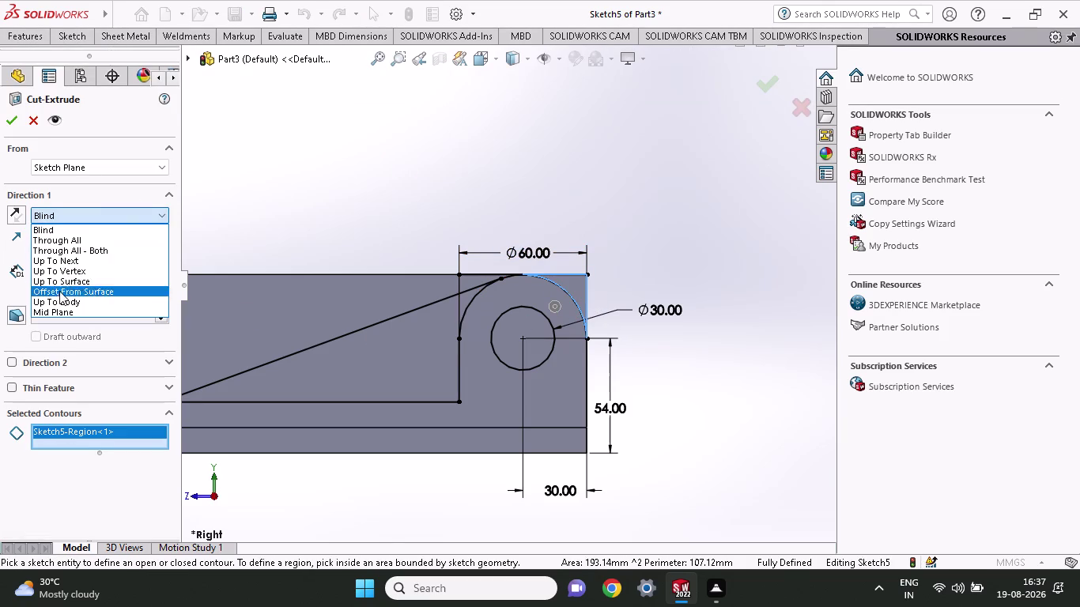
click(59, 311)
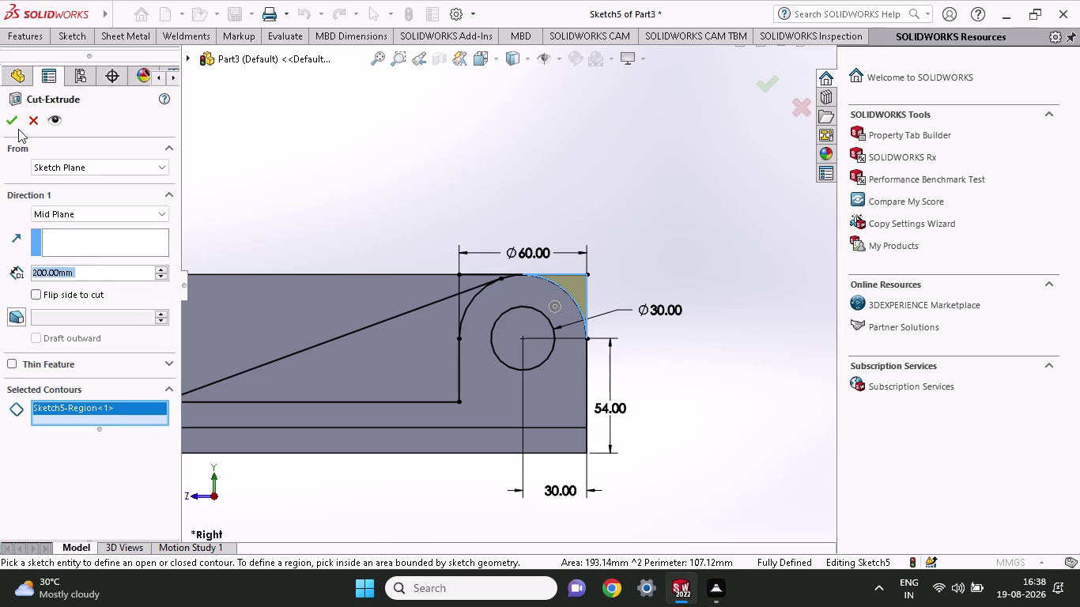
click(11, 123)
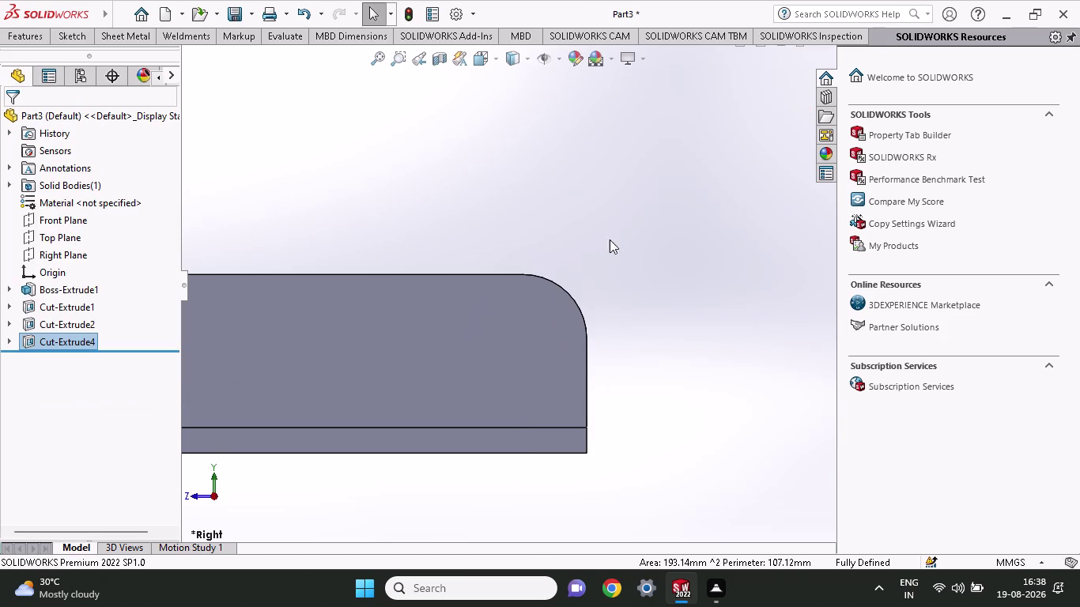
Abandon a stray line attempt and open a new sketch on the Right Plane.
scroll(up, 3)
scroll(up, 3)
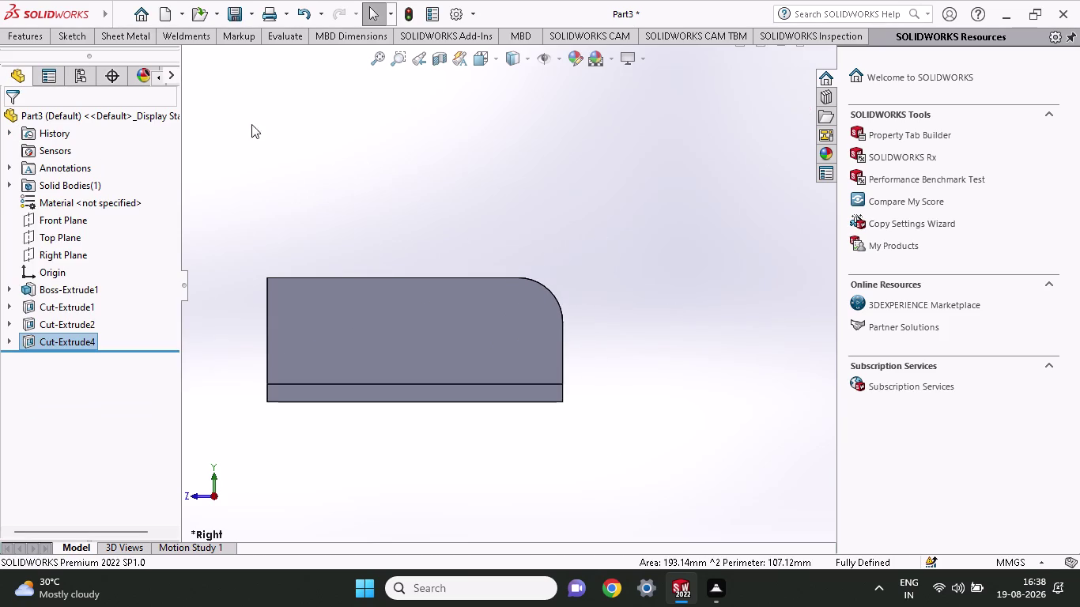
click(66, 35)
click(106, 60)
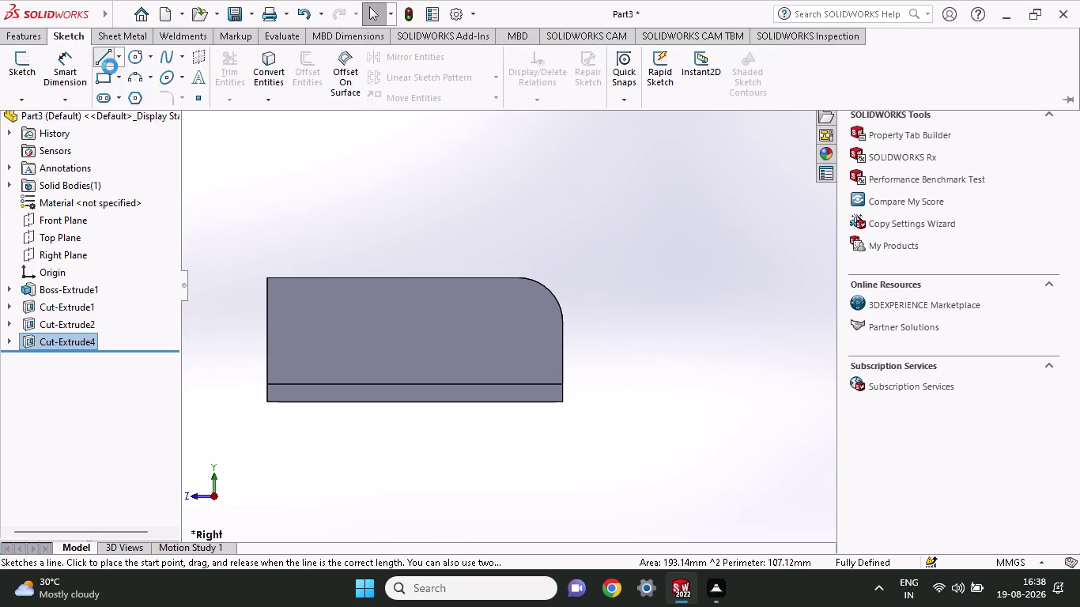
click(285, 295)
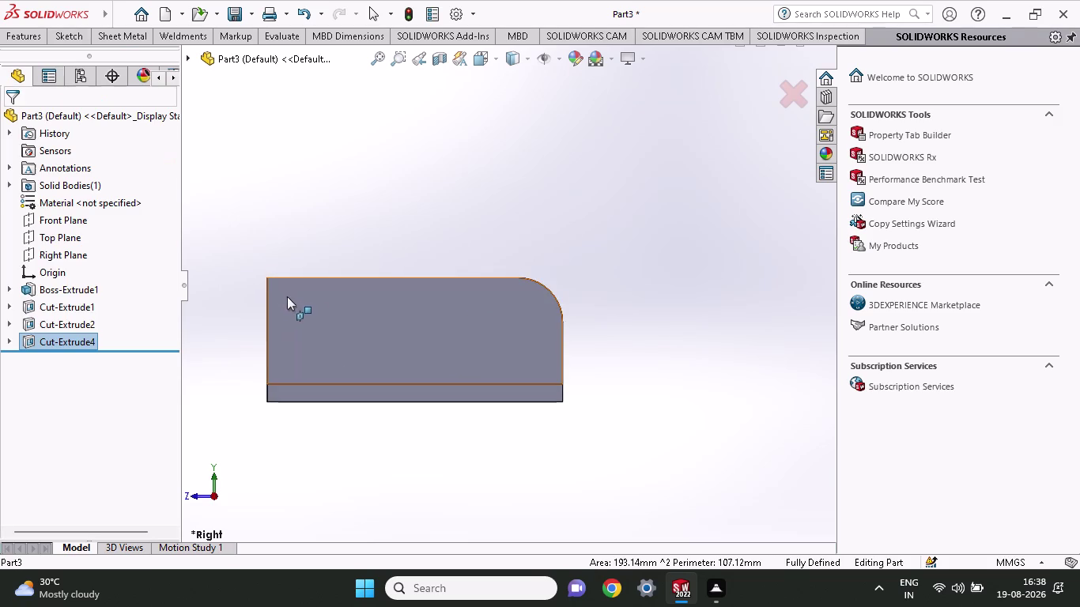
key(Escape)
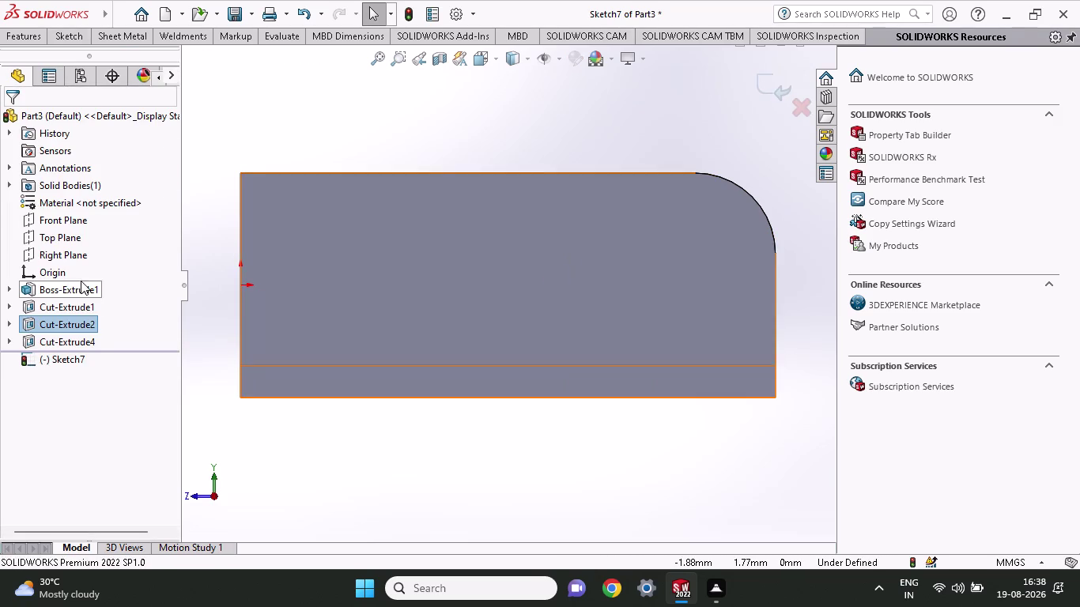
middle_drag(576, 123, 557, 138)
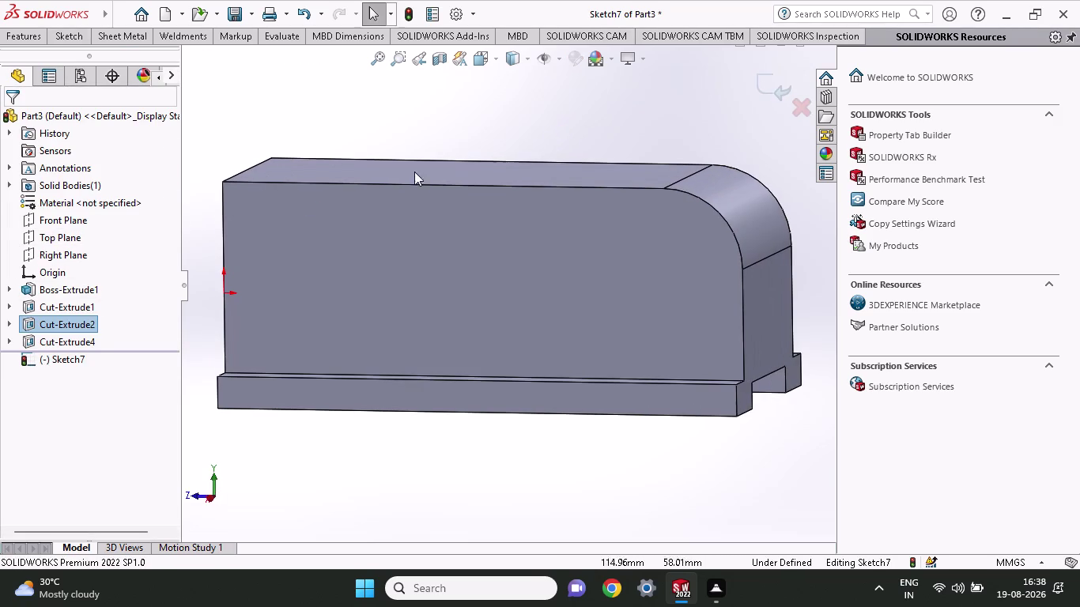
click(62, 260)
click(77, 241)
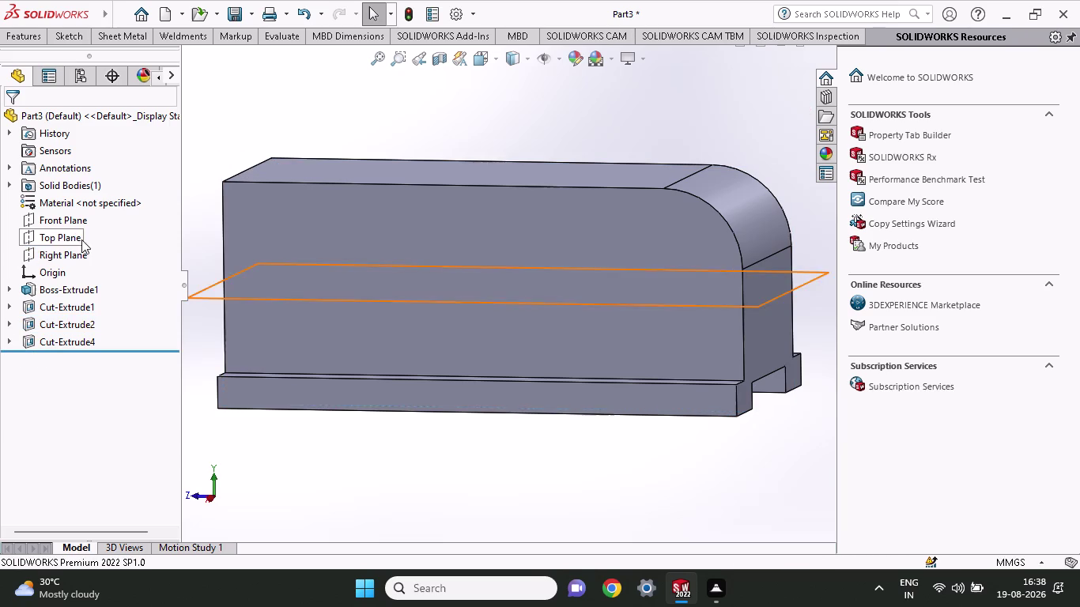
click(45, 257)
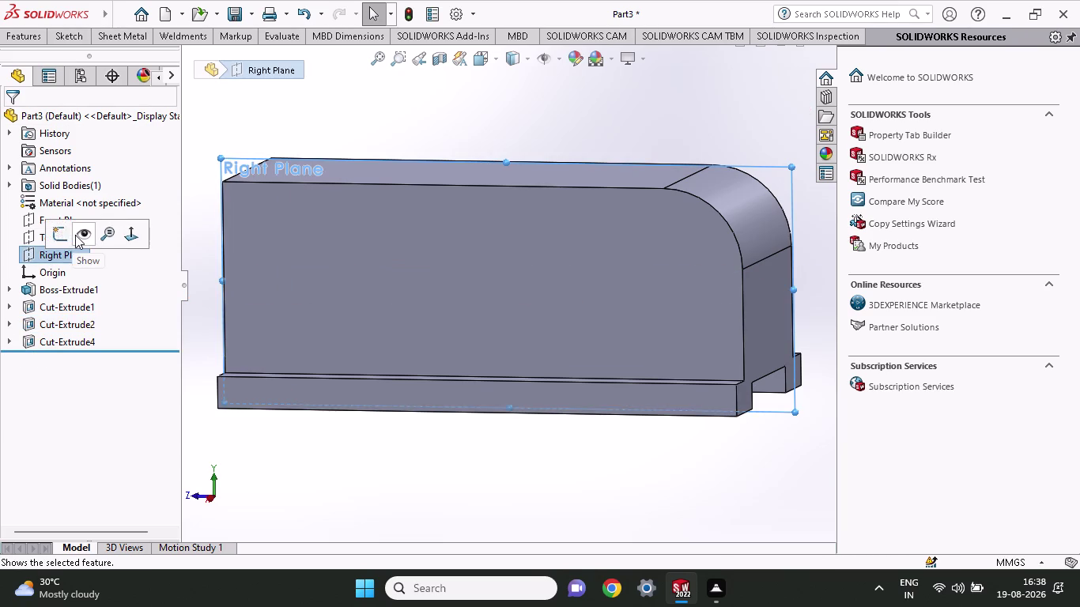
click(61, 237)
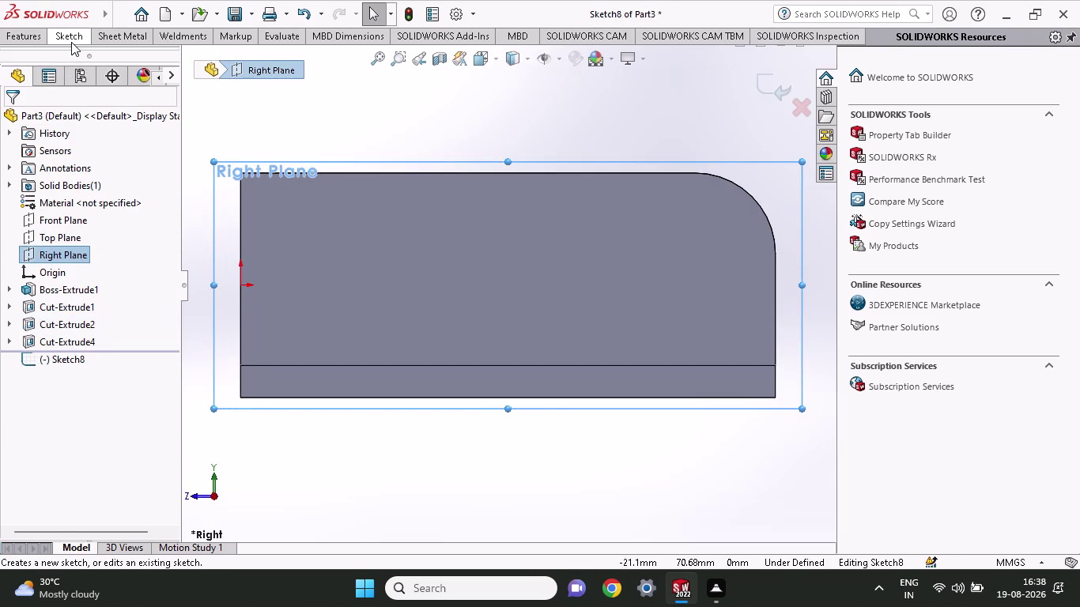
Draw a 30 mm-radius circle centred on the profile's rounded top-right corner.
click(72, 42)
click(133, 54)
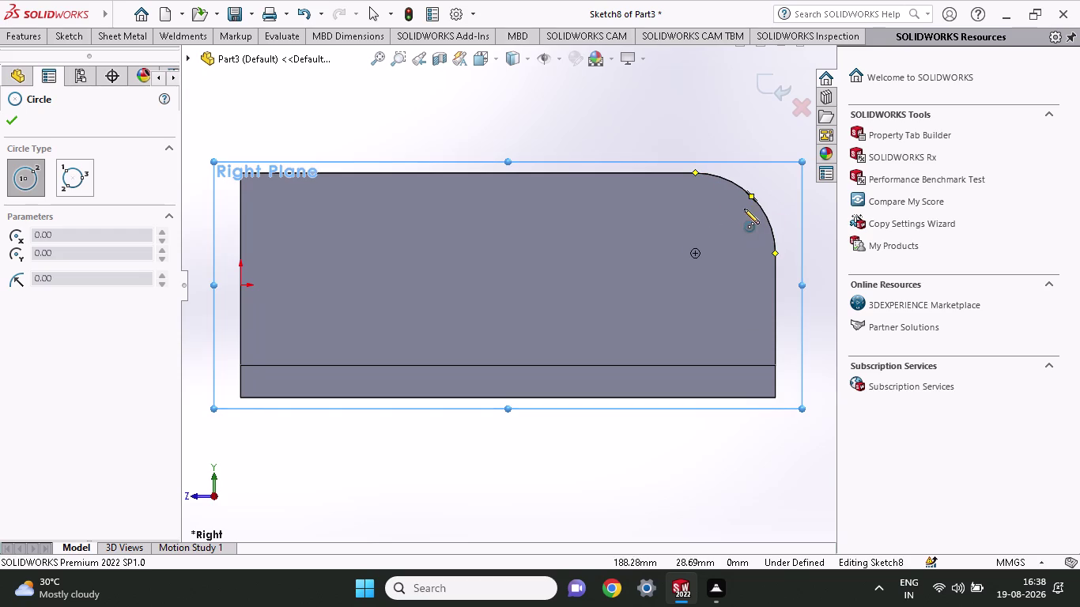
click(696, 255)
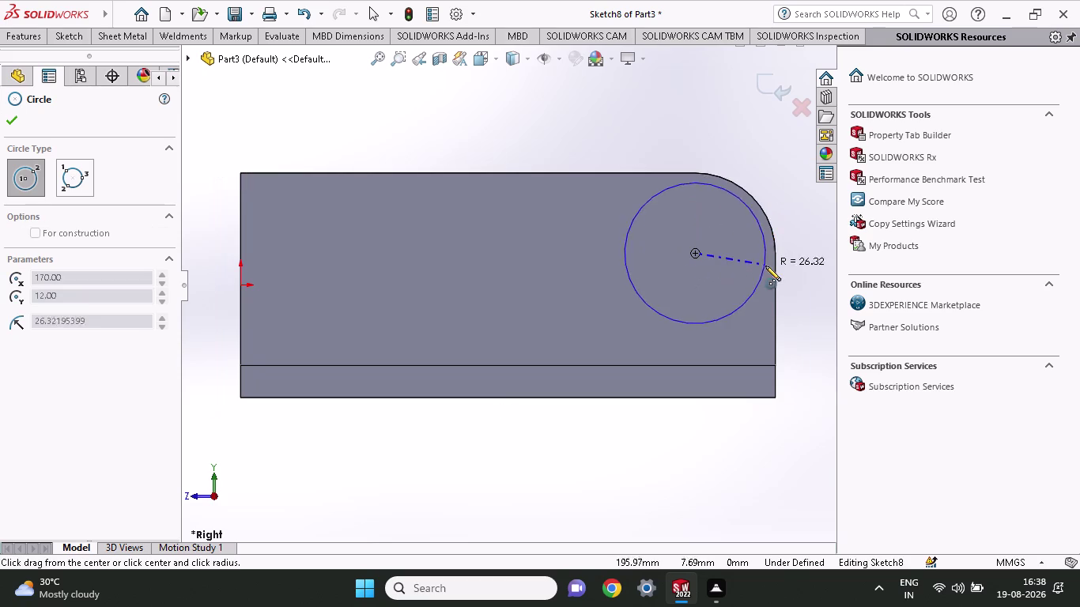
click(771, 254)
key(Escape)
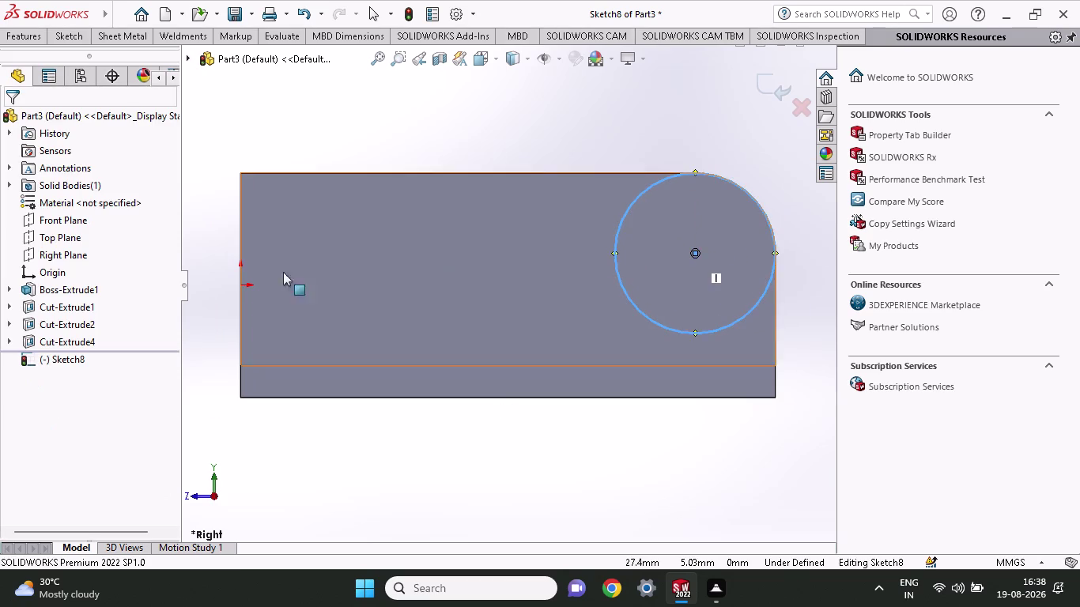
Draw a line from the lower-left corner tangent to the circle, then undo it.
click(58, 35)
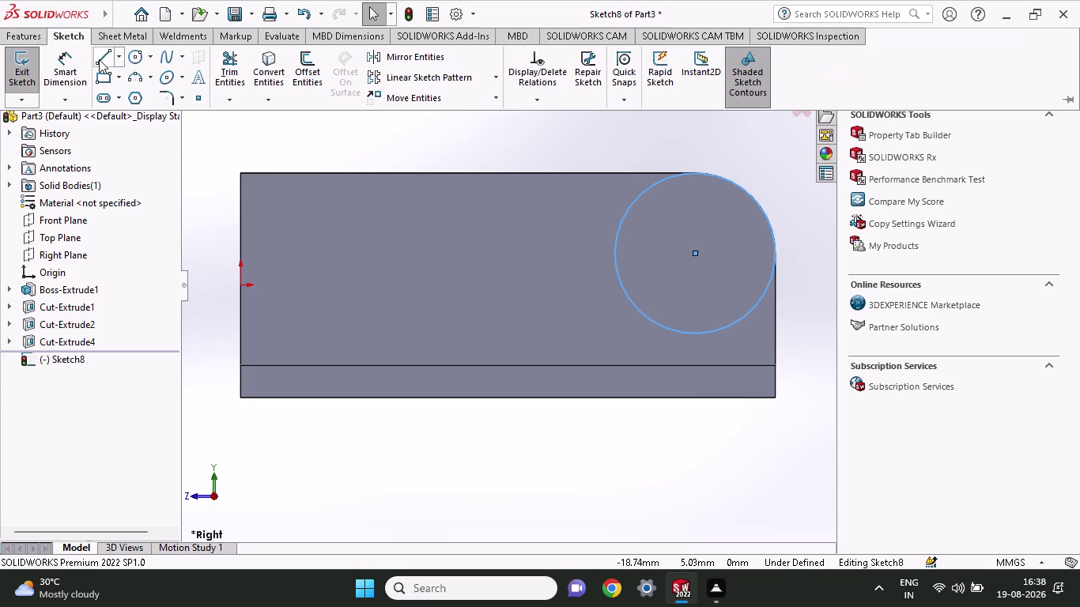
click(99, 59)
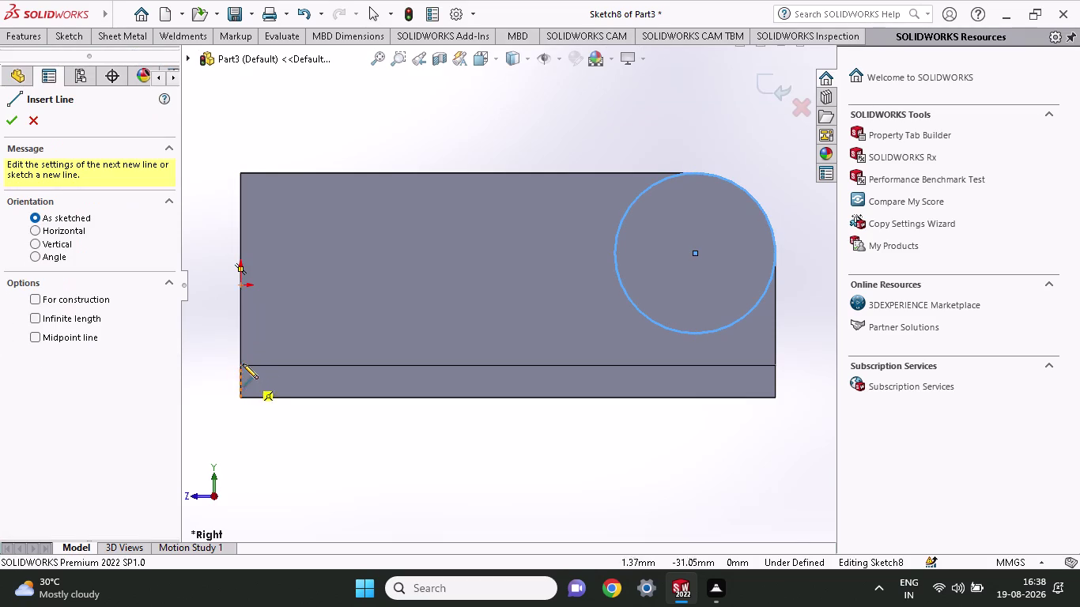
click(243, 363)
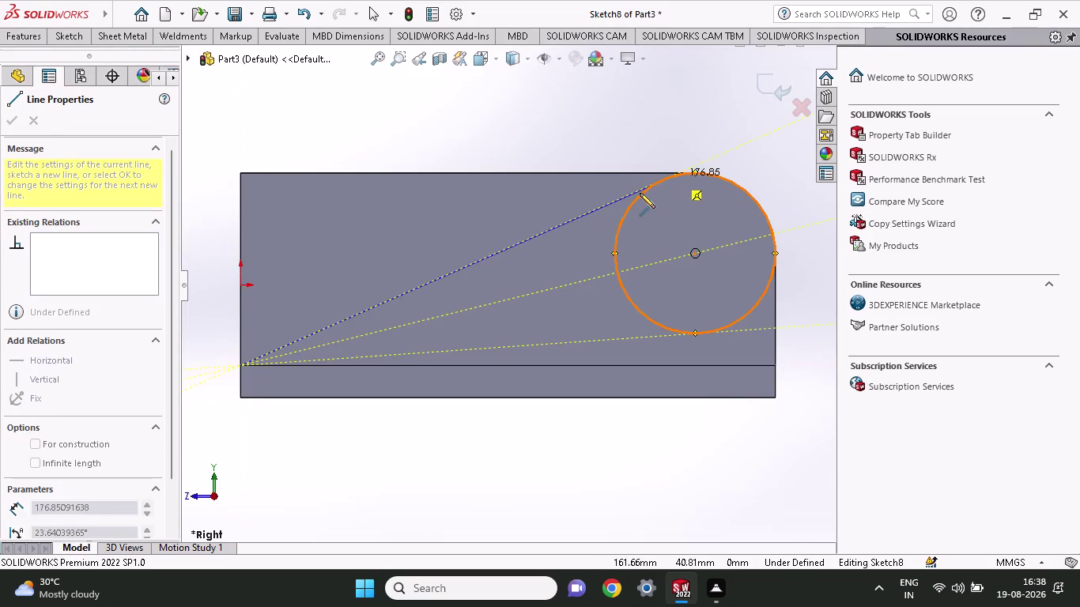
click(637, 196)
key(Escape)
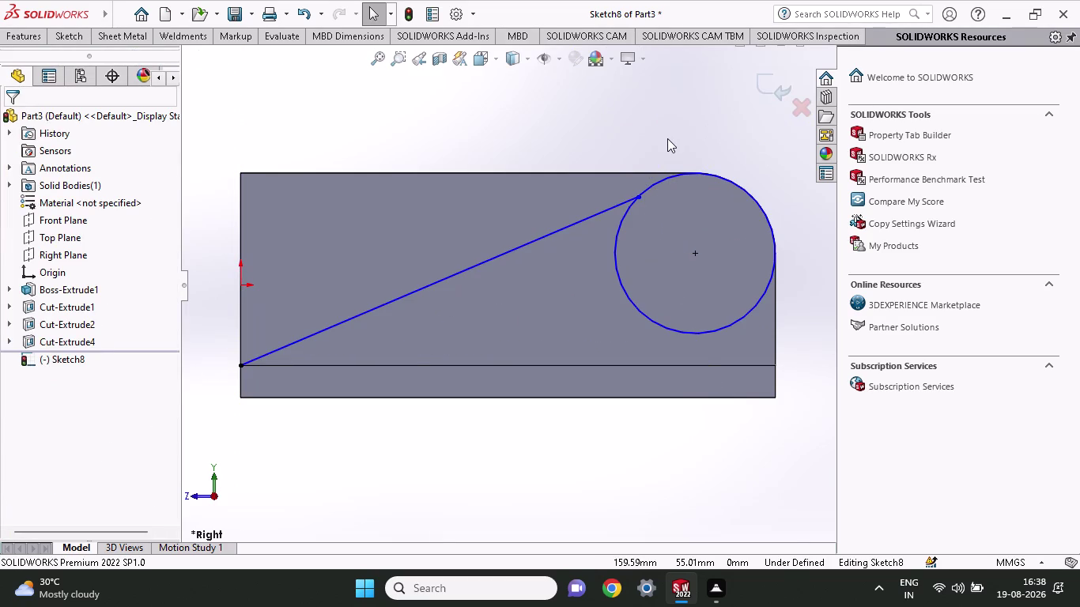
click(562, 227)
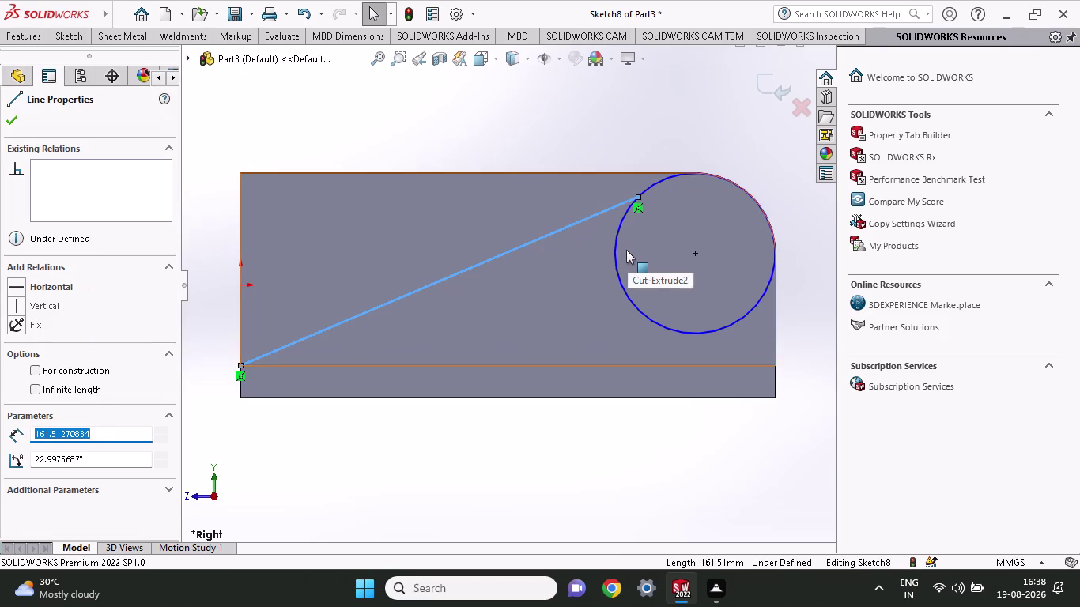
click(616, 250)
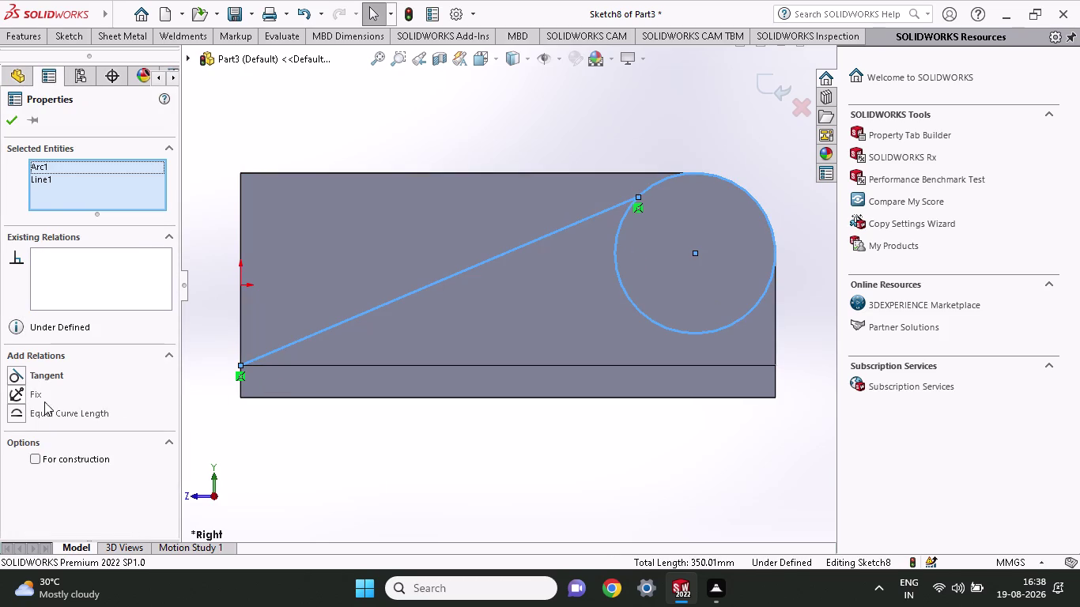
click(47, 374)
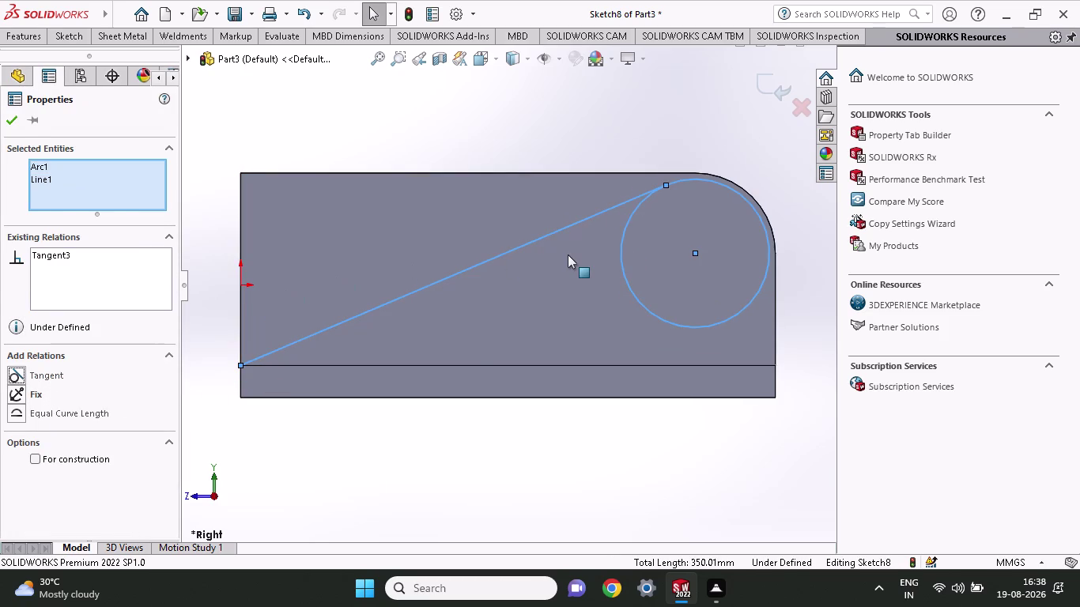
key(Escape)
key(ctrl+z)
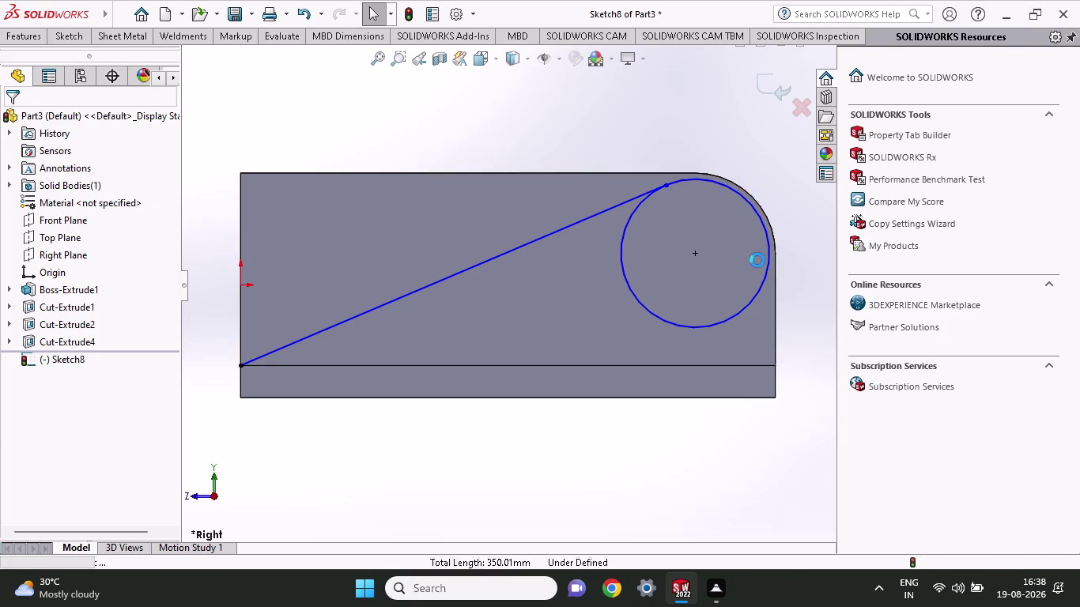
key(ctrl+z)
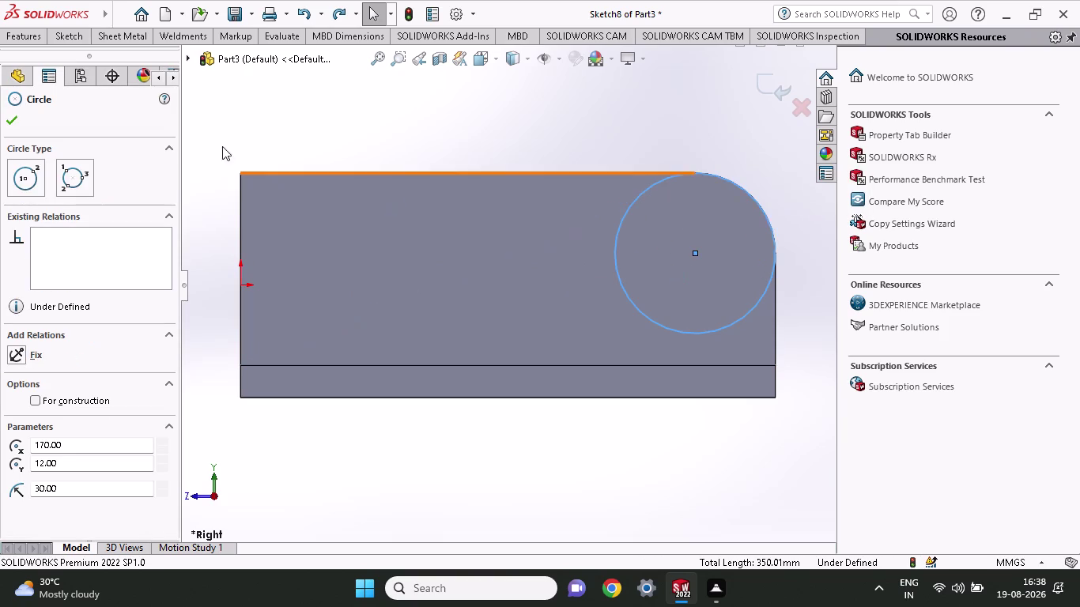
Draw a slanted line from the lower-left corner up past the circle.
click(85, 35)
click(96, 51)
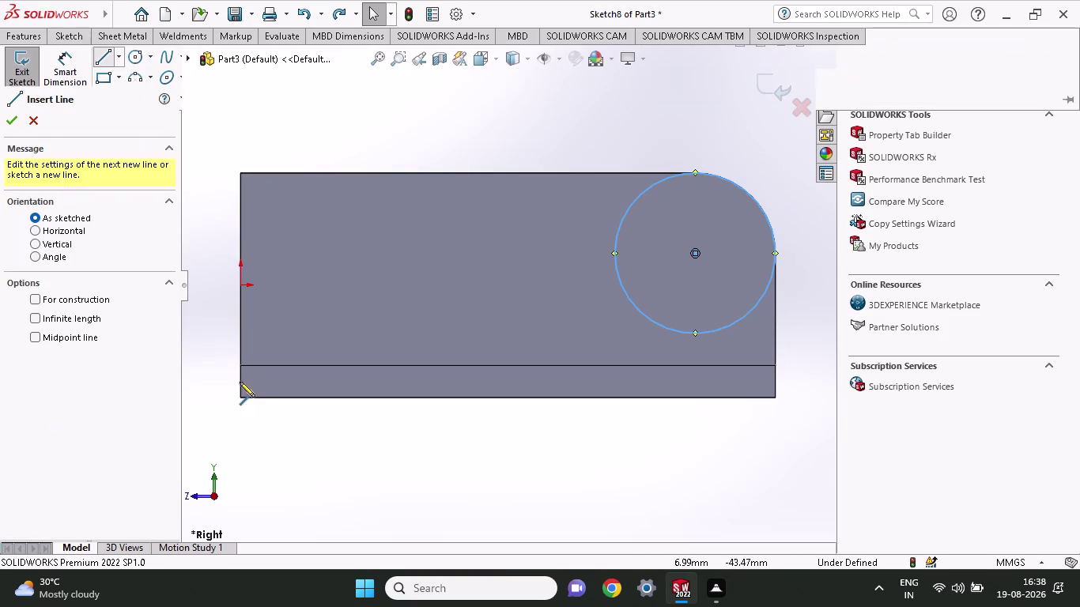
click(244, 363)
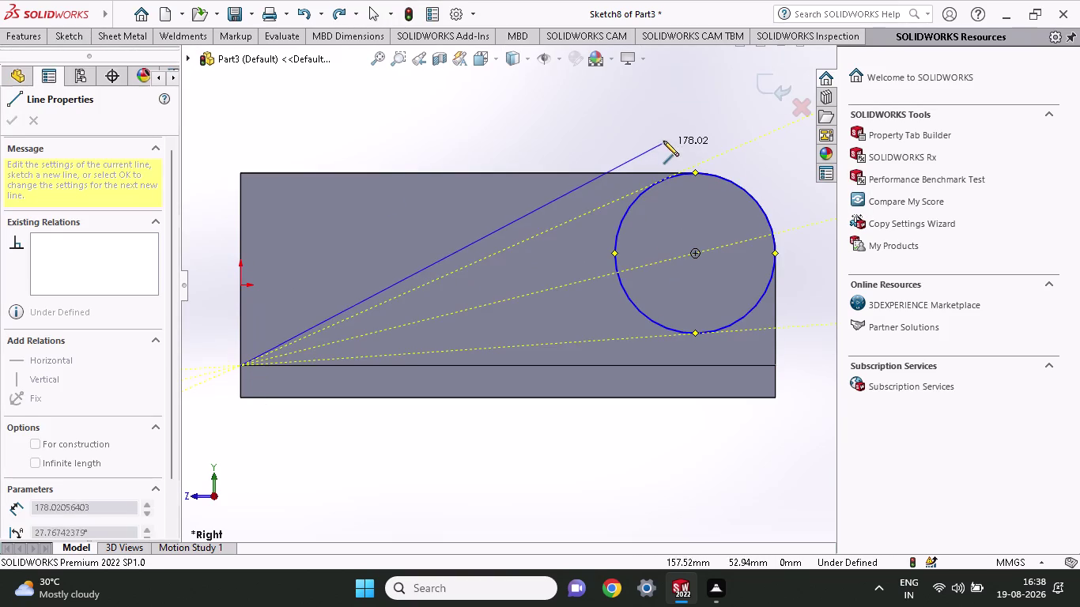
click(664, 140)
key(Escape)
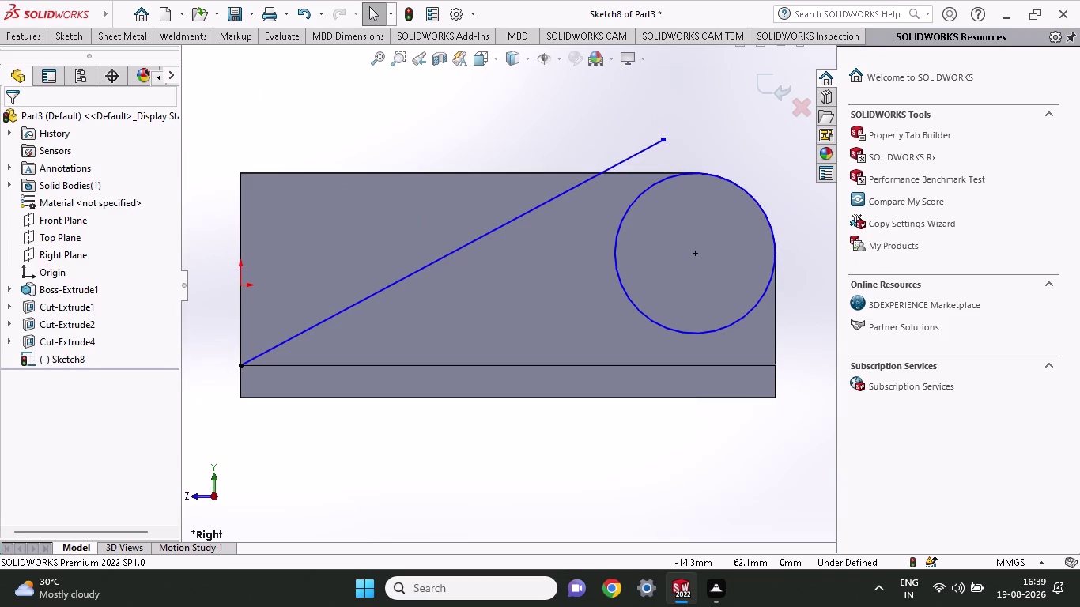
Dimension the circle's diameter to 60 mm.
click(75, 33)
click(78, 70)
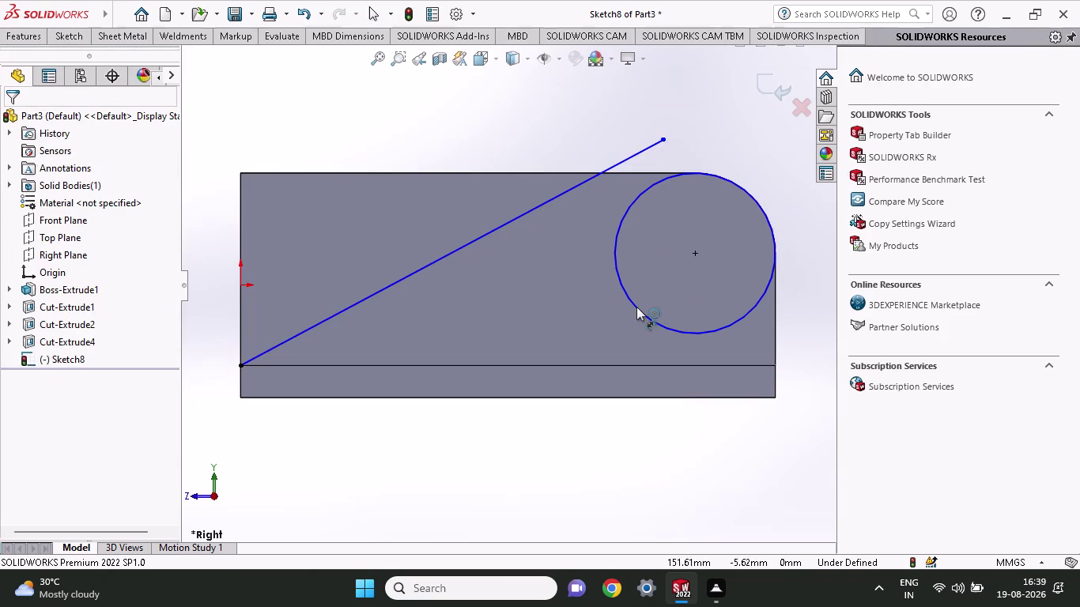
click(633, 308)
click(743, 134)
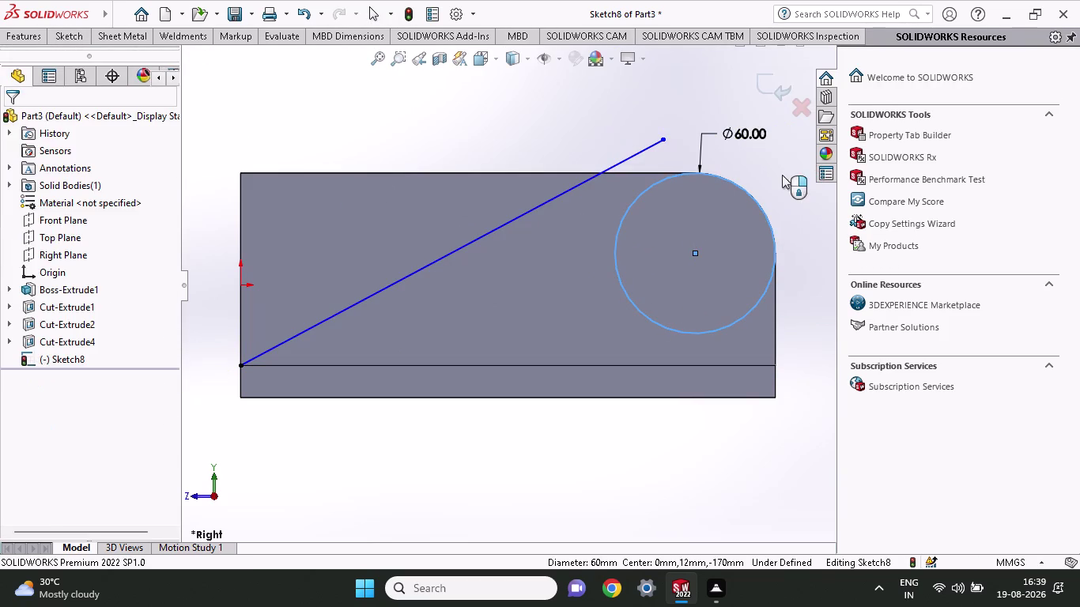
key(Return)
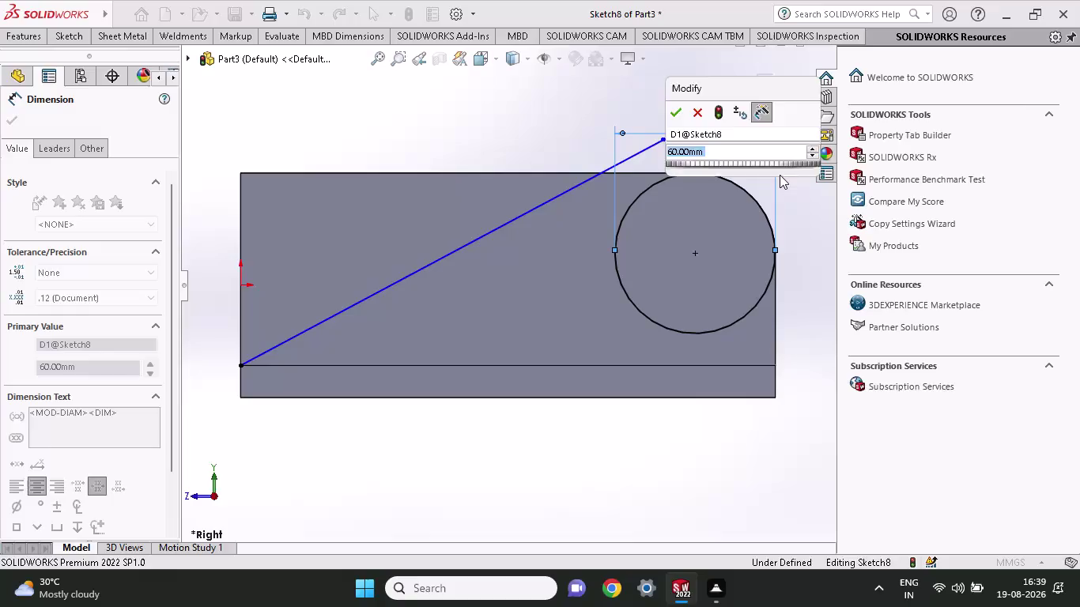
key(Escape)
click(643, 148)
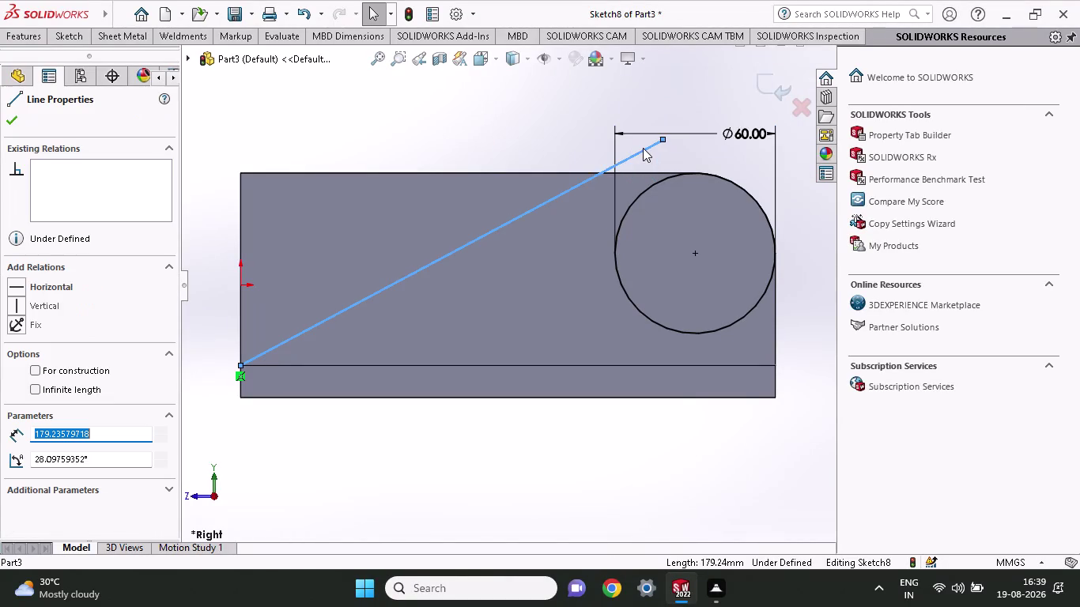
Add a Tangent relation between the slanted line and the circle.
click(656, 182)
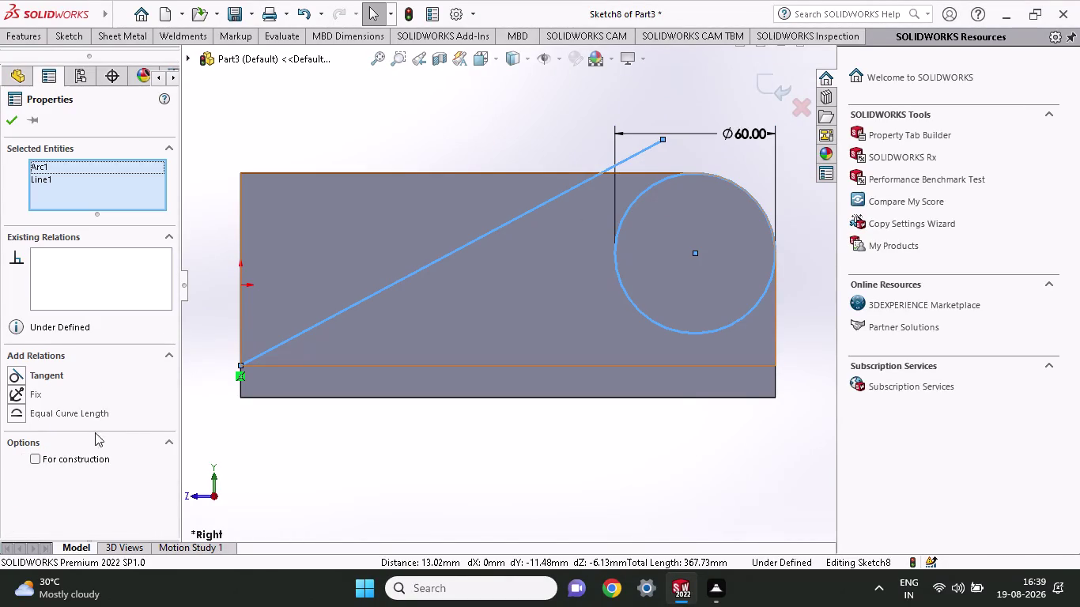
click(58, 384)
key(Escape)
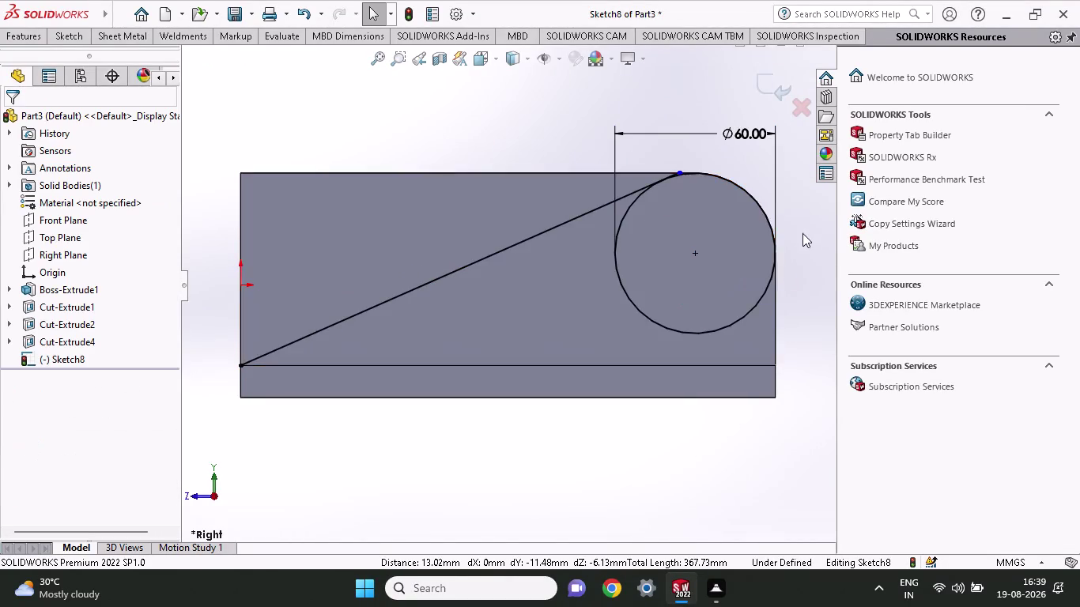
scroll(down, 3)
scroll(down, 3)
scroll(down, 3)
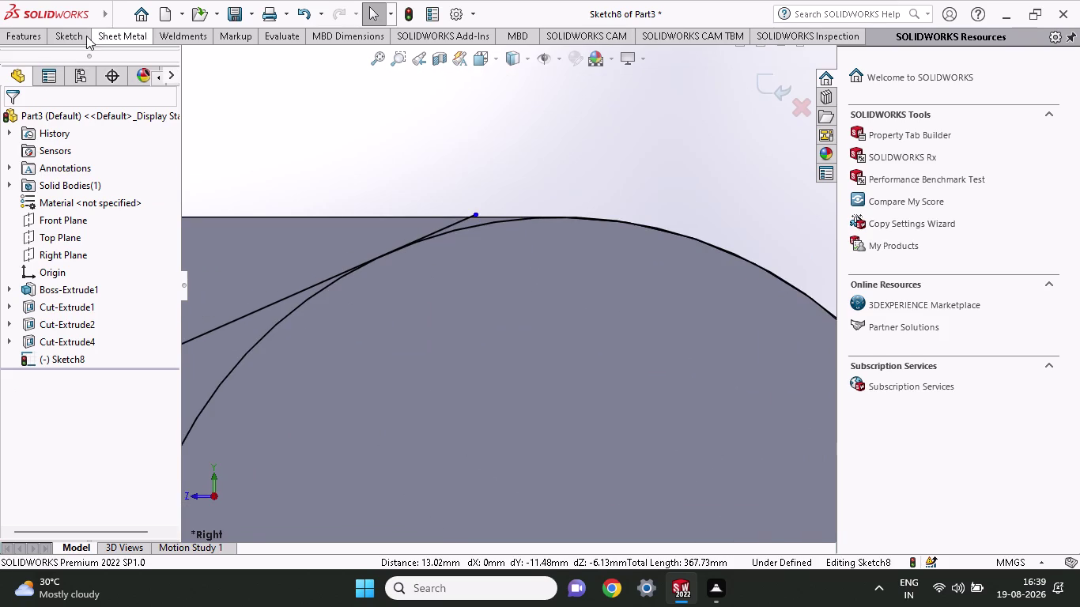
Trim the excess tip off the tangent line.
click(72, 33)
click(223, 65)
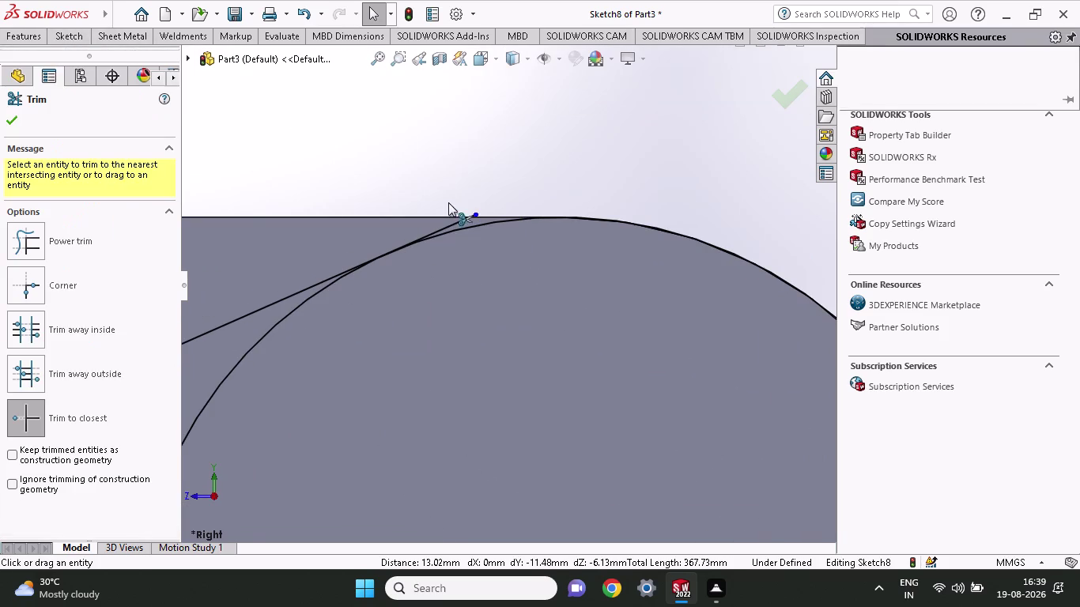
click(471, 219)
scroll(up, 3)
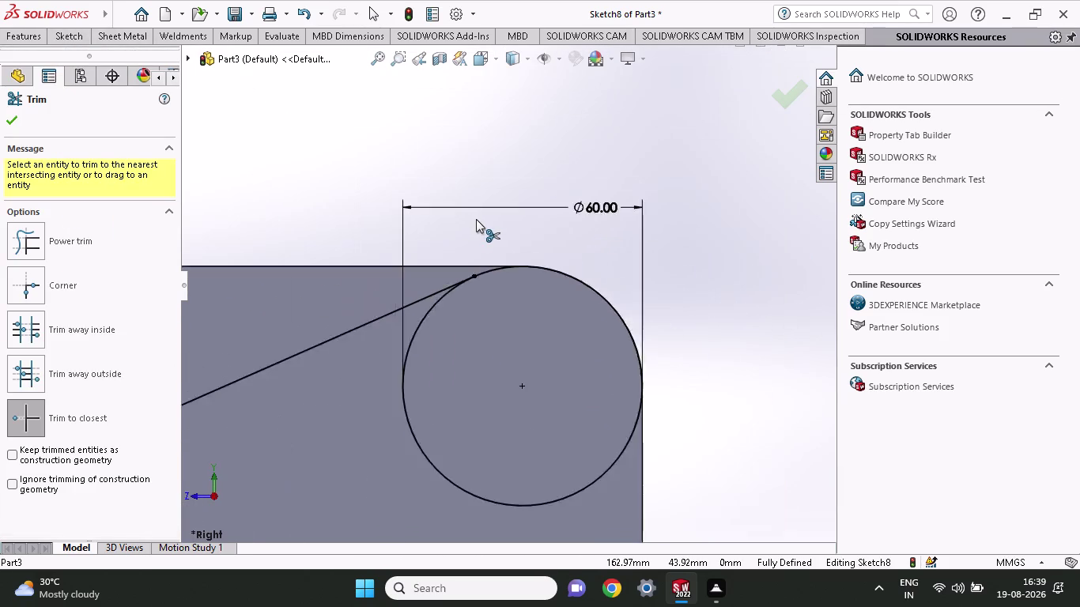
scroll(up, 3)
scroll(up, 3)
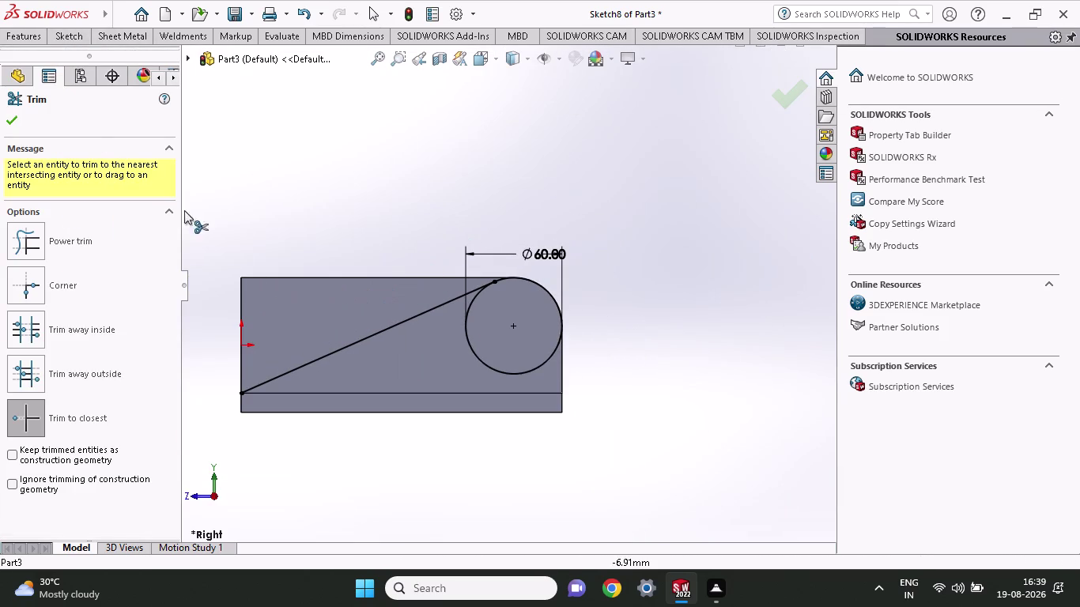
Draw the profile's left vertical edge and a top line reaching the circle's top.
click(57, 38)
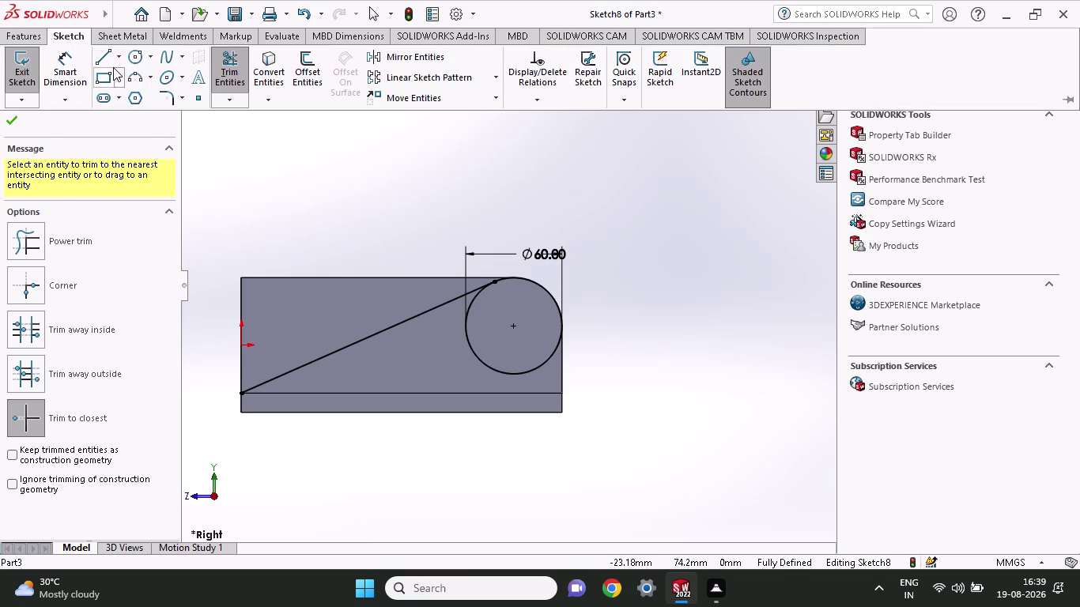
click(104, 54)
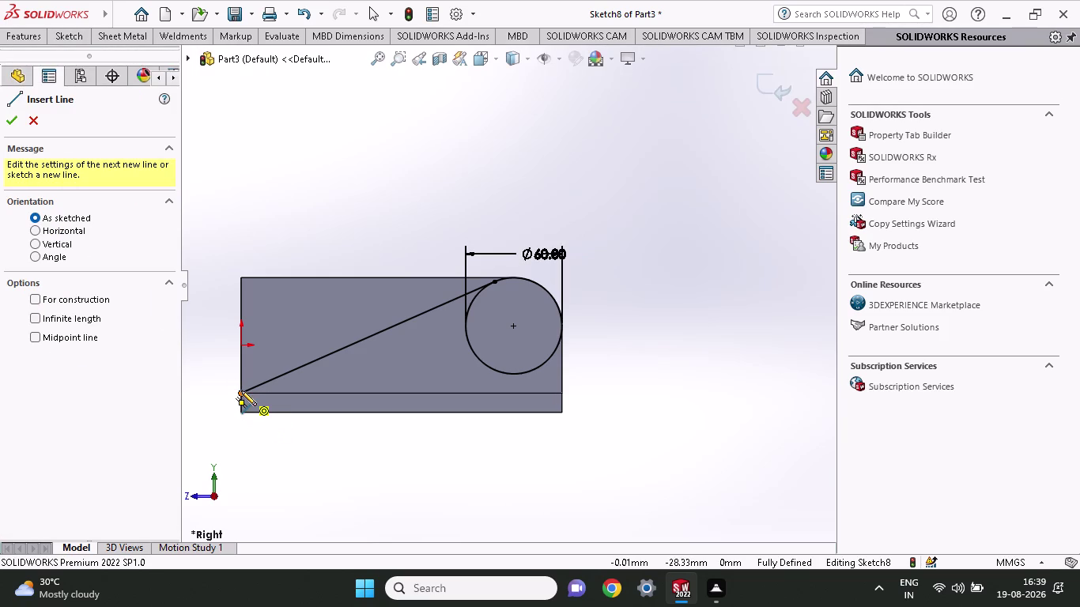
click(241, 390)
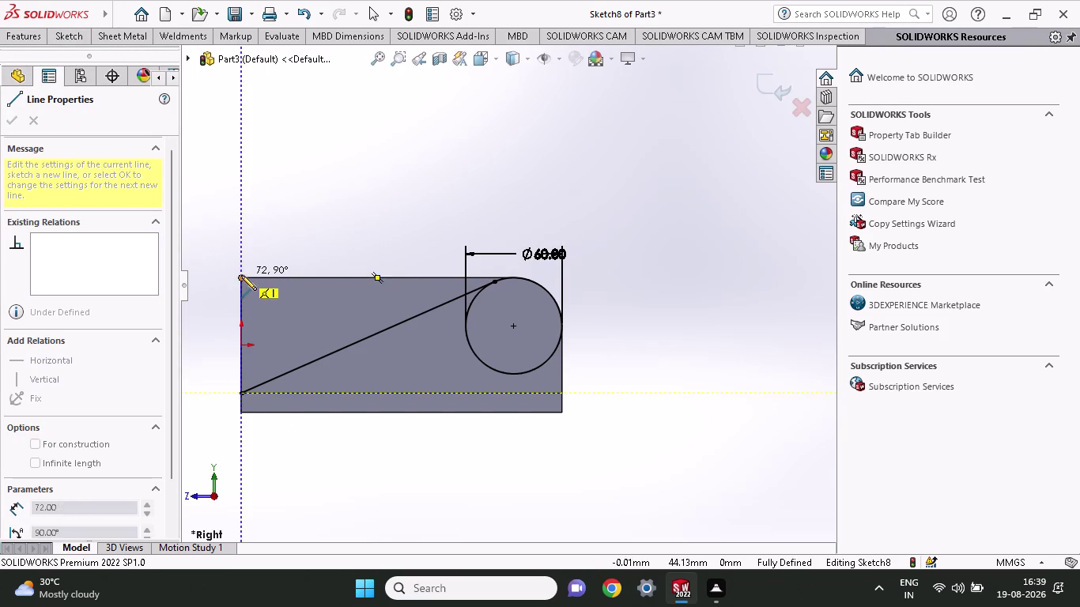
click(241, 275)
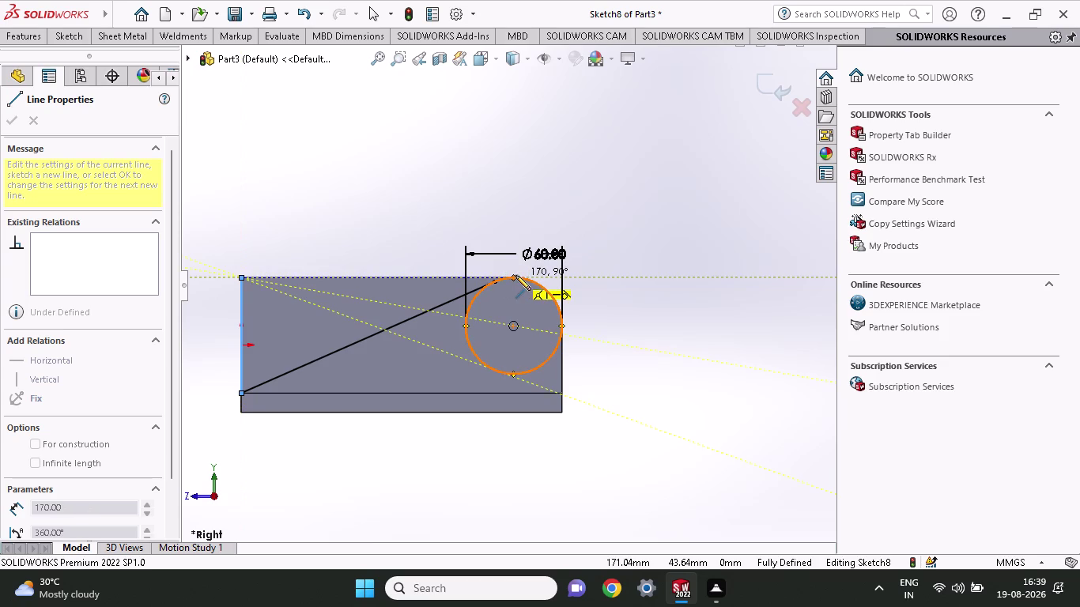
click(515, 275)
click(630, 286)
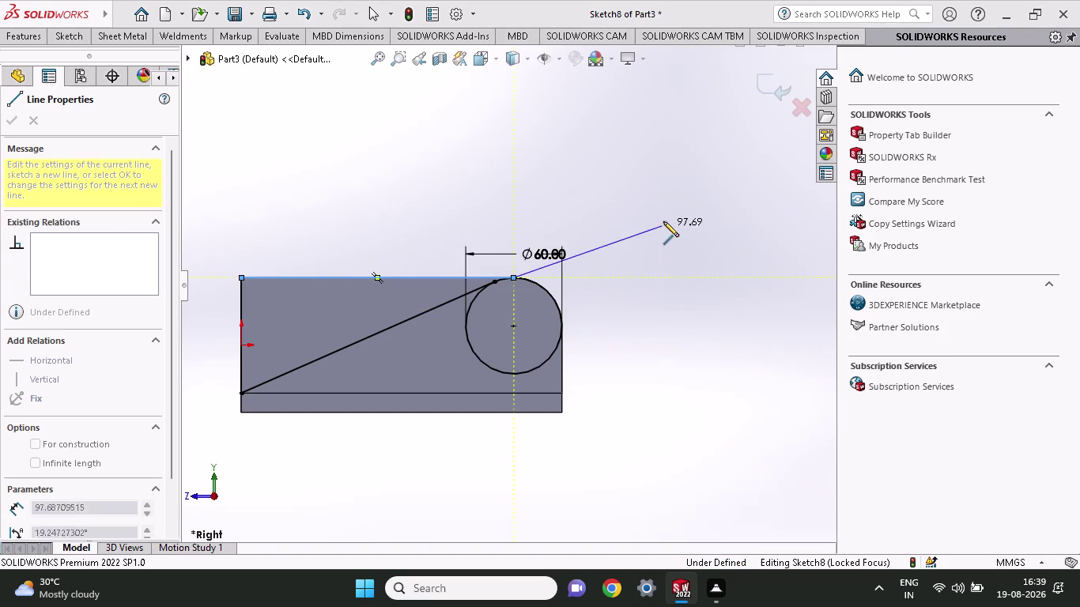
key(Escape)
click(30, 38)
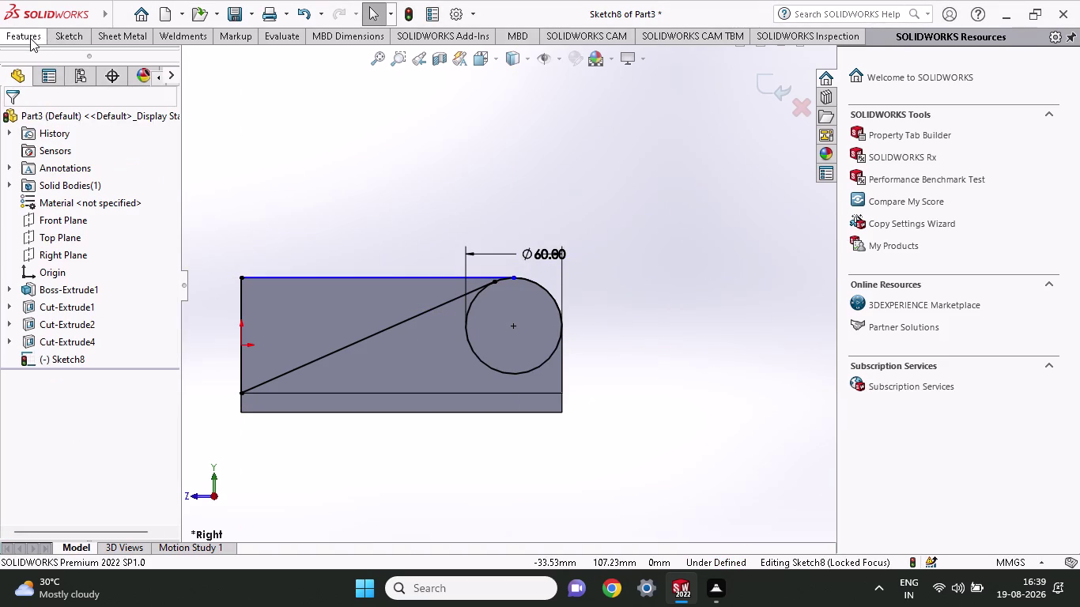
click(253, 64)
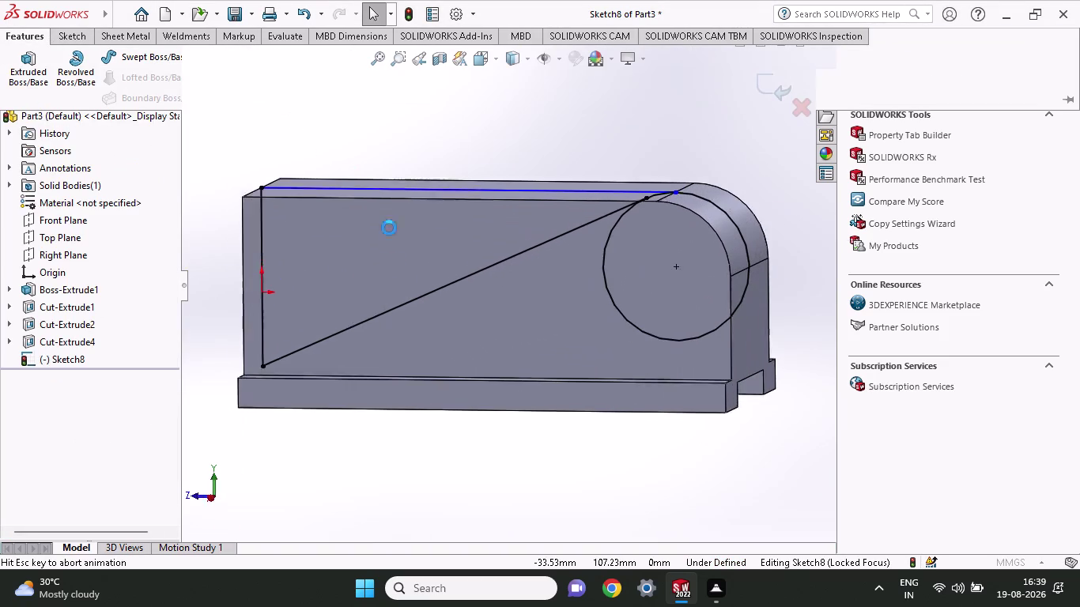
Mid Plane cut away the wedge above the tangent line, then orbit to inspect the slope.
click(360, 252)
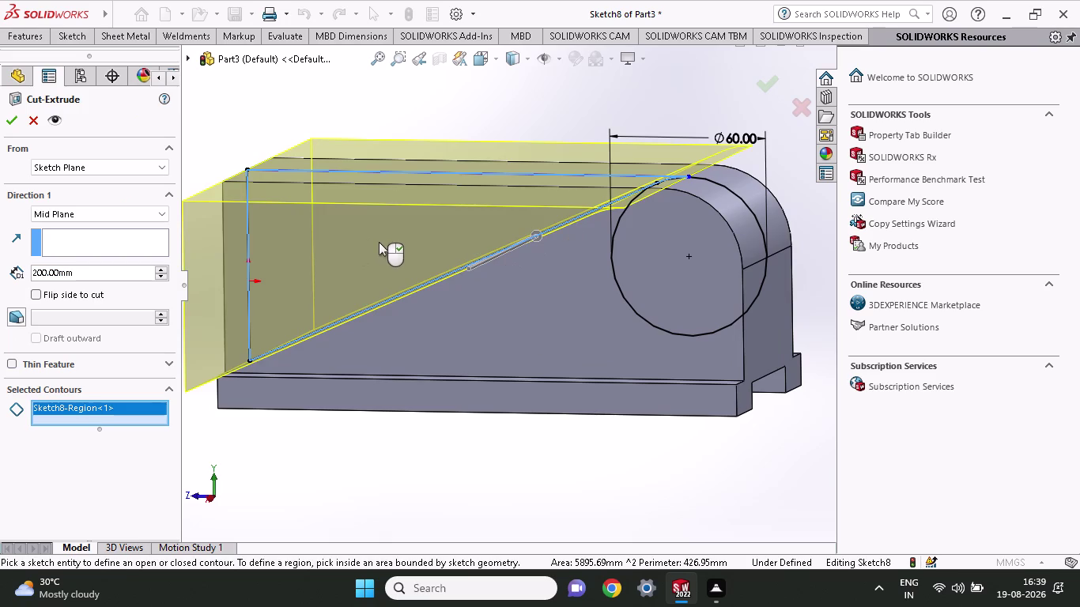
click(14, 121)
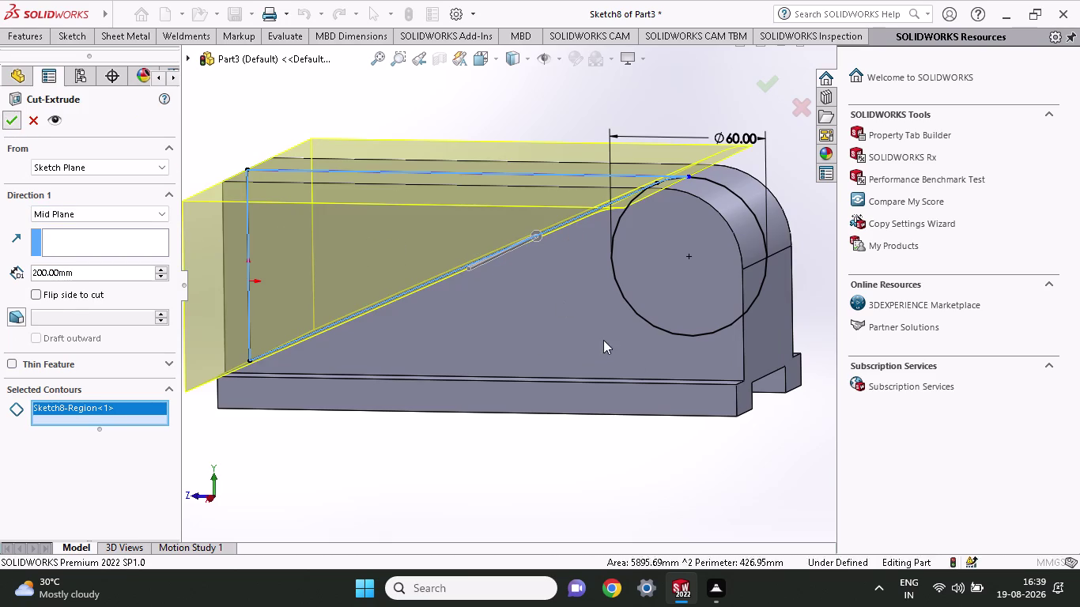
middle_drag(715, 487, 738, 435)
scroll(up, 3)
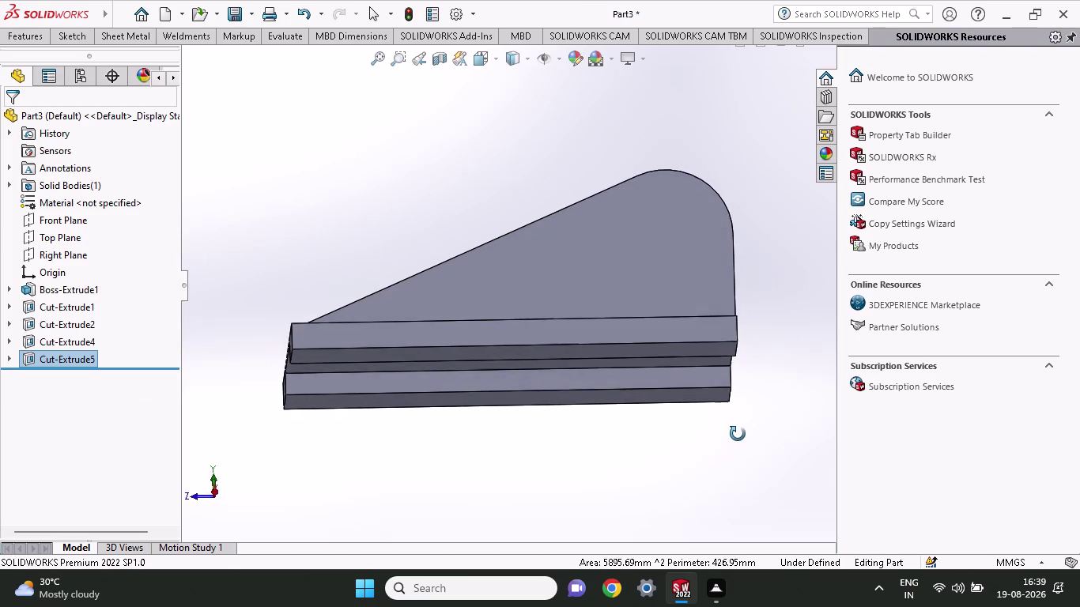
middle_drag(738, 434, 737, 462)
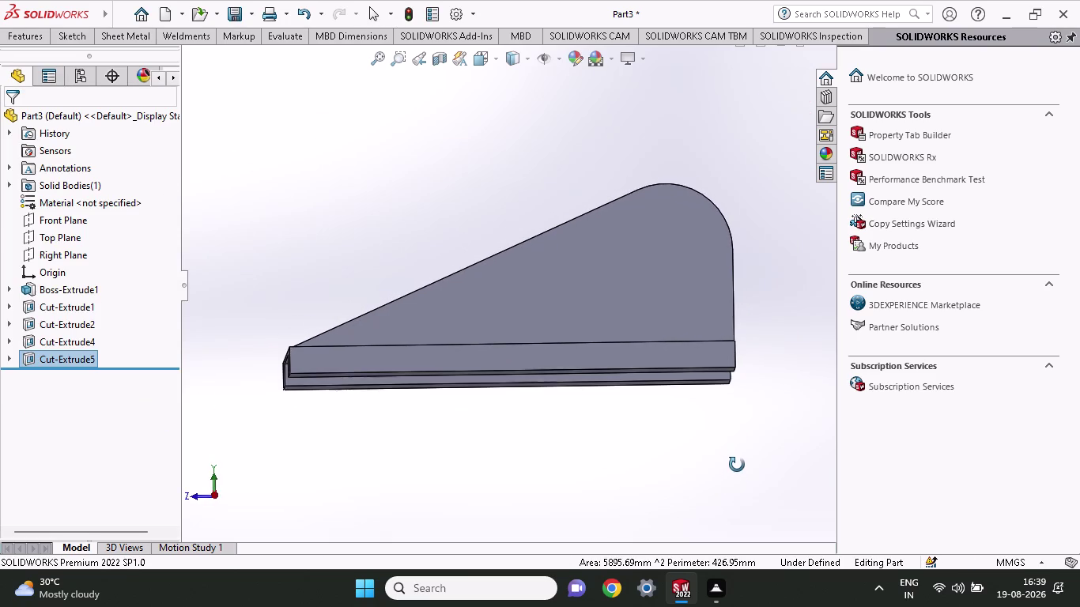
middle_drag(737, 462, 736, 483)
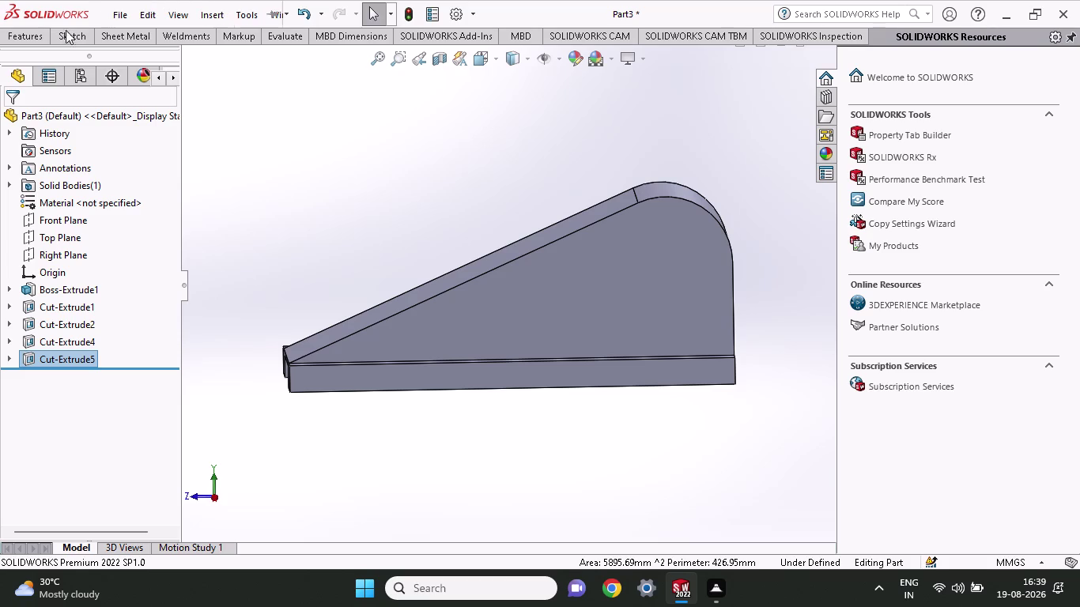
Try sketching on the side face, cancel, and orbit the part.
click(67, 35)
click(136, 57)
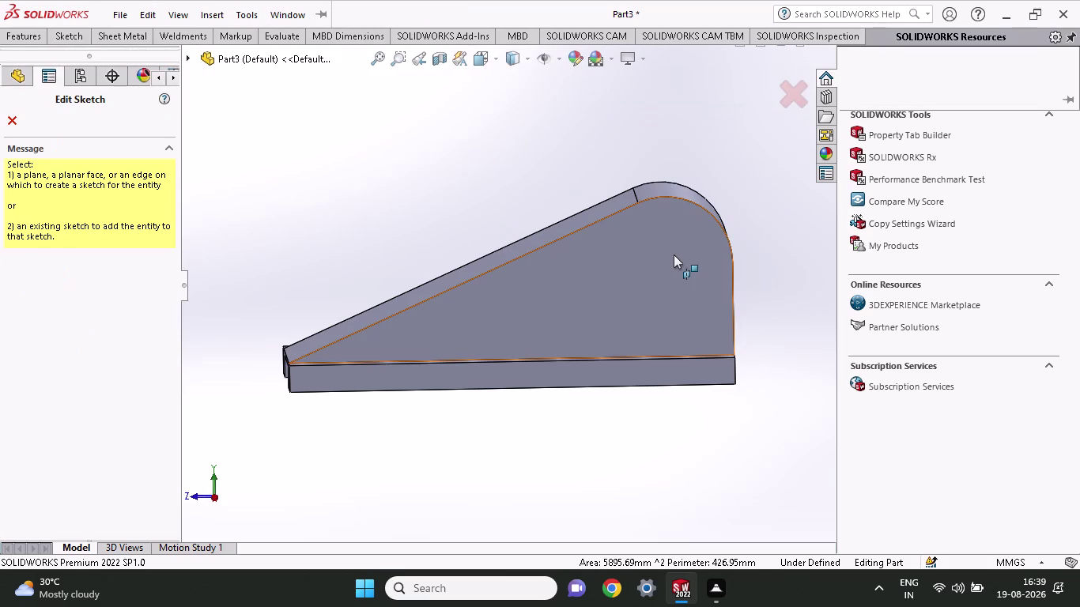
click(674, 254)
key(Escape)
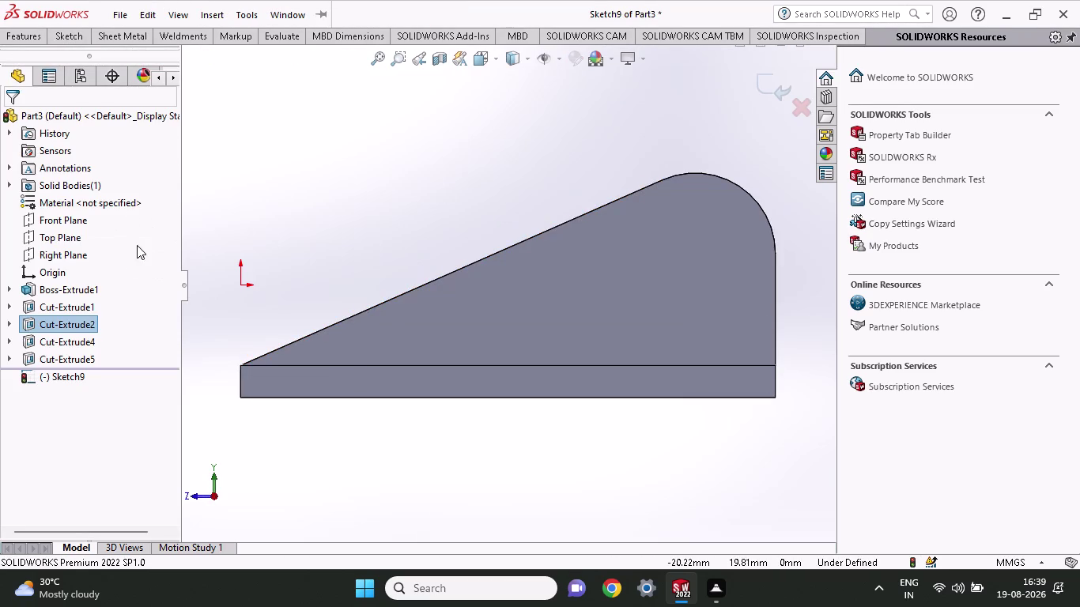
click(45, 252)
middle_drag(361, 243, 344, 254)
scroll(up, 3)
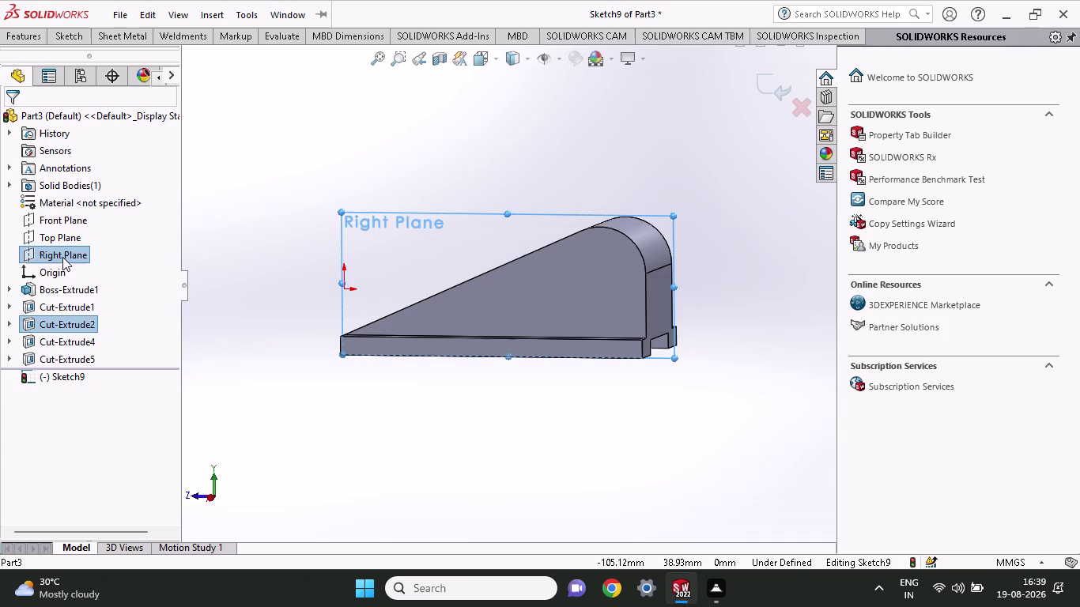
Start a new sketch on the Right Plane and view it face-on.
right_click(63, 257)
right_click(62, 257)
click(68, 231)
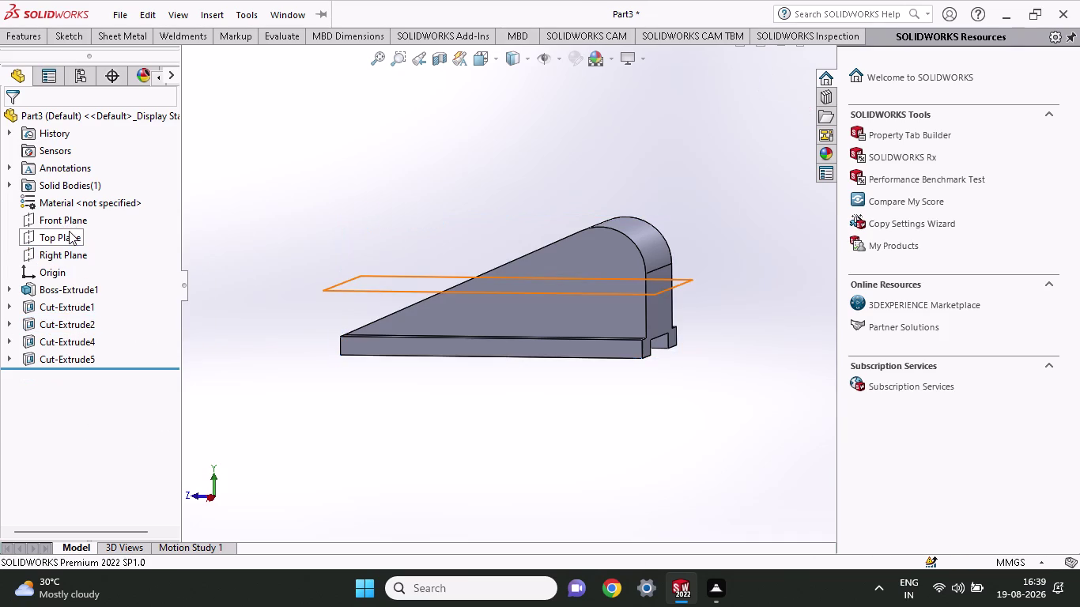
click(52, 254)
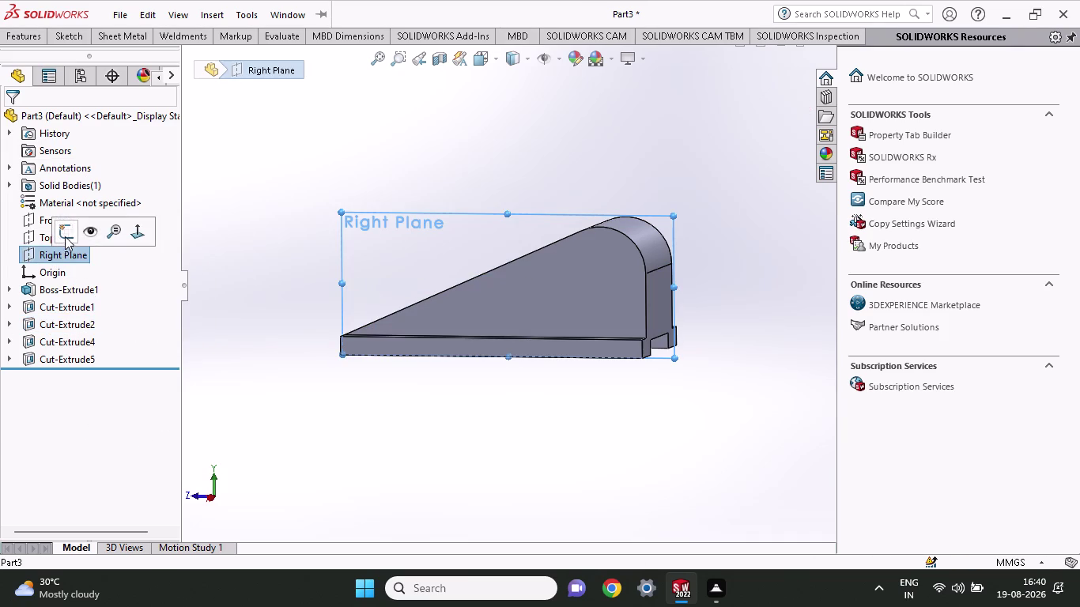
click(65, 235)
click(76, 40)
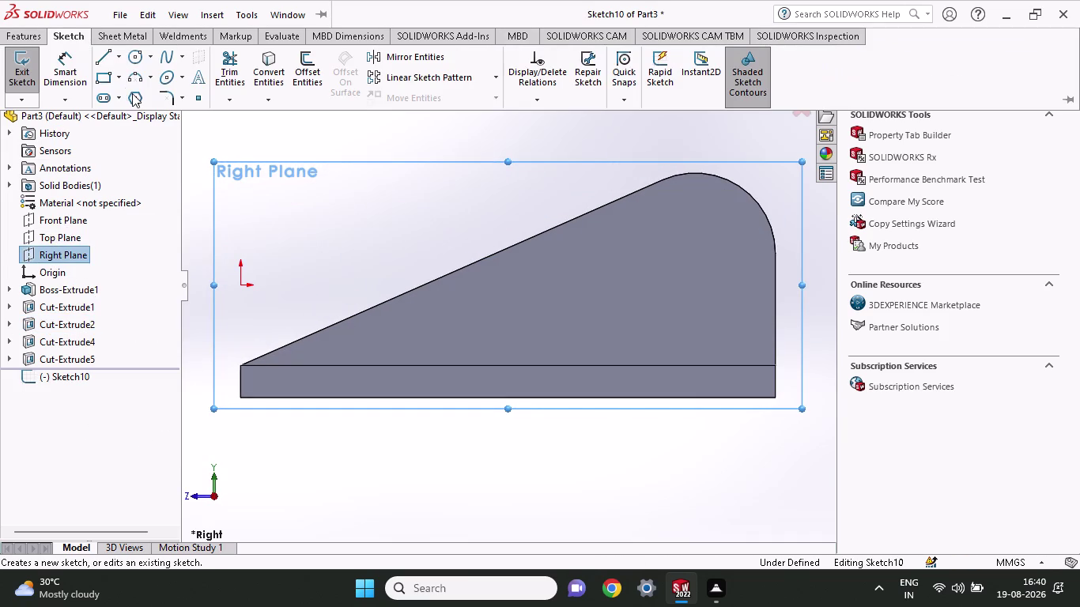
click(138, 54)
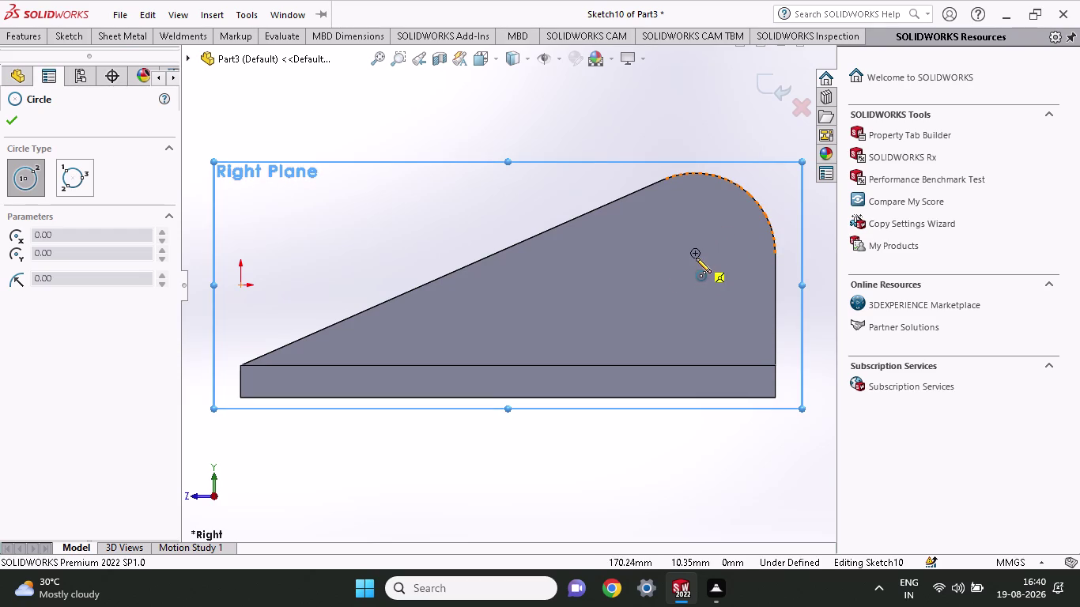
Draw an R30 circle at the rounded end's centre with a horizontal diameter line.
click(696, 252)
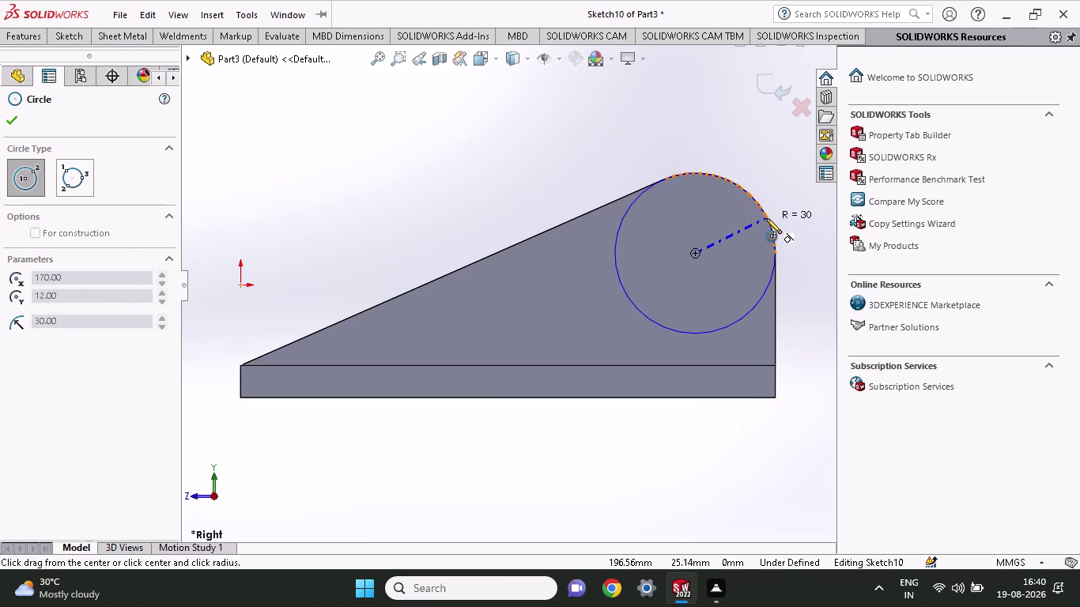
click(766, 218)
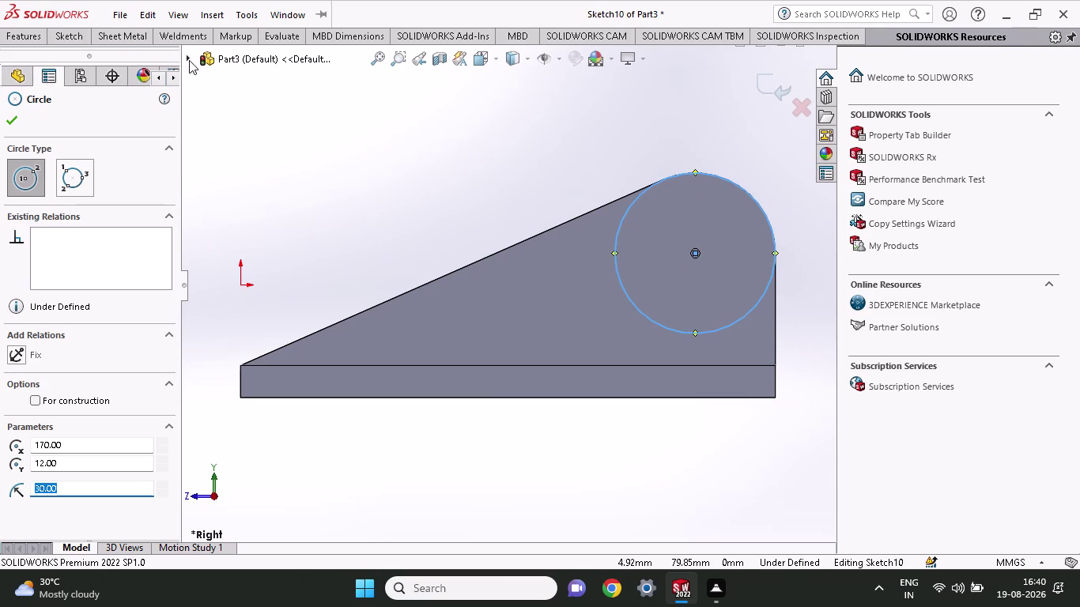
click(72, 34)
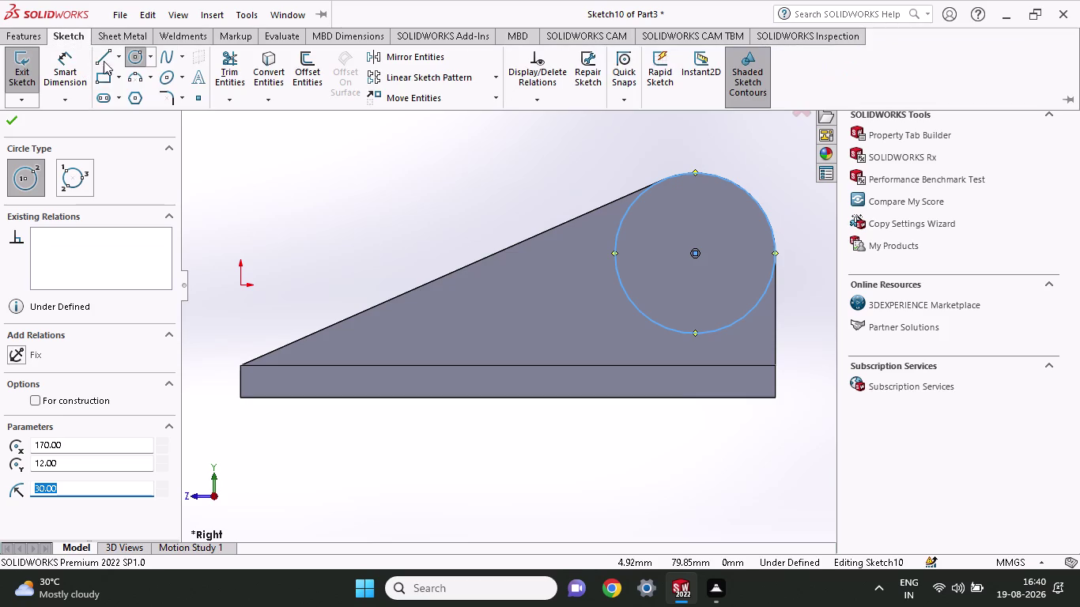
click(107, 60)
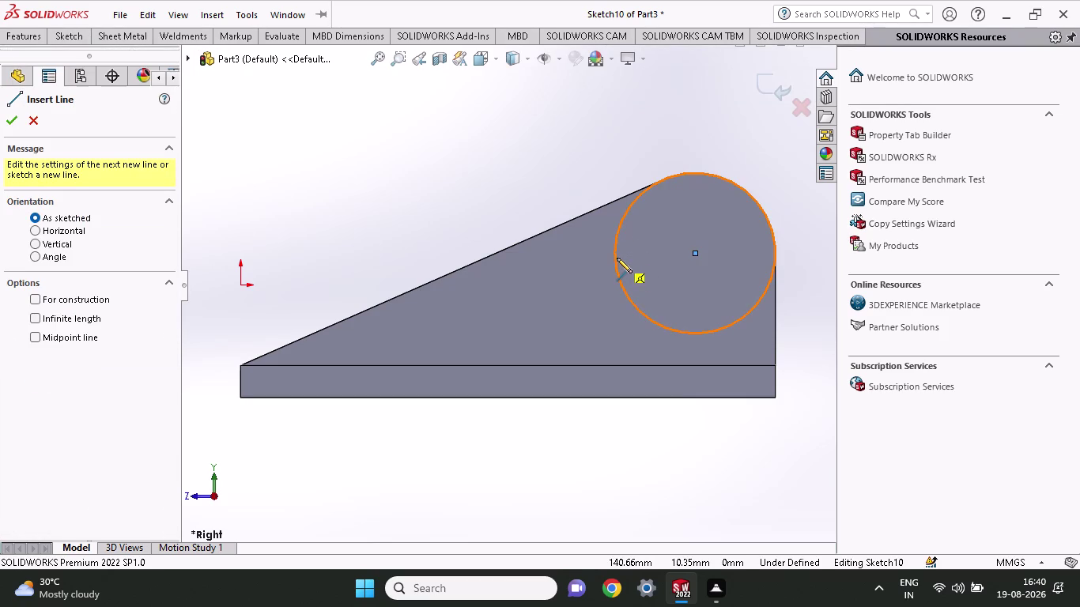
click(615, 252)
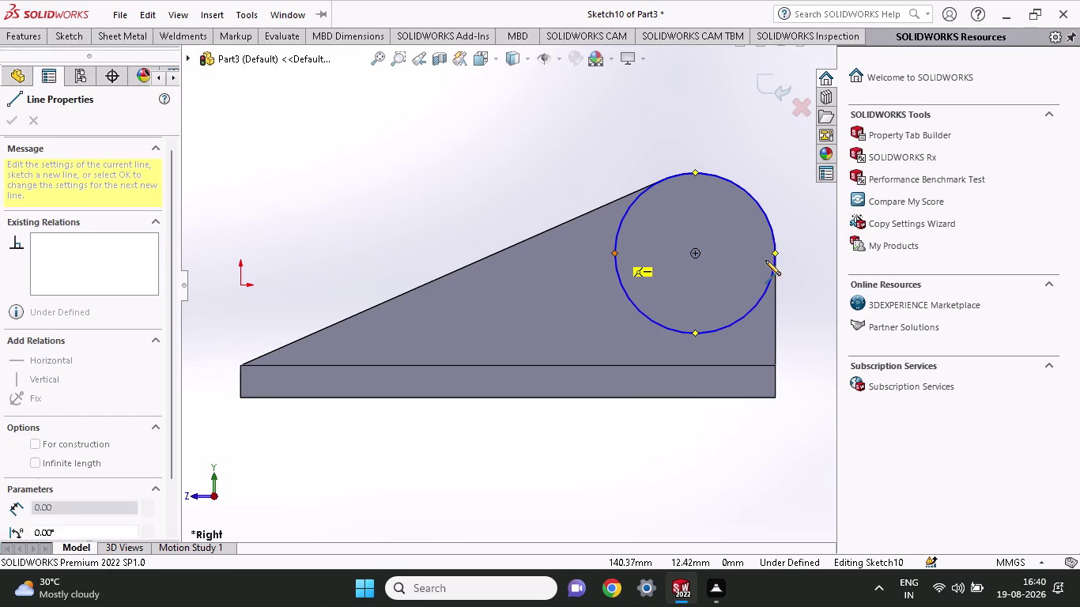
click(780, 251)
right_click(779, 171)
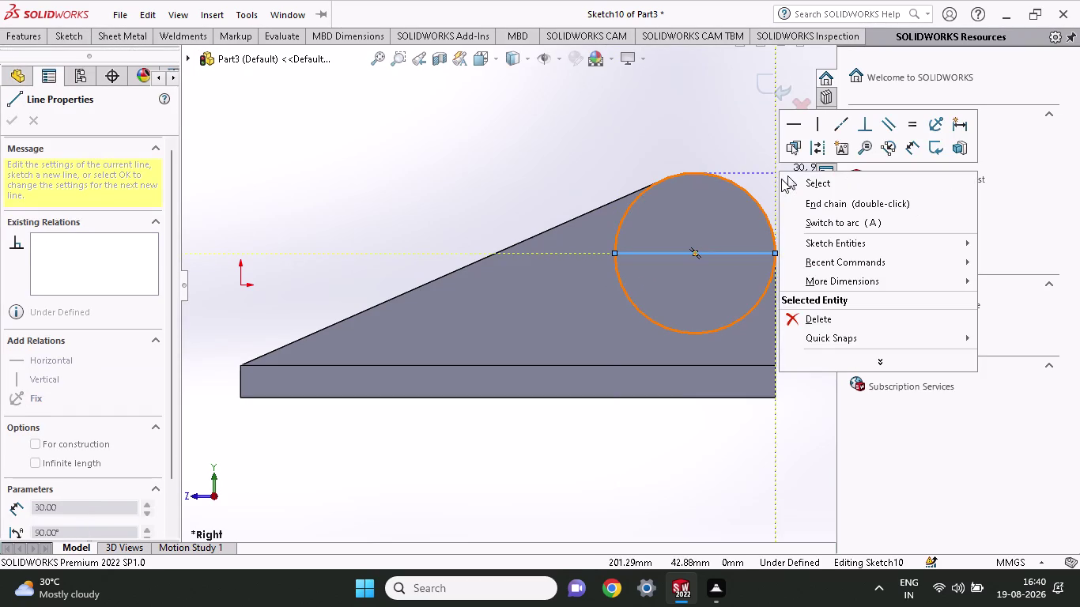
click(796, 184)
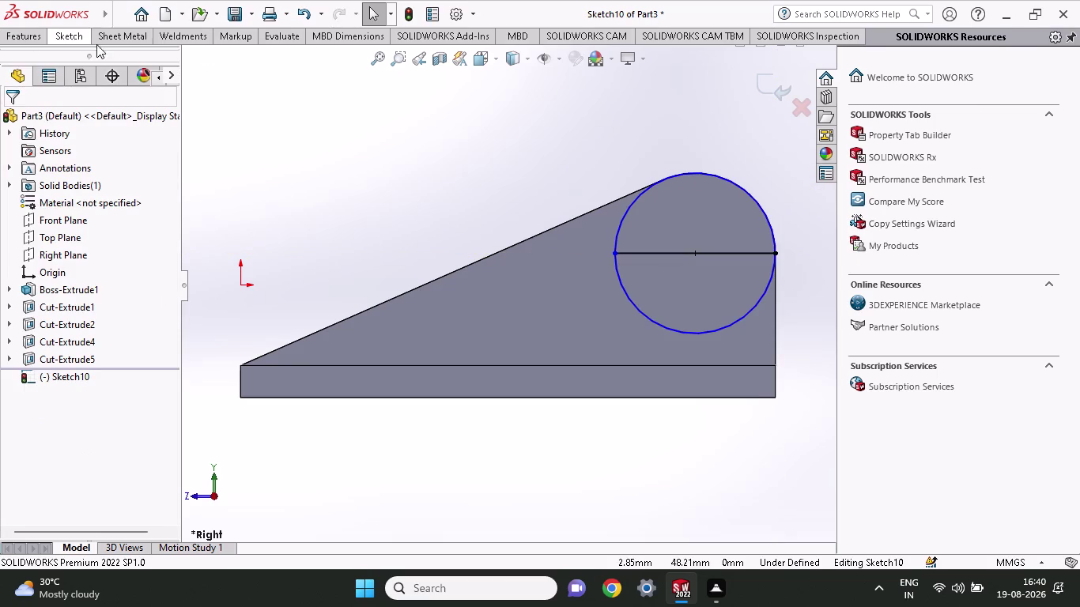
Trim away the circle's lower half, leaving the upper semicircle.
click(84, 39)
click(227, 67)
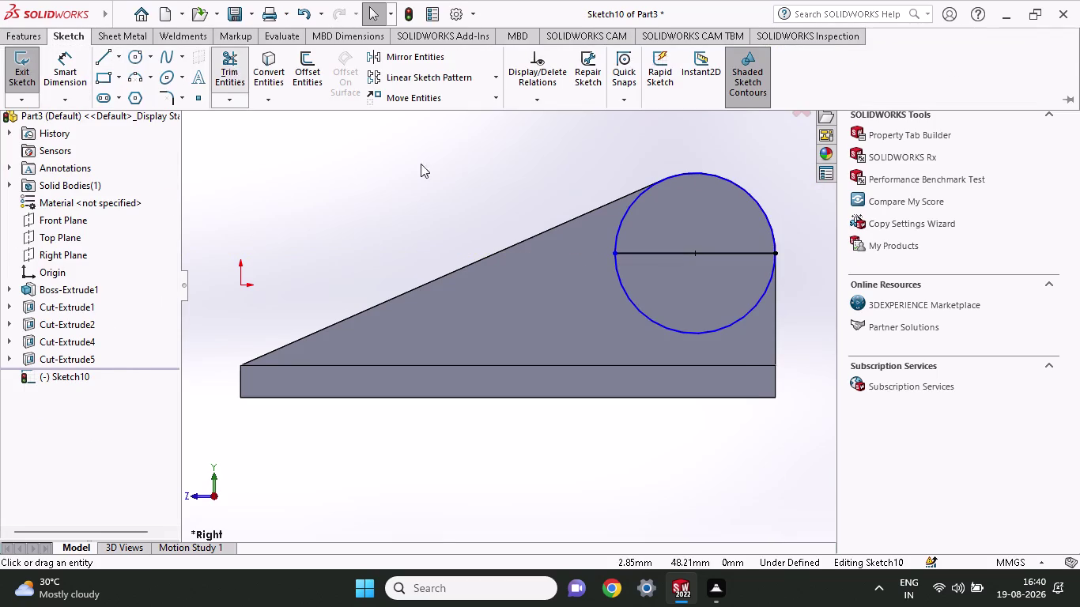
click(730, 338)
click(721, 328)
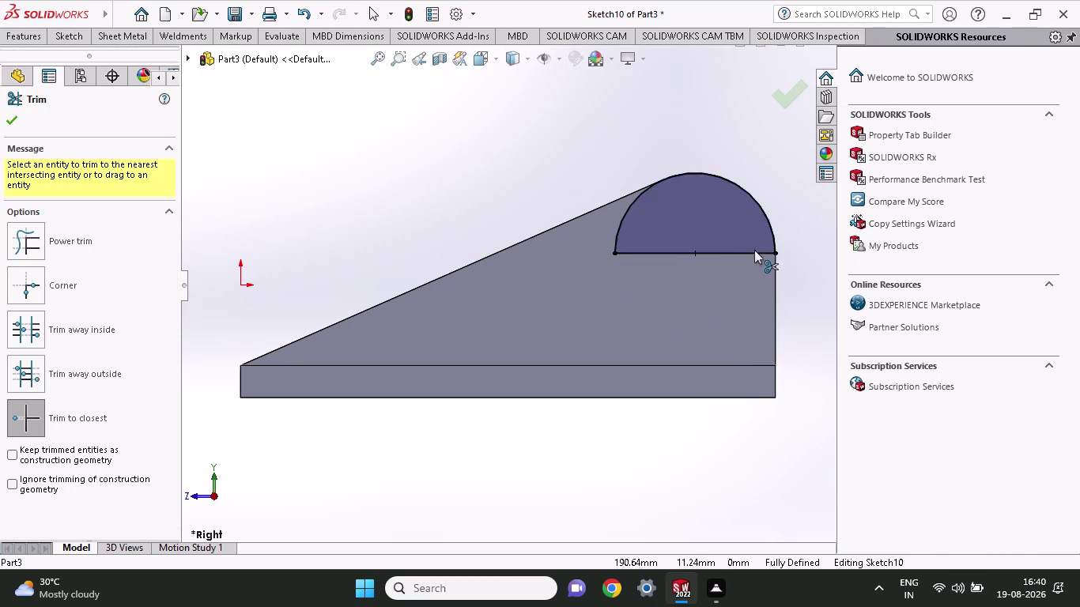
click(72, 32)
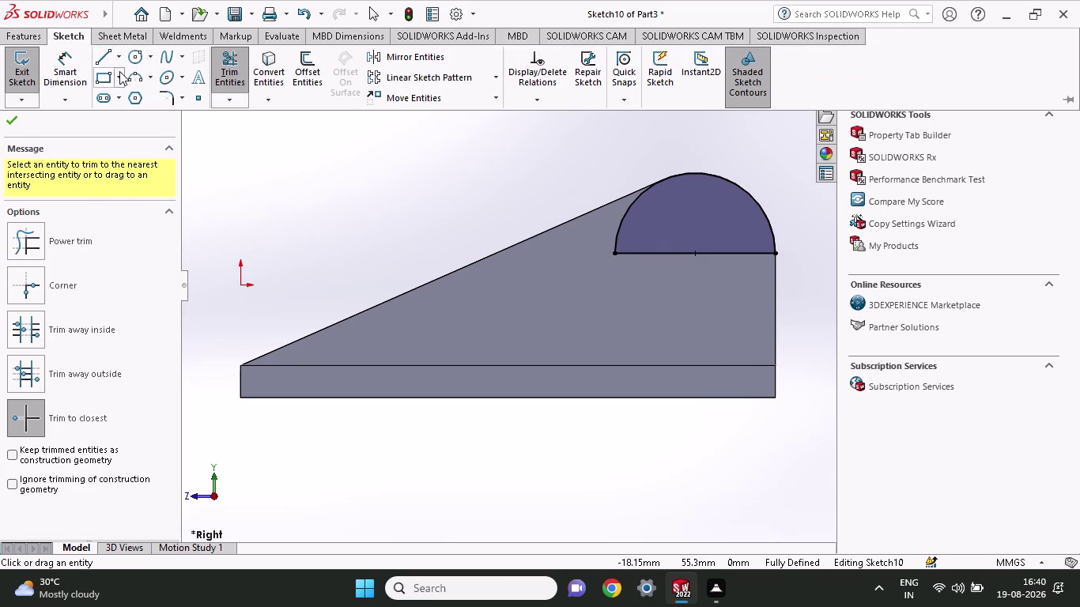
Draw a vertical line down about 30 mm from the diameter's left end to the base step.
click(111, 55)
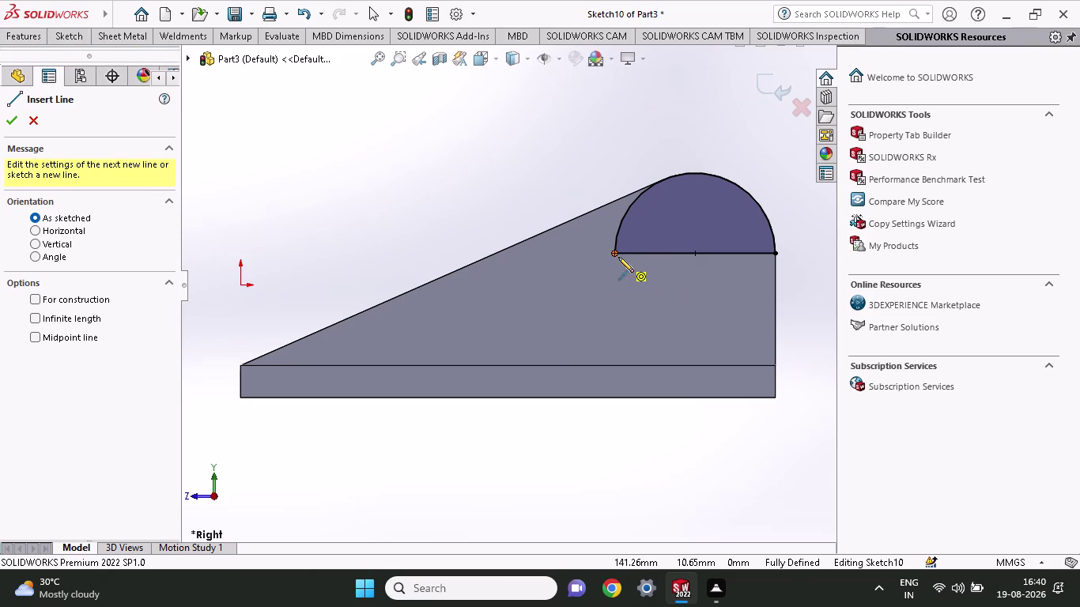
click(611, 255)
click(613, 333)
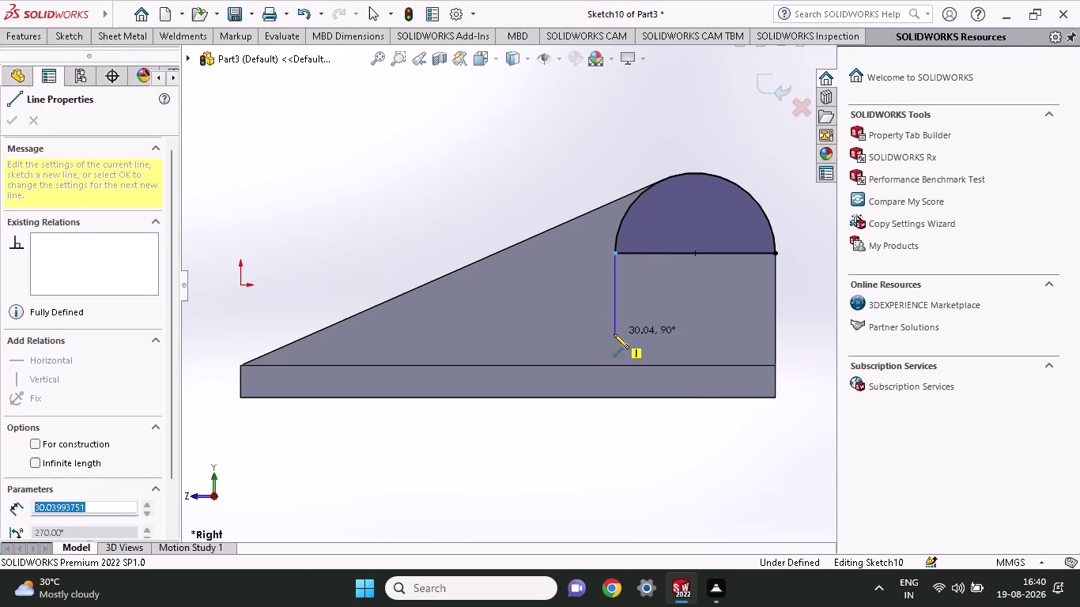
right_click(491, 194)
click(502, 206)
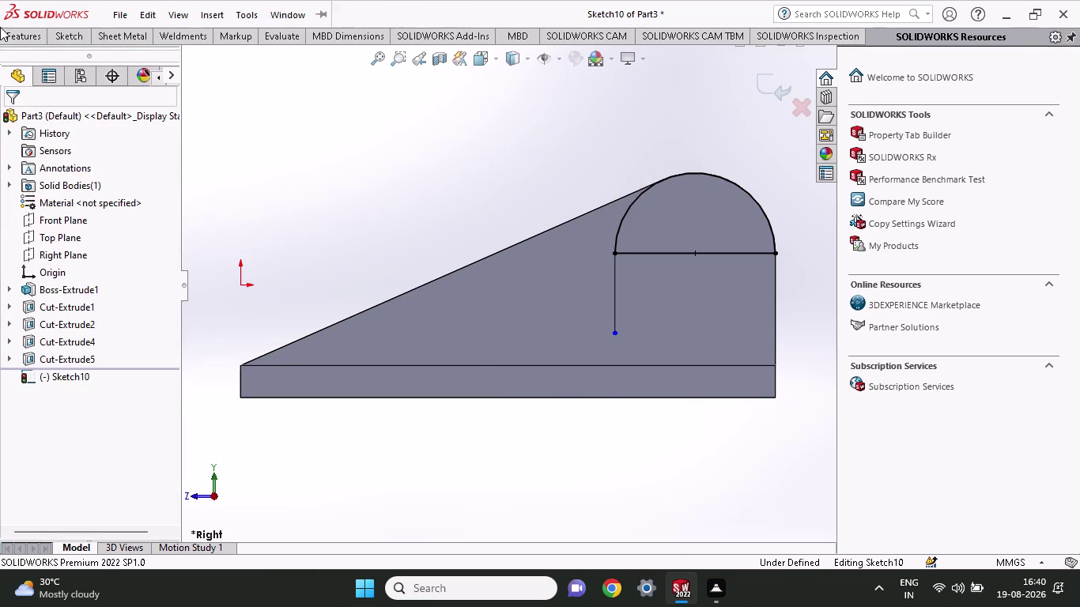
click(76, 39)
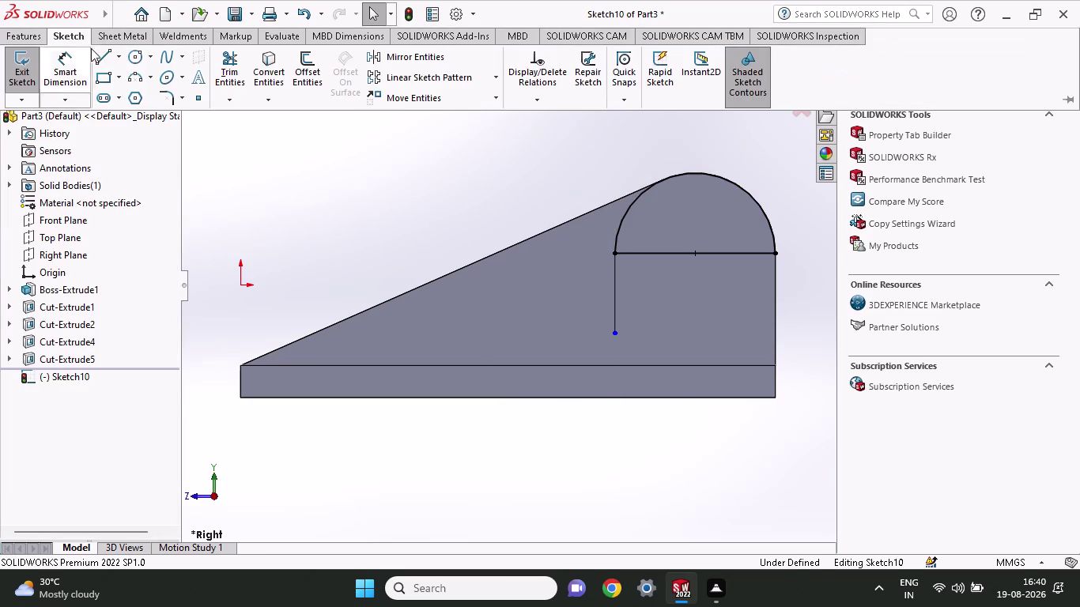
click(101, 59)
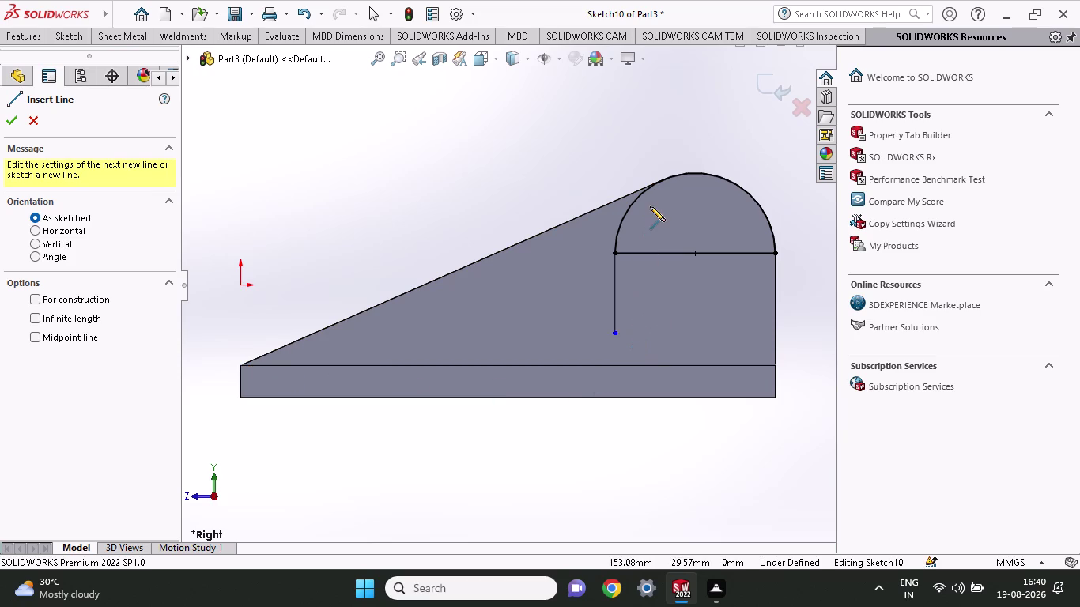
key(Escape)
click(67, 35)
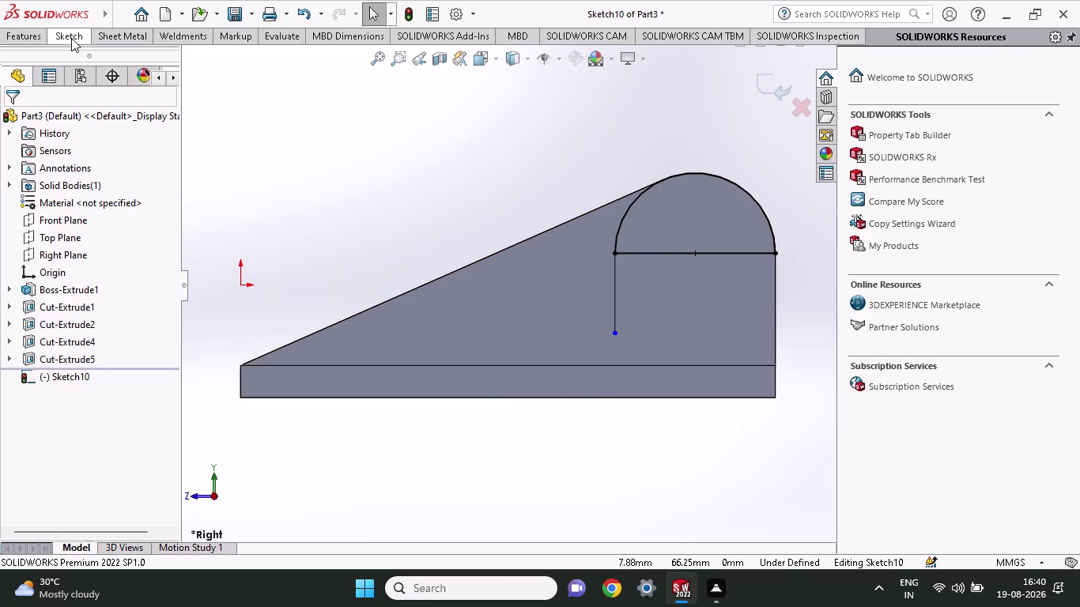
click(98, 59)
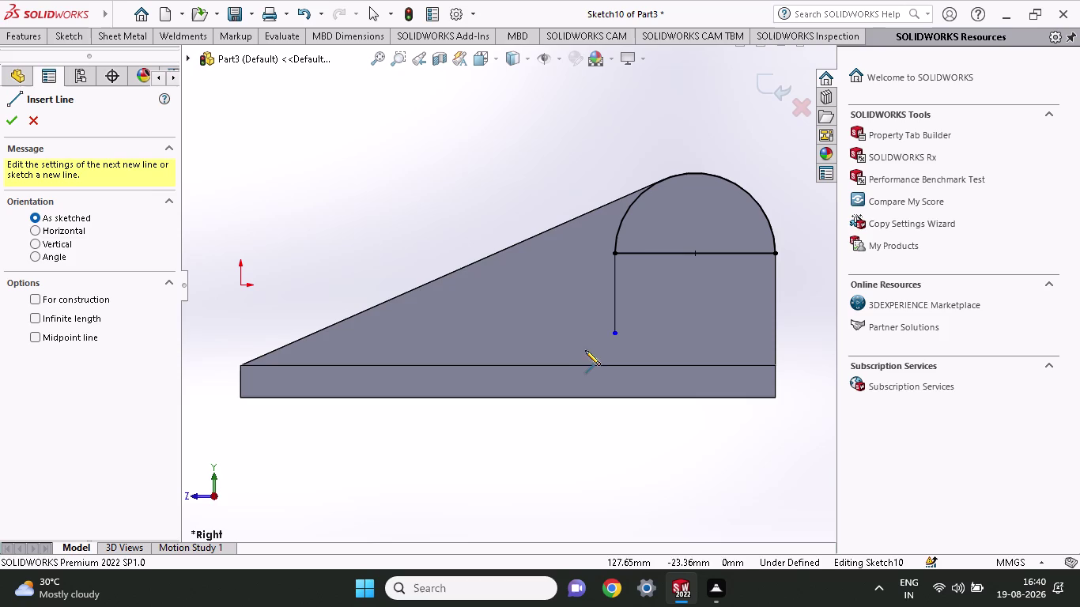
click(618, 366)
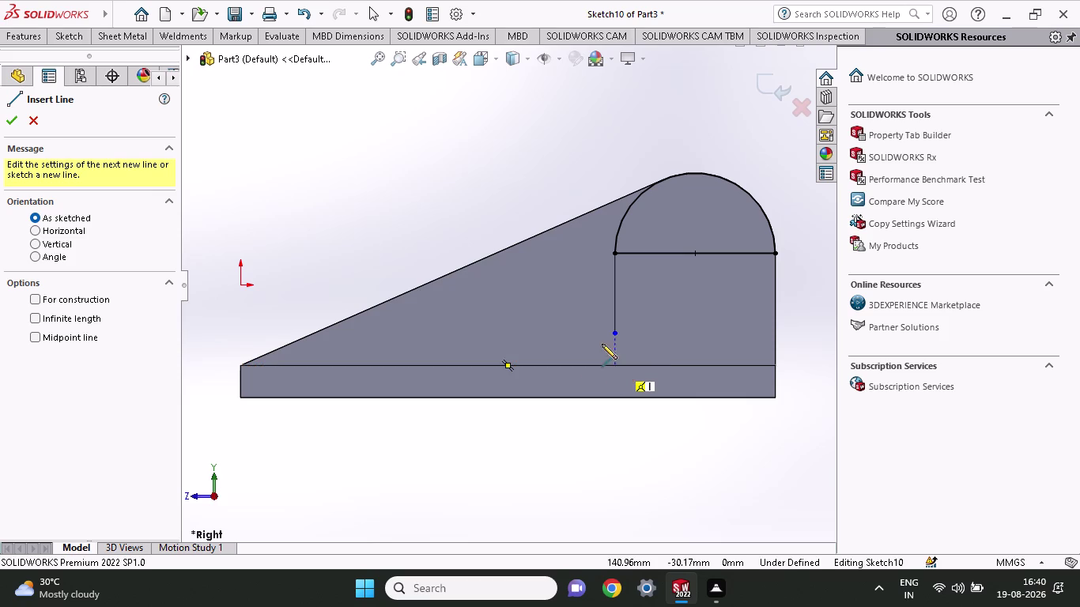
click(614, 335)
key(Escape)
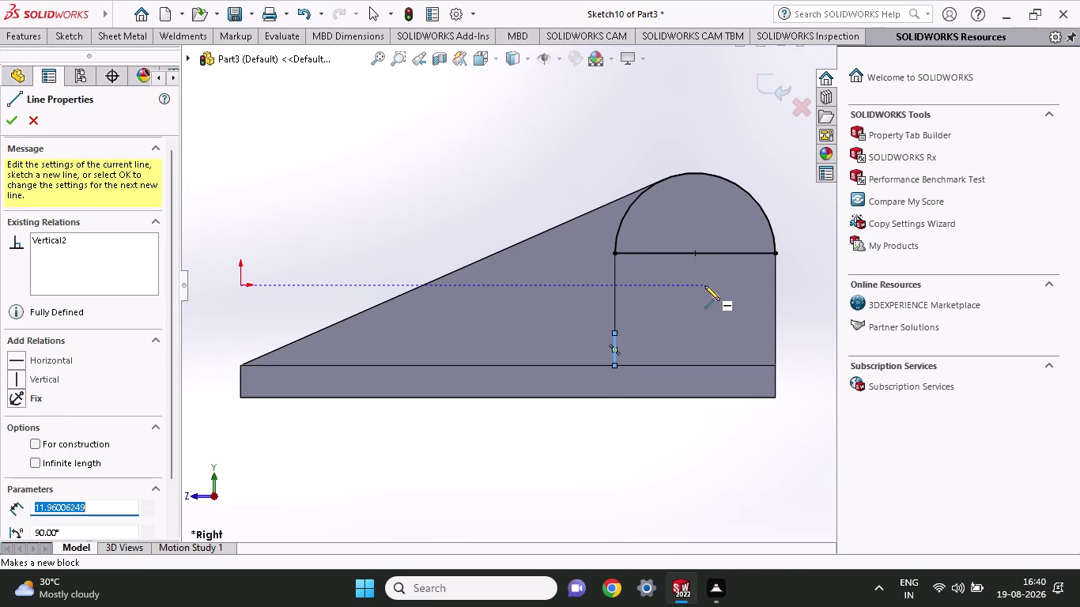
key(Escape)
In a normal-to side view, draw a 140 mm base-top line and a sloped line to the arc.
middle_drag(794, 316, 791, 331)
middle_drag(772, 299, 778, 289)
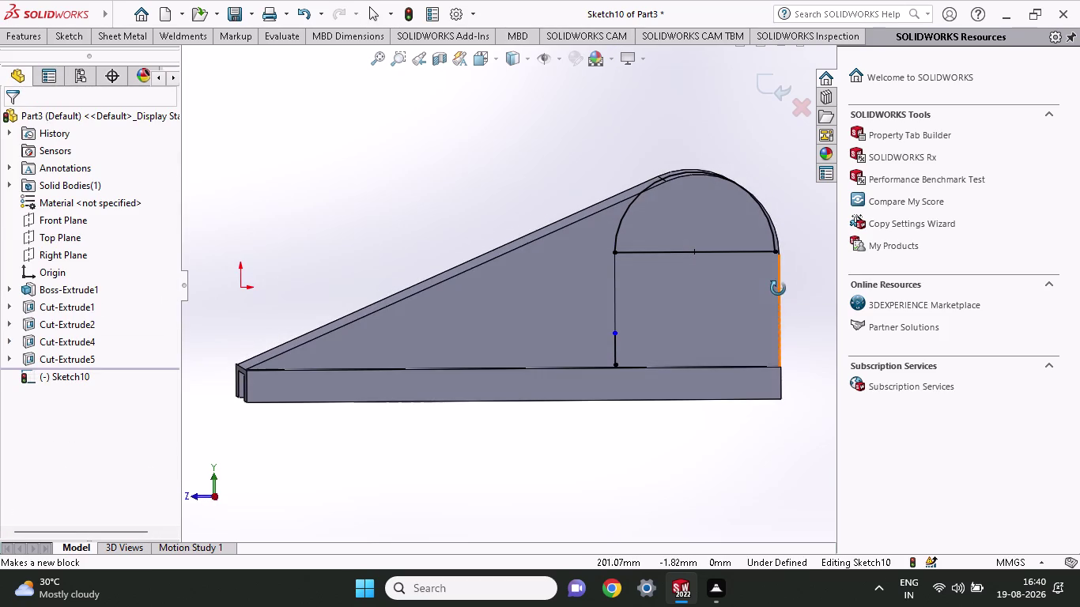
middle_drag(778, 289, 776, 286)
click(191, 494)
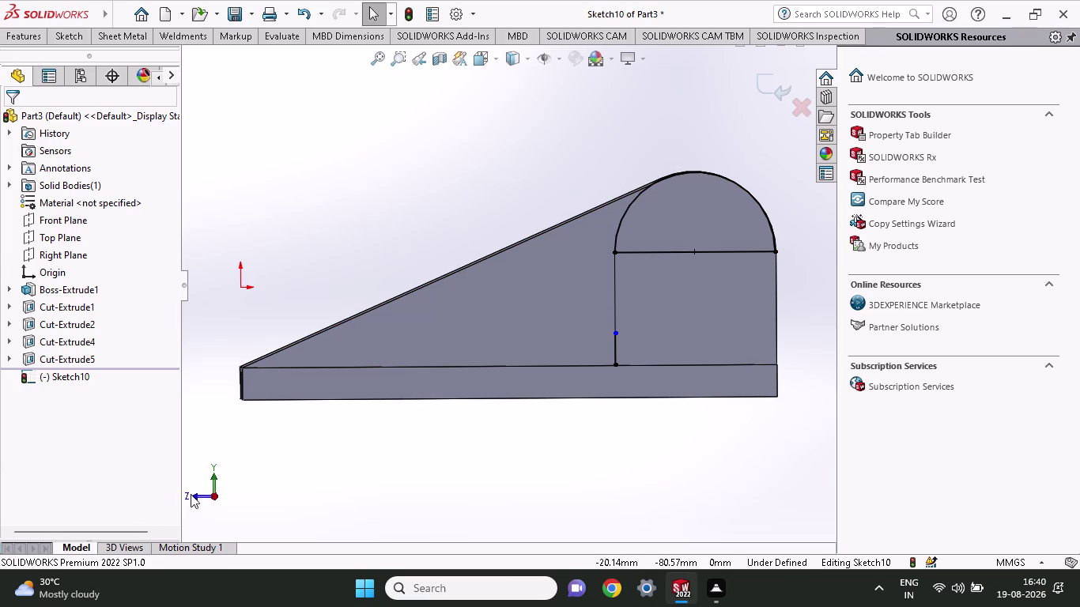
click(227, 500)
scroll(up, 3)
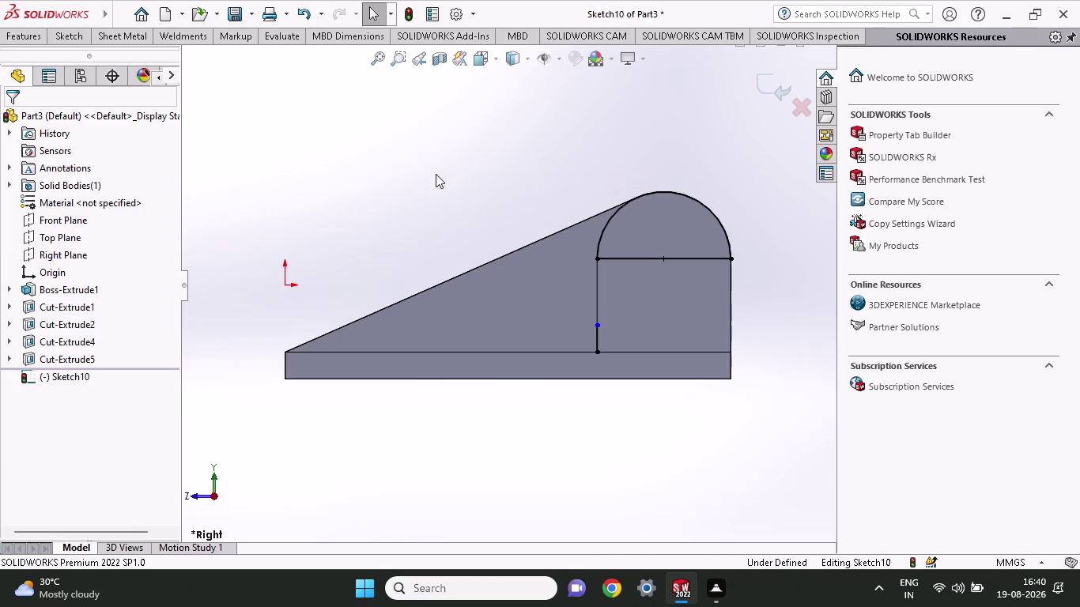
click(76, 30)
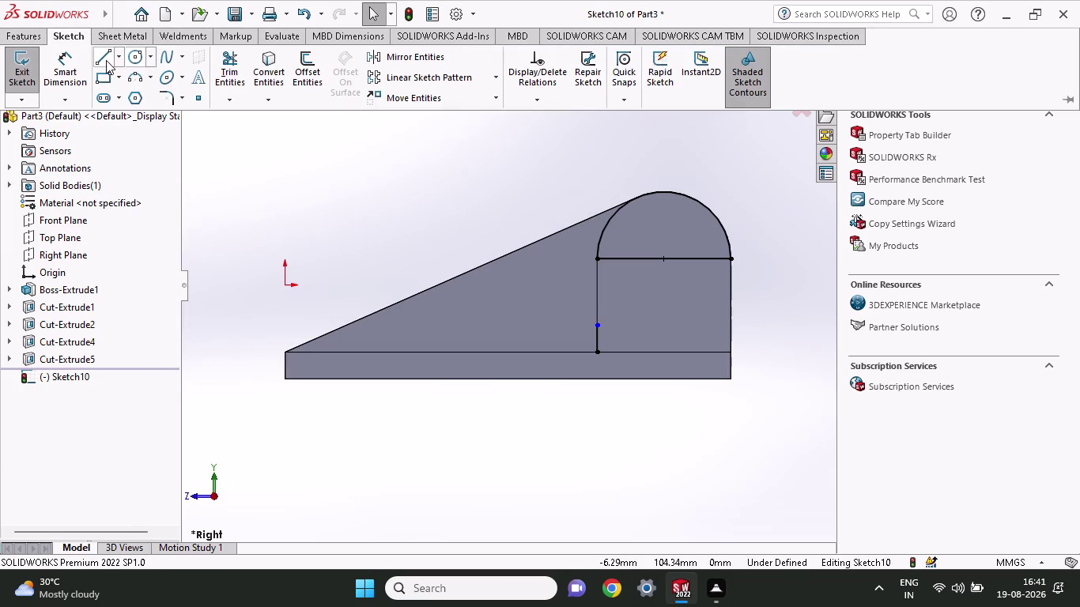
click(106, 60)
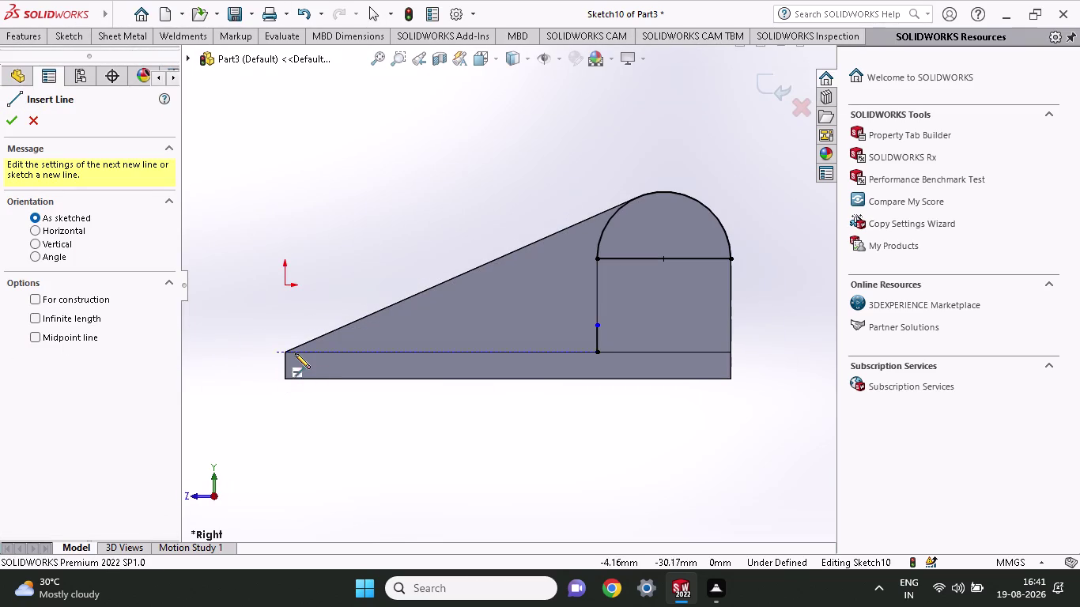
click(281, 349)
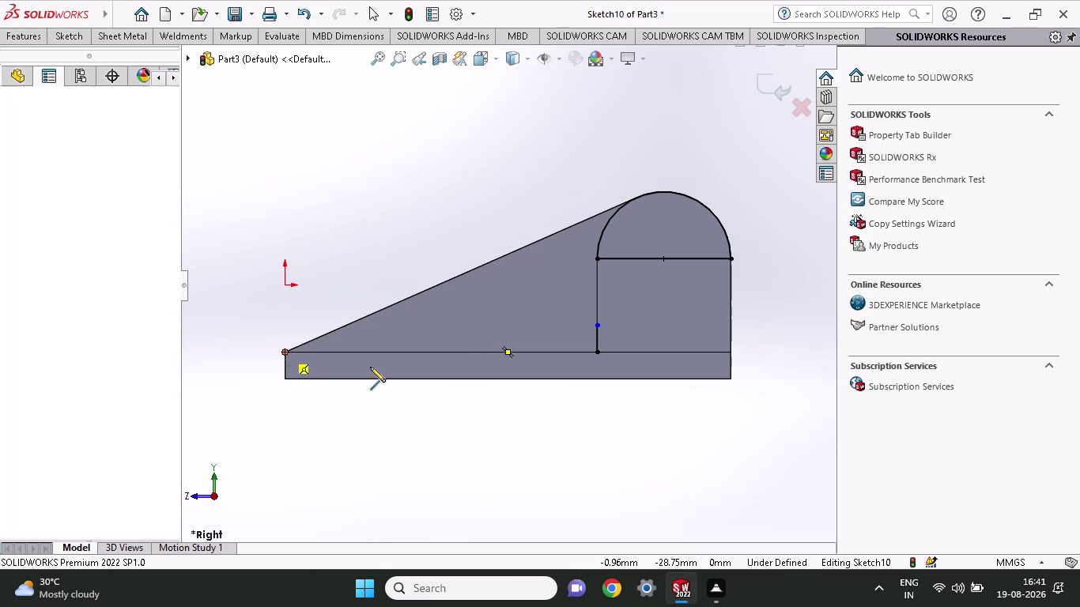
click(596, 351)
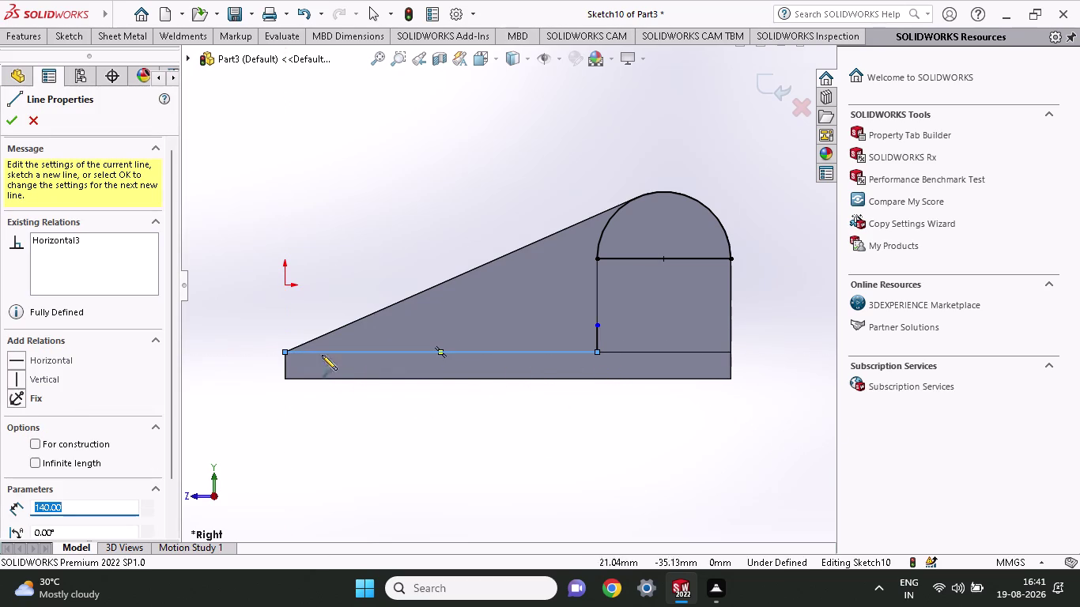
click(283, 350)
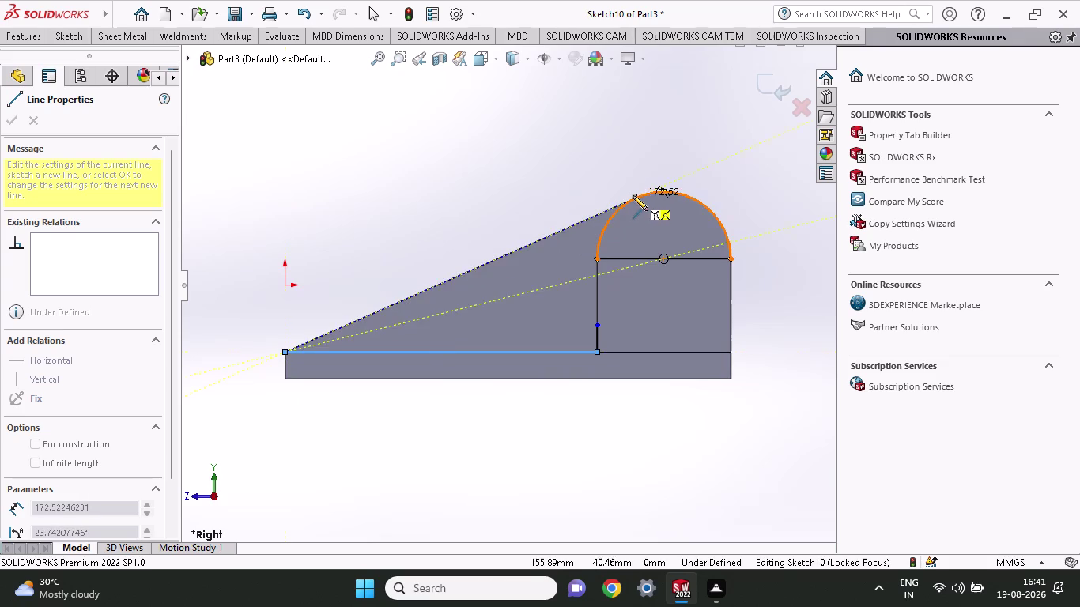
click(633, 196)
right_click(525, 190)
click(542, 197)
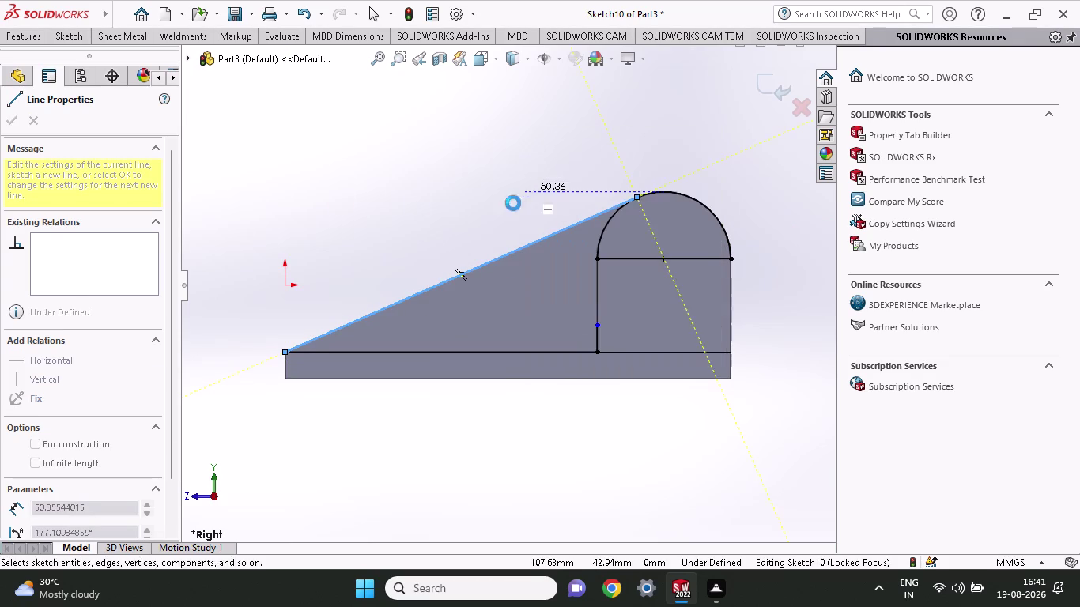
click(23, 34)
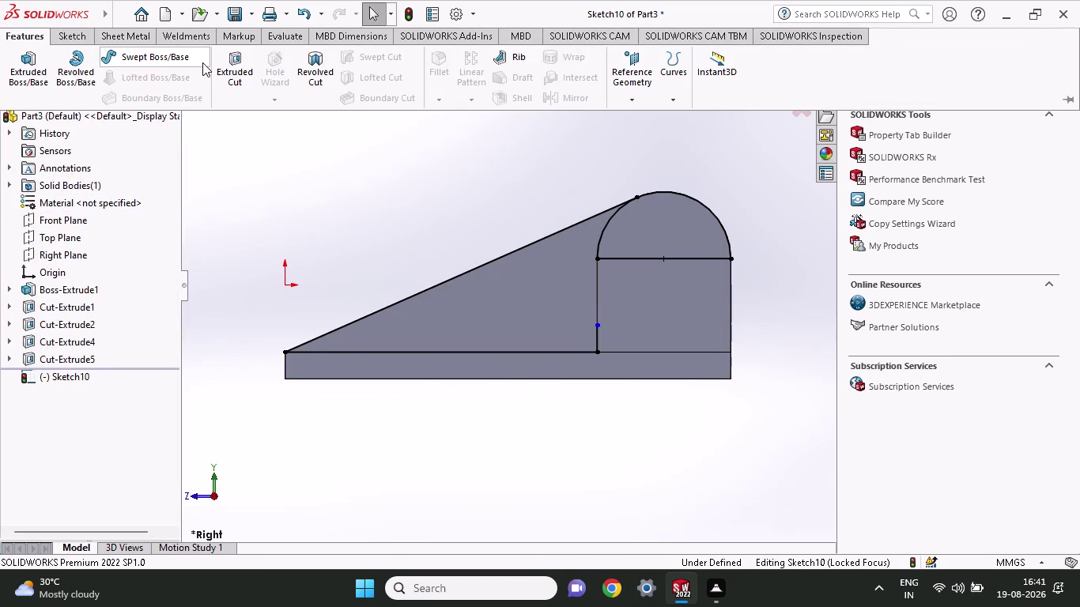
Extrude-cut the Sketch10 wedge region Mid Plane with 12 mm depth.
click(219, 68)
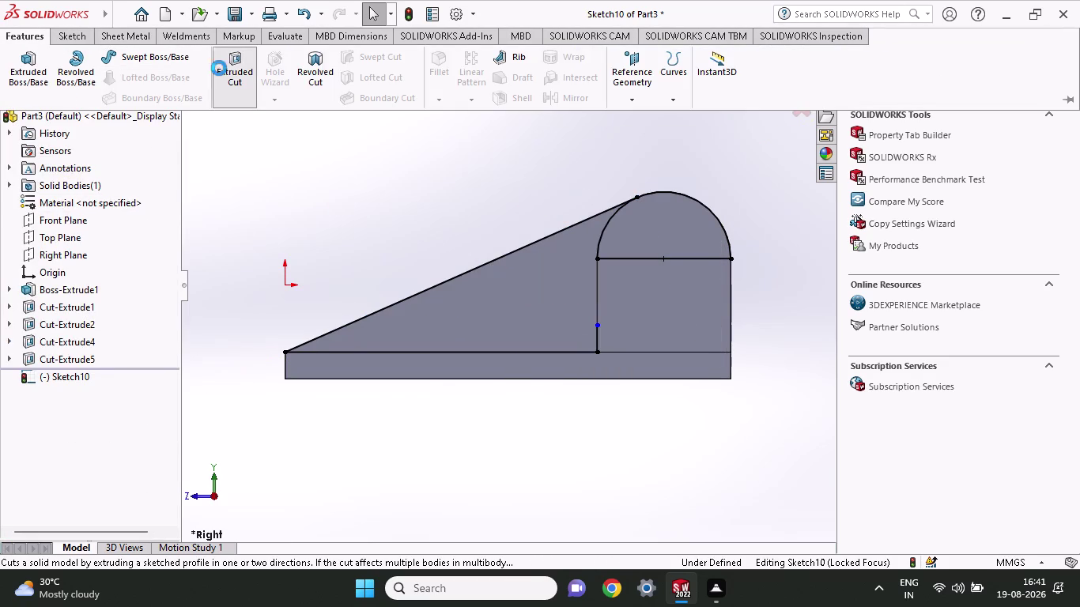
middle_drag(471, 182, 471, 219)
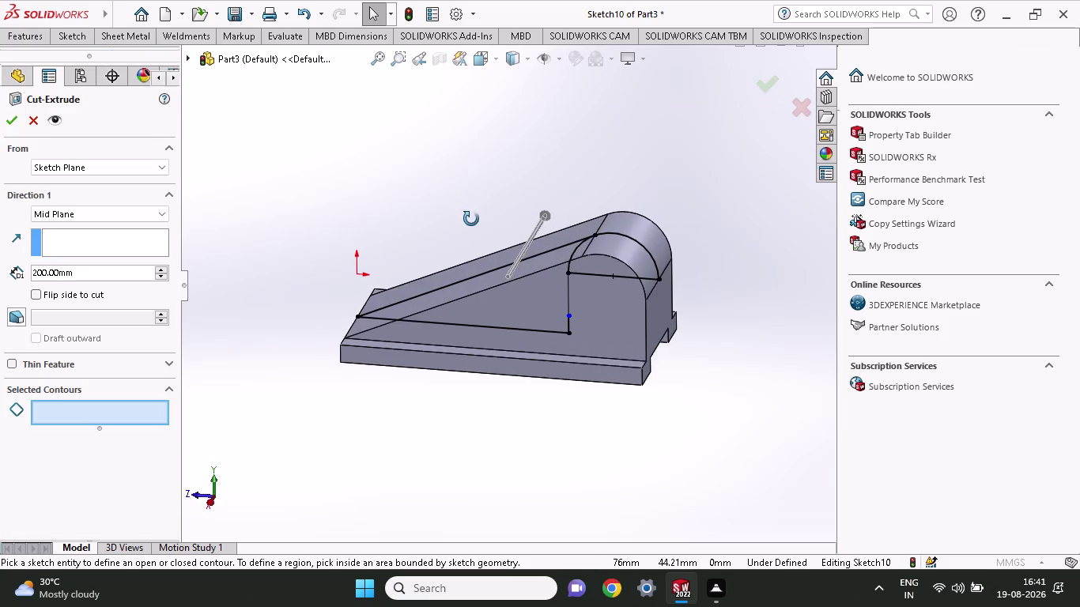
middle_drag(471, 219, 471, 227)
click(603, 305)
click(524, 292)
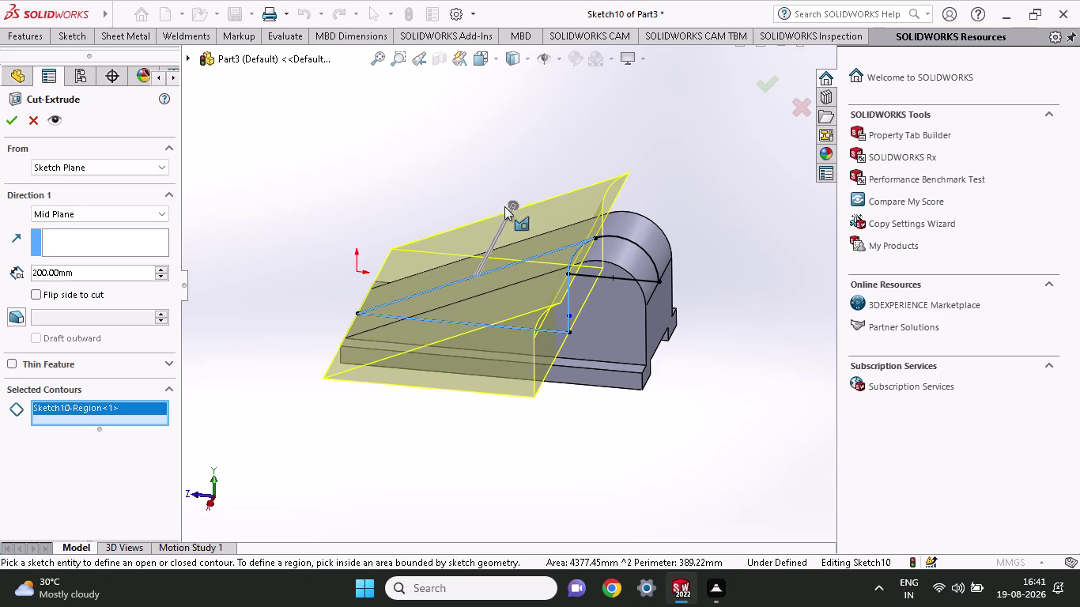
drag(512, 206, 490, 265)
drag(91, 268, 0, 269)
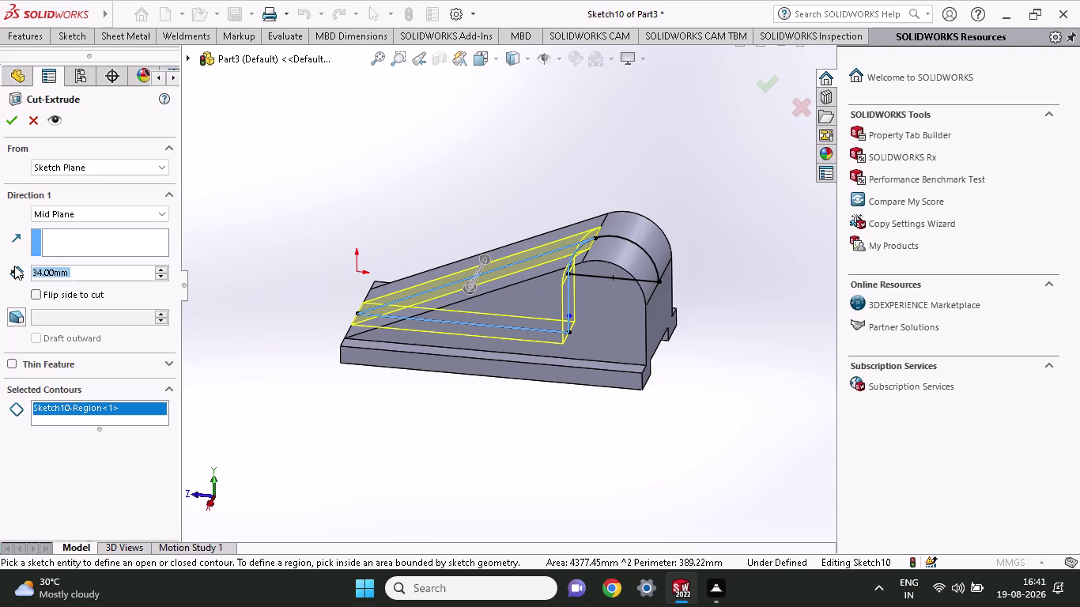
text(12)
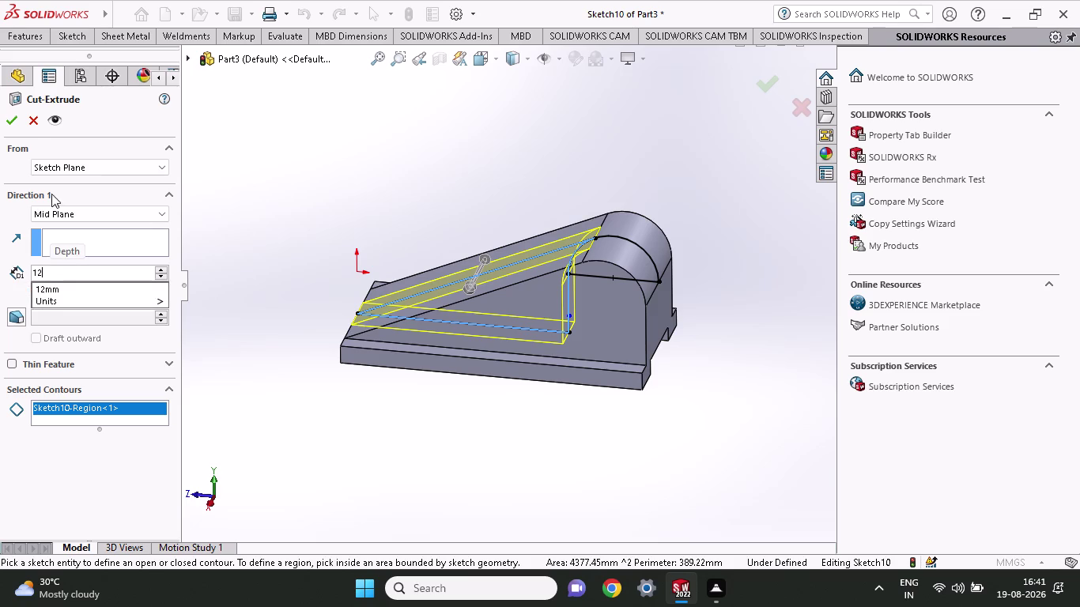
click(7, 124)
click(7, 124)
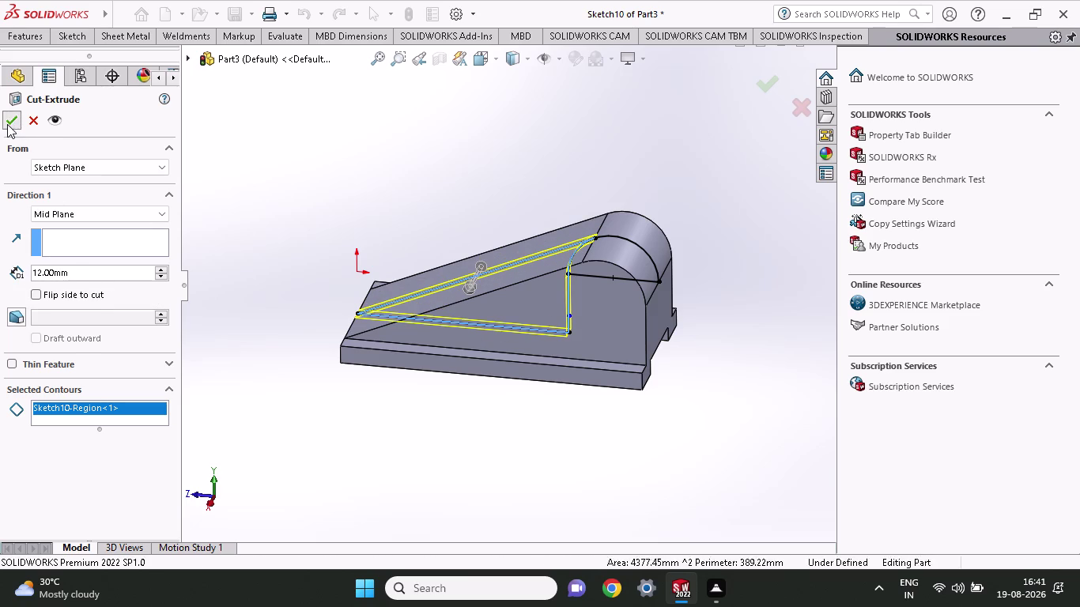
Orbit around the part to inspect the new 12 mm slot.
middle_drag(525, 161, 526, 185)
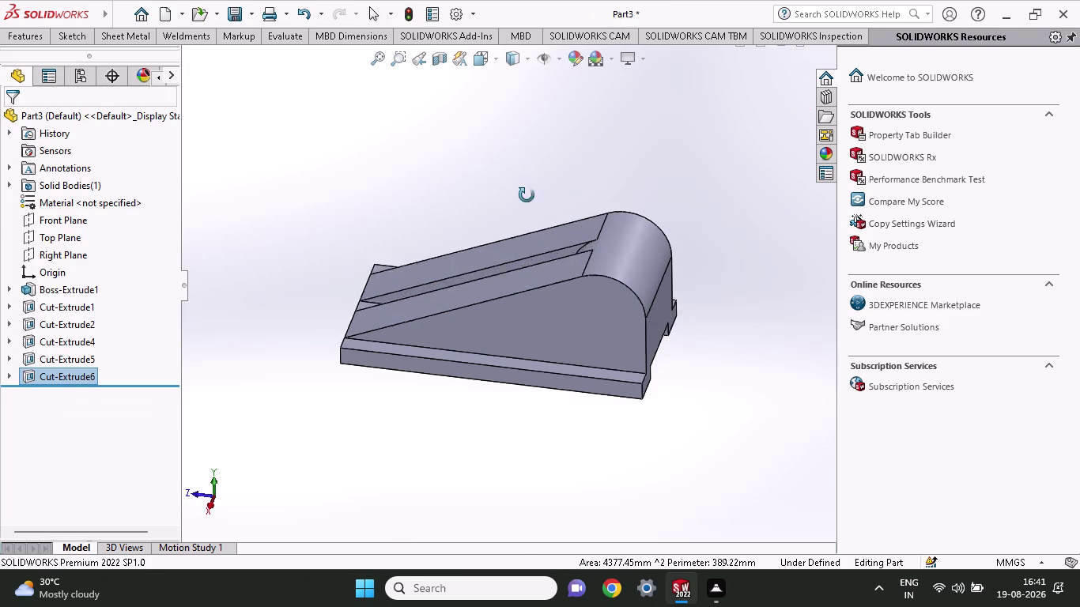
middle_drag(525, 185, 534, 216)
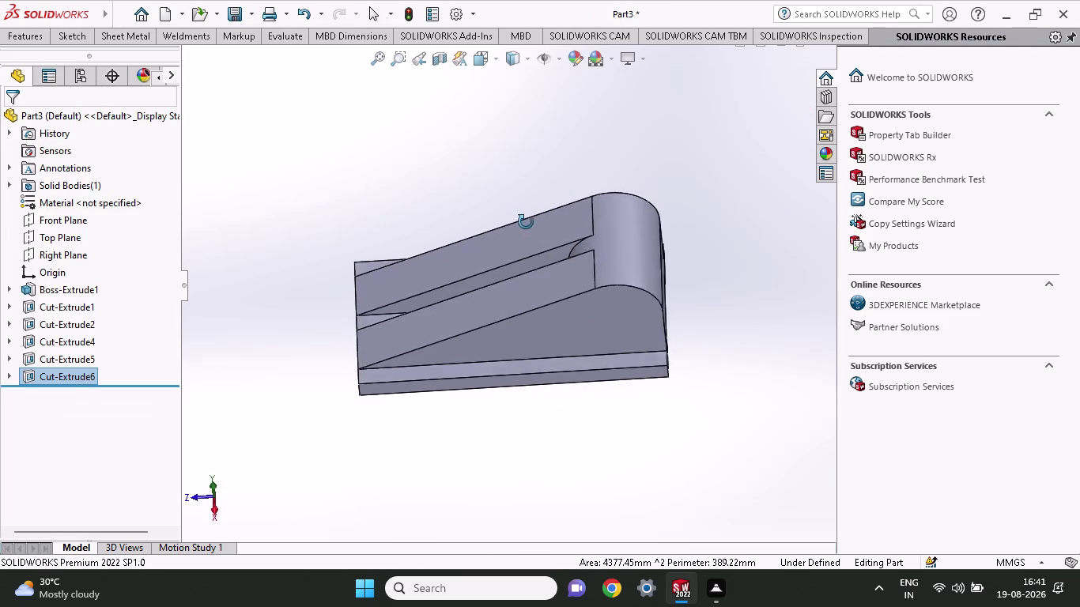
middle_drag(534, 217, 558, 126)
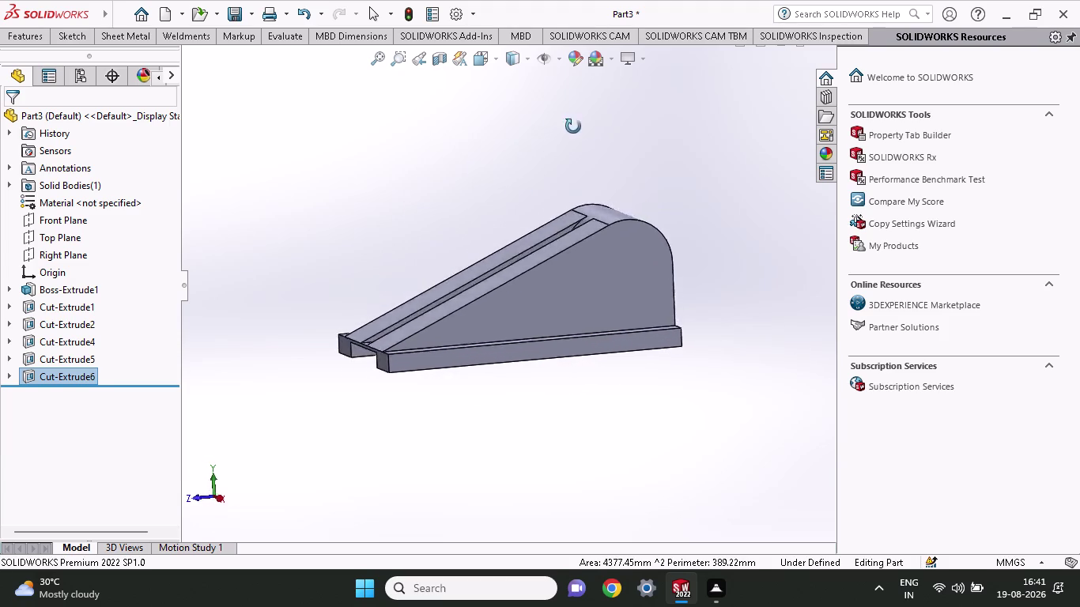
middle_drag(558, 126, 528, 280)
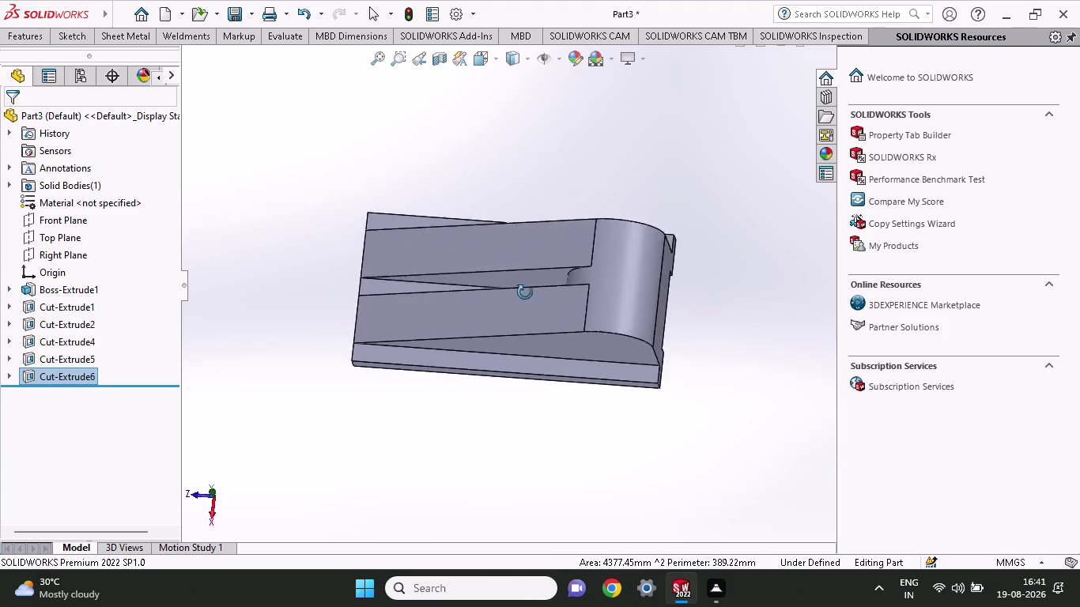
middle_drag(528, 281, 555, 204)
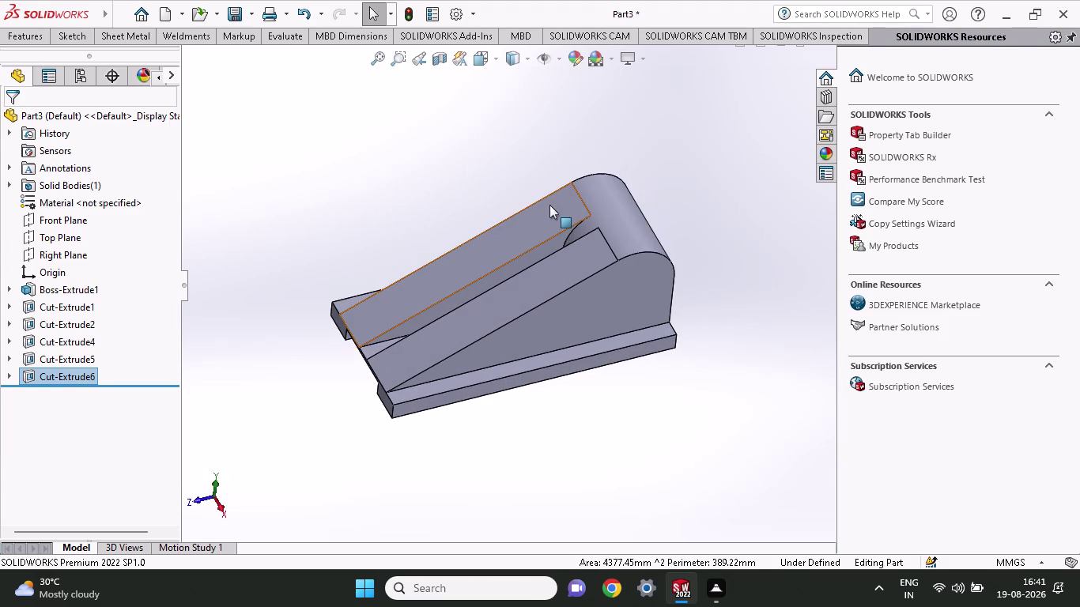
key(ctrl+z)
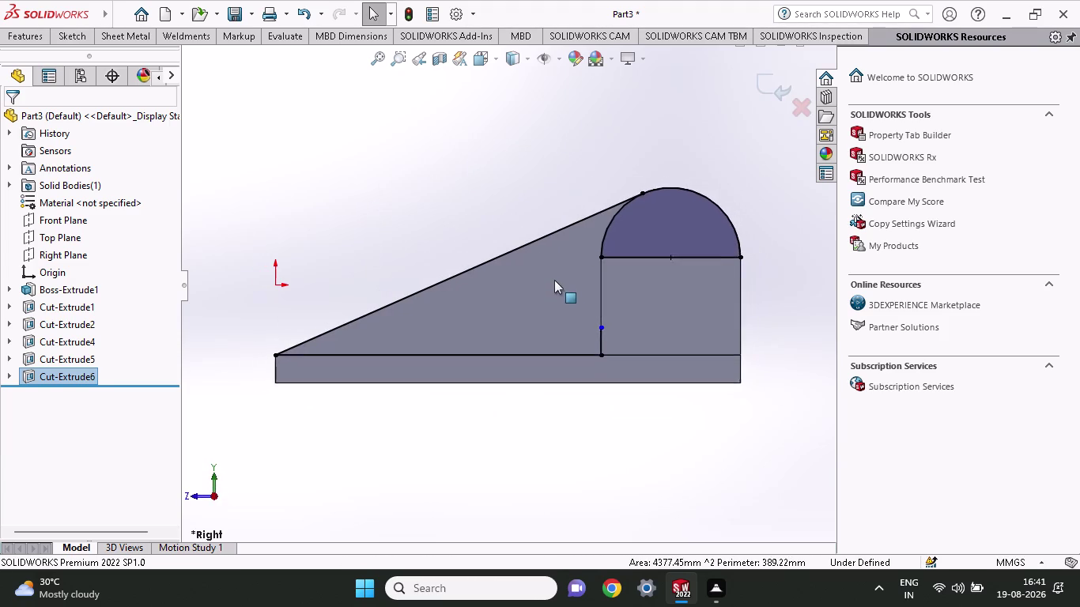
Undo the 12 mm slot and cut the whole wedge region Mid Plane 225 mm.
click(57, 32)
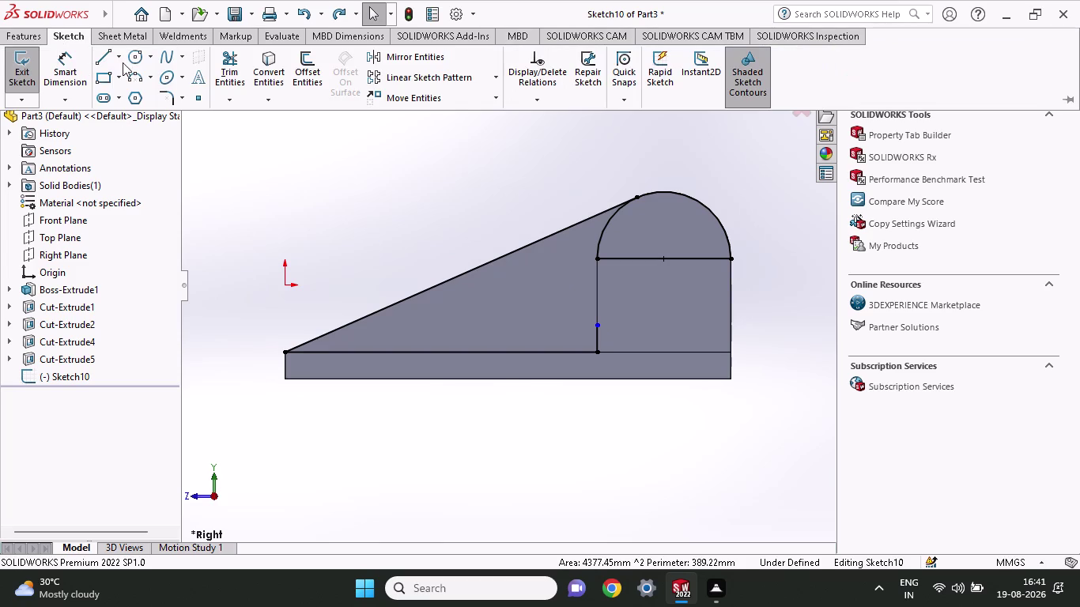
click(26, 34)
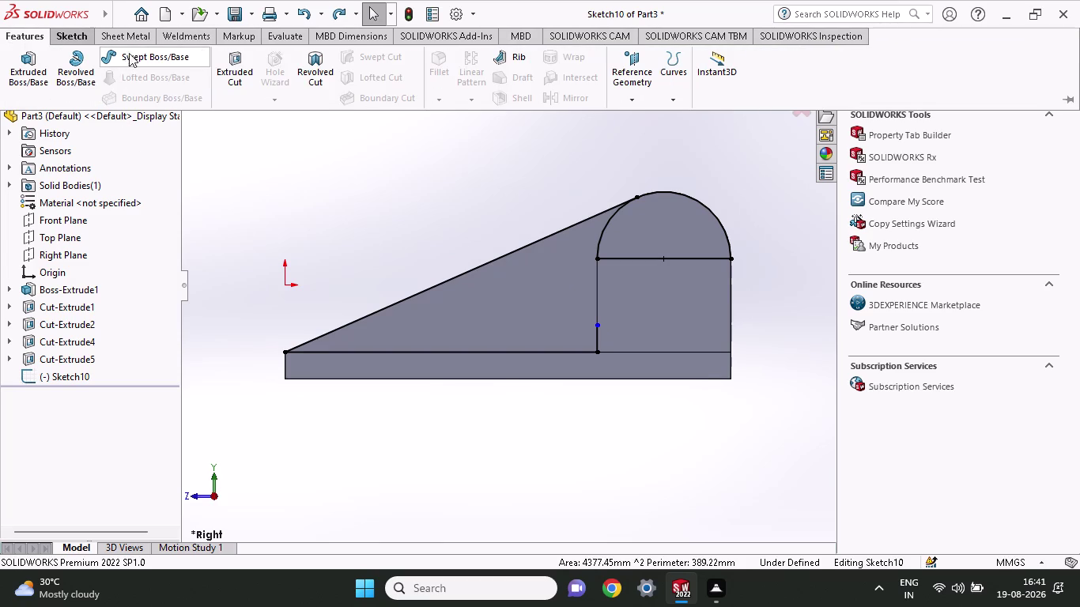
click(237, 62)
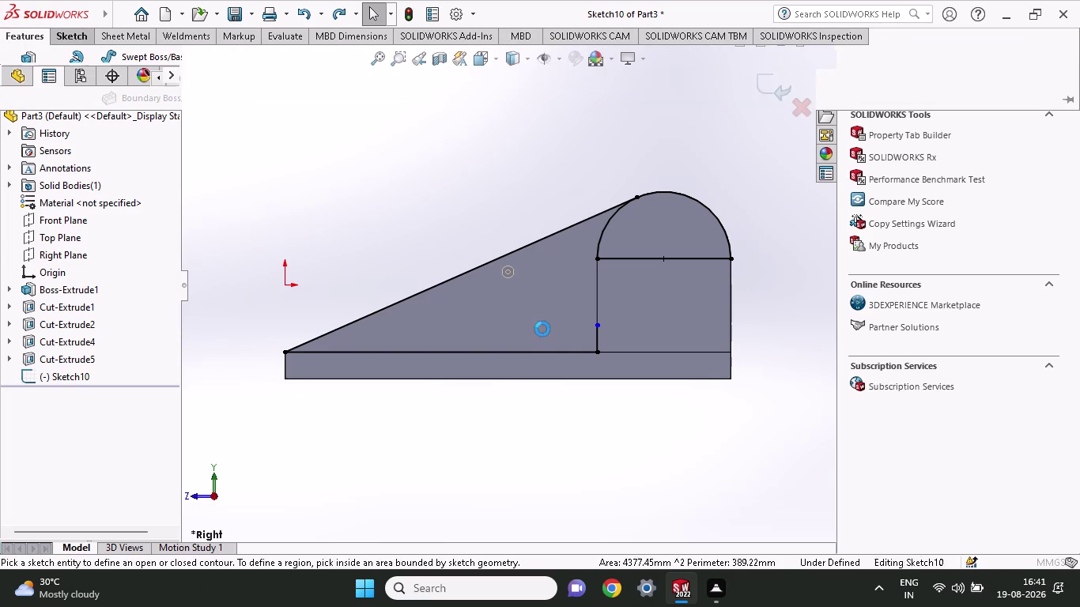
click(541, 317)
click(536, 288)
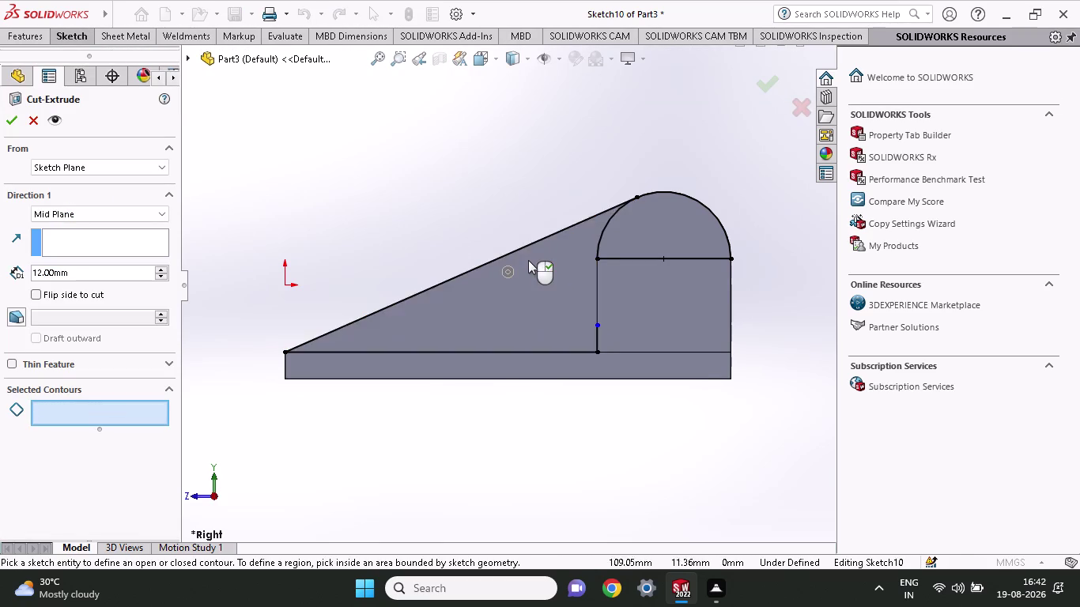
click(528, 260)
middle_drag(514, 149, 491, 217)
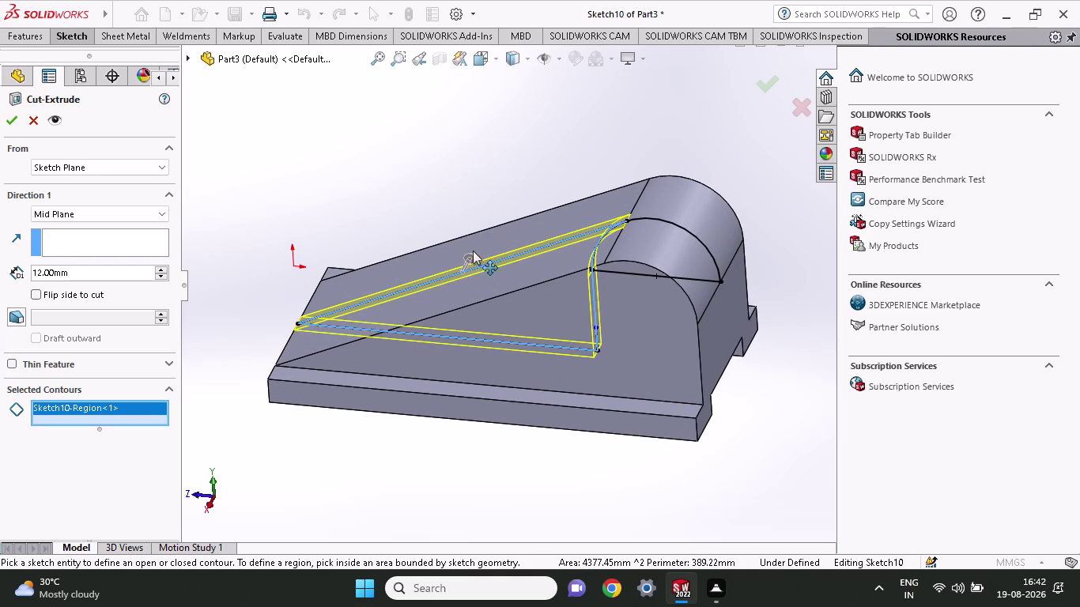
drag(472, 256, 561, 149)
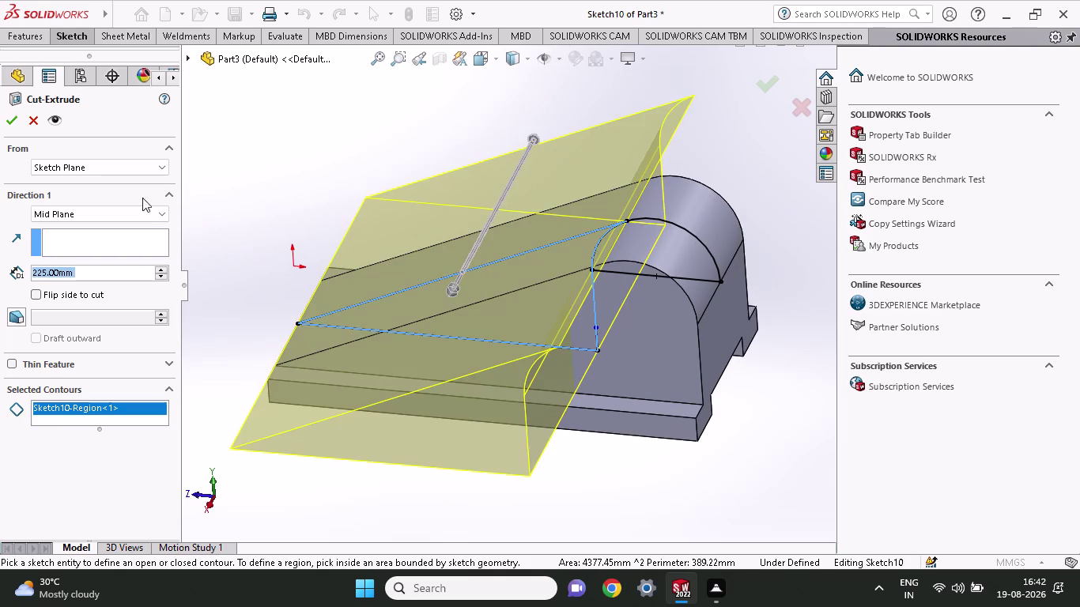
click(14, 118)
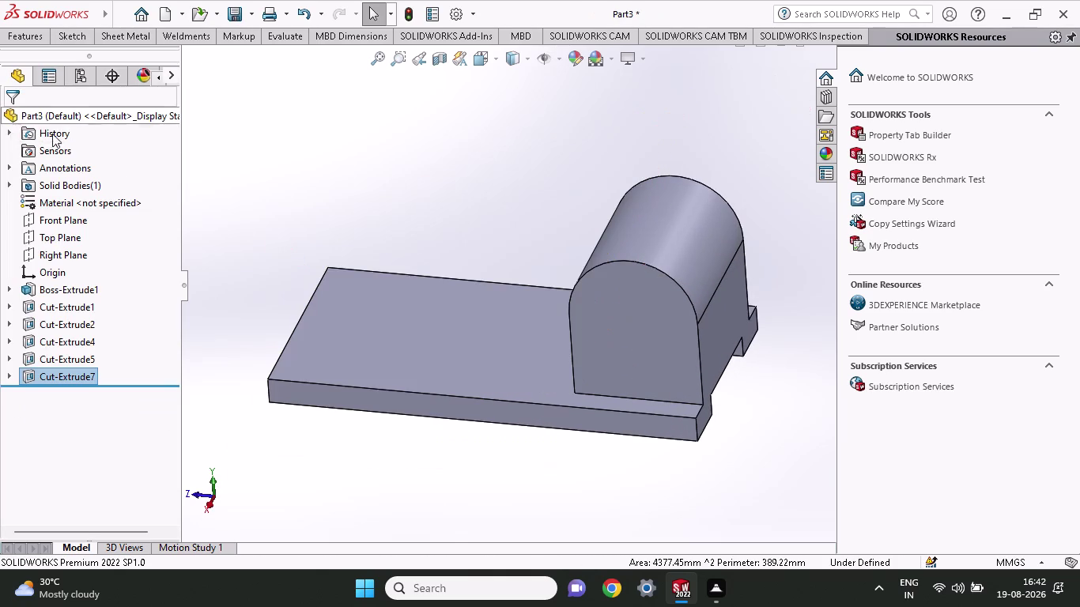
middle_drag(263, 165, 282, 109)
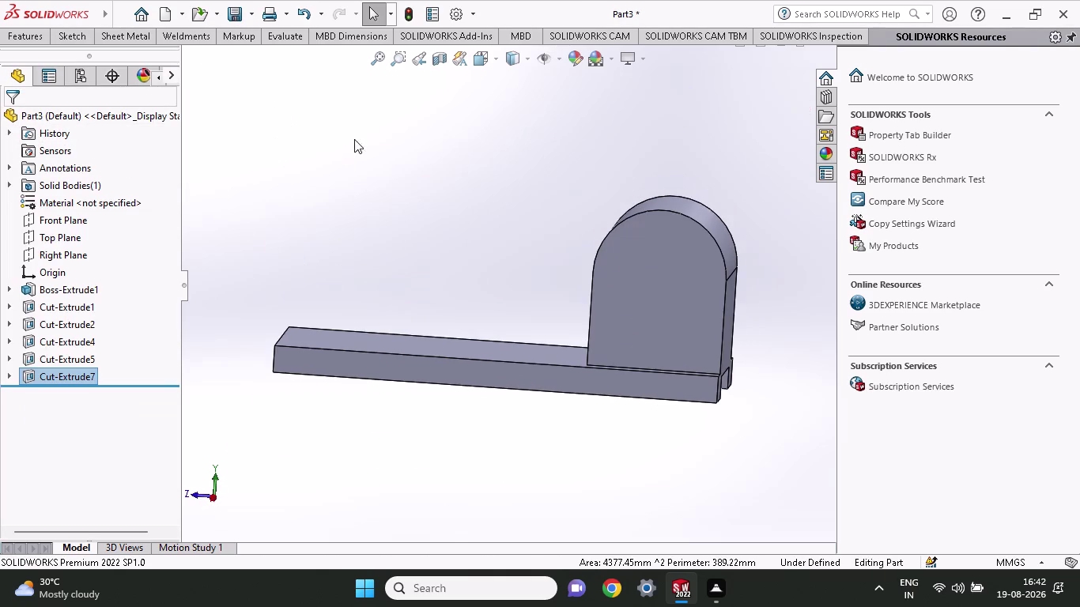
middle_drag(354, 139, 357, 131)
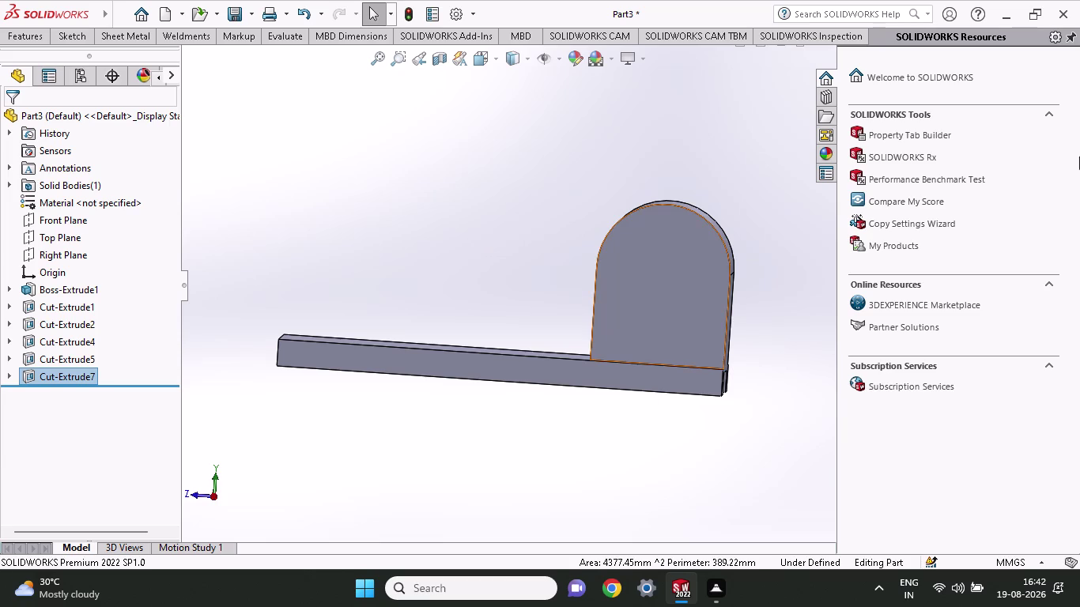
Sketch a circle on the upright's flat face and dimension it to Ø30.
click(634, 268)
click(707, 228)
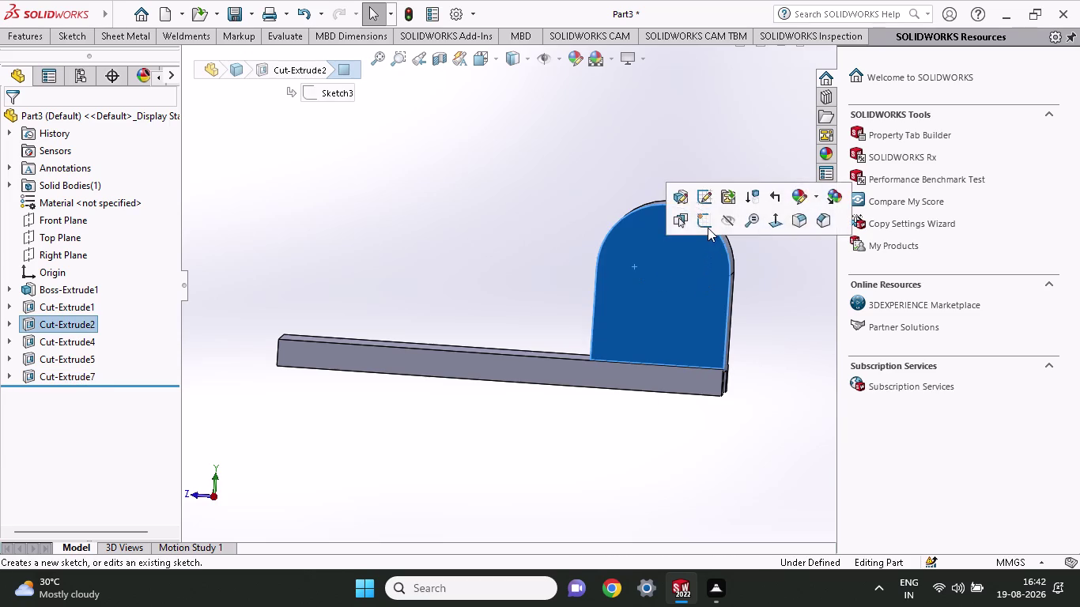
click(59, 34)
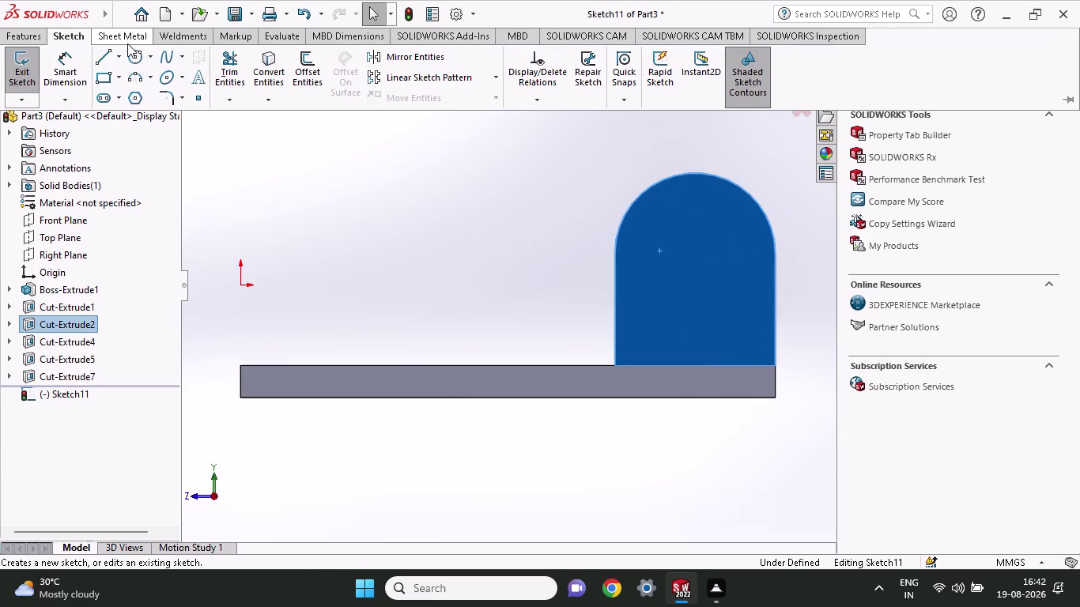
click(127, 52)
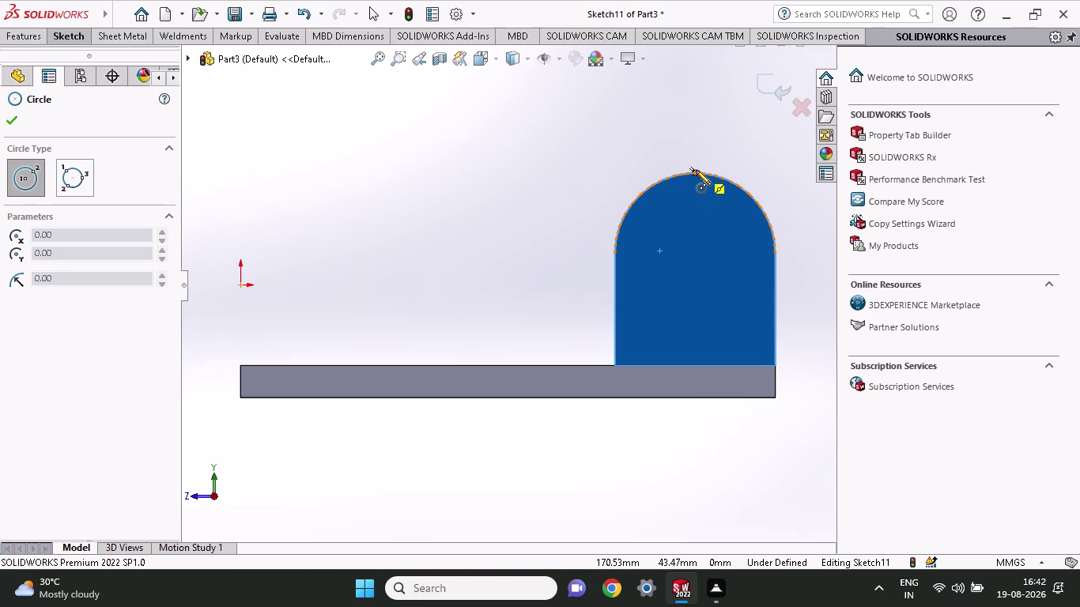
click(699, 253)
click(721, 300)
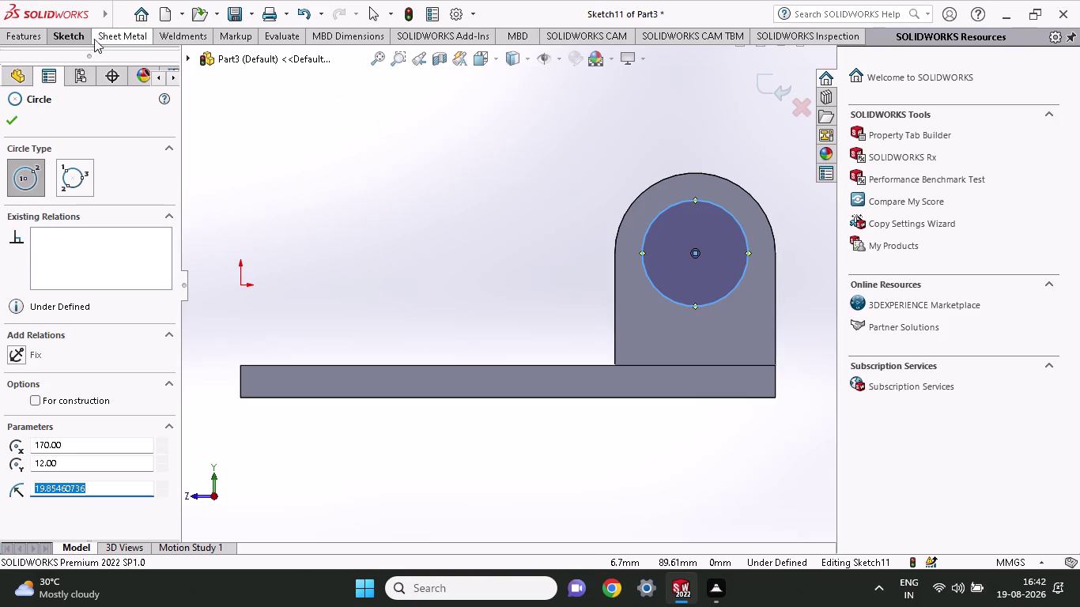
click(80, 38)
click(74, 83)
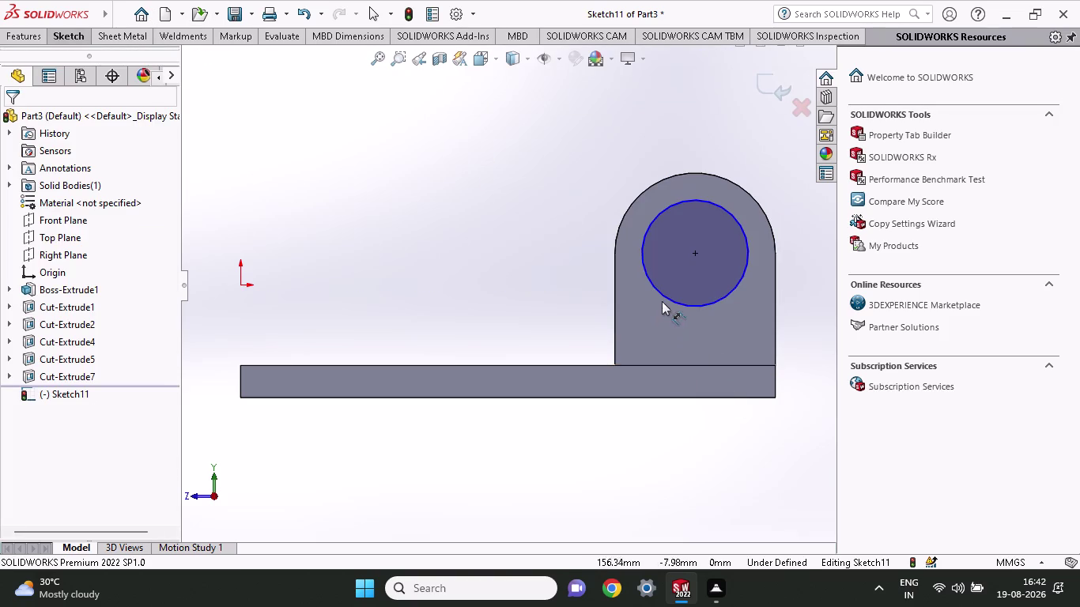
click(664, 295)
click(543, 275)
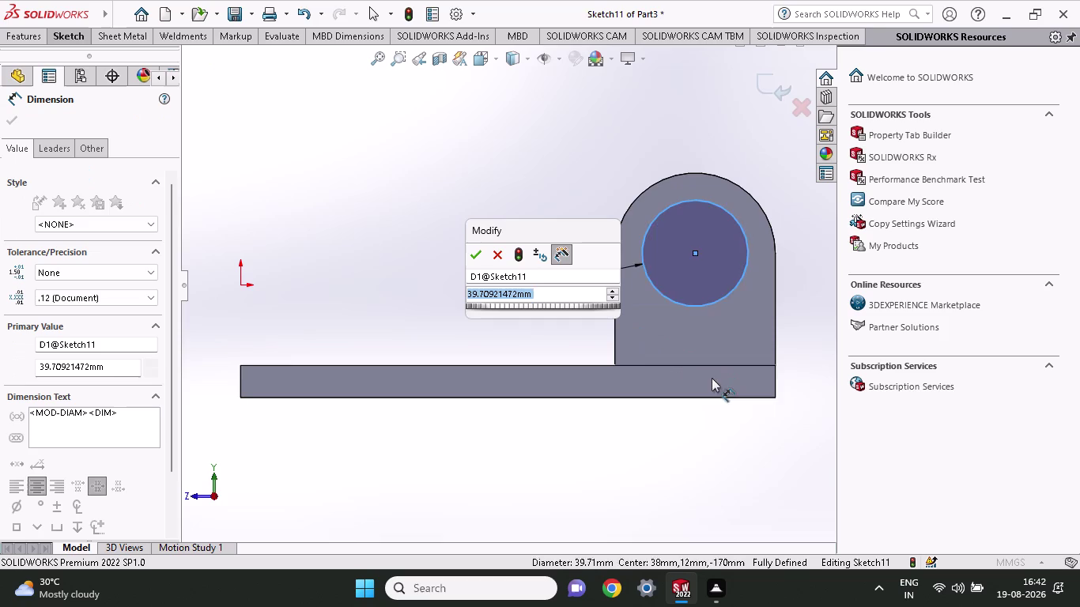
text(30)
key(Return)
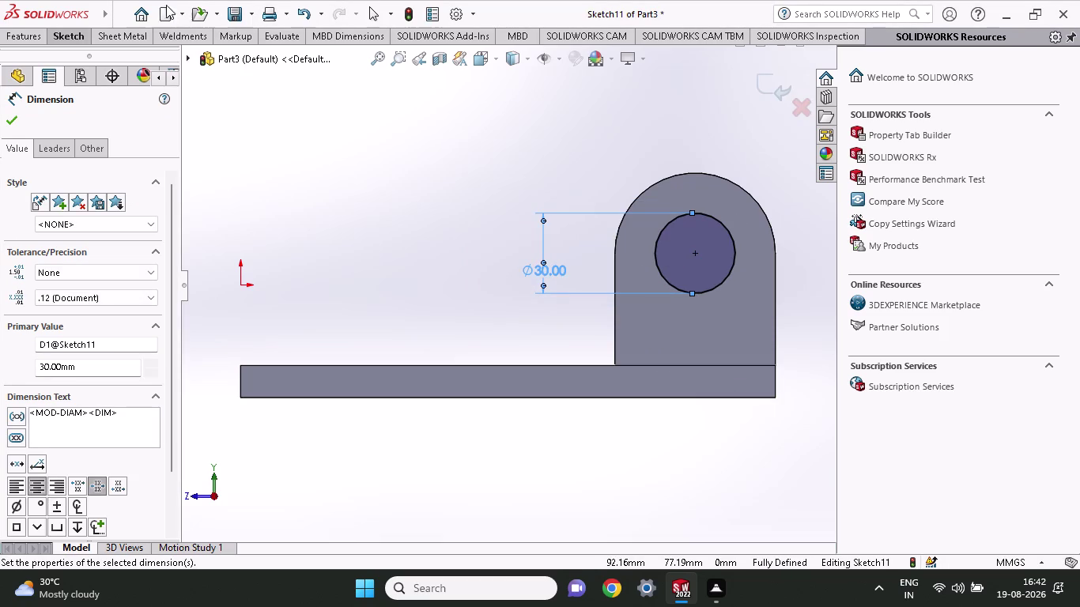
click(26, 34)
Extrude-cut the Ø30 circle Mid Plane through the upright.
click(236, 77)
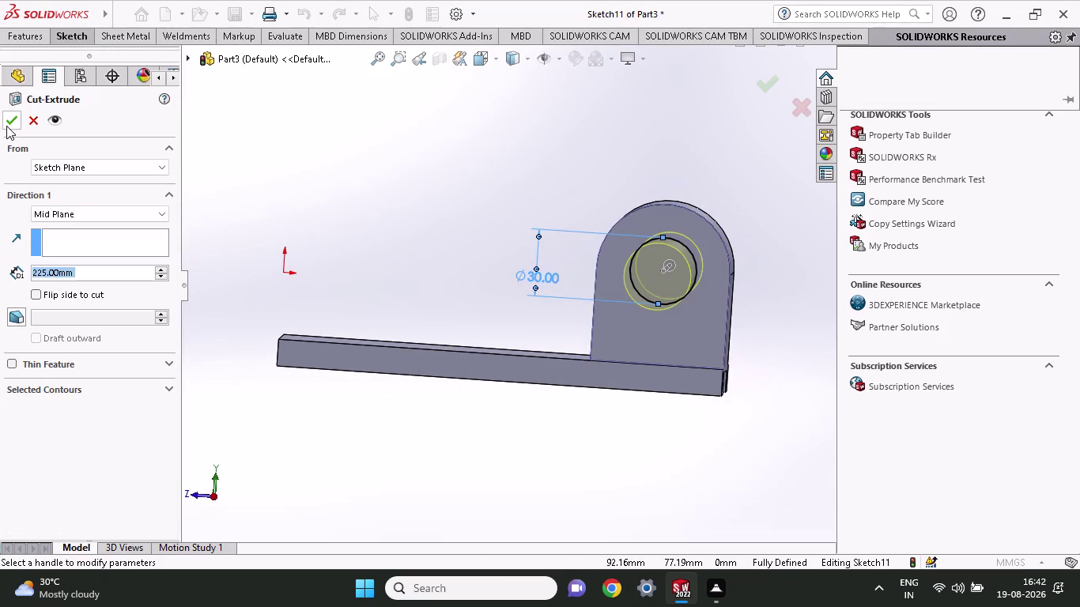
click(10, 119)
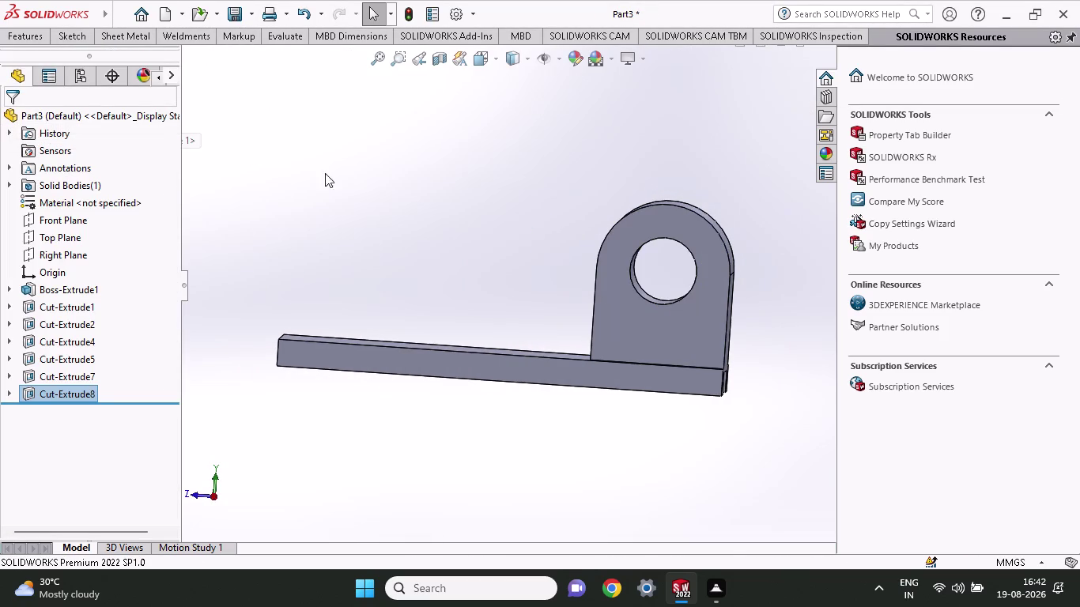
click(347, 188)
Sketch a corner rectangle on the block's bottom face running up to the upright.
middle_drag(368, 176, 335, 256)
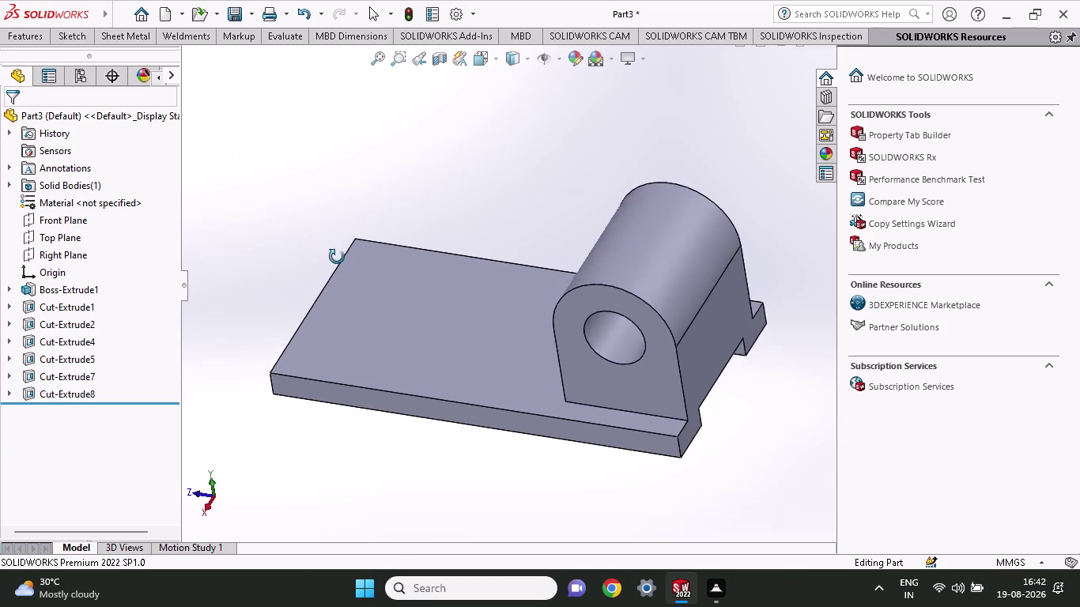
middle_drag(334, 256, 435, 276)
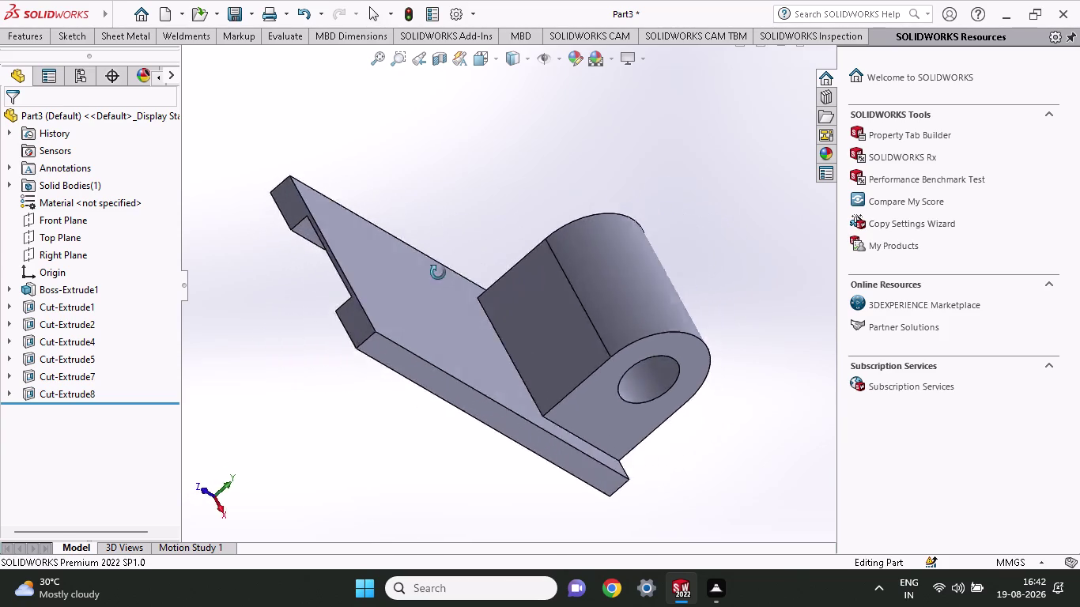
middle_drag(435, 275, 336, 167)
scroll(up, 3)
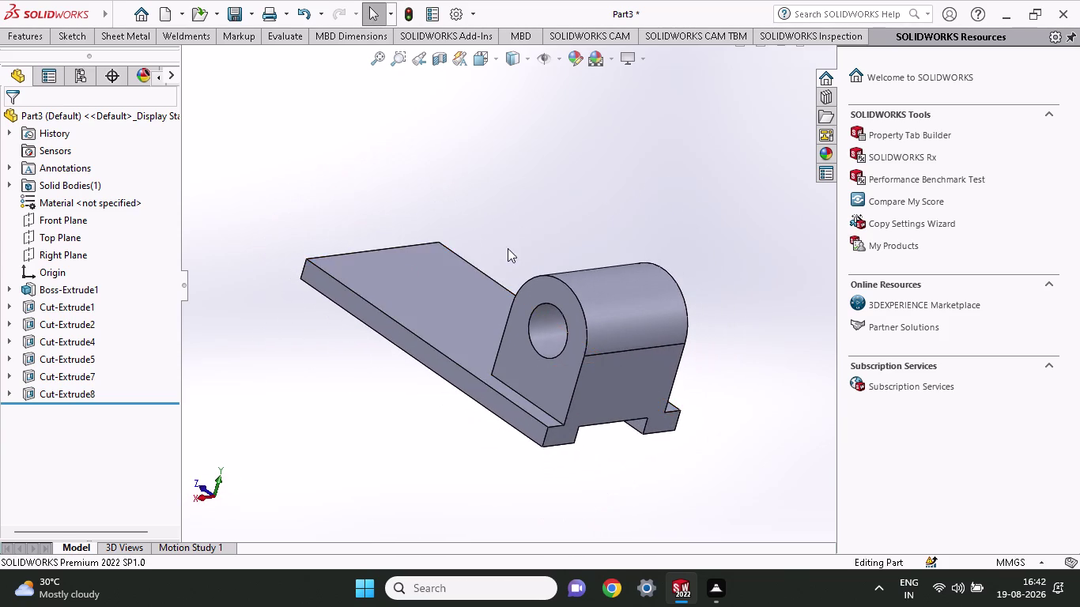
middle_drag(507, 250, 468, 345)
click(480, 306)
click(557, 263)
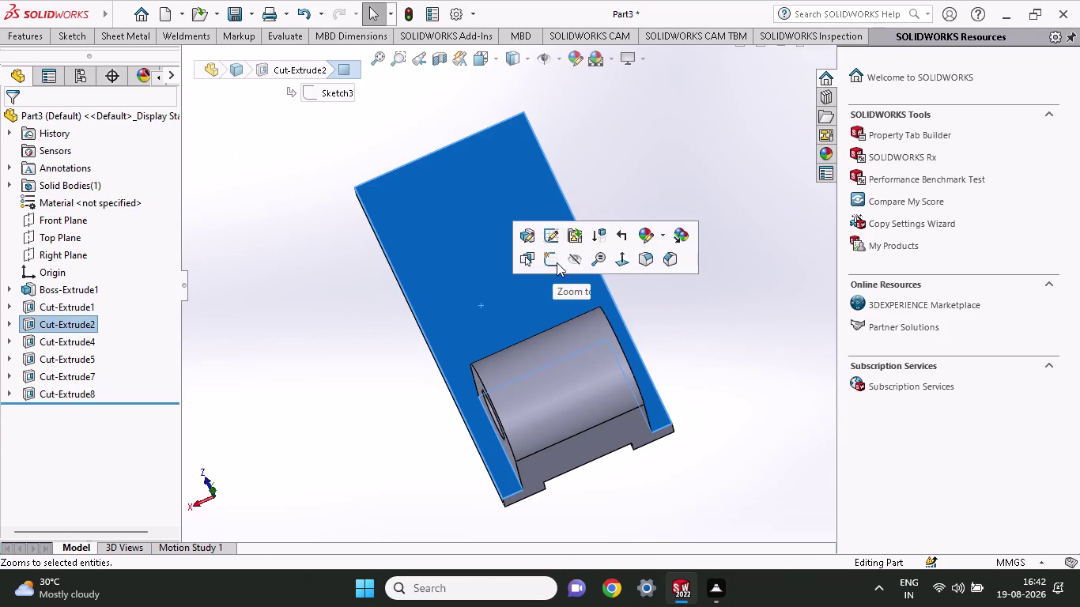
click(67, 40)
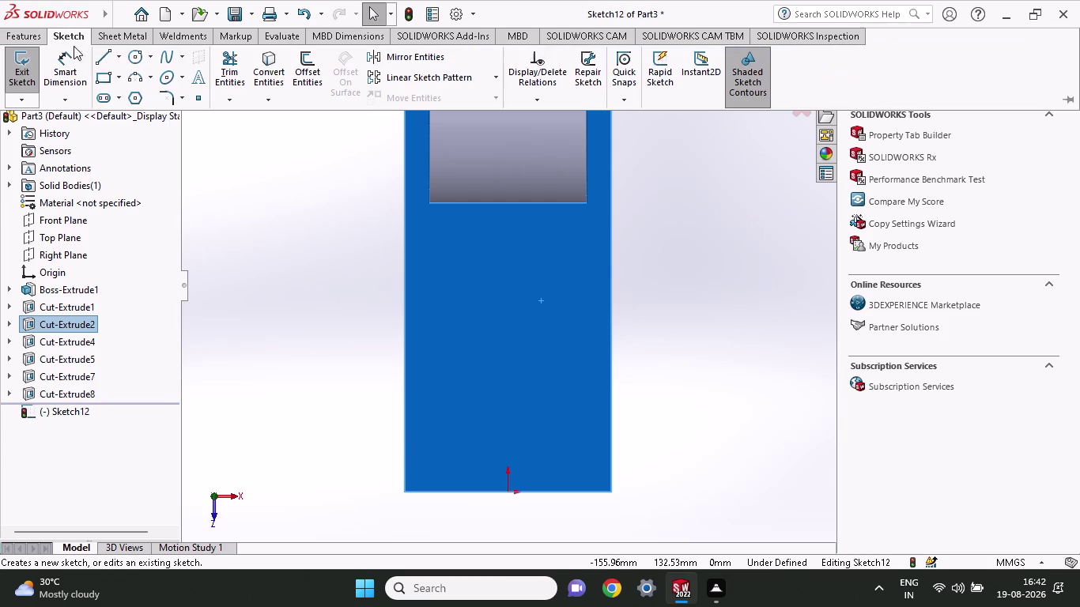
click(110, 83)
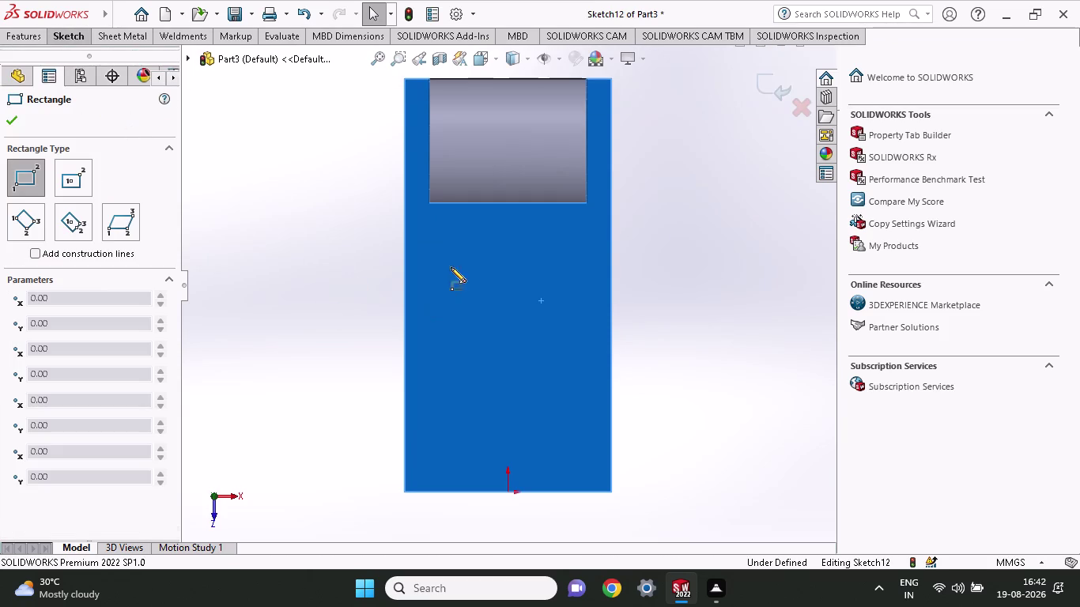
click(474, 203)
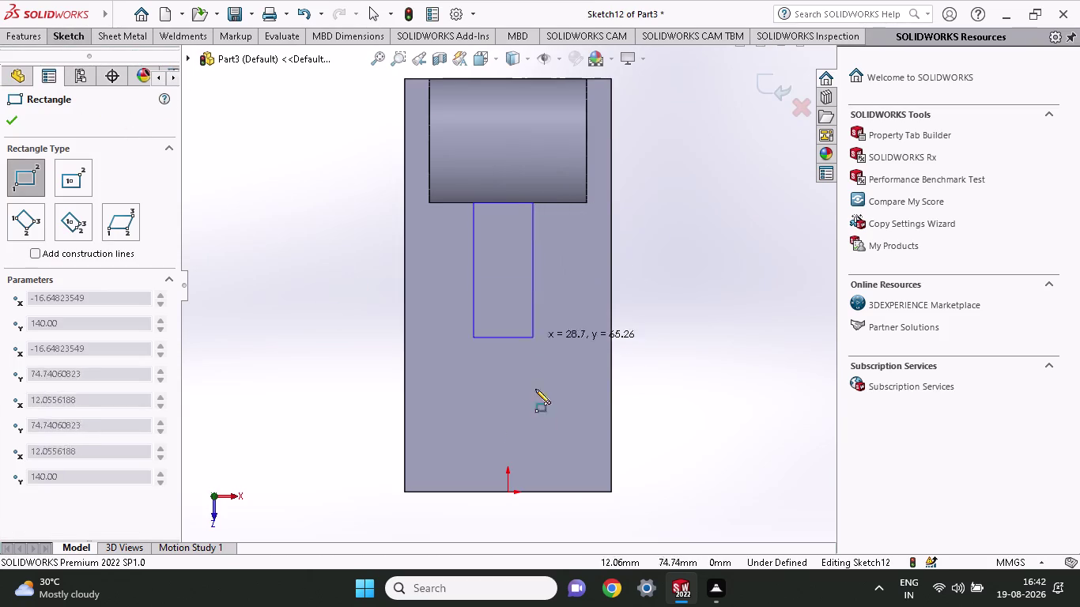
click(539, 496)
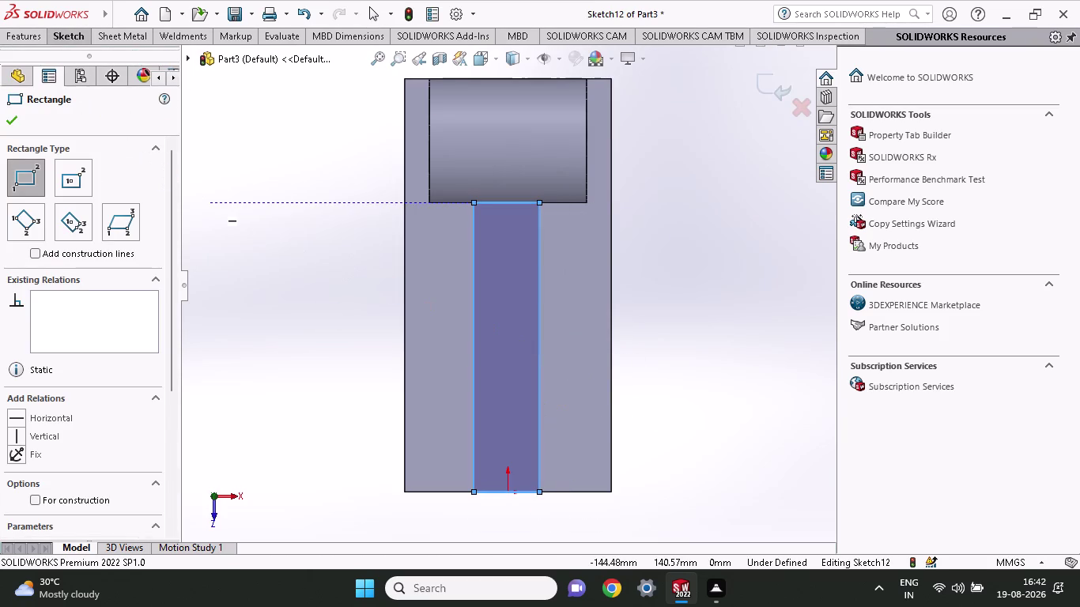
click(69, 33)
click(72, 67)
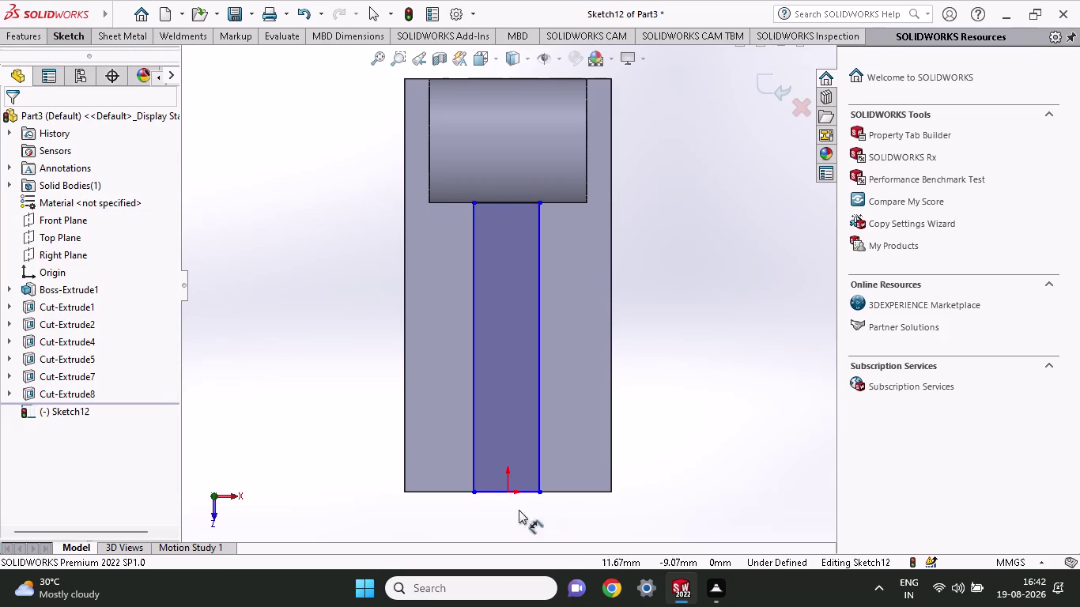
Dimension the rectangle 6 mm wide and 12 mm from the upright's edge.
click(506, 491)
click(537, 494)
click(531, 514)
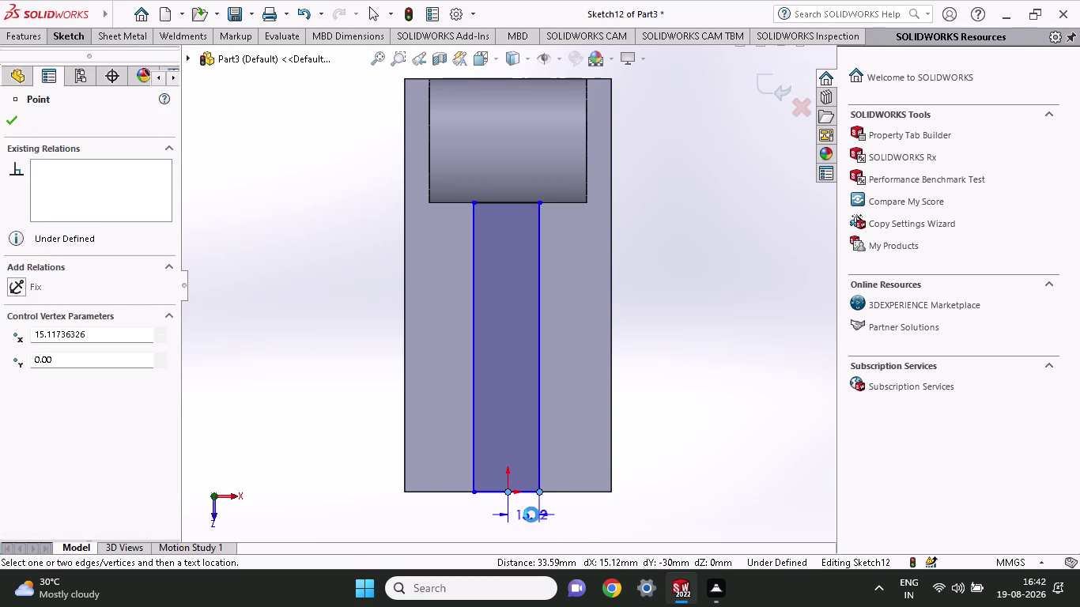
key(6)
key(Return)
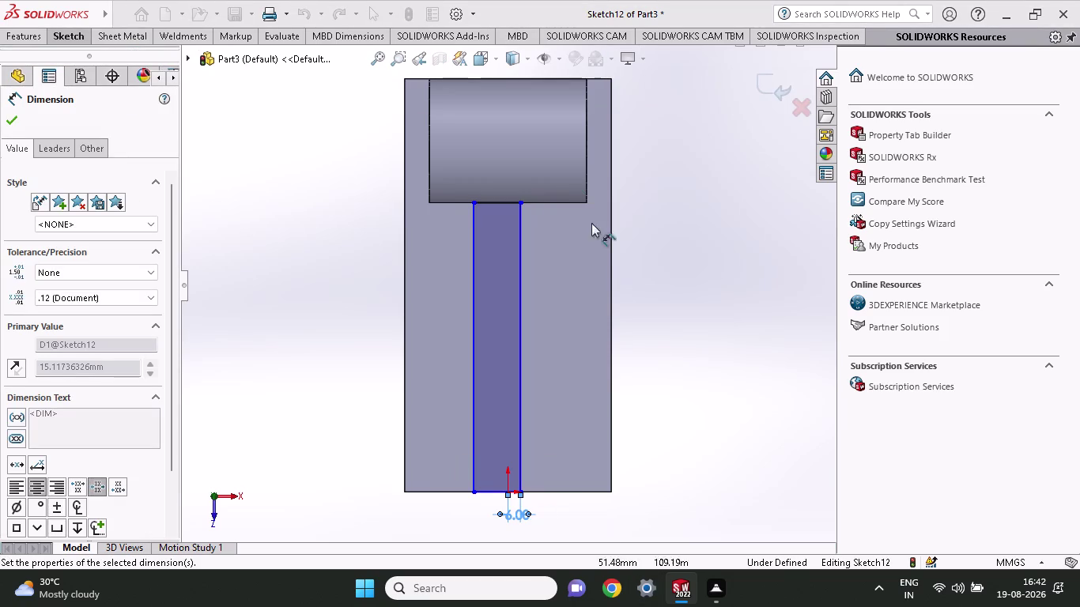
click(470, 200)
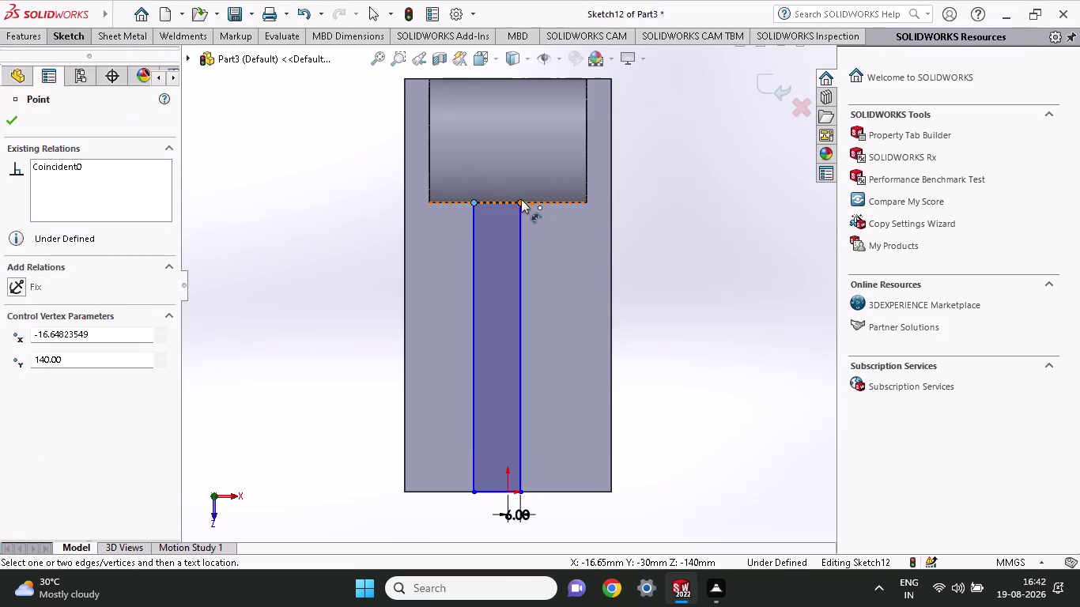
click(520, 199)
click(516, 173)
text(12)
key(Return)
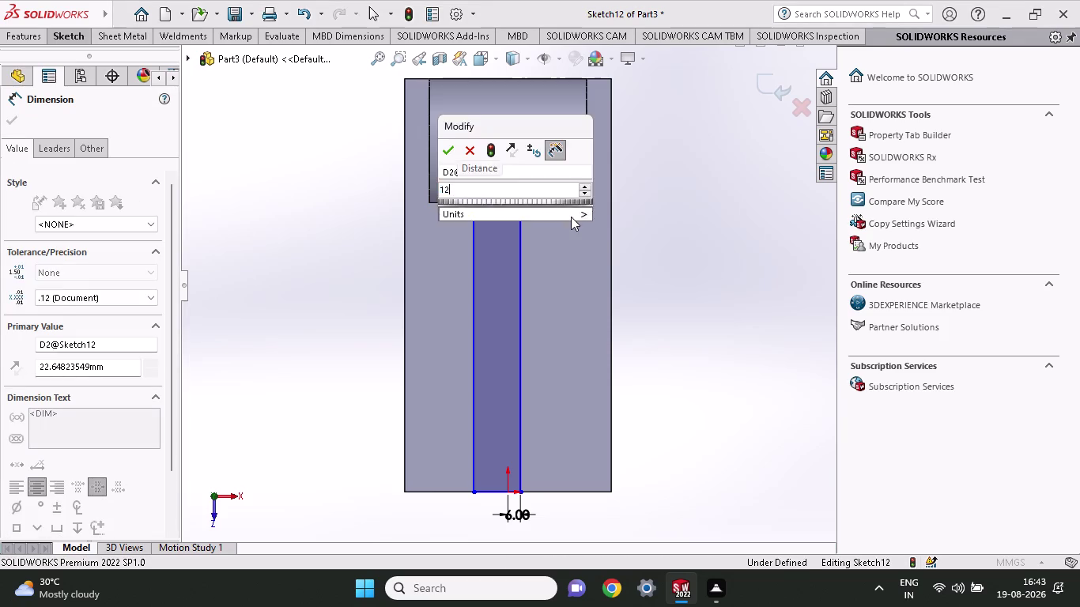
click(24, 27)
click(24, 32)
click(24, 40)
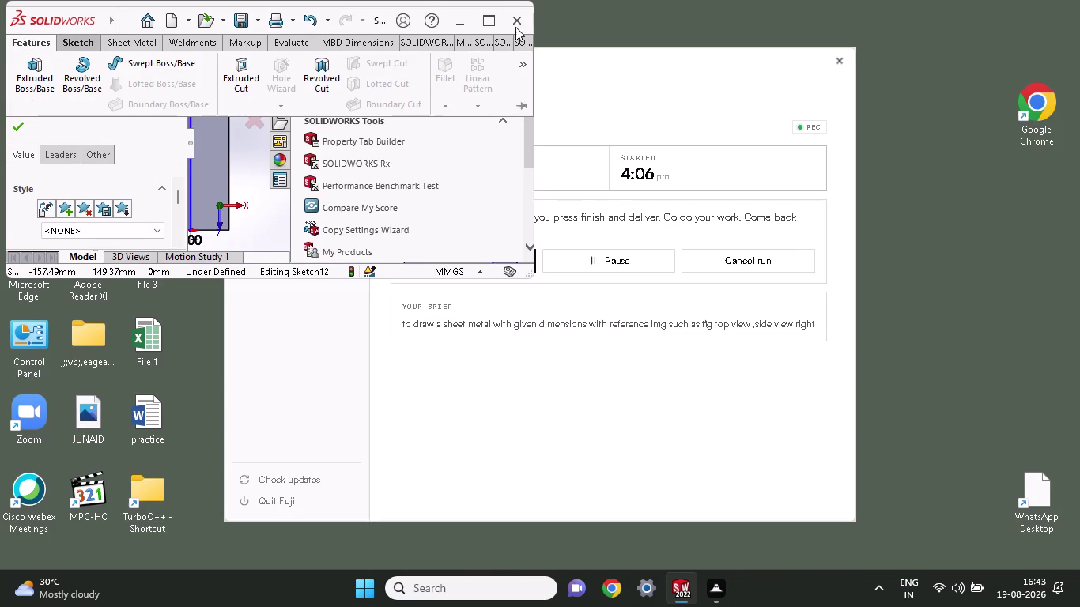
click(482, 26)
Boss-extrude the narrow rectangle Blind 84 mm, merged, creating Boss-Extrude2.
click(40, 71)
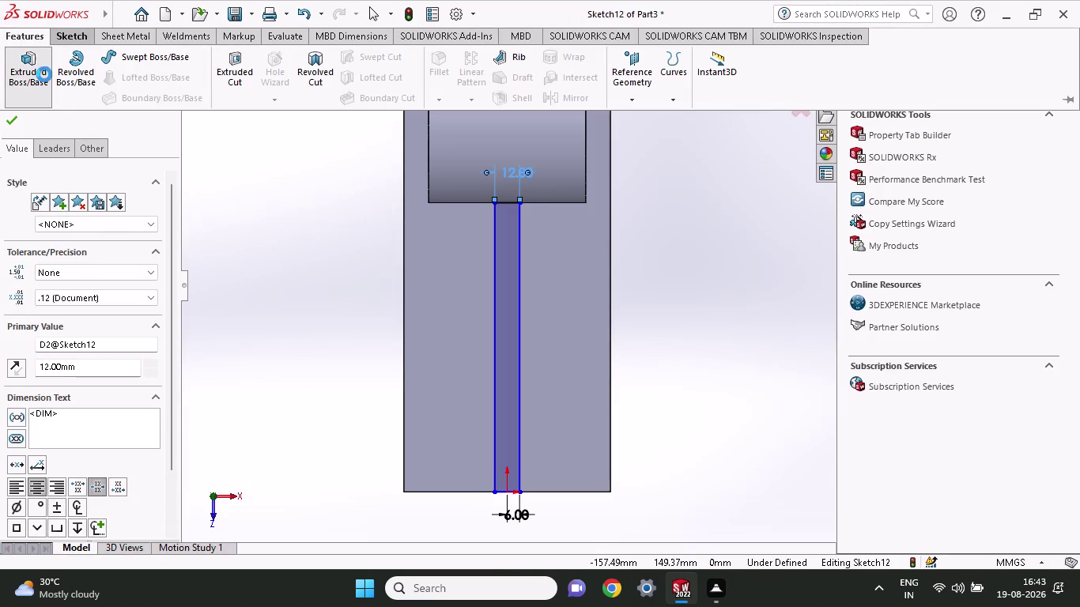
middle_drag(607, 401, 615, 396)
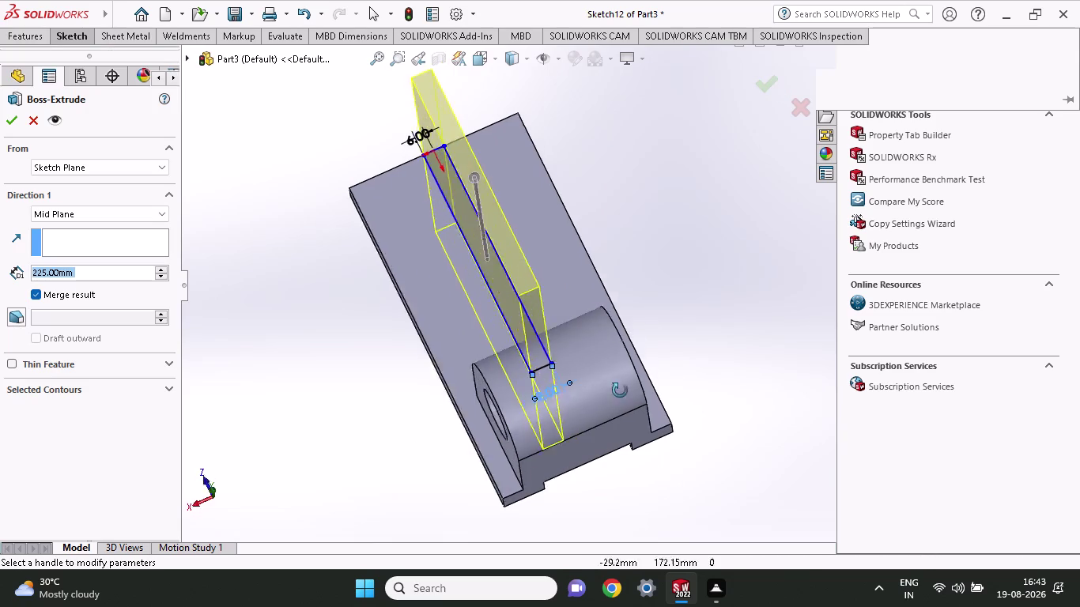
middle_drag(615, 396, 683, 340)
click(54, 214)
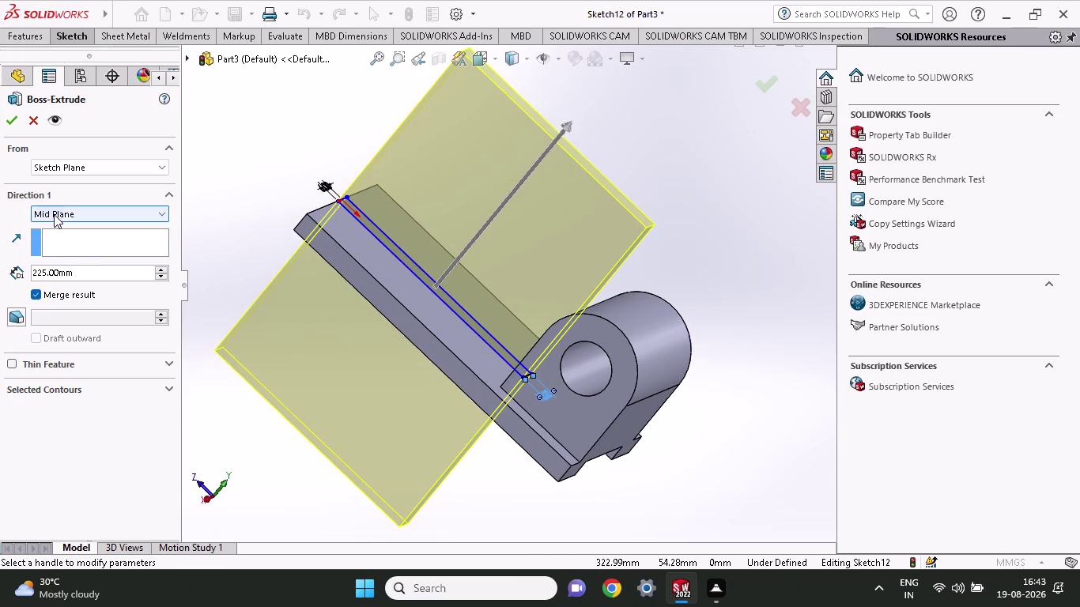
click(55, 224)
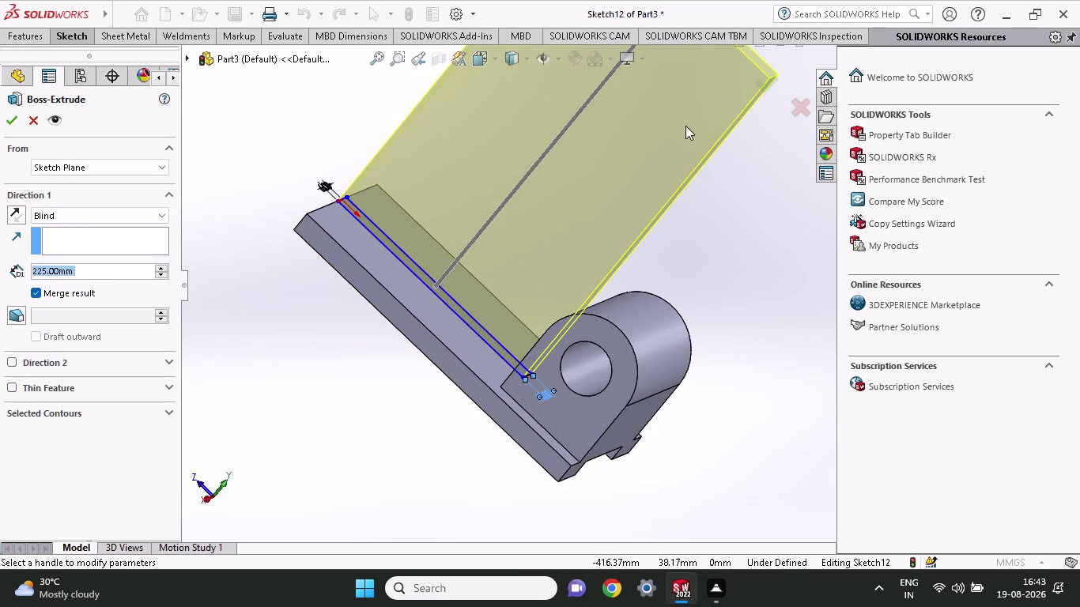
scroll(up, 3)
drag(613, 101, 556, 313)
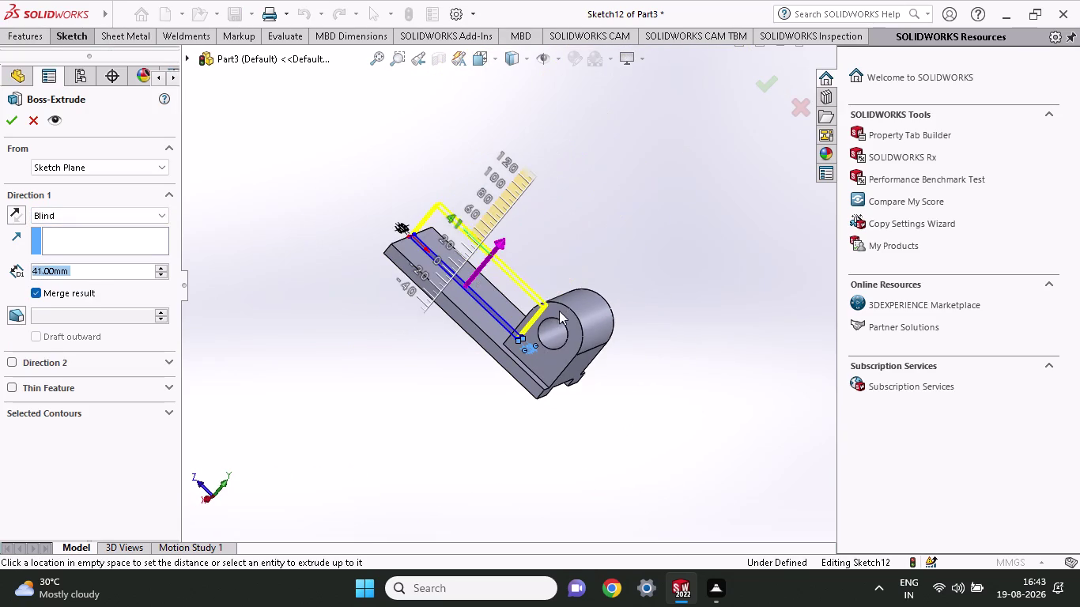
drag(556, 314, 561, 301)
middle_drag(617, 279, 654, 260)
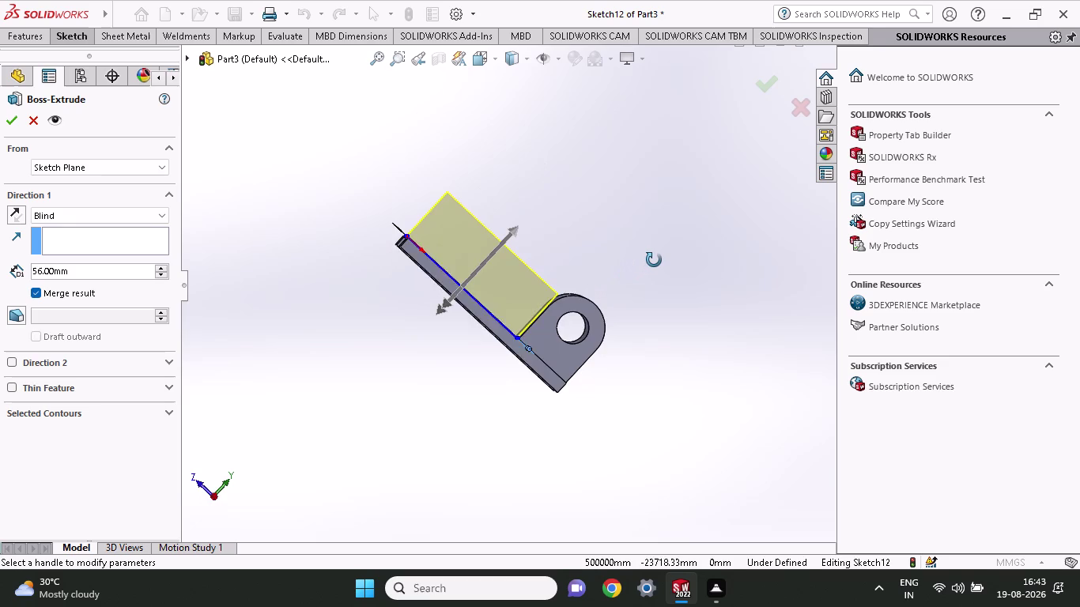
middle_drag(654, 260, 648, 274)
drag(509, 226, 552, 210)
drag(515, 232, 533, 222)
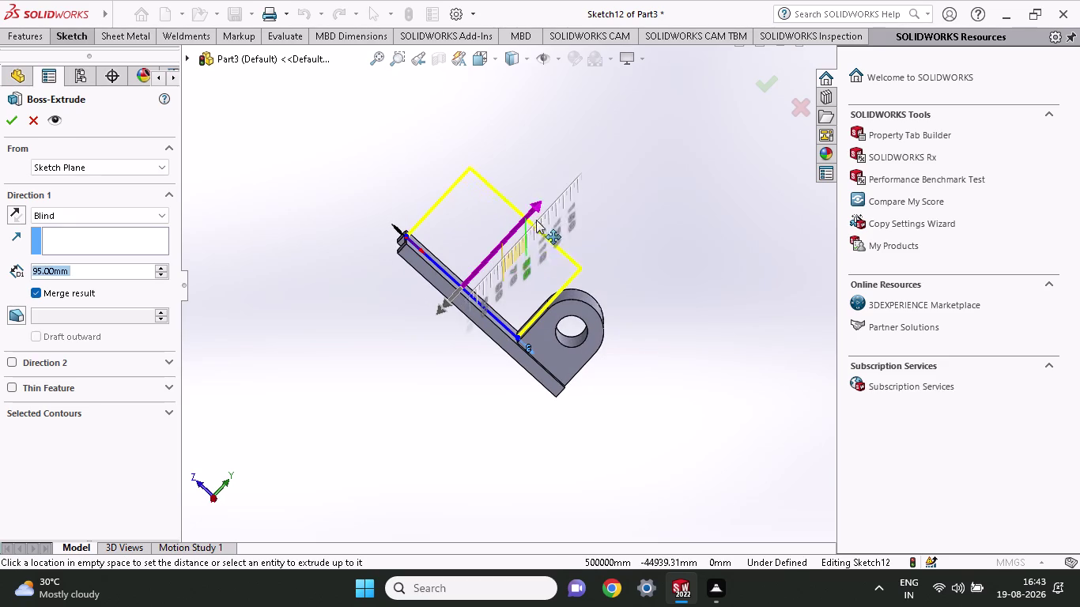
drag(533, 223, 449, 337)
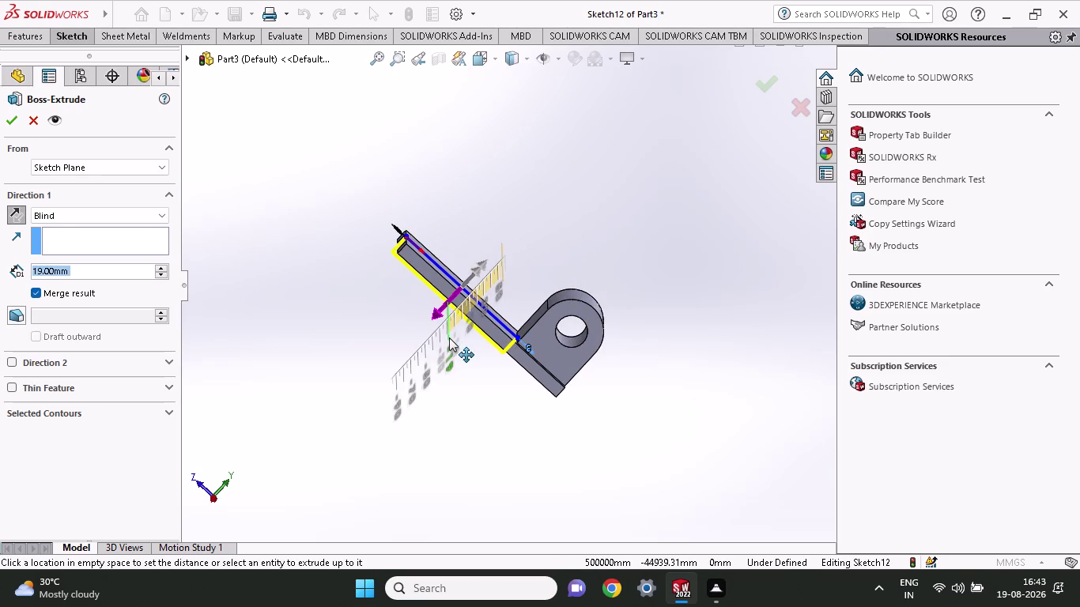
drag(449, 338, 546, 311)
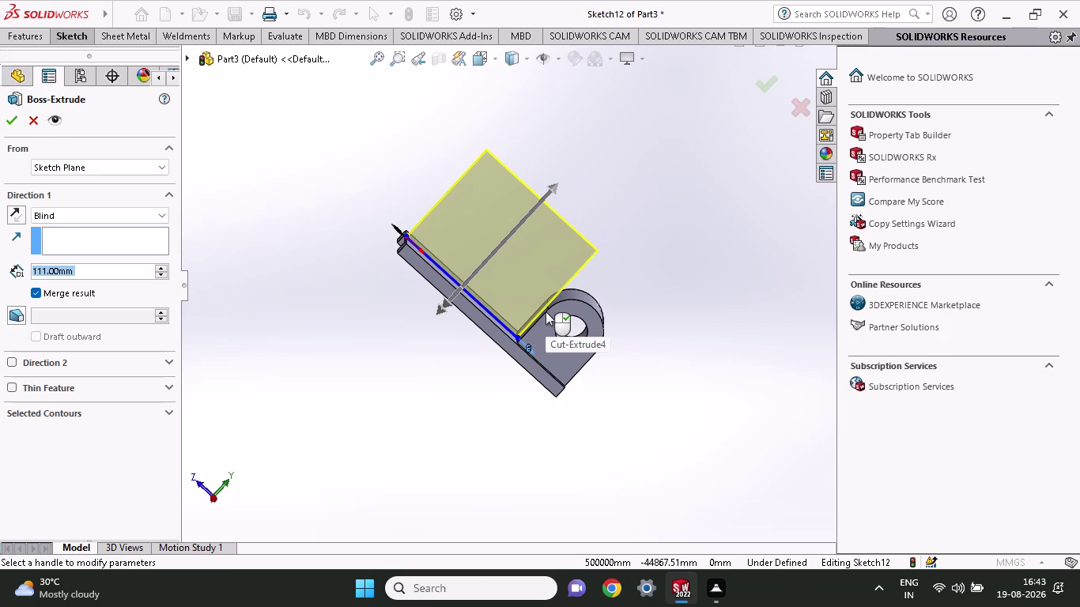
key(8)
key(4)
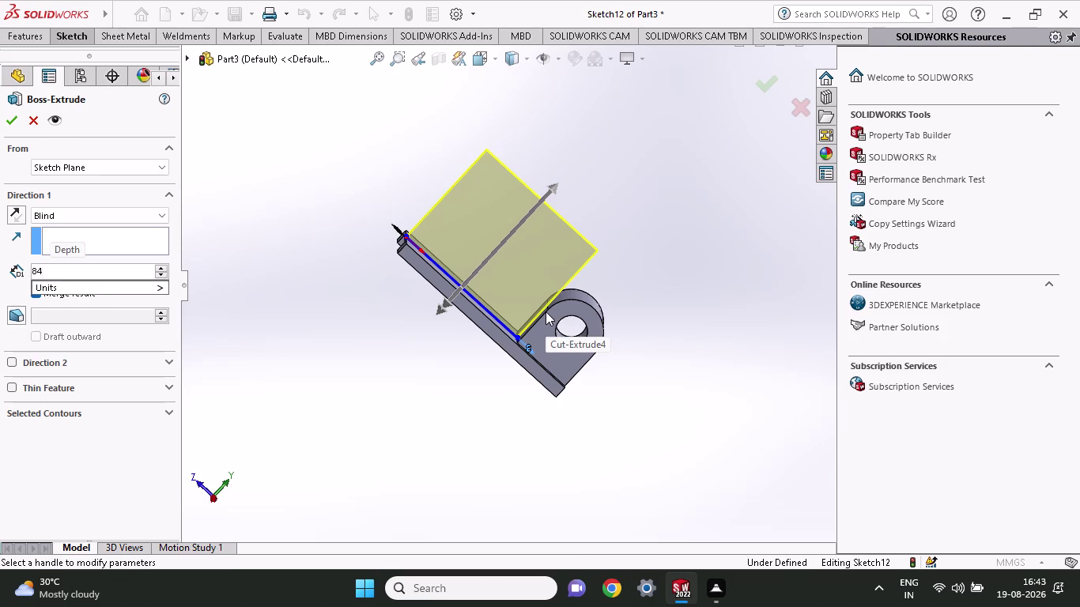
key(Return)
click(8, 116)
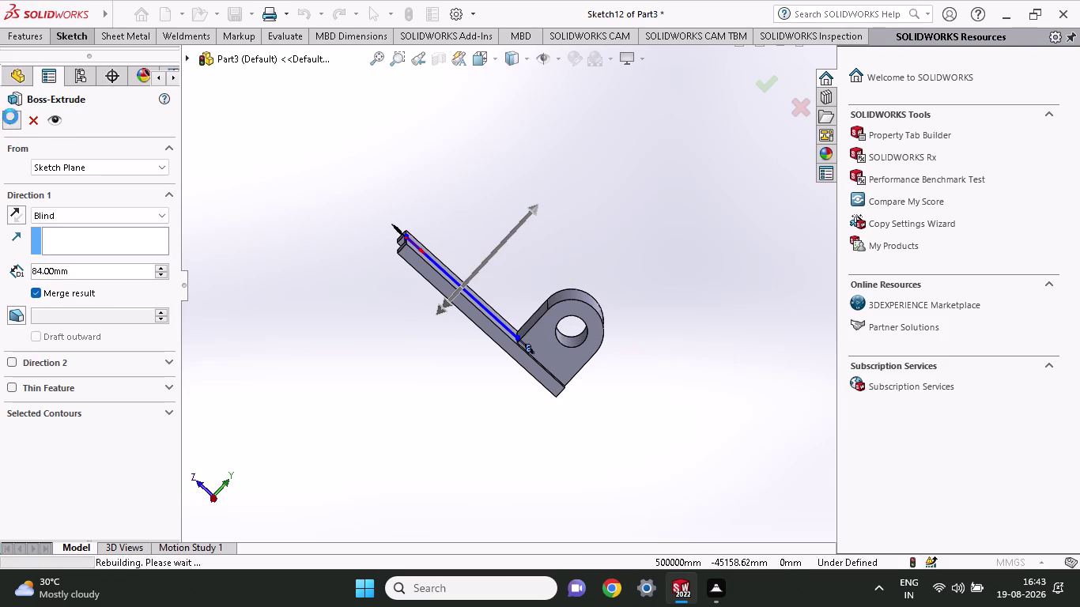
middle_drag(652, 302, 628, 282)
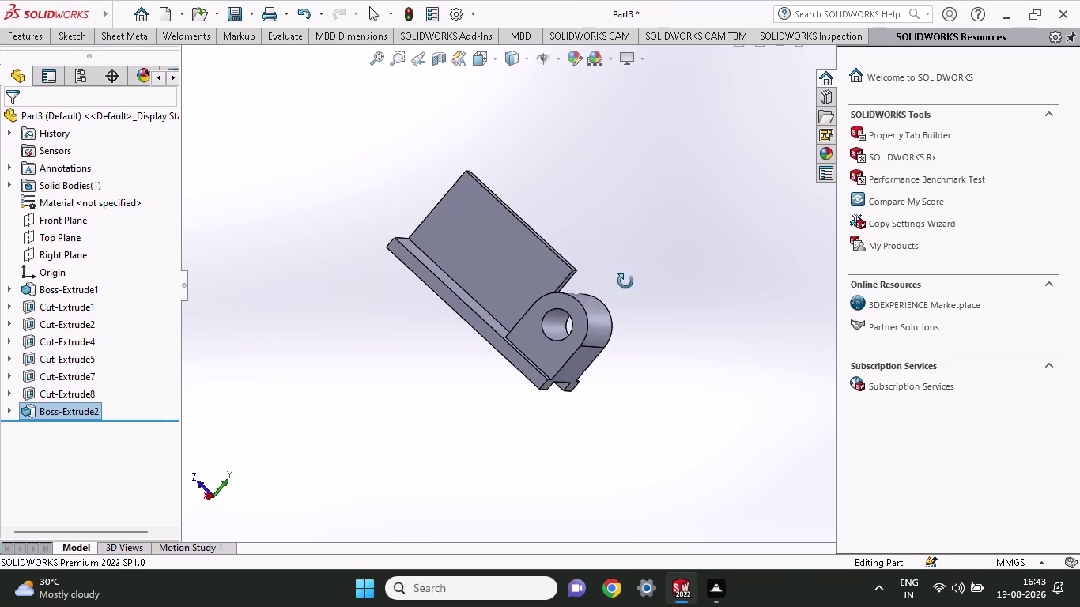
Sketch a diagonal line on the pad face from its lower-left corner to the boss arc.
middle_drag(627, 282, 640, 356)
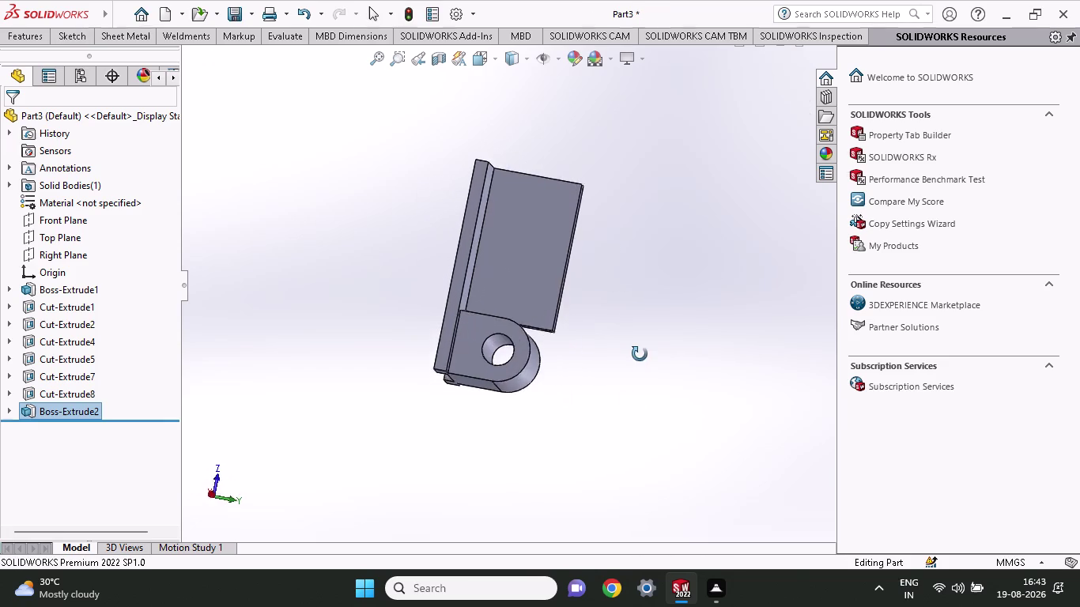
middle_drag(641, 356, 657, 387)
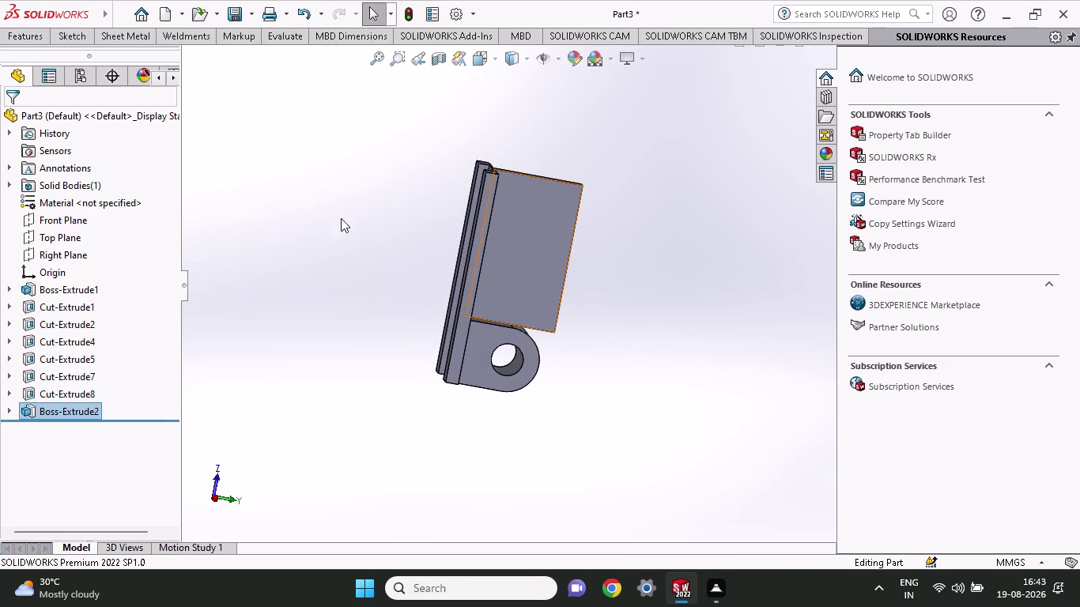
click(88, 32)
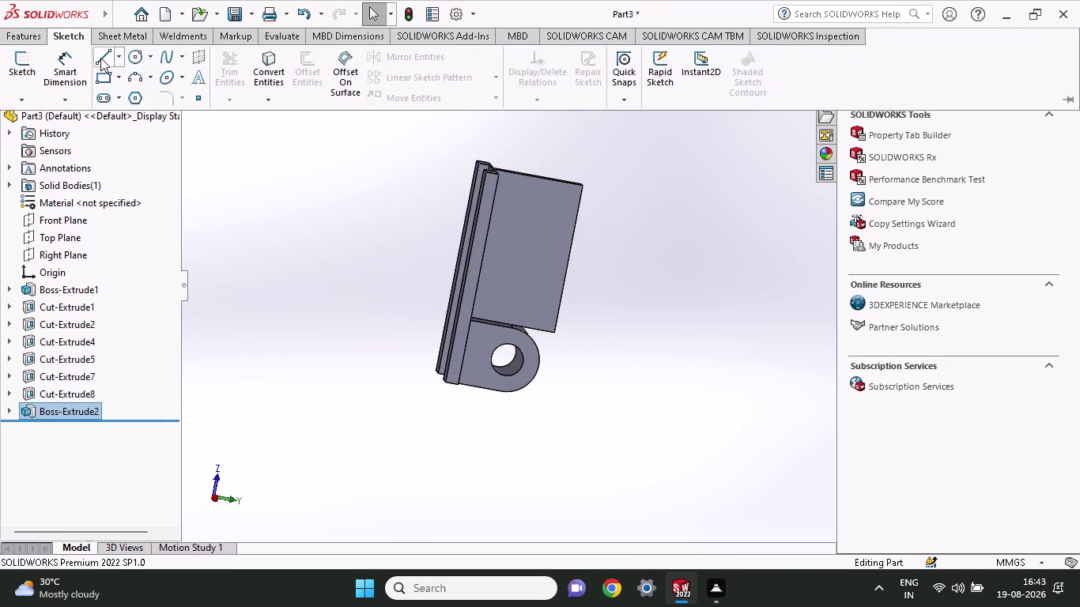
click(100, 58)
middle_drag(589, 198, 567, 187)
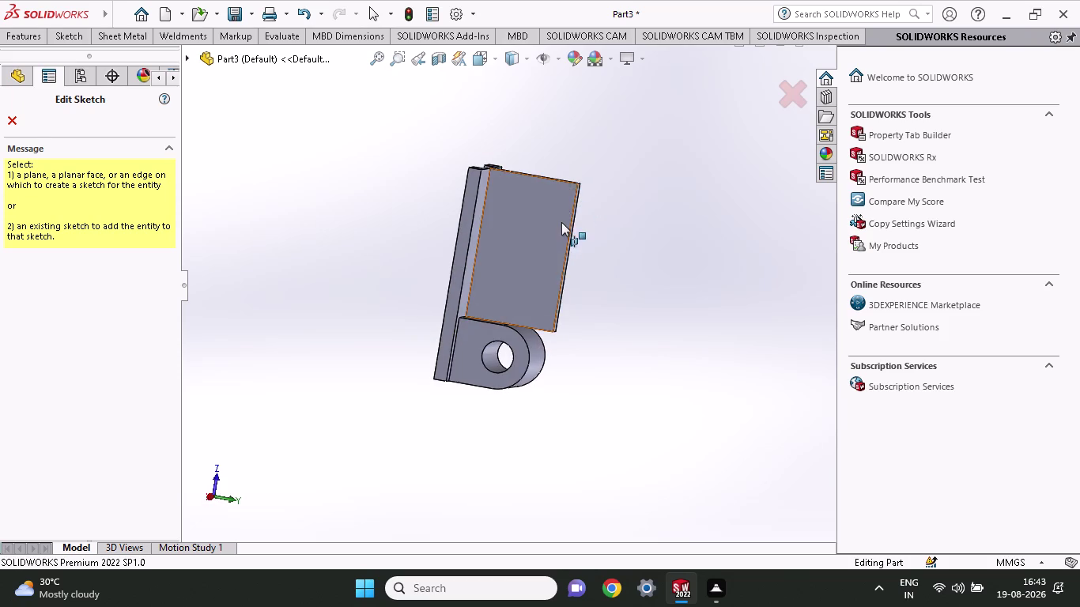
click(560, 222)
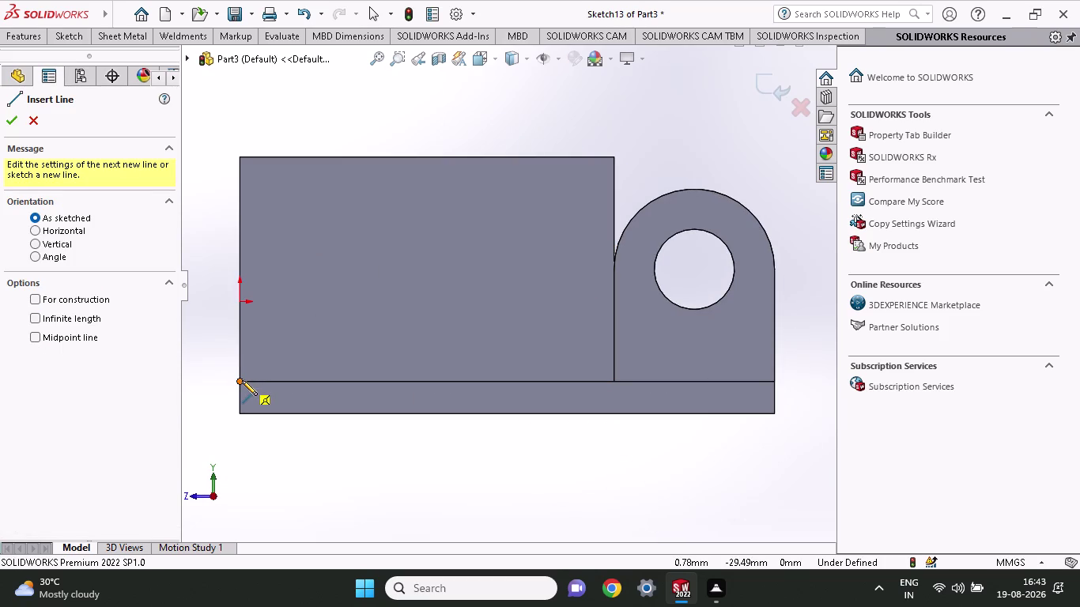
click(242, 380)
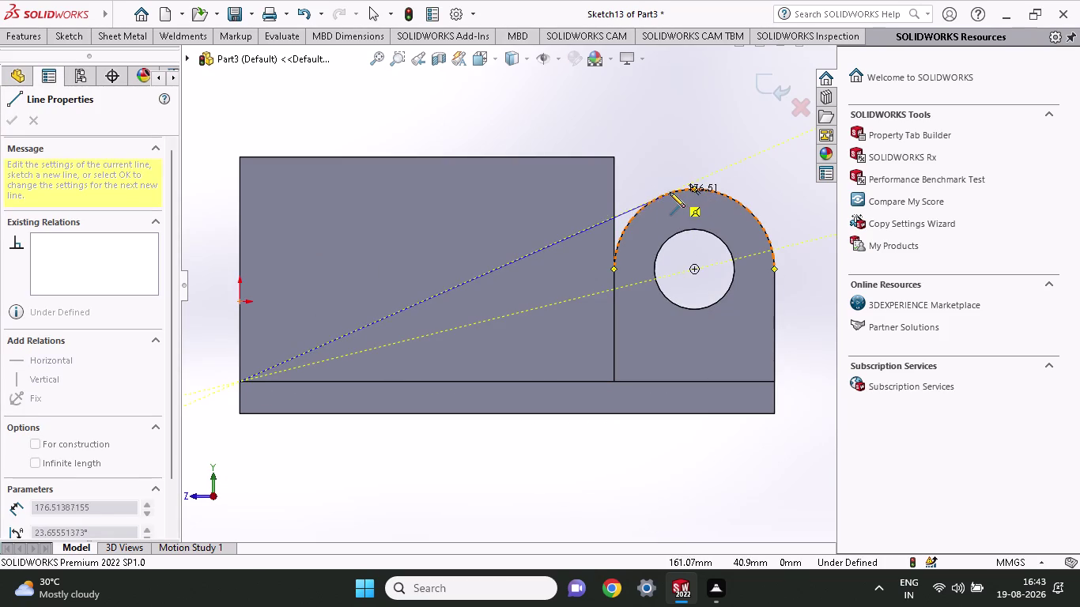
click(664, 193)
key(Escape)
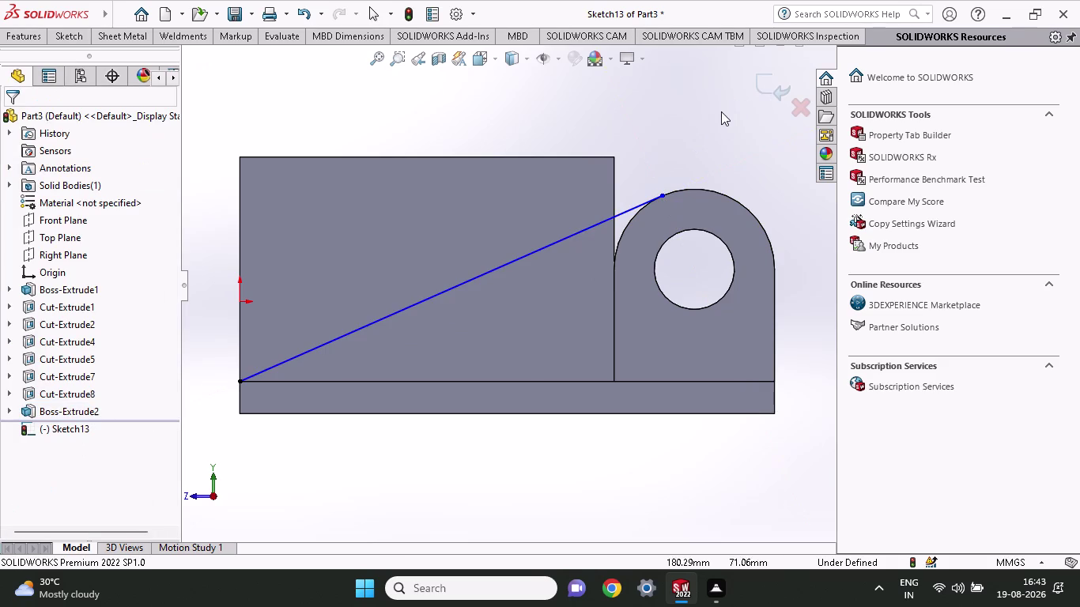
Trace lines up the pad's left edge, across its top, and down to the diagonal.
click(77, 36)
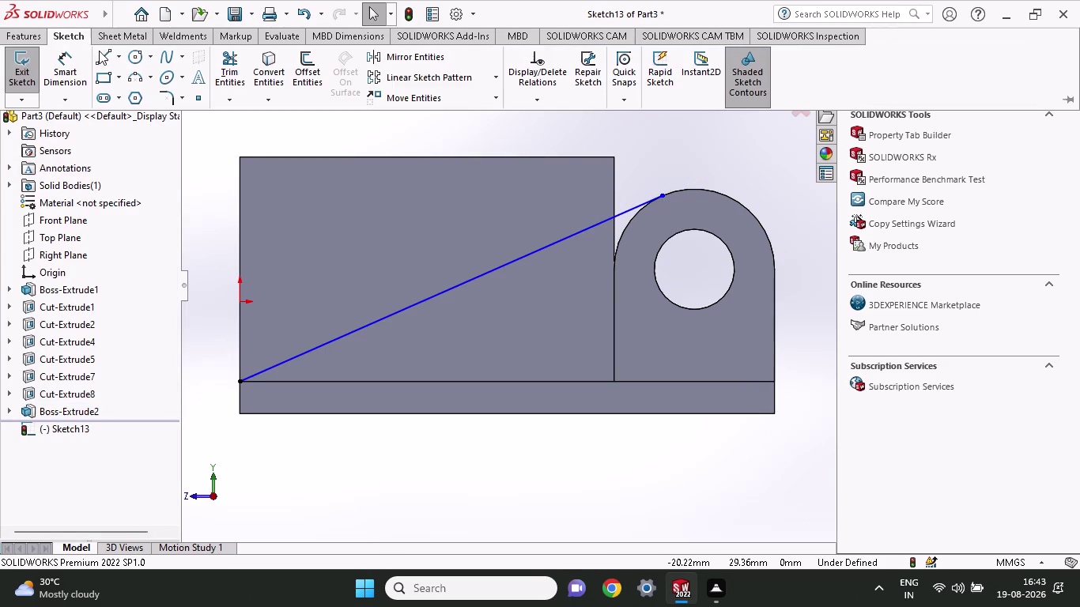
click(101, 51)
click(238, 379)
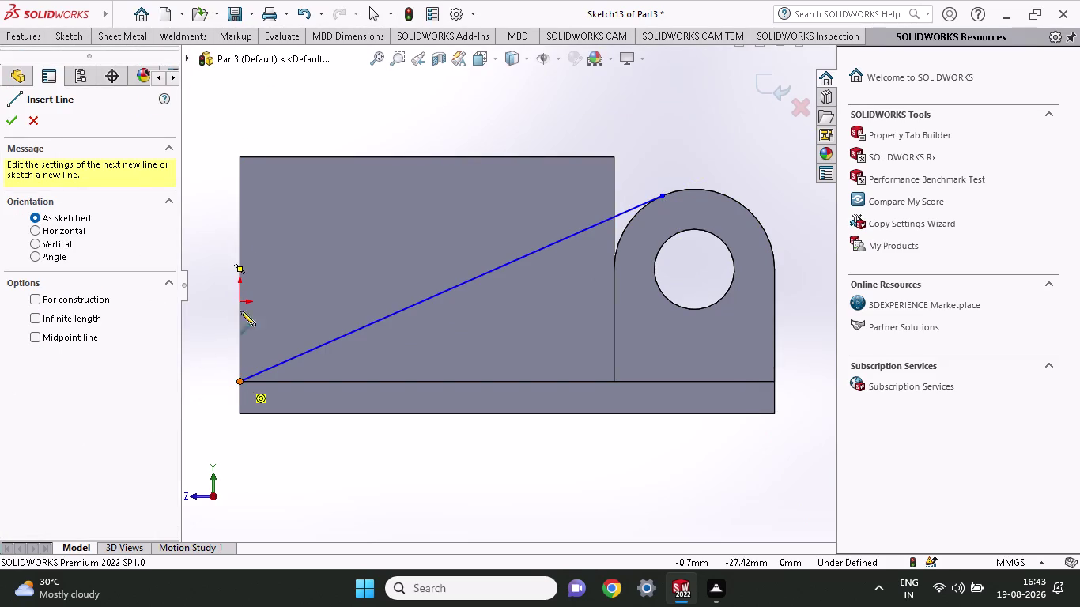
click(242, 159)
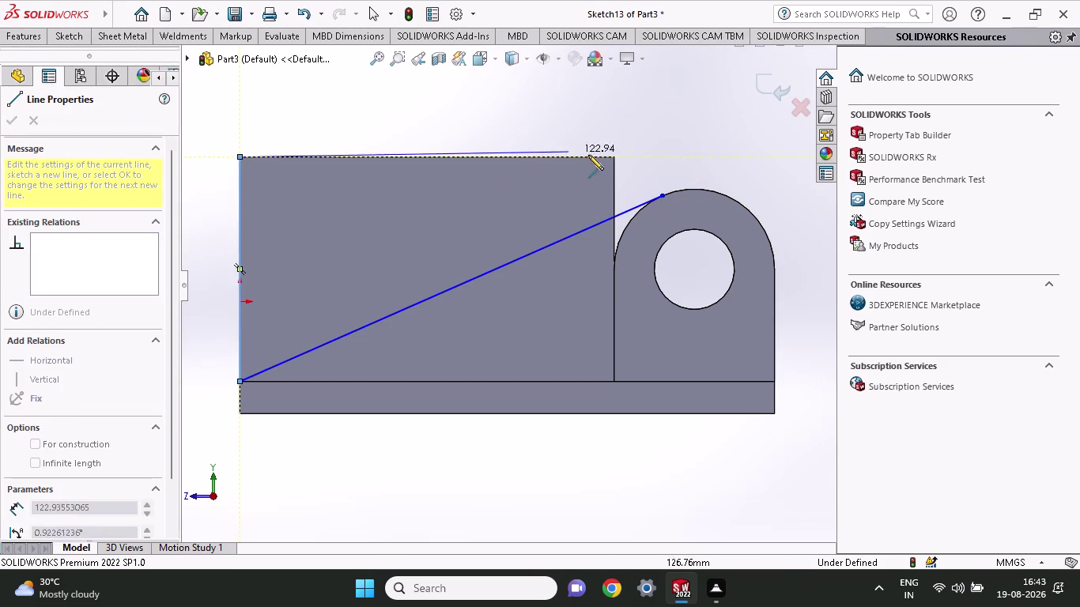
click(612, 158)
click(616, 213)
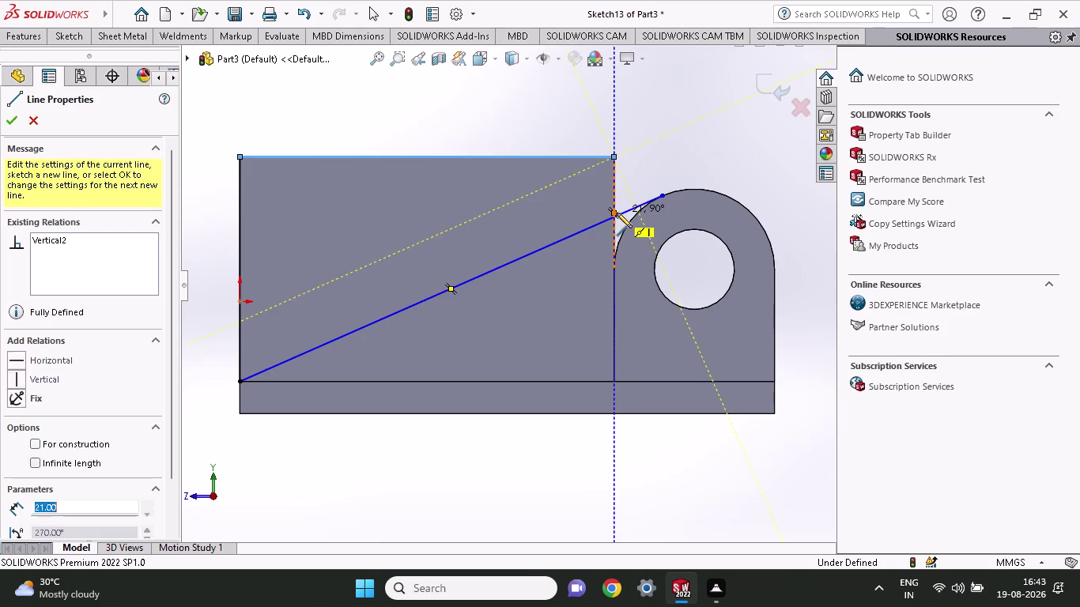
key(Escape)
click(11, 36)
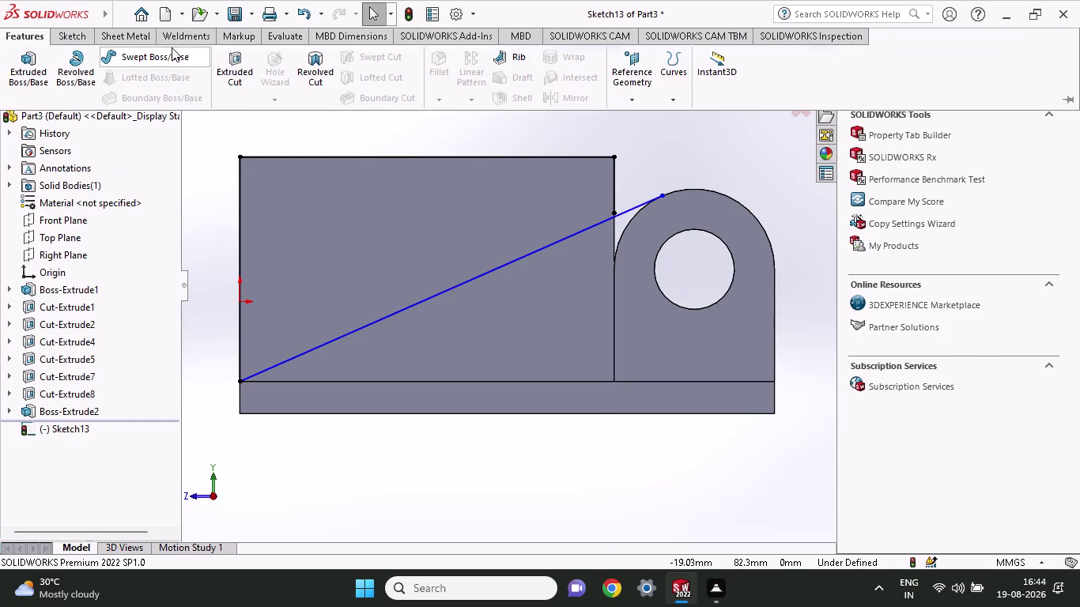
Try an extruded cut, undo it, and drag the diagonal's endpoint onto the pad edge.
click(244, 62)
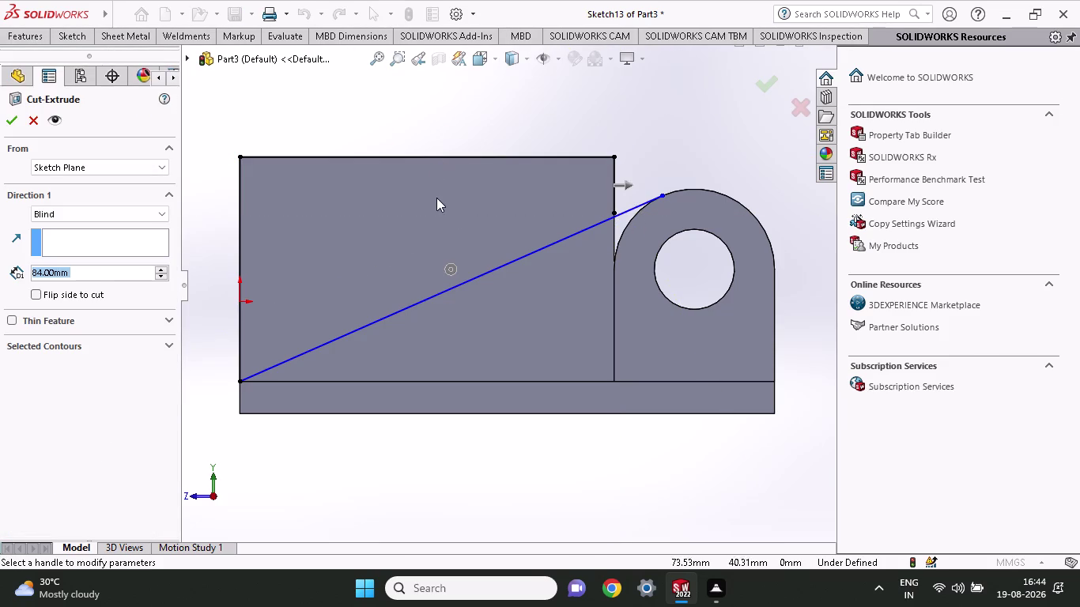
click(436, 198)
click(412, 218)
middle_drag(637, 113, 633, 154)
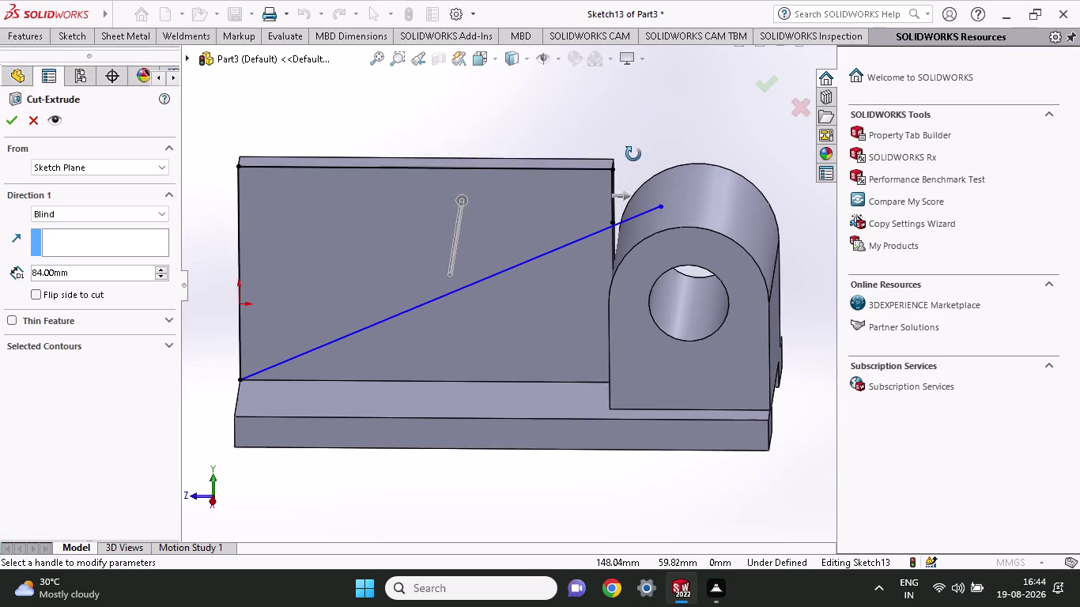
middle_drag(633, 154, 632, 155)
click(524, 206)
click(560, 192)
middle_drag(673, 138, 643, 176)
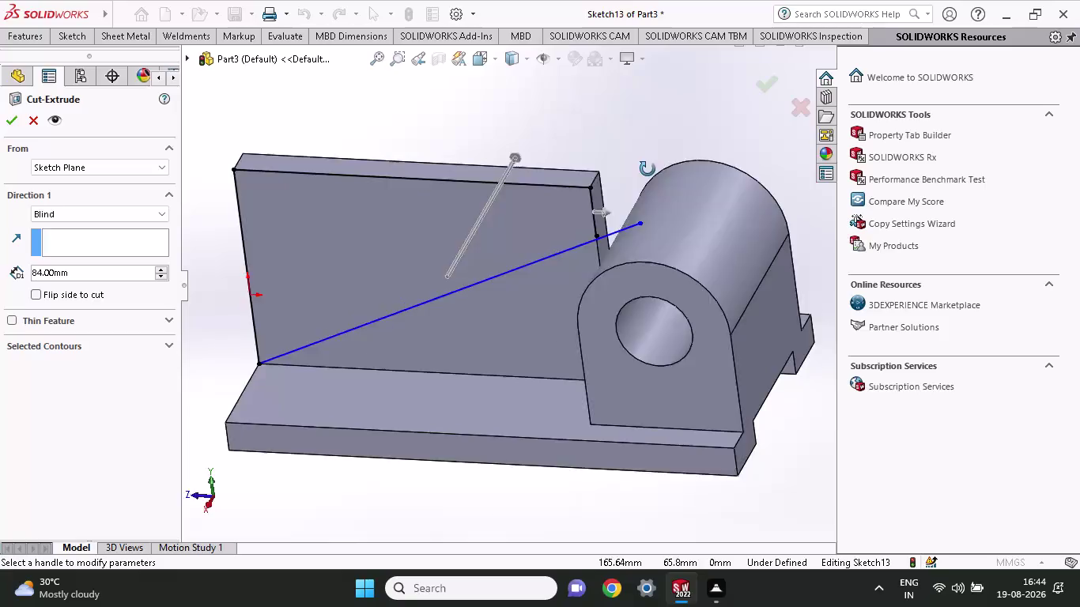
middle_drag(644, 175, 530, 286)
click(466, 254)
click(480, 253)
scroll(up, 3)
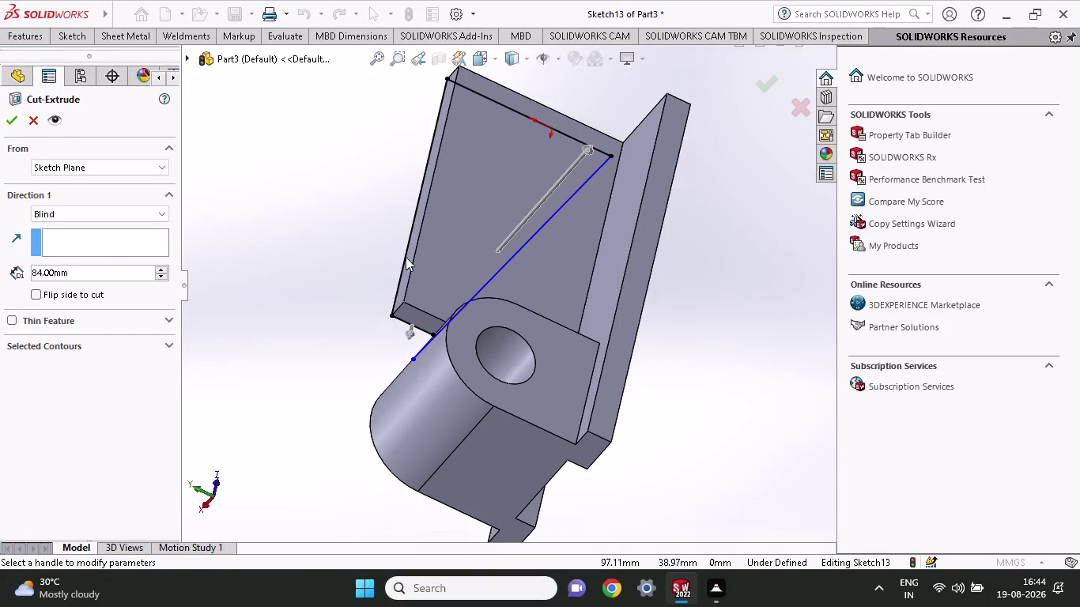
middle_drag(306, 256, 454, 186)
scroll(up, 3)
key(ctrl+z)
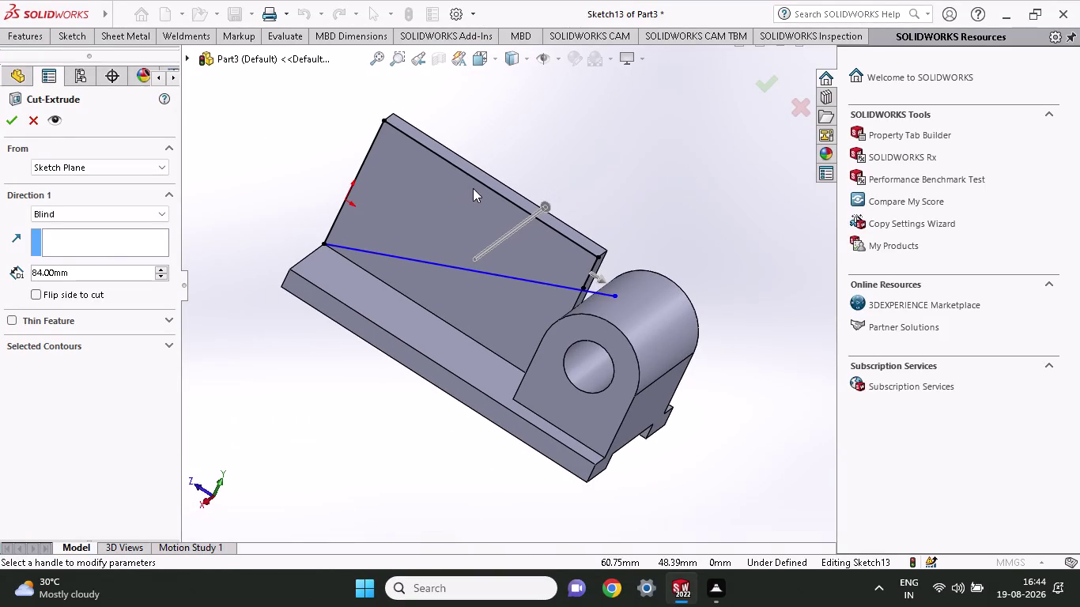
key(ctrl+z)
scroll(down, 3)
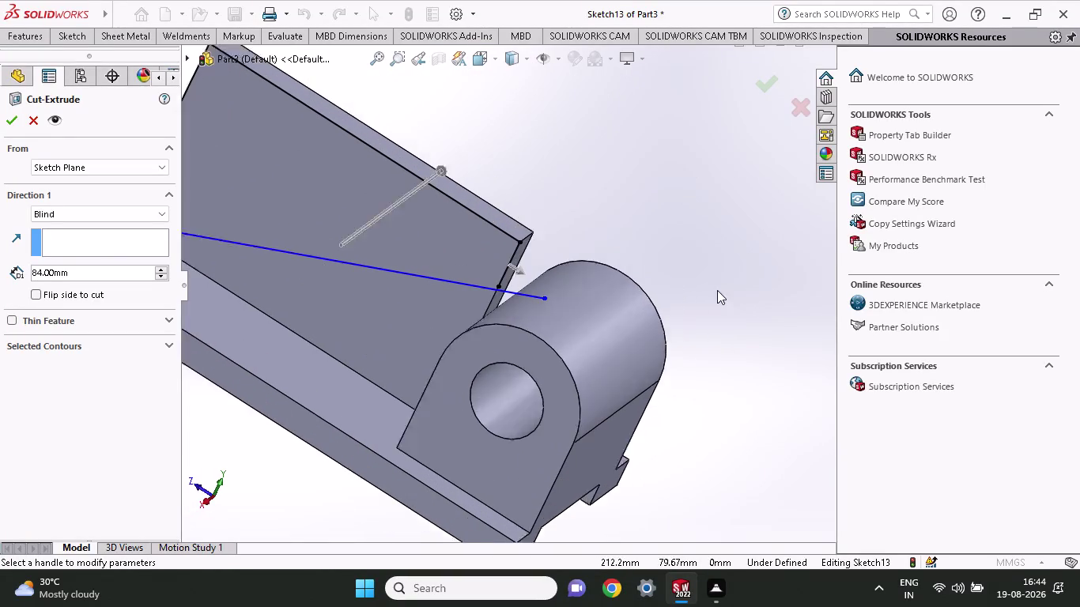
scroll(down, 3)
scroll(down, 3)
scroll(down, 3)
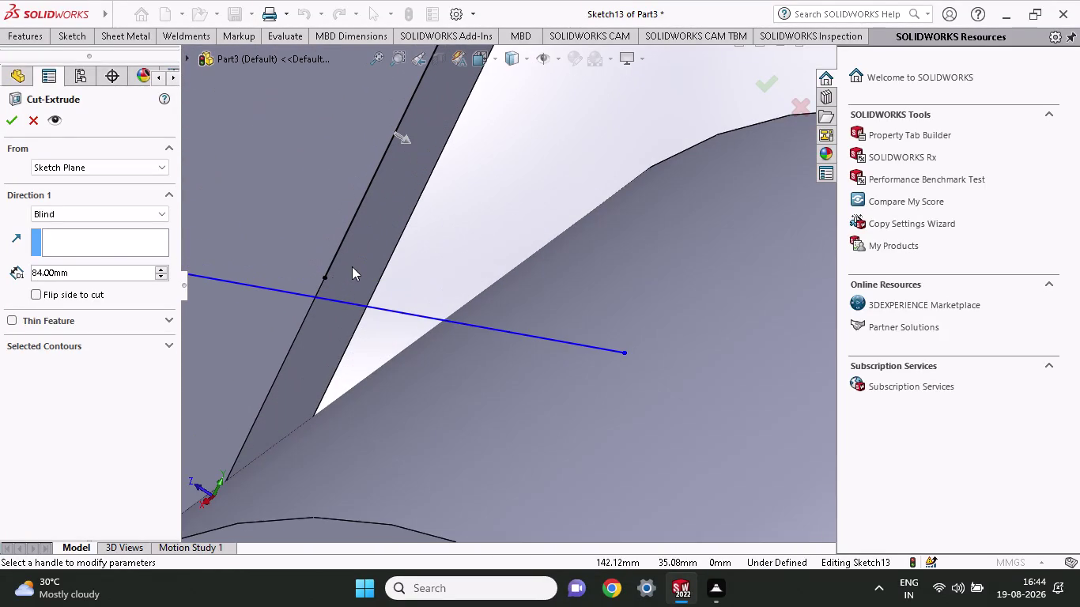
drag(327, 276, 313, 300)
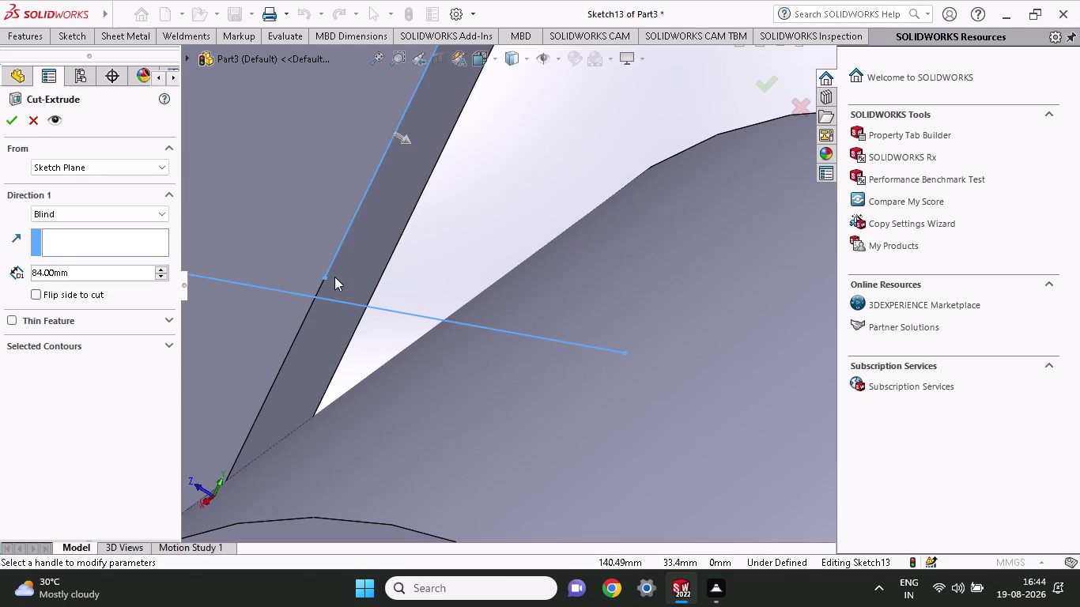
key(Escape)
drag(324, 274, 316, 298)
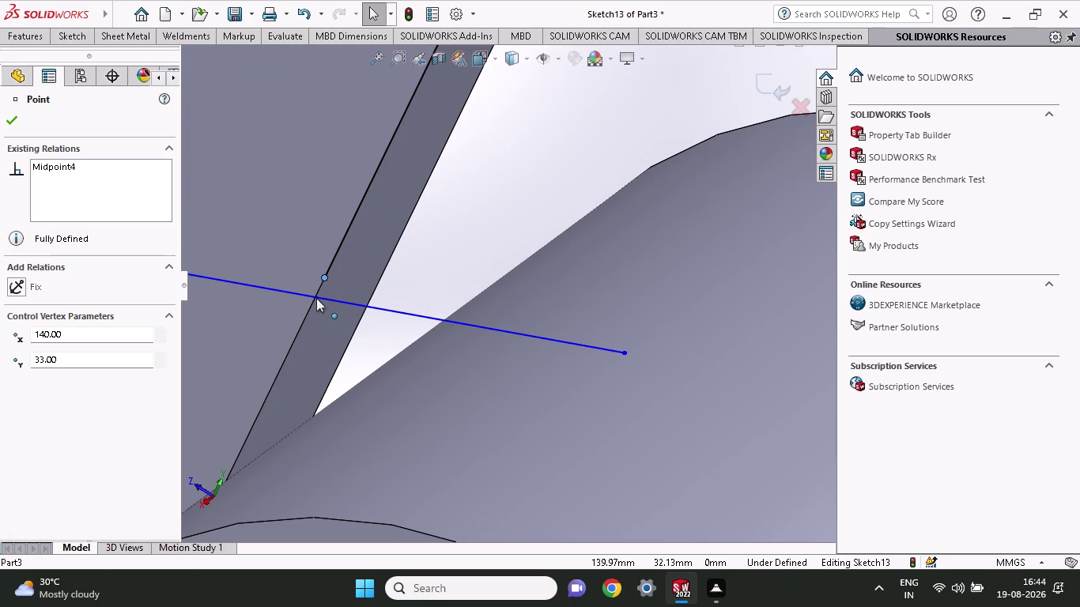
drag(317, 298, 318, 295)
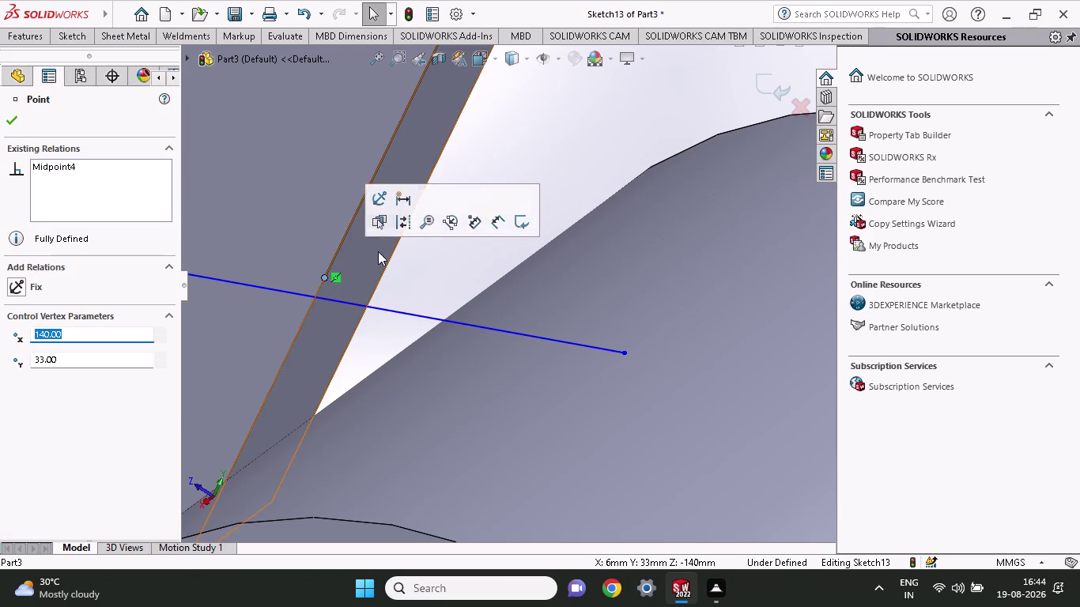
scroll(up, 3)
Add a short line along the pad edge where the diagonal meets it.
click(73, 33)
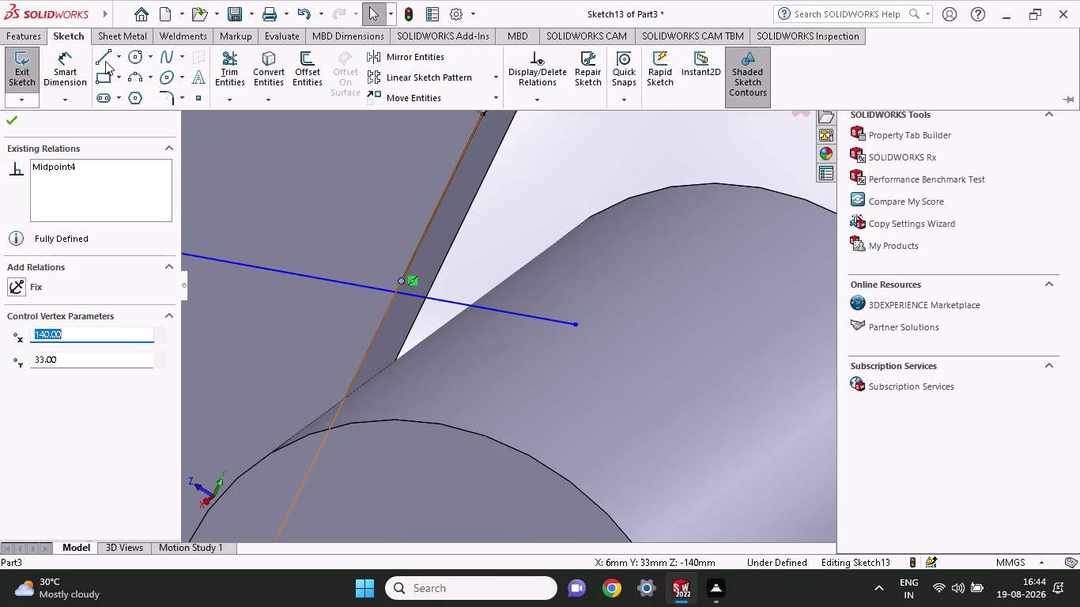
click(105, 61)
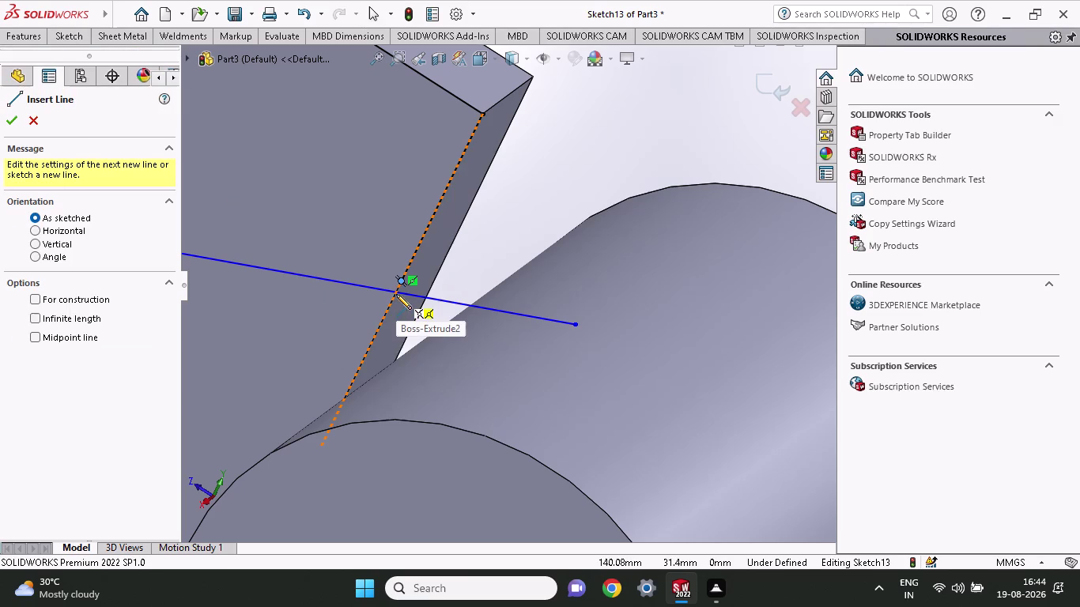
scroll(down, 3)
click(432, 258)
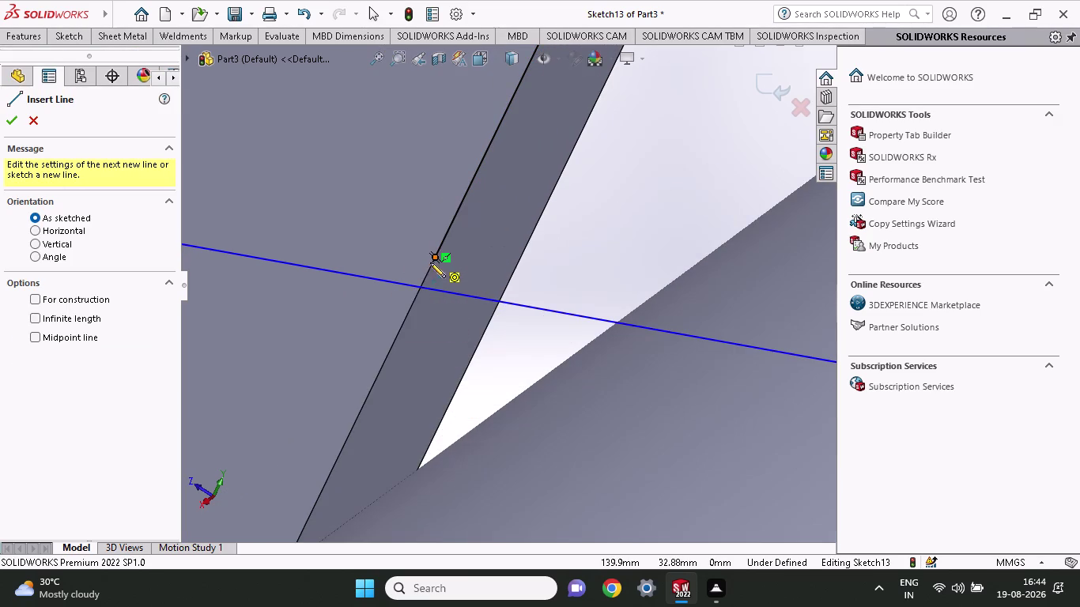
click(417, 286)
scroll(up, 3)
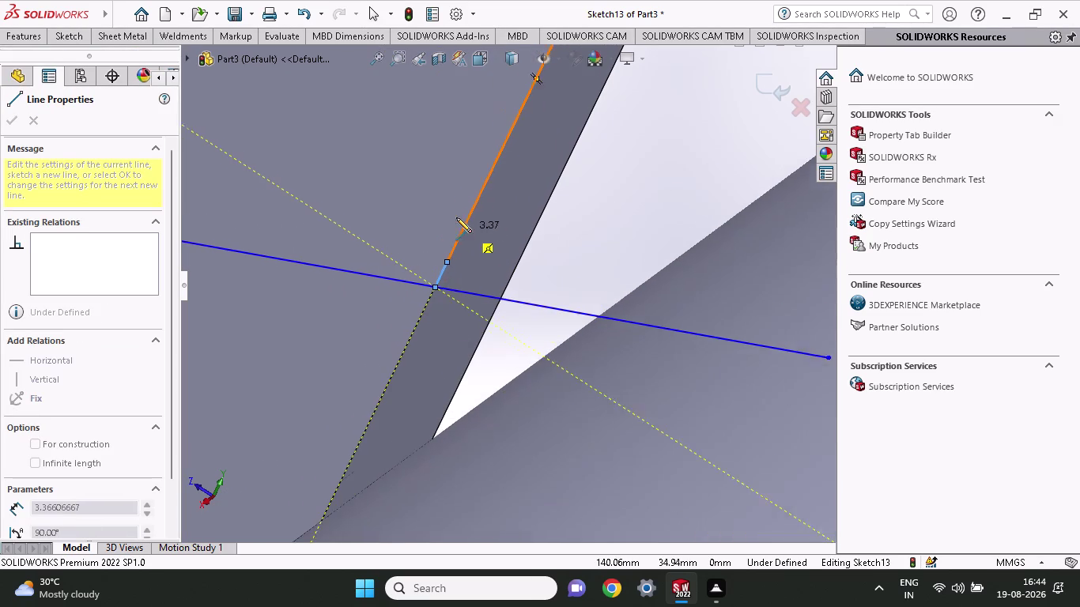
scroll(up, 3)
key(Escape)
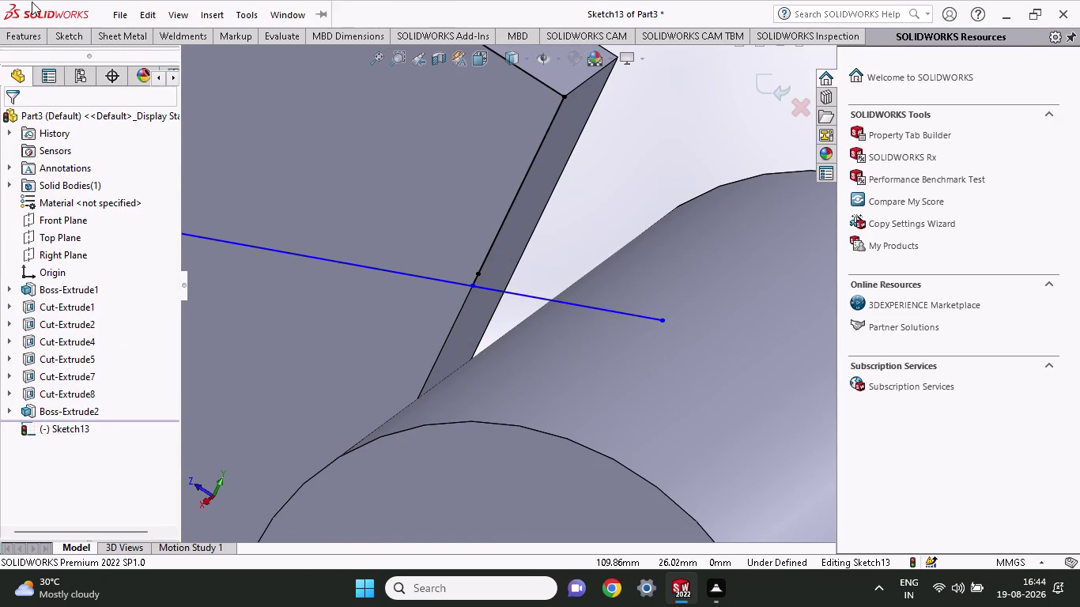
Set up an 84 mm extruded cut on the triangular region above the diagonal.
click(39, 41)
click(221, 71)
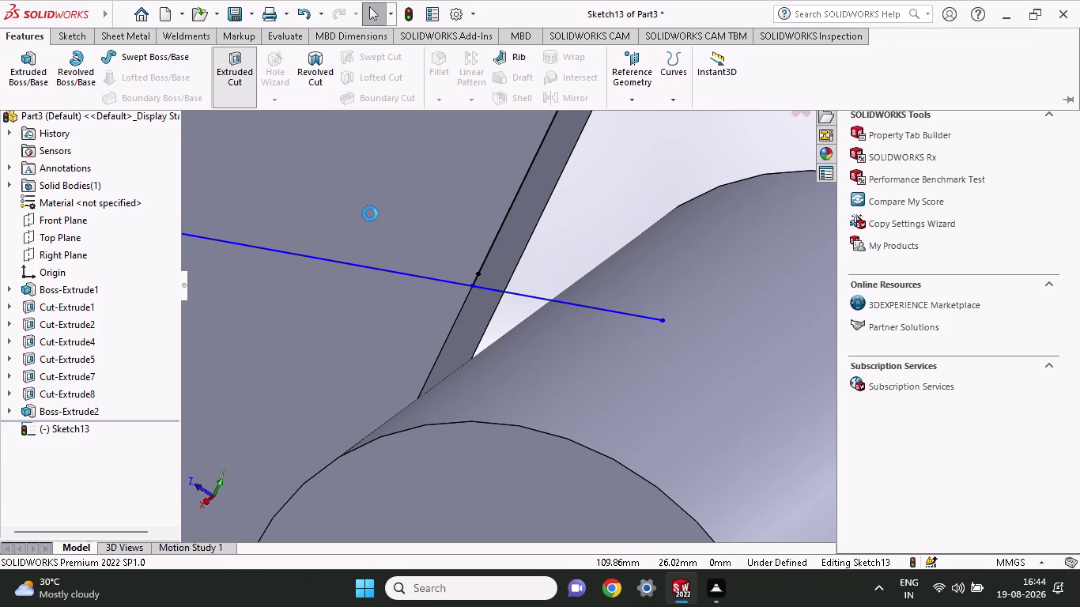
click(370, 214)
scroll(up, 3)
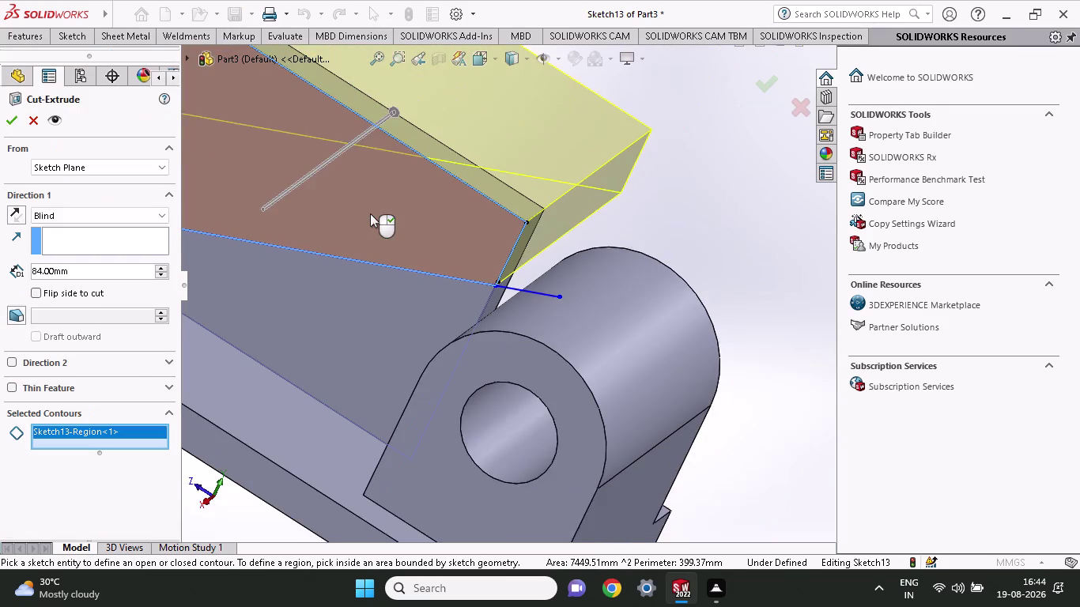
click(10, 118)
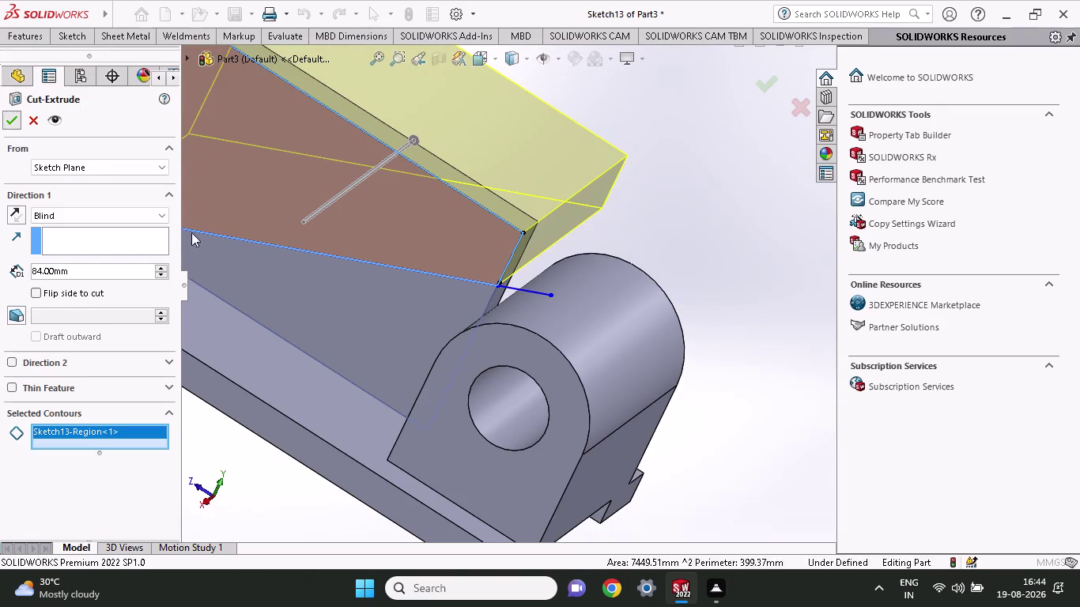
middle_drag(280, 504, 335, 420)
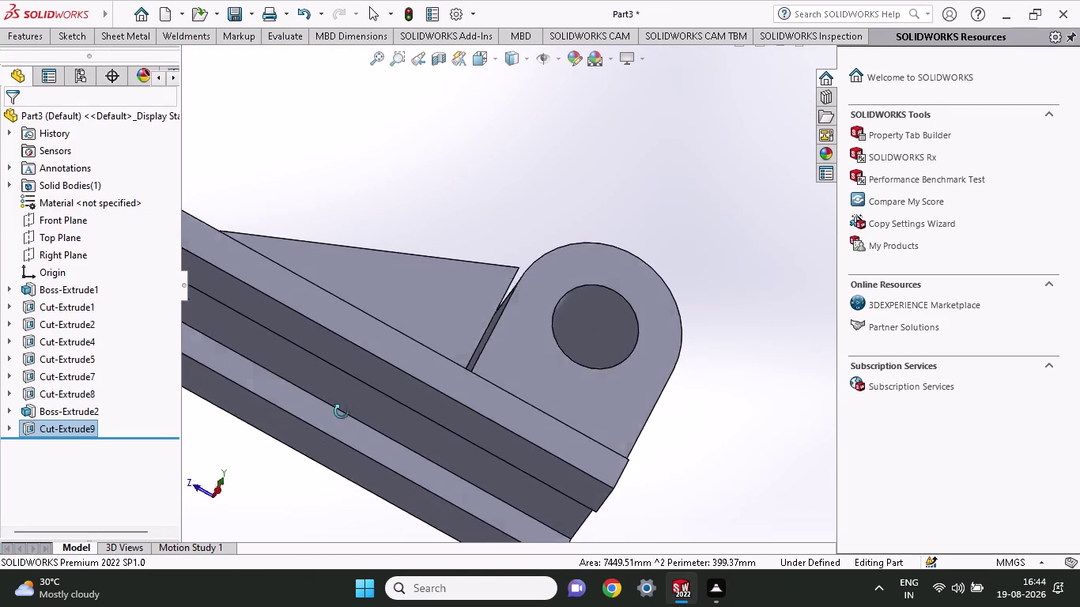
middle_drag(336, 420, 279, 496)
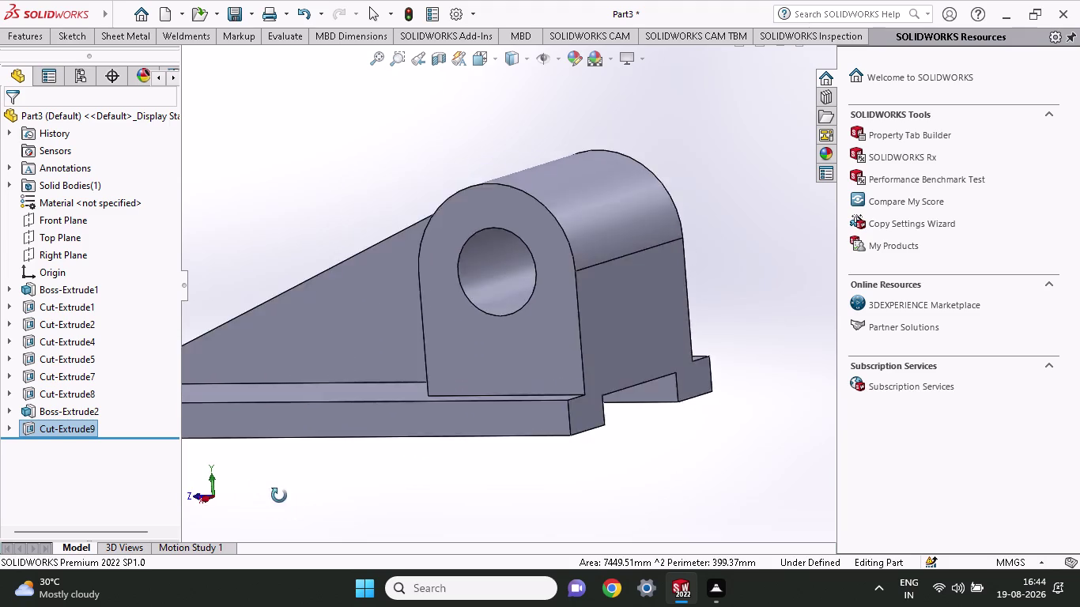
middle_drag(279, 496, 321, 472)
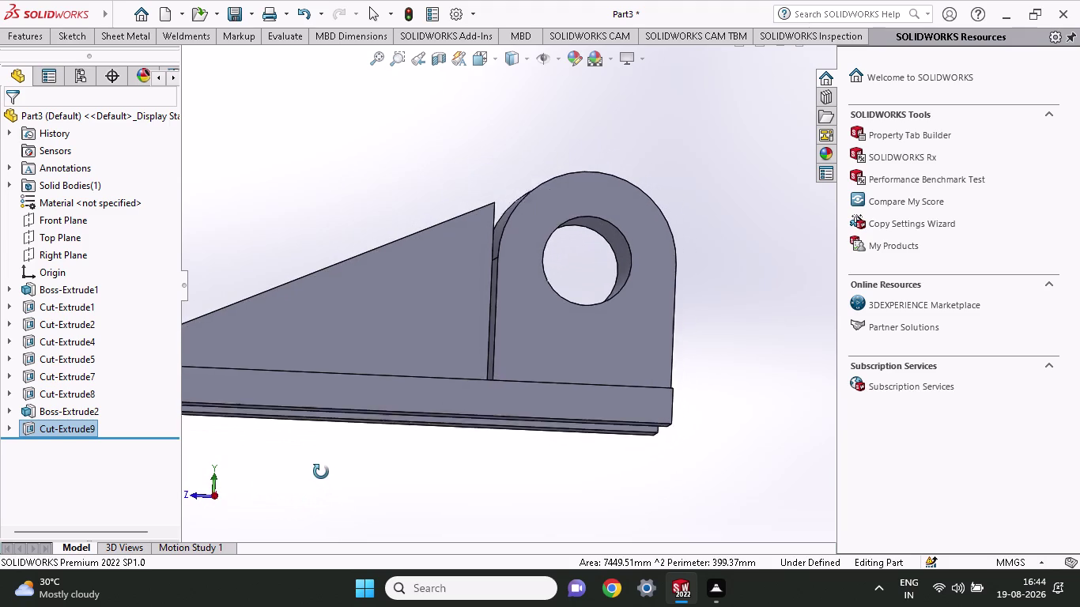
middle_drag(321, 472, 319, 476)
scroll(up, 3)
scroll(down, 3)
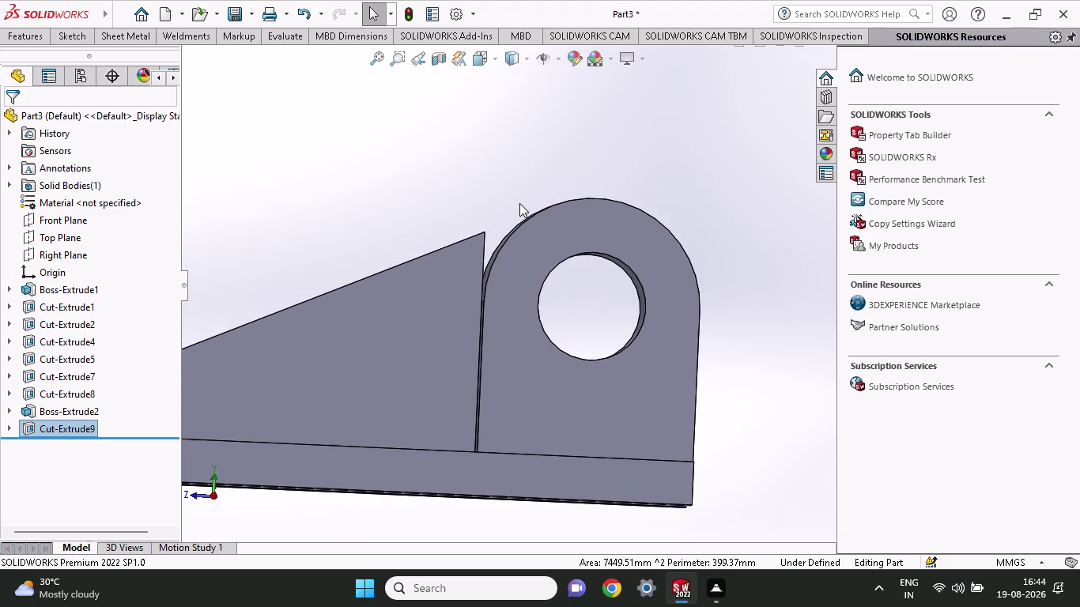
click(469, 263)
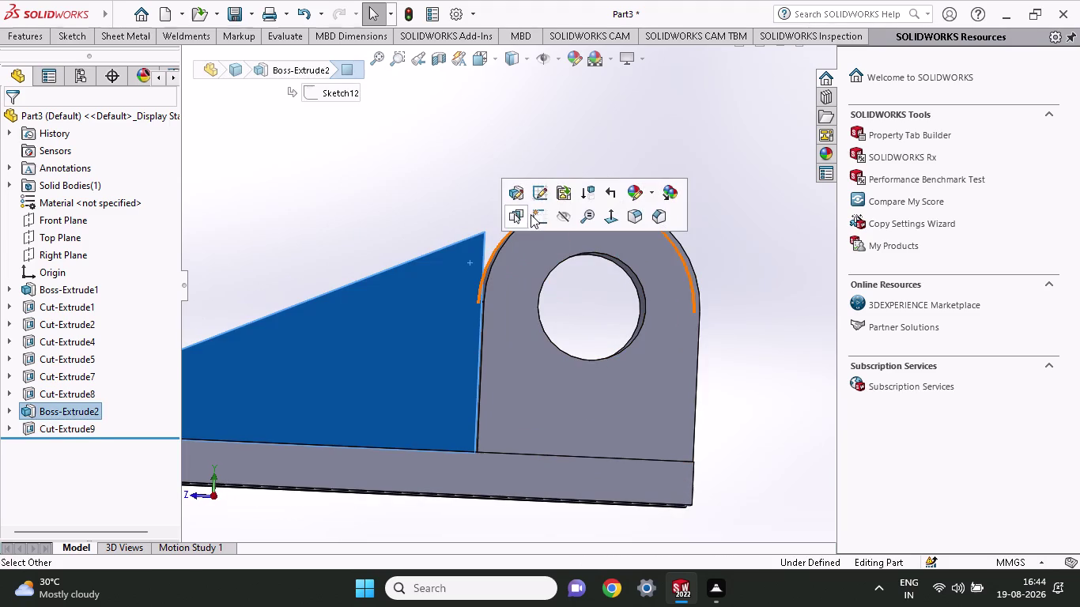
Start a sketch on the rib face, draw a large circle around the lug, and undo it.
click(536, 217)
scroll(down, 3)
scroll(down, 3)
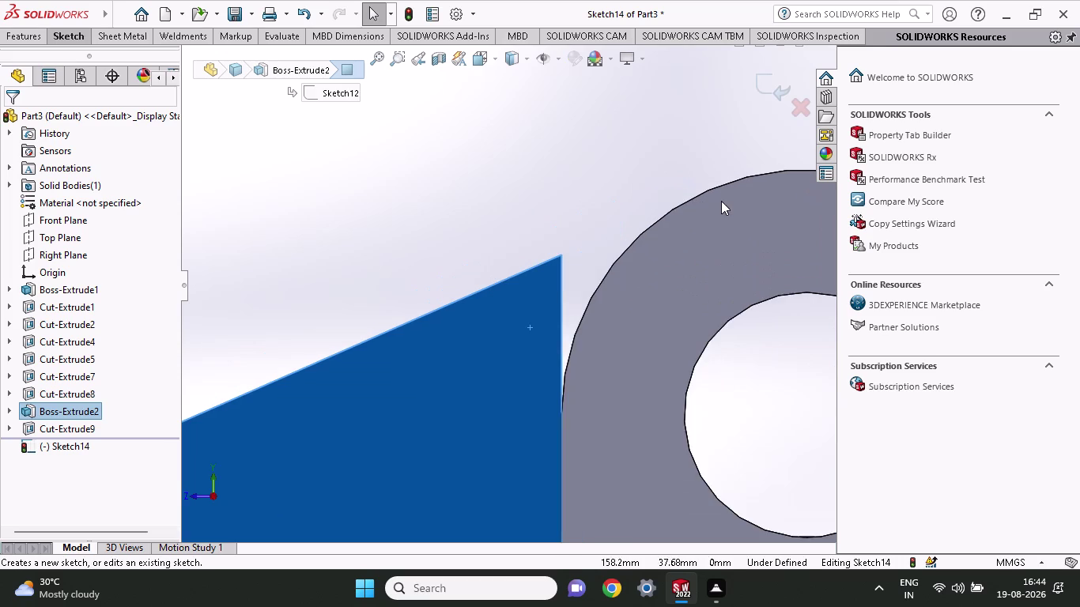
scroll(down, 3)
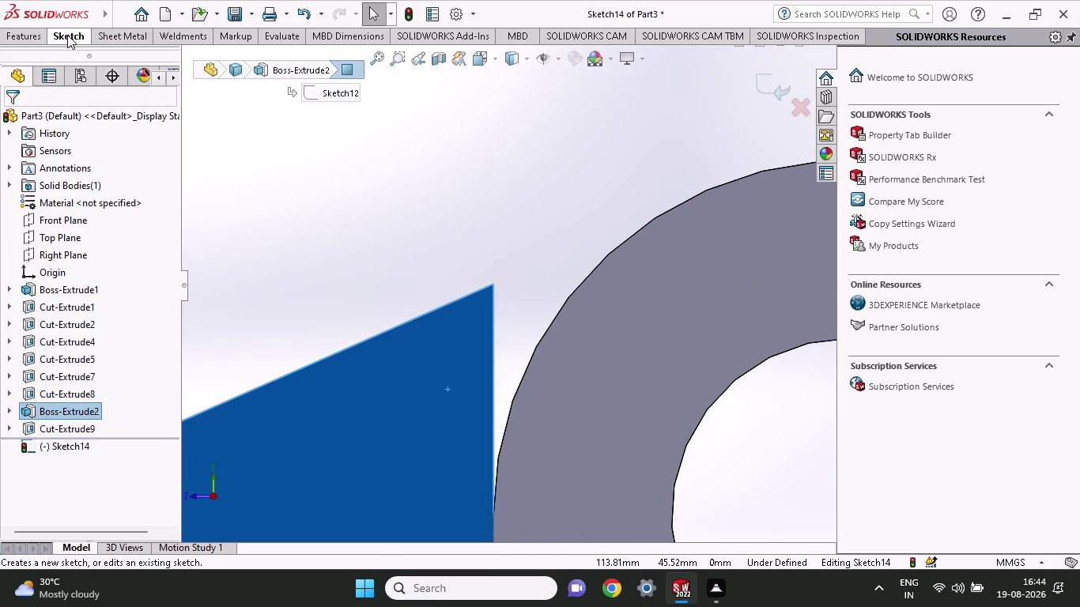
click(67, 36)
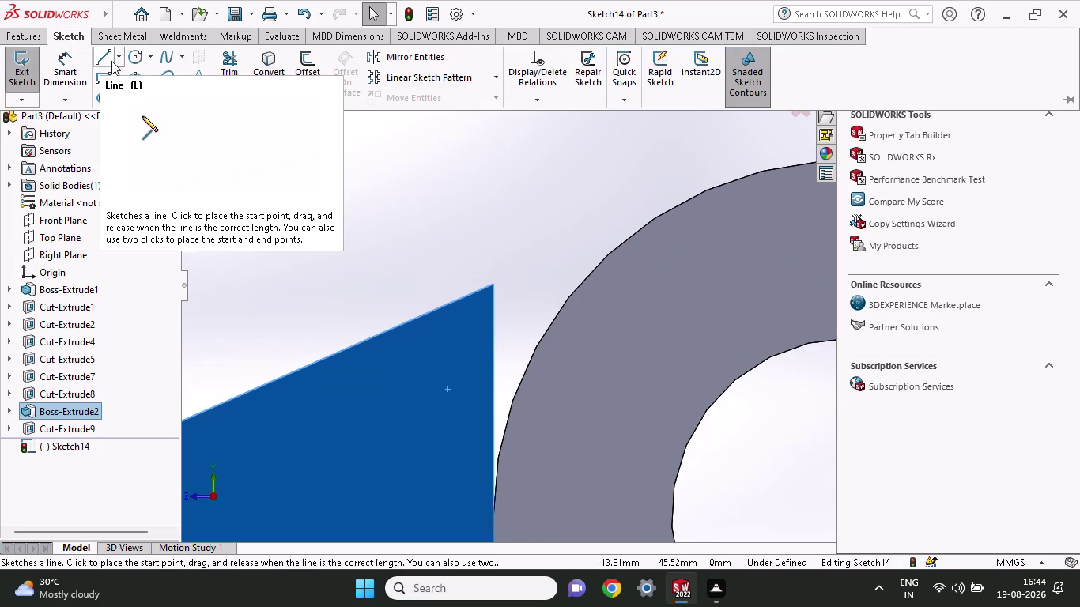
click(133, 58)
scroll(up, 3)
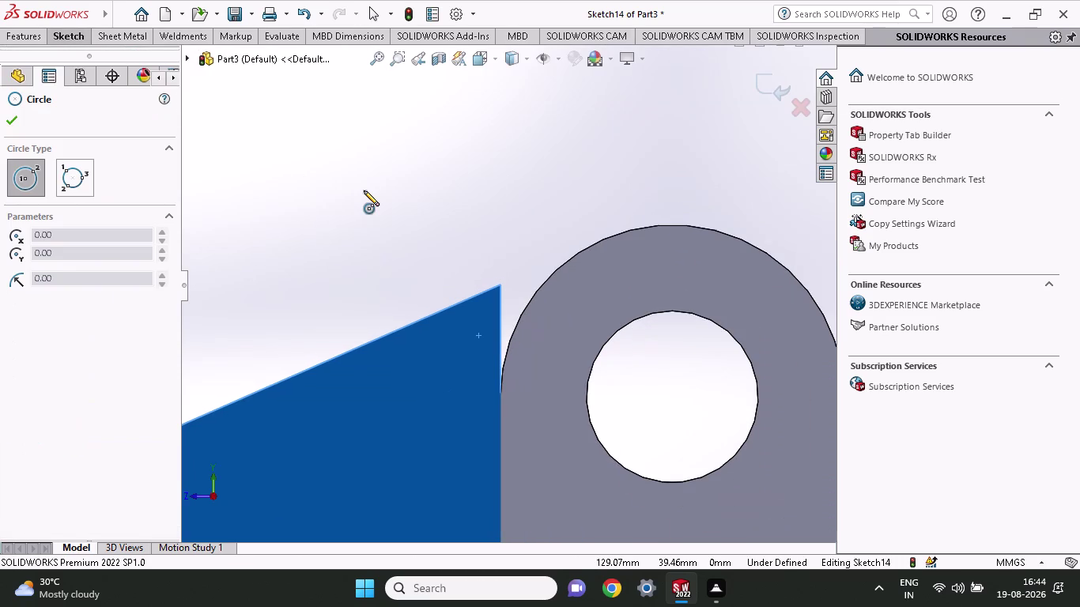
scroll(up, 3)
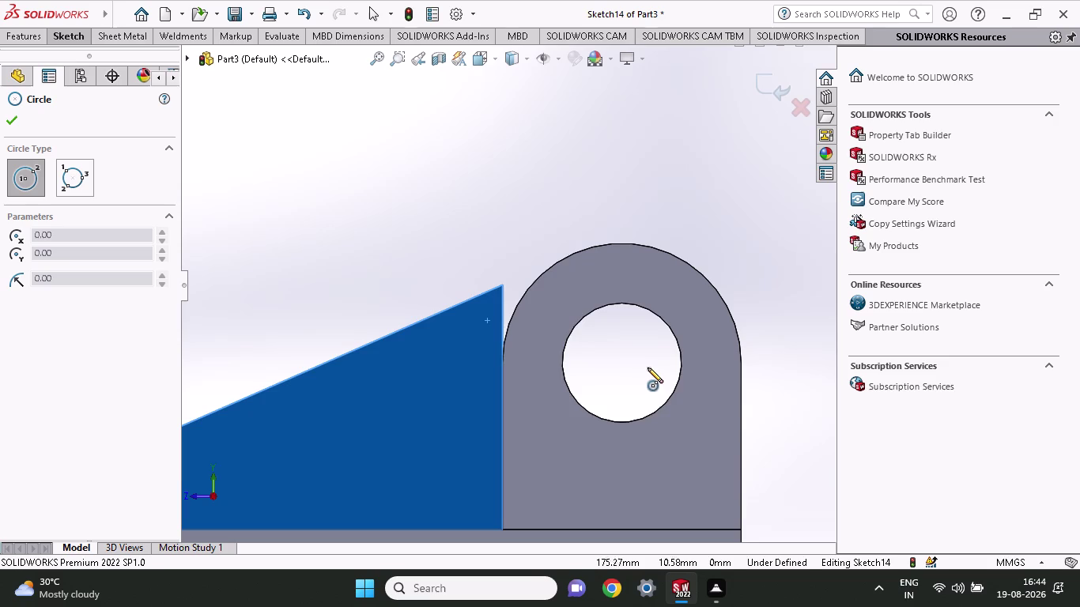
click(623, 361)
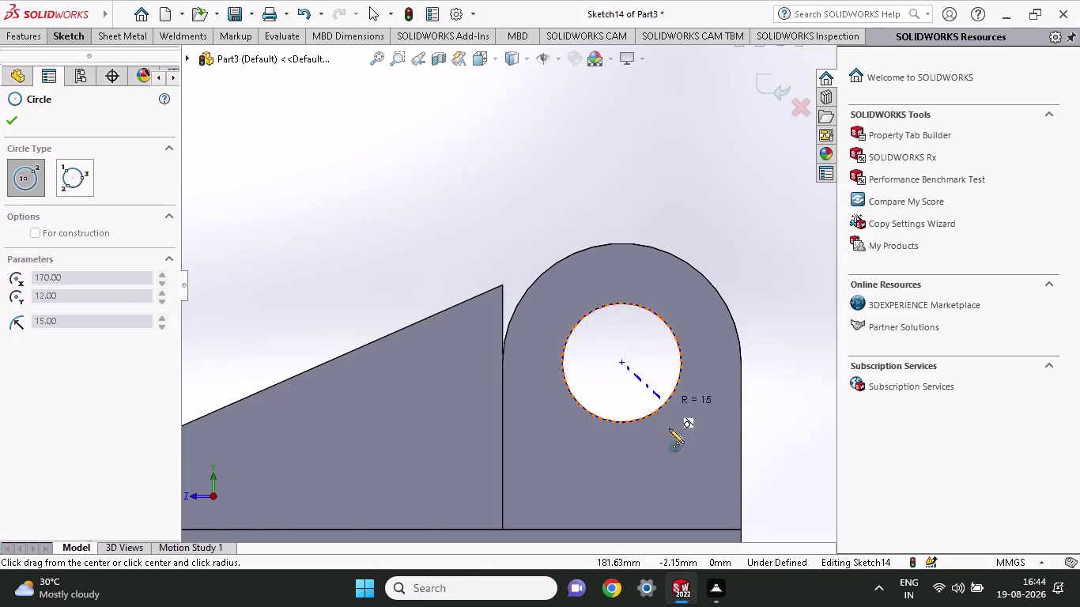
drag(652, 493, 652, 500)
click(652, 500)
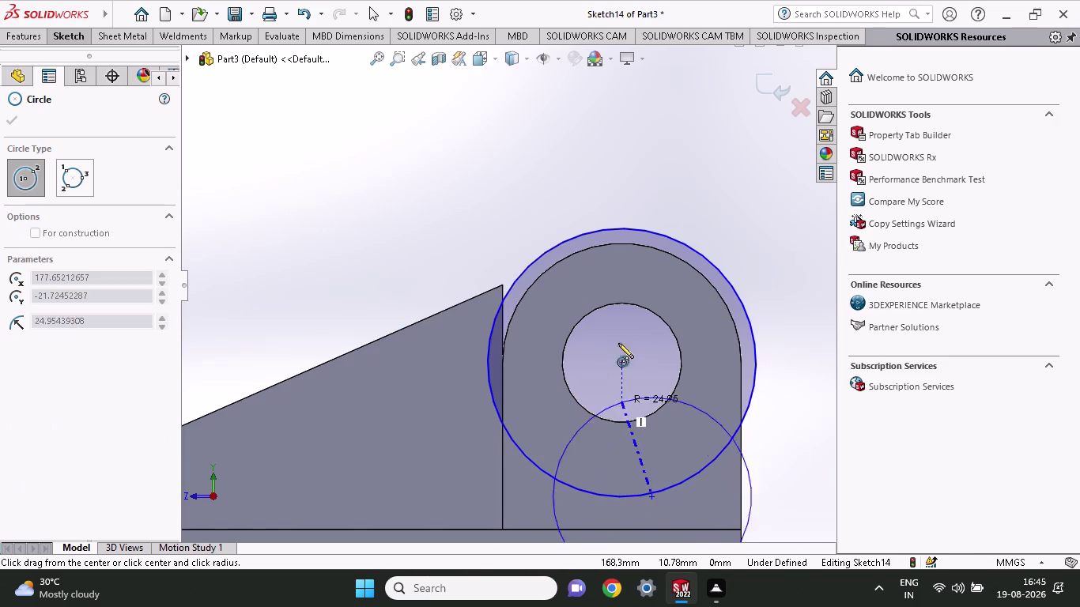
key(Escape)
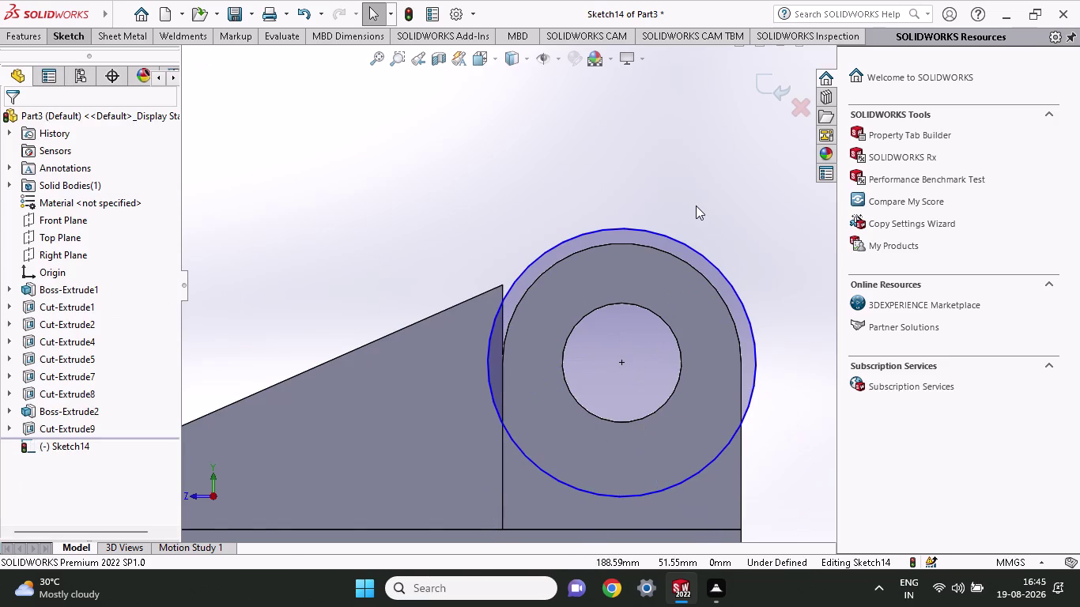
key(ctrl+z)
Attempt another circle at the lug's hole centre, then cancel it.
click(79, 33)
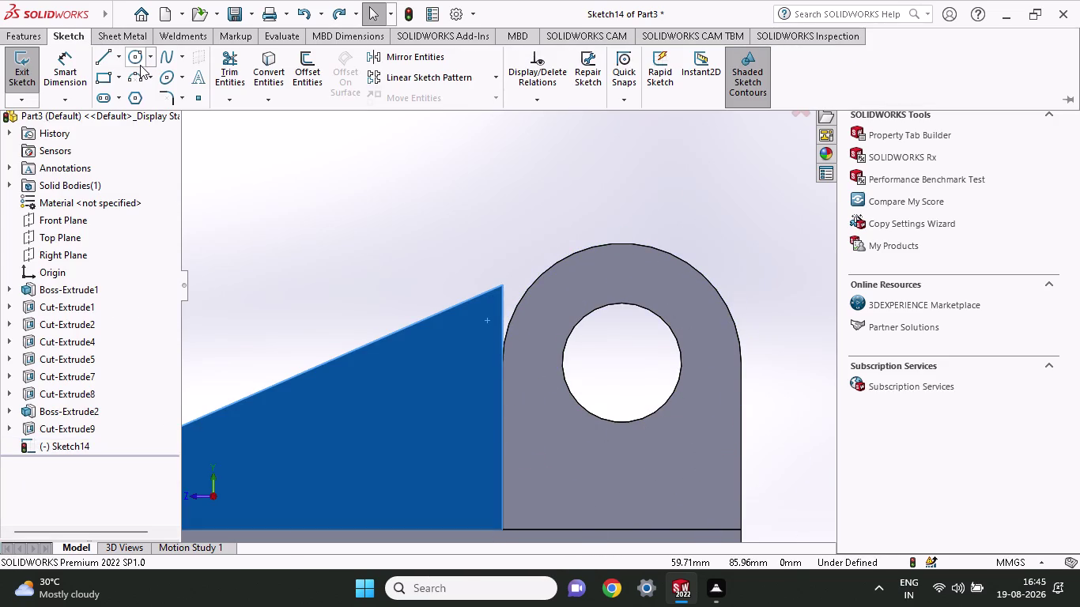
click(140, 65)
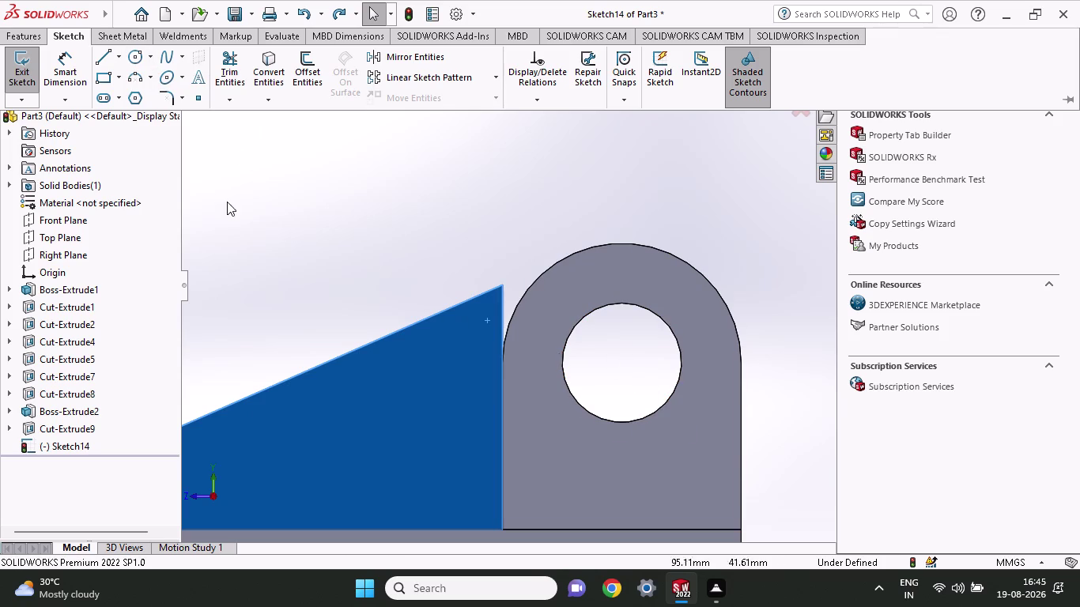
click(129, 63)
click(135, 57)
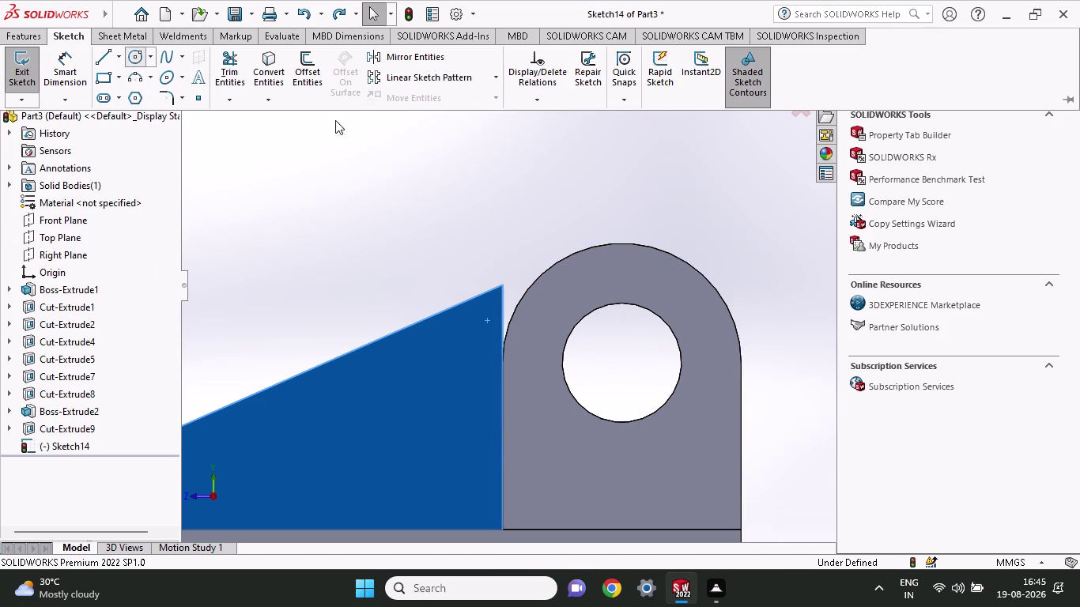
click(621, 364)
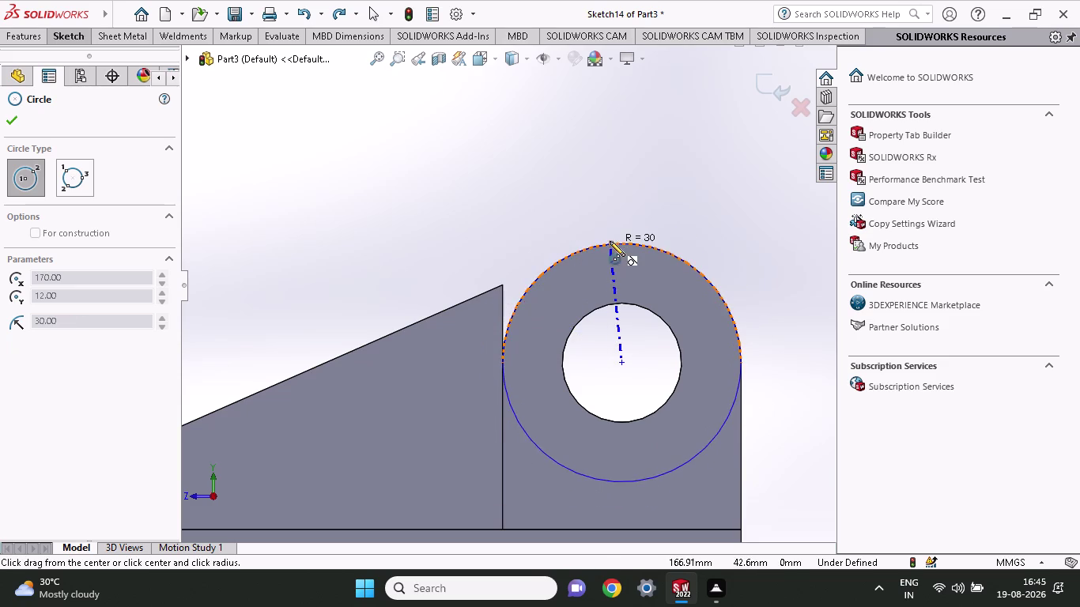
key(Escape)
key(Escape)
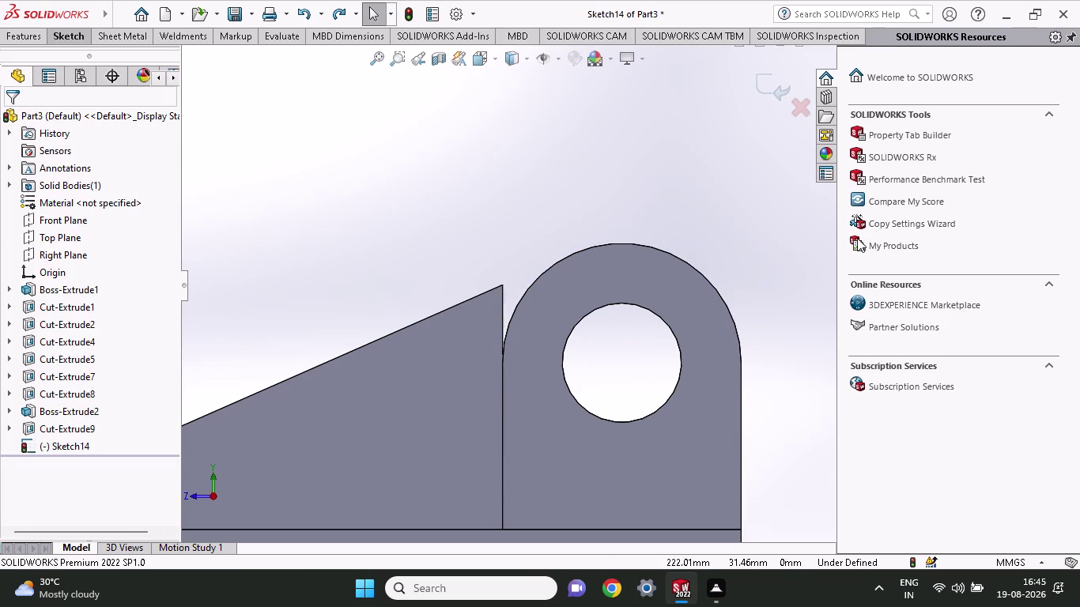
Try the 3 Point Arc tool around the lug, then cancel without drawing.
click(56, 34)
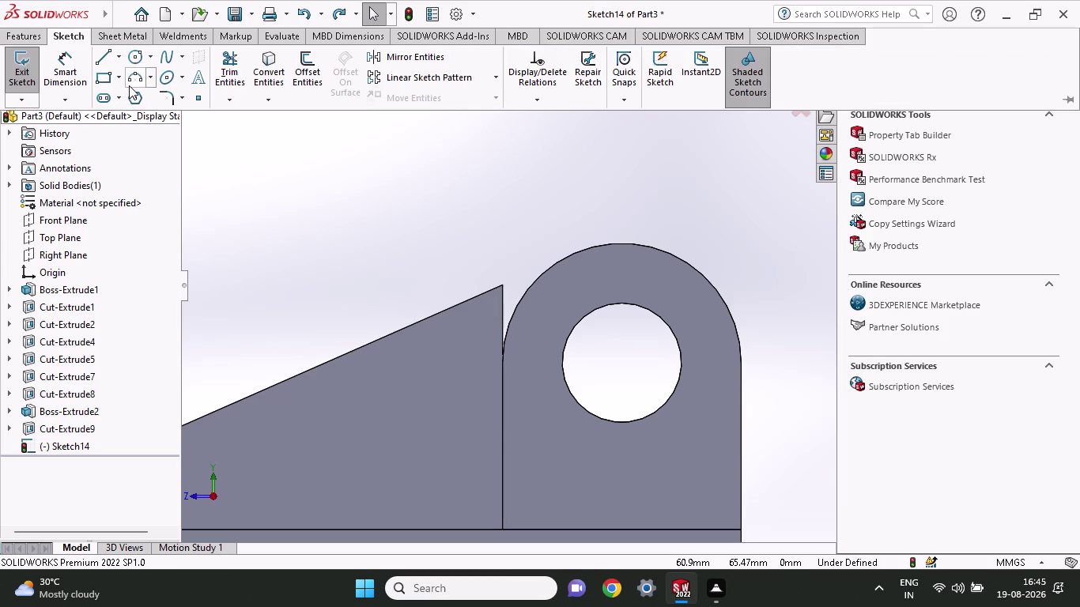
click(129, 85)
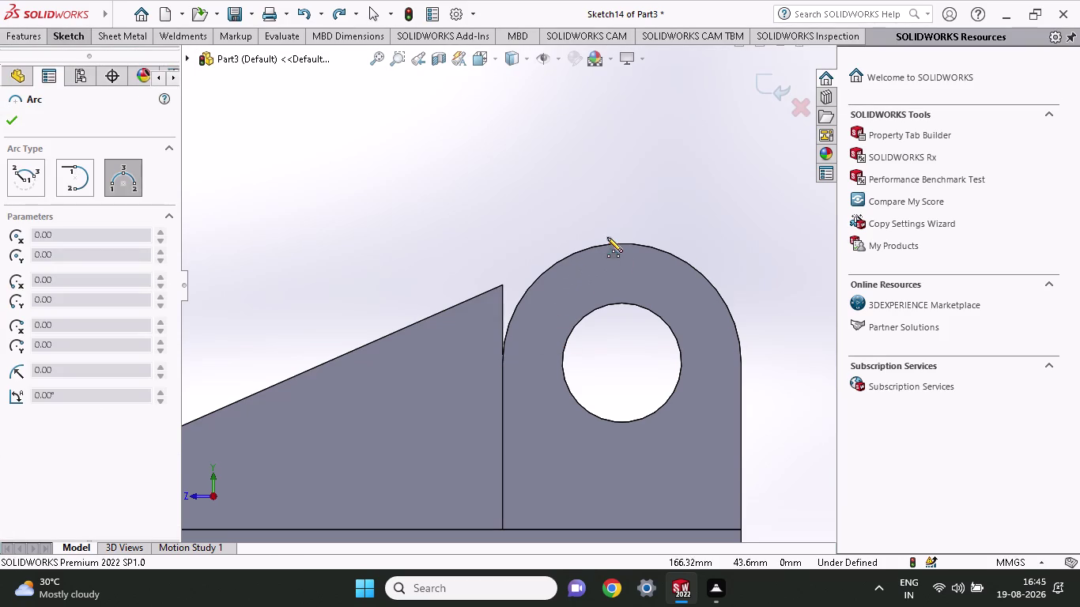
middle_drag(613, 243, 636, 297)
scroll(up, 3)
middle_drag(699, 239, 712, 245)
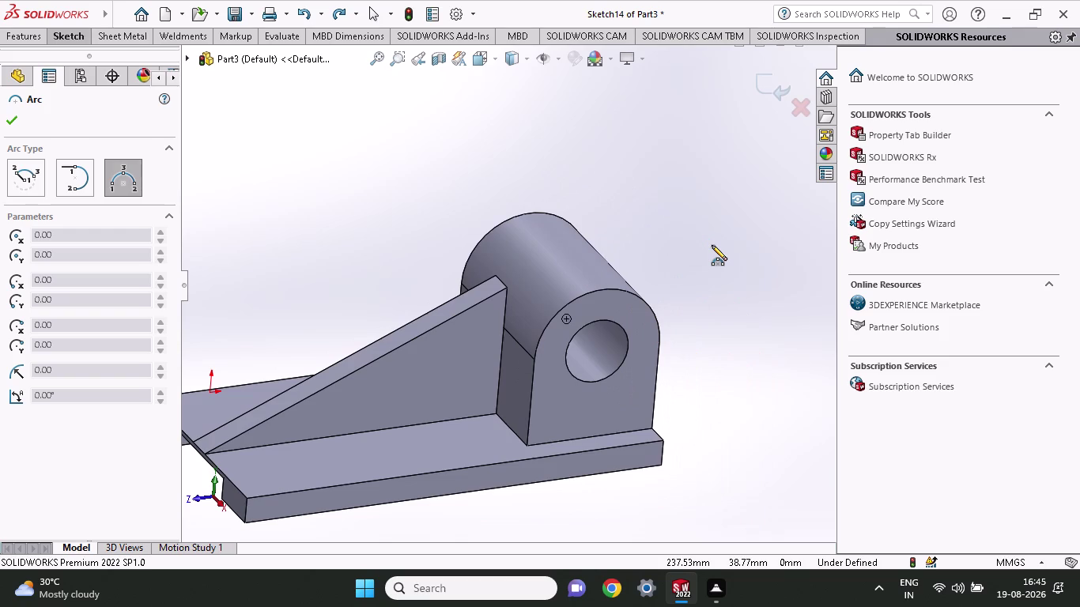
scroll(down, 3)
key(Escape)
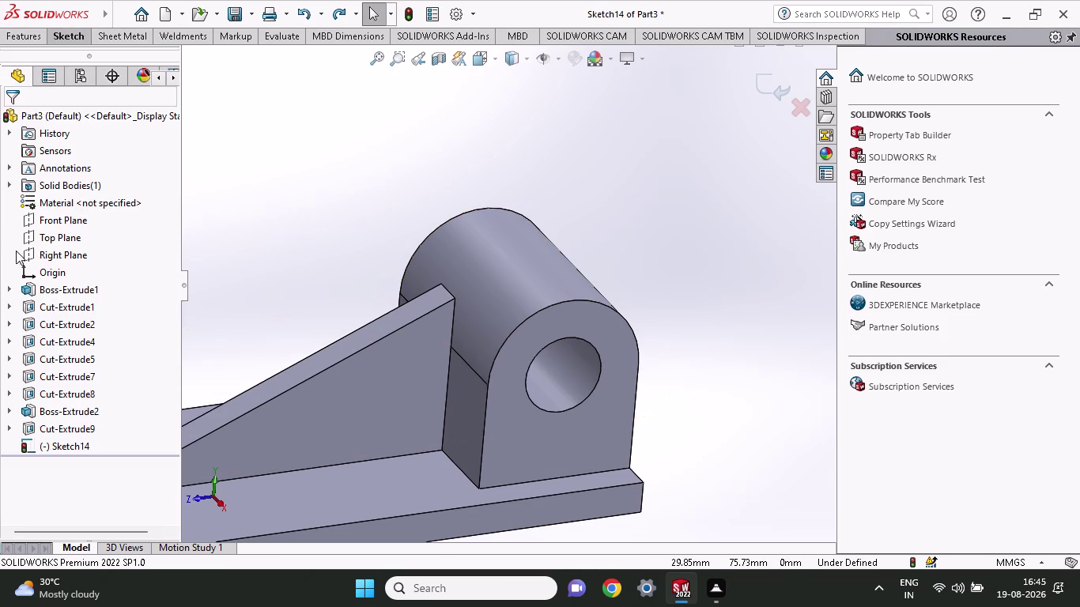
Exit the empty sketch and start a new sketch on the Right Plane.
click(61, 259)
click(77, 239)
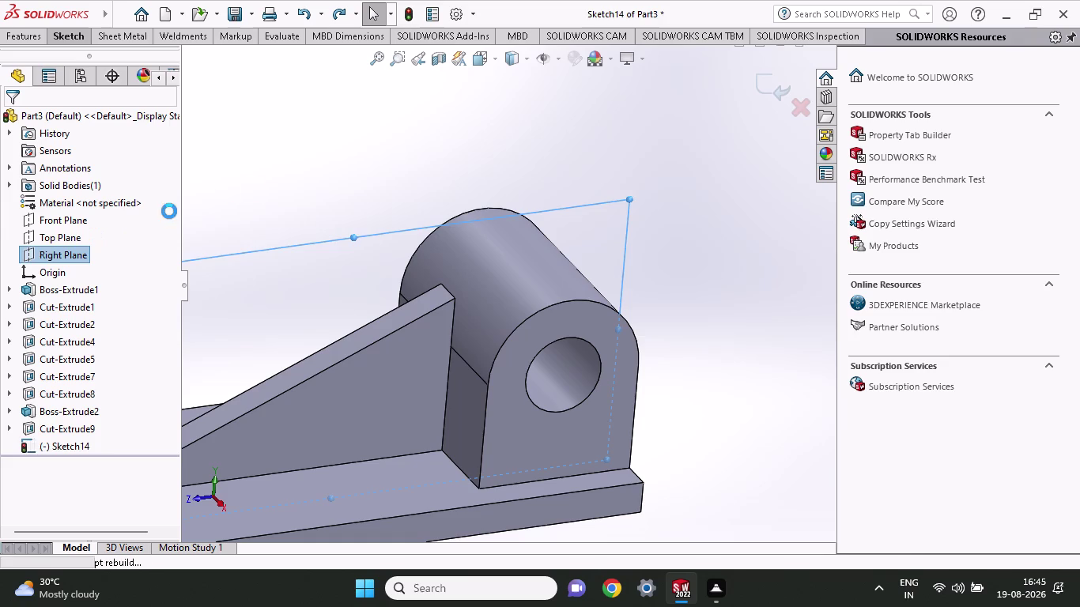
click(68, 247)
click(77, 226)
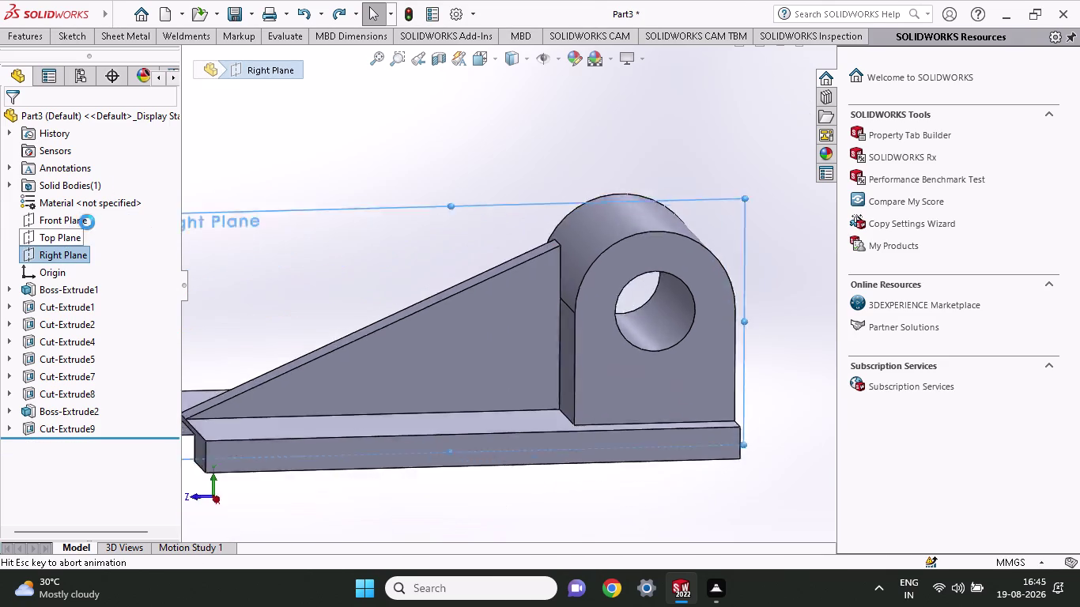
click(80, 40)
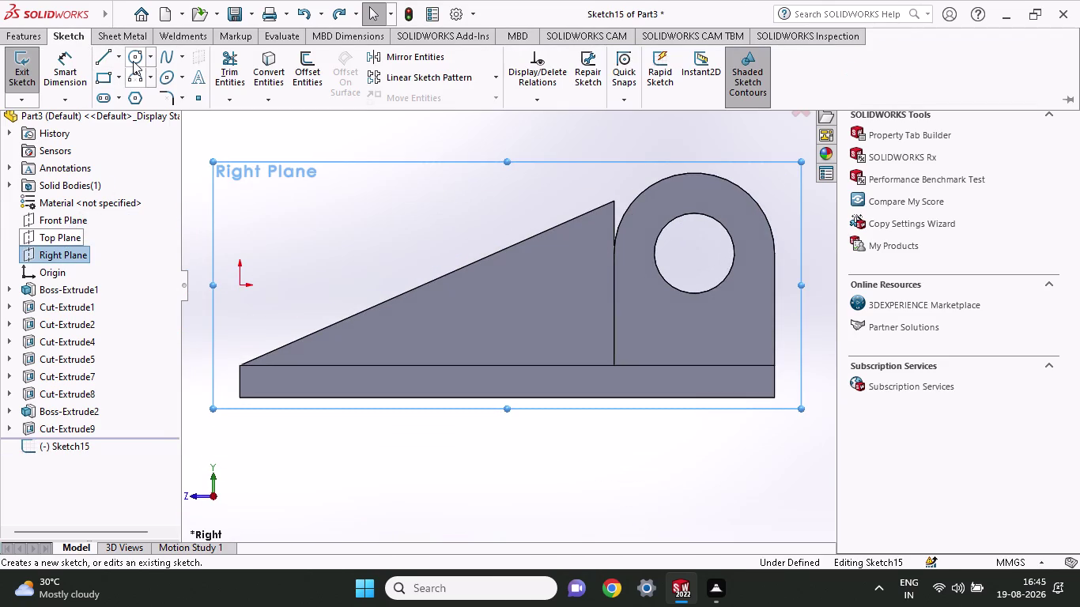
click(133, 61)
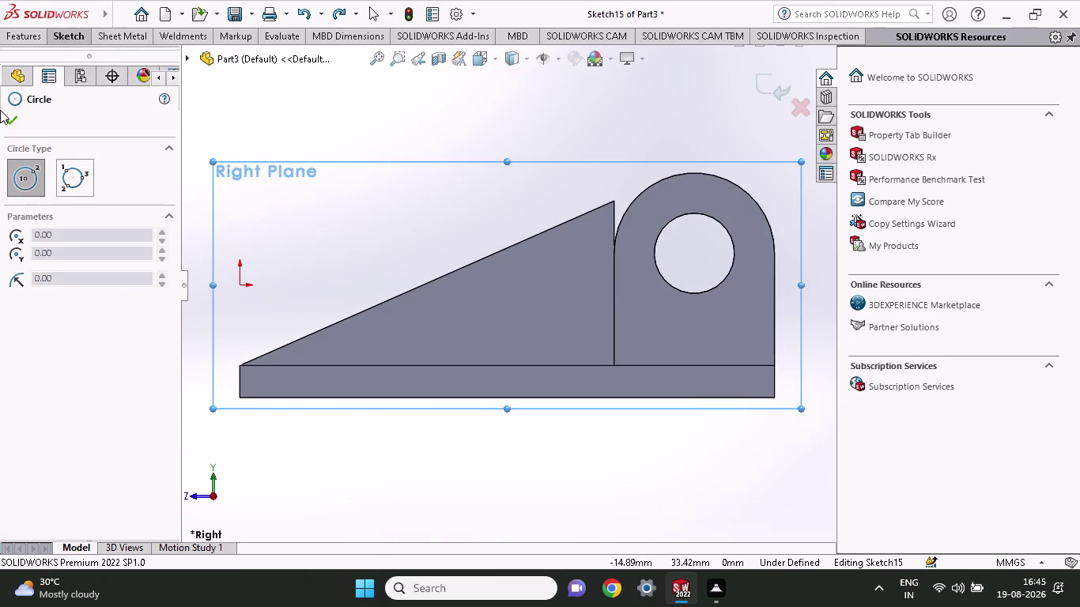
click(69, 32)
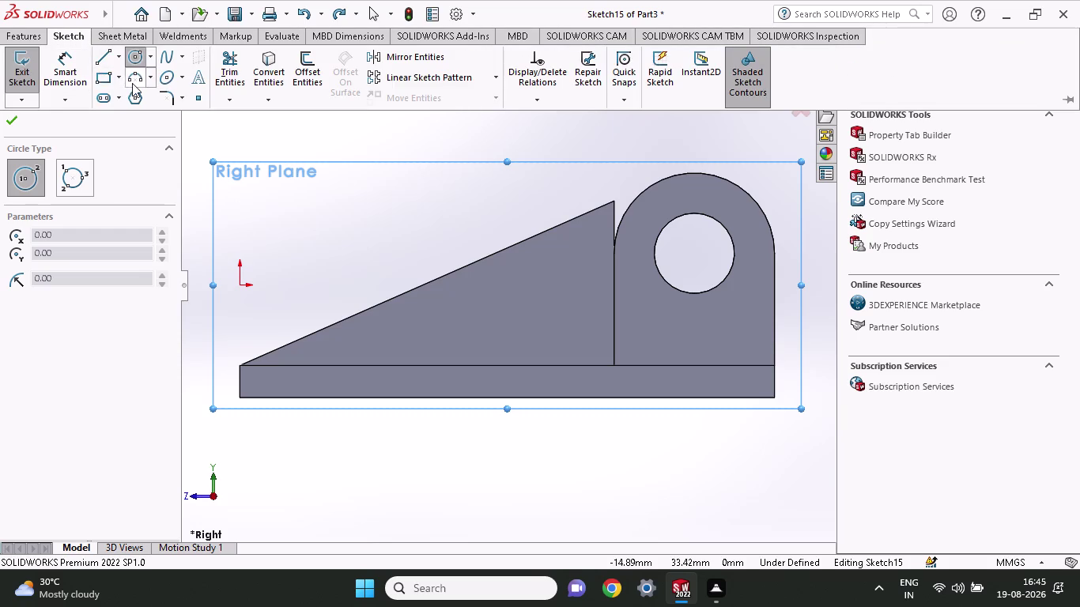
Draw a three-point arc from the lug's left edge to its right edge along the rounded top.
click(132, 83)
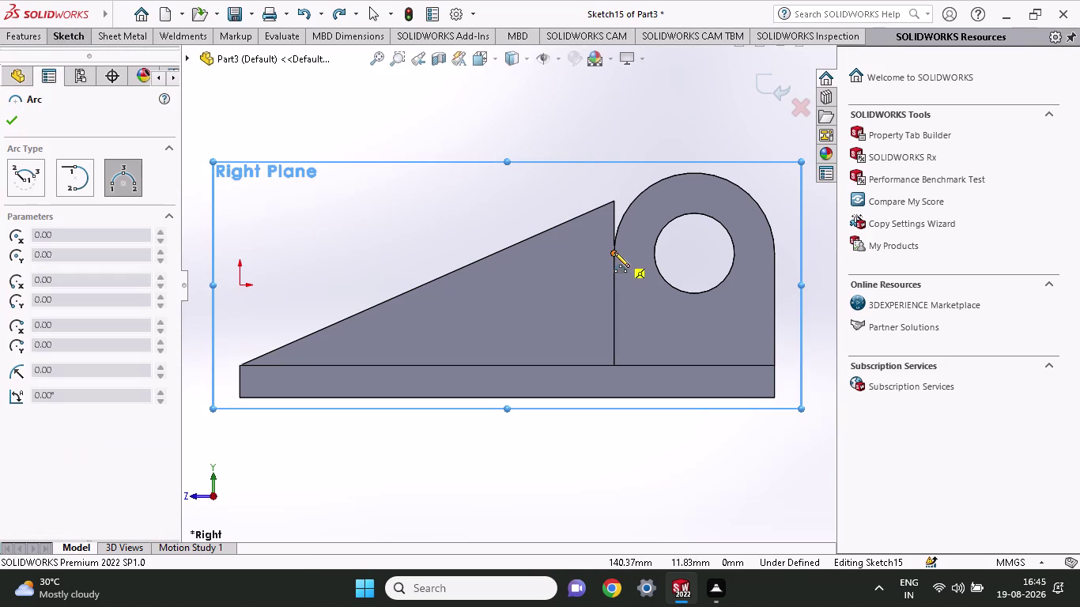
click(615, 250)
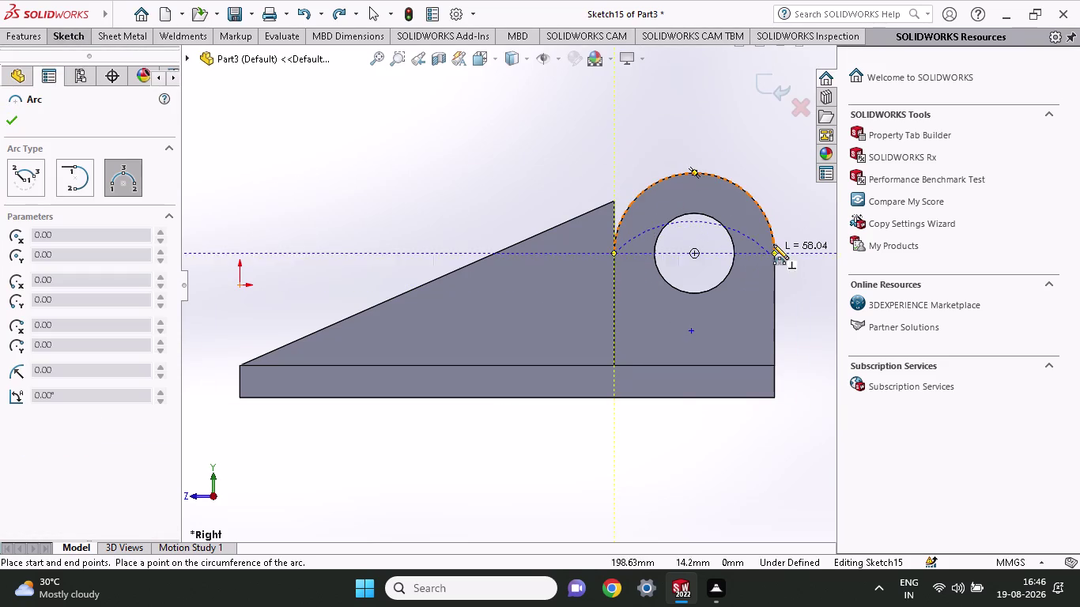
click(773, 254)
click(708, 173)
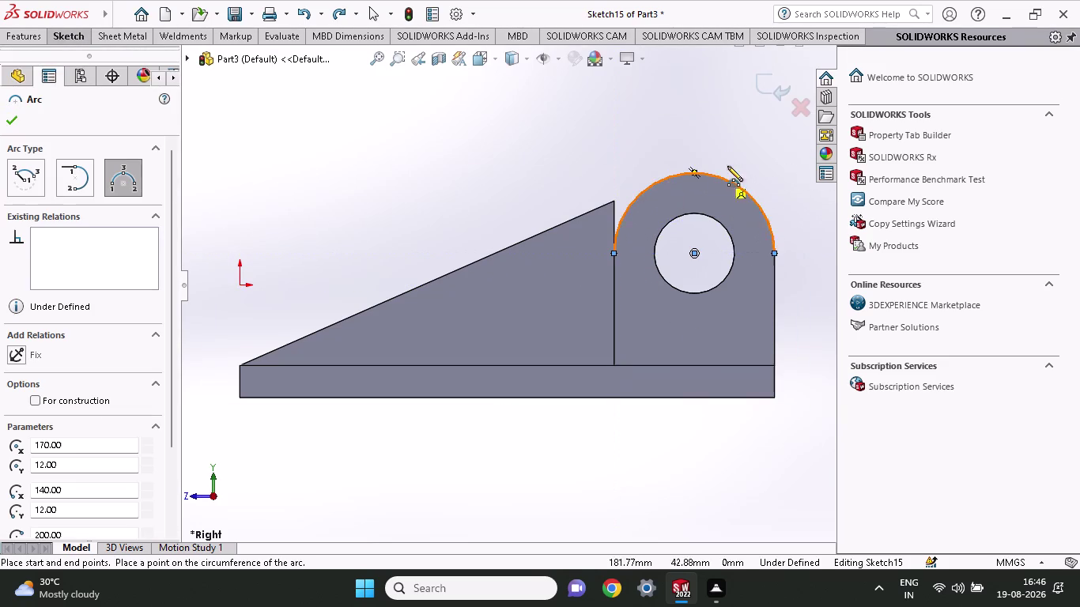
middle_drag(695, 144, 723, 201)
key(Escape)
scroll(up, 3)
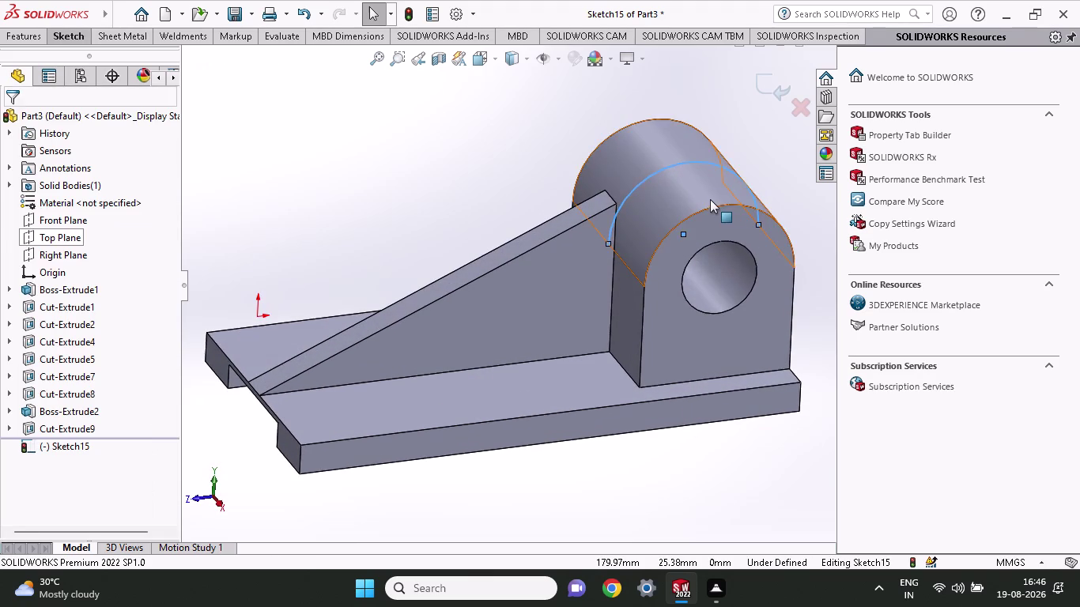
View the sketch normal to and draw a line from the ramp tip tangent to the arc.
scroll(up, 3)
scroll(down, 3)
scroll(down, 3)
middle_drag(468, 253, 487, 223)
scroll(up, 3)
middle_drag(487, 223, 449, 211)
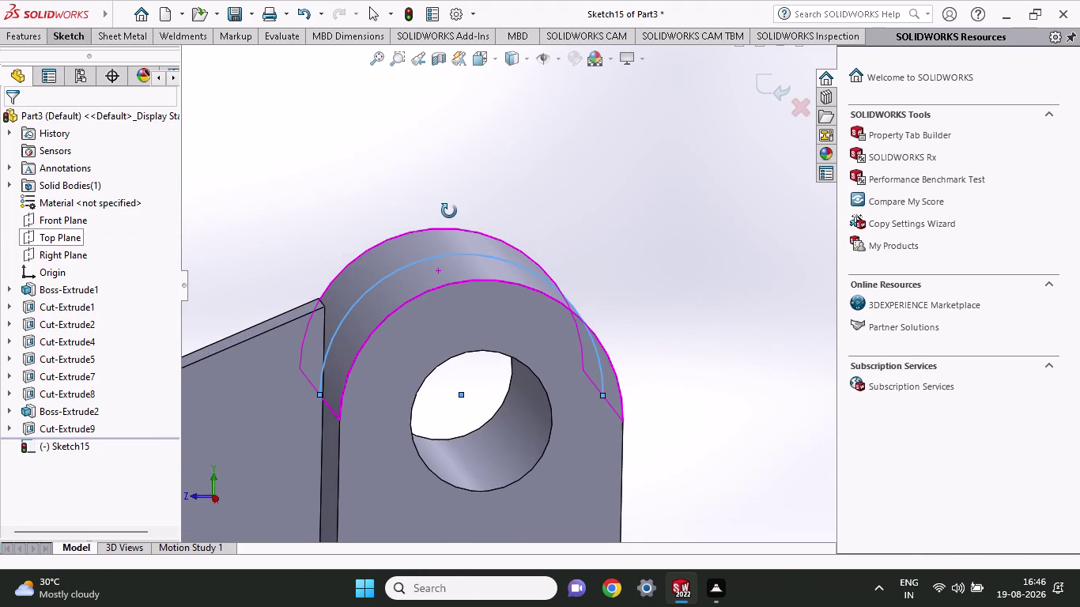
middle_drag(449, 211, 439, 203)
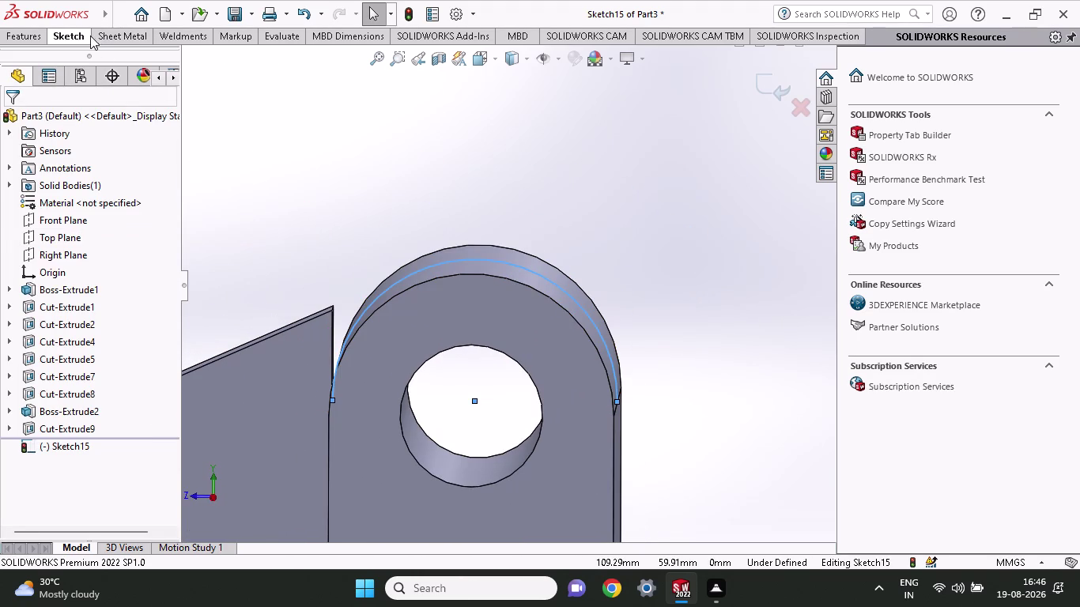
scroll(up, 3)
scroll(up, 3)
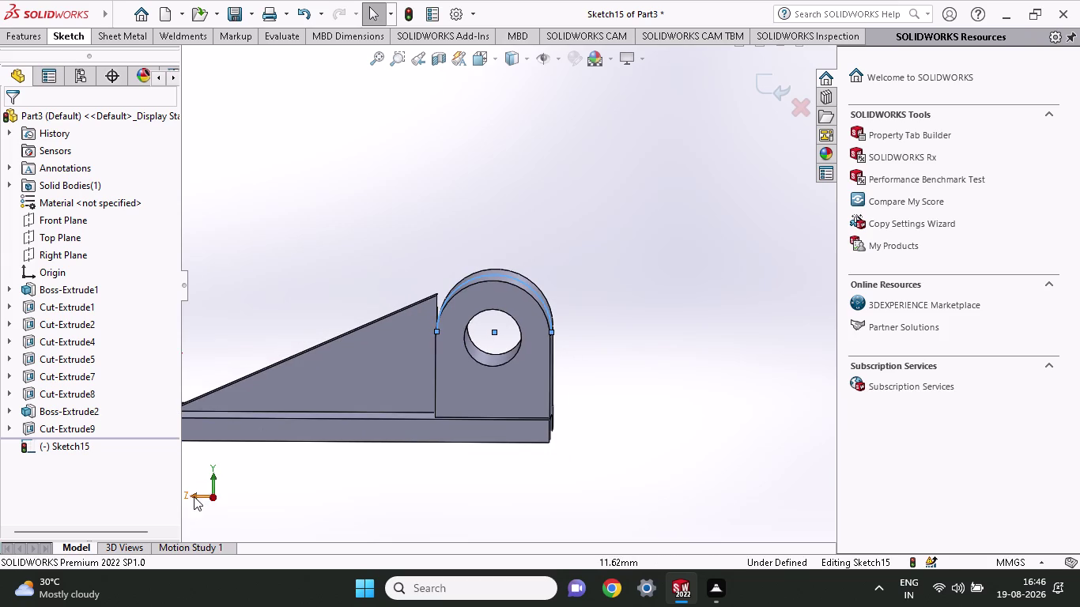
click(193, 496)
click(220, 501)
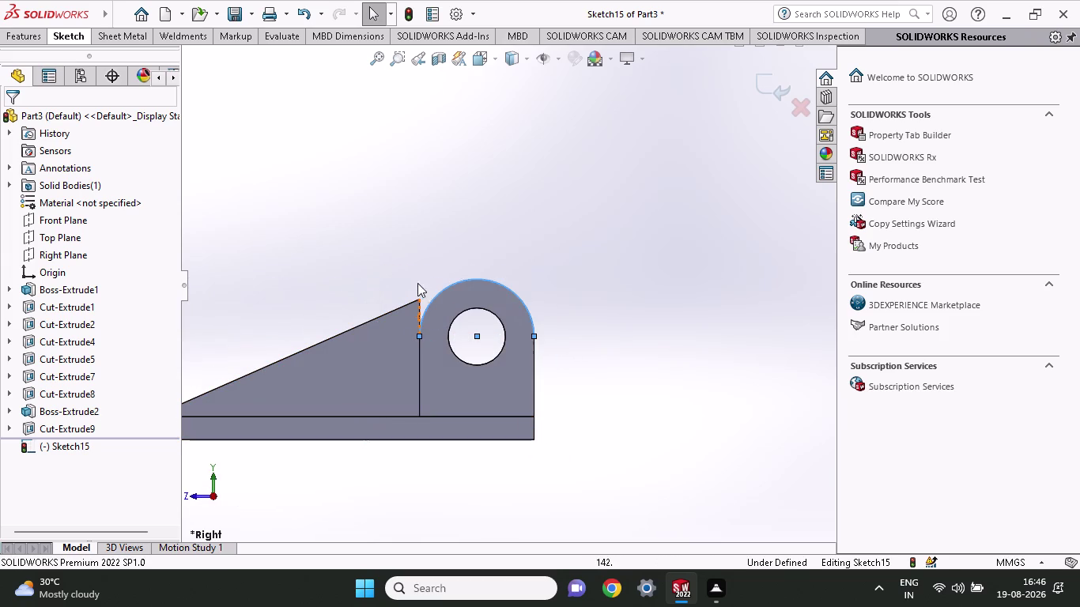
click(72, 32)
click(107, 56)
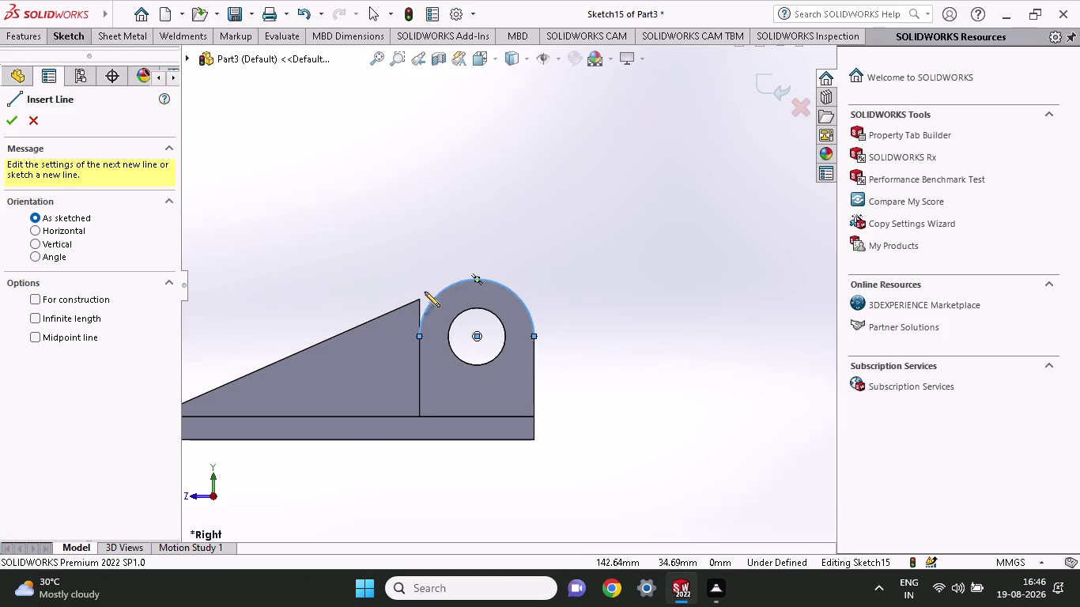
click(420, 301)
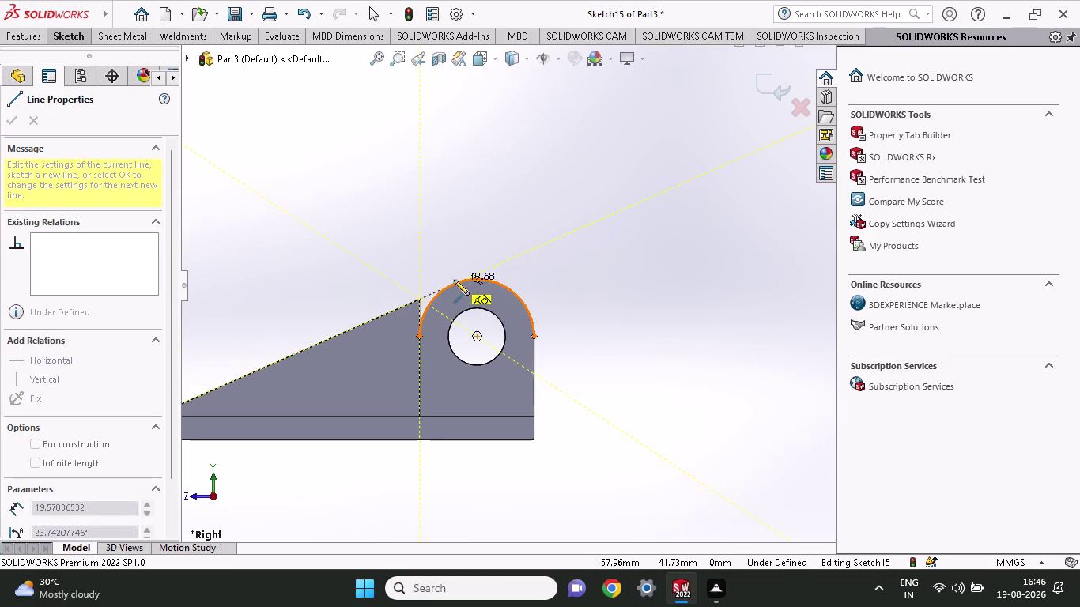
click(454, 280)
right_click(451, 221)
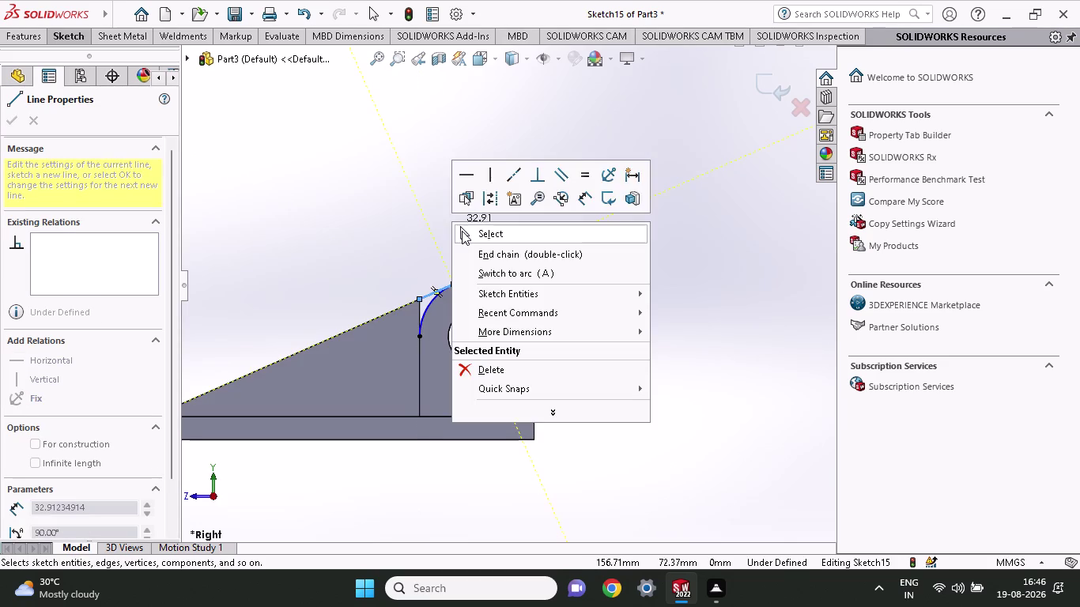
click(461, 231)
Add a vertical line from the arc's left end up to the ramp corner.
scroll(down, 3)
click(82, 31)
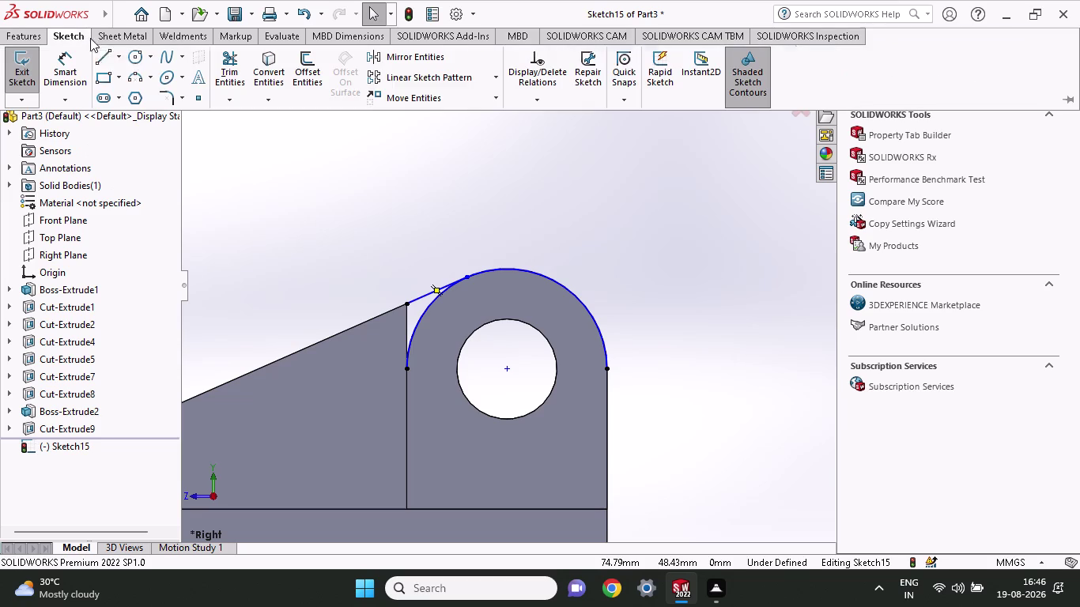
click(107, 55)
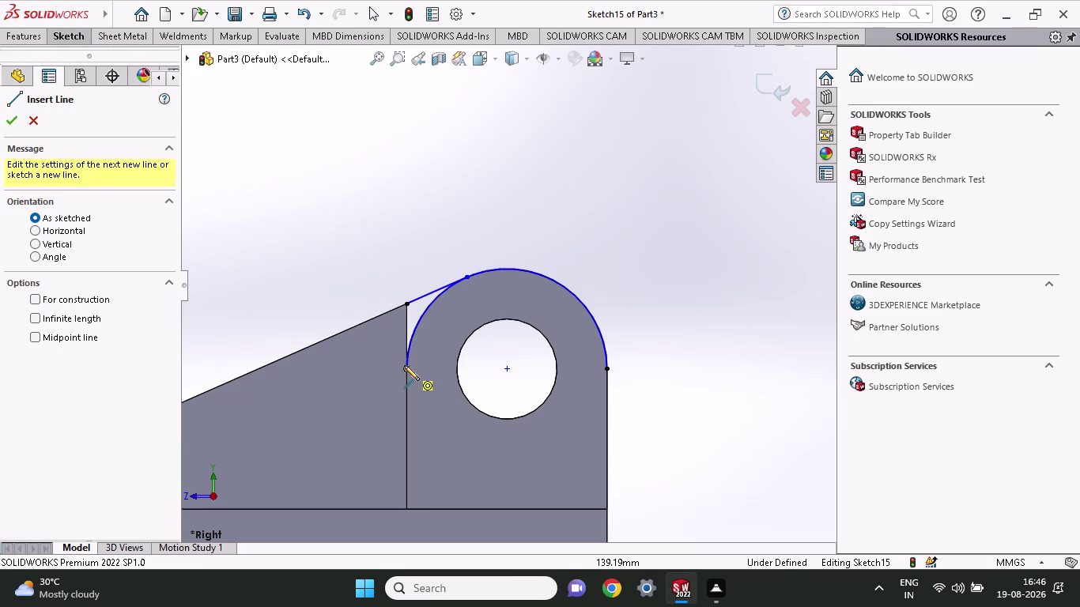
click(404, 366)
click(405, 306)
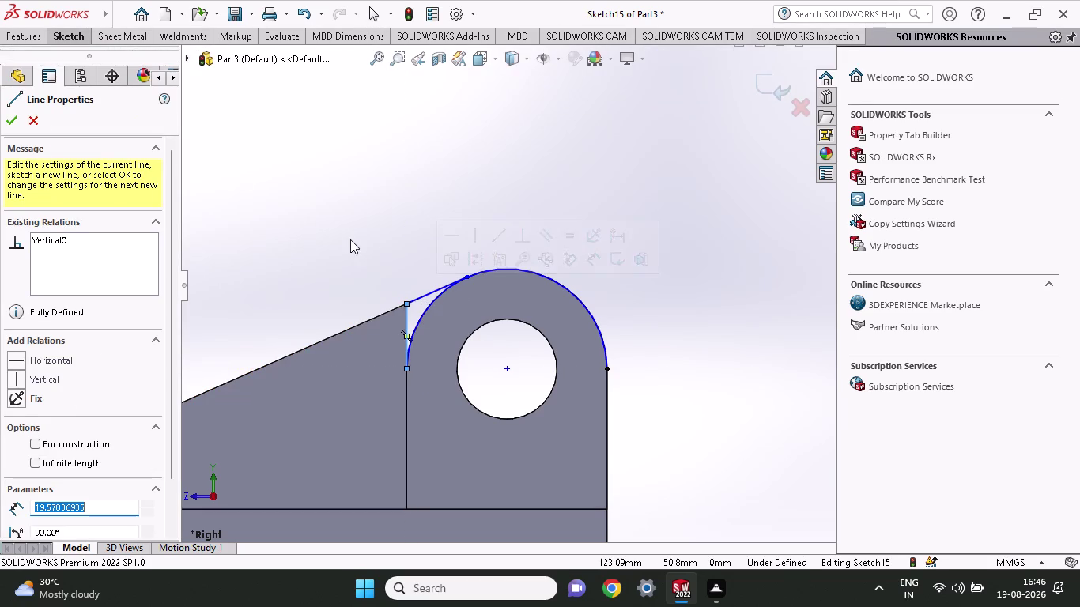
right_click(351, 240)
click(355, 249)
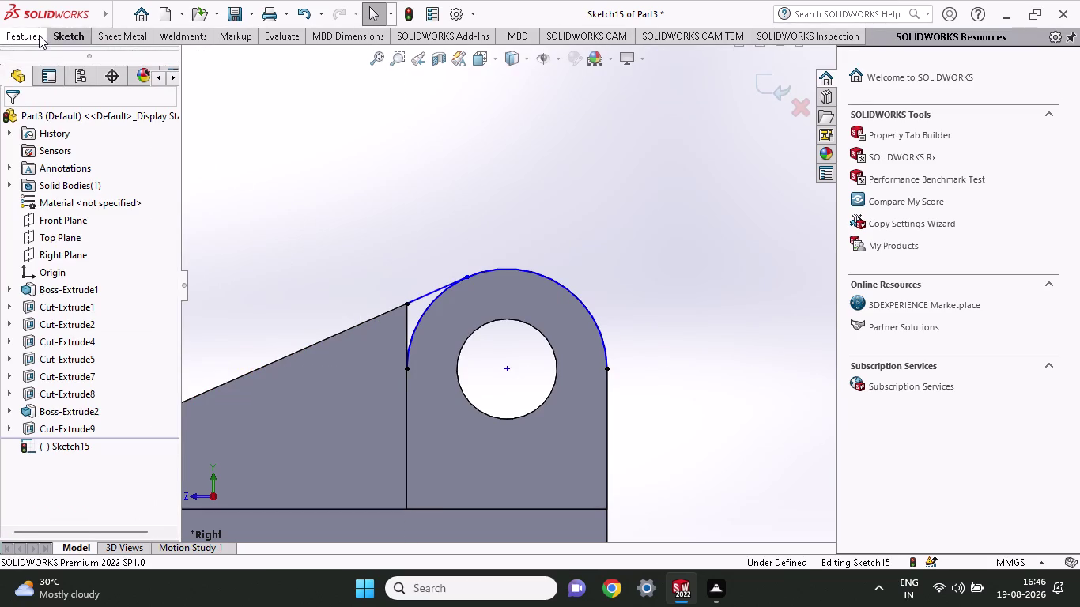
click(39, 35)
click(47, 64)
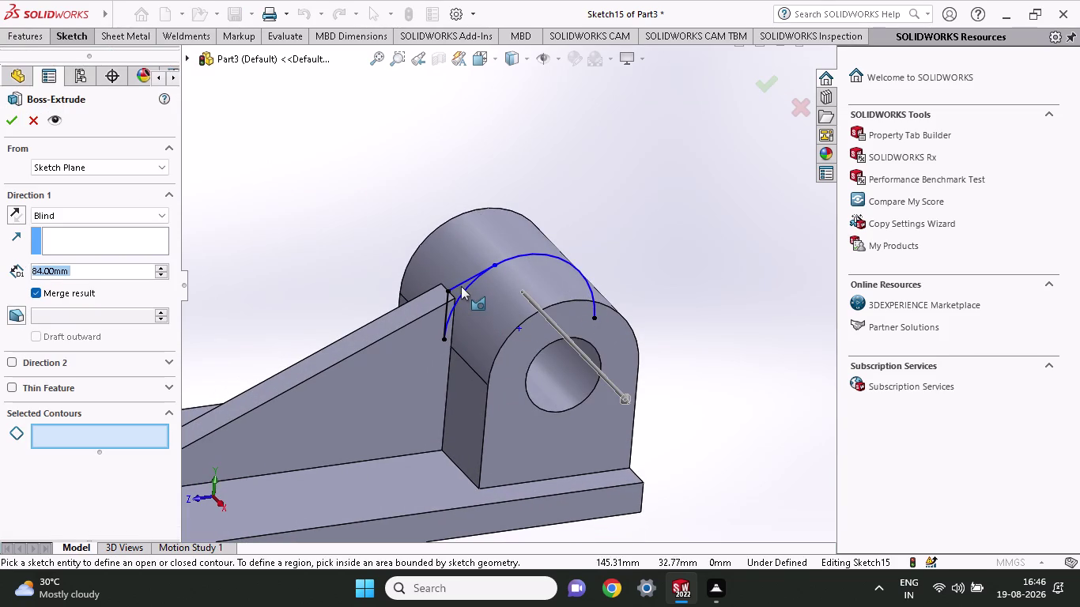
click(455, 287)
click(458, 289)
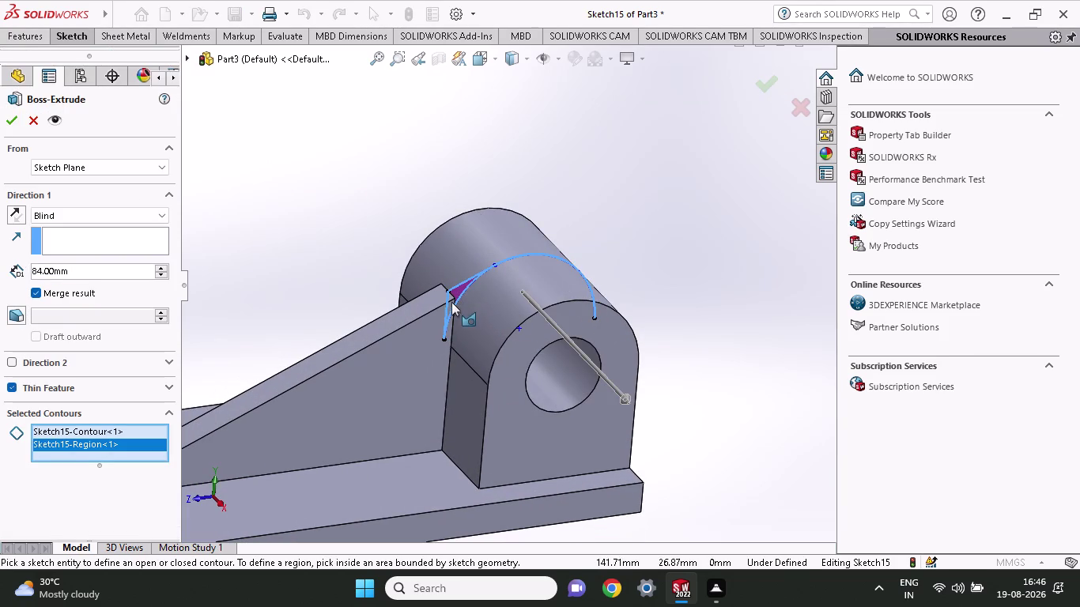
click(450, 302)
scroll(down, 3)
middle_drag(513, 286, 435, 254)
middle_drag(437, 254, 482, 278)
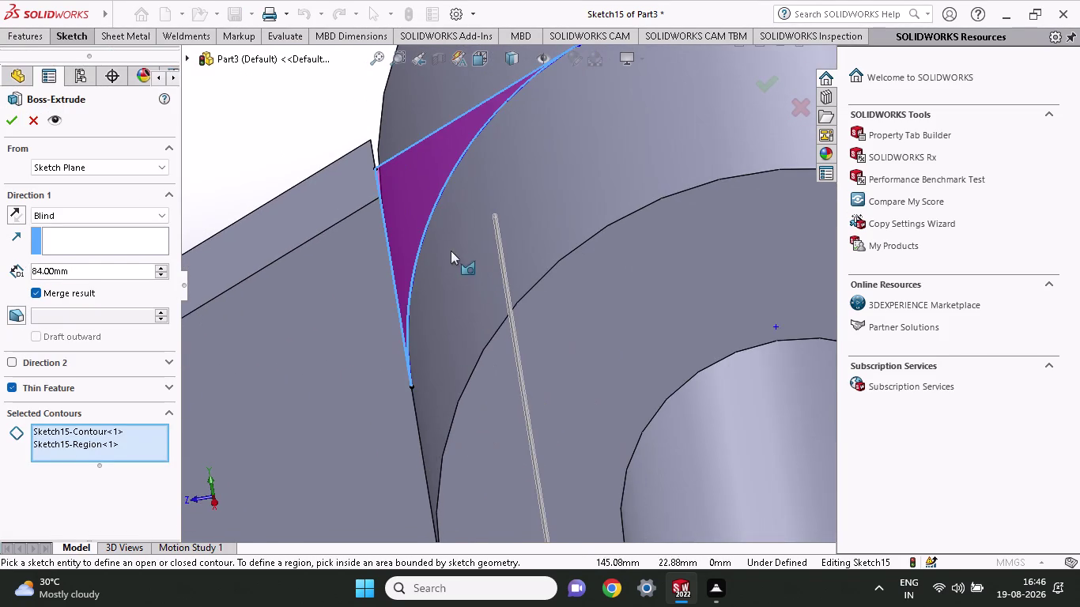
scroll(up, 3)
scroll(up, 3)
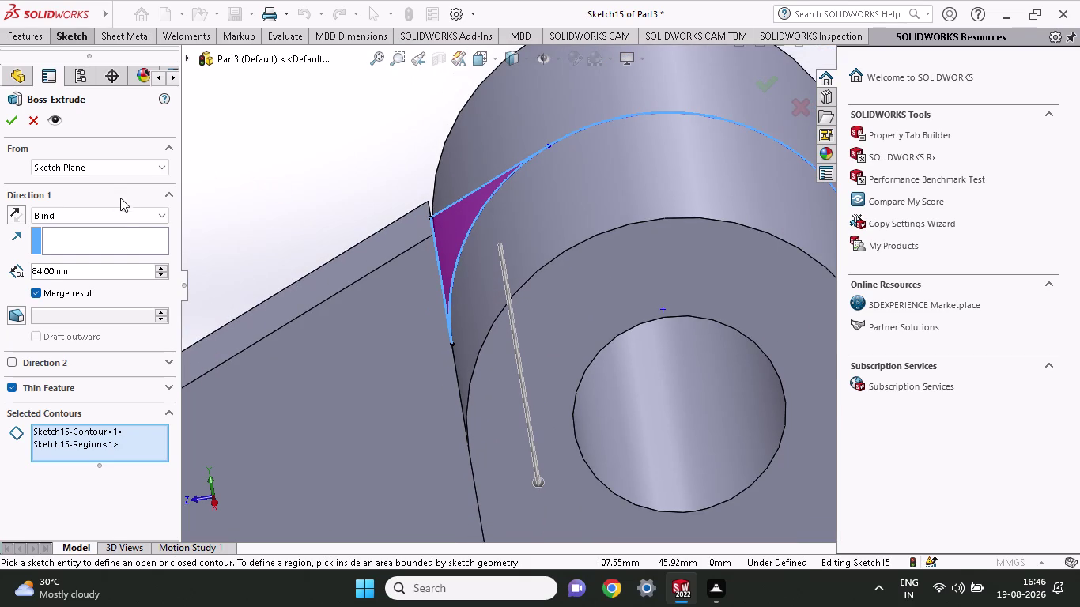
click(102, 212)
click(85, 296)
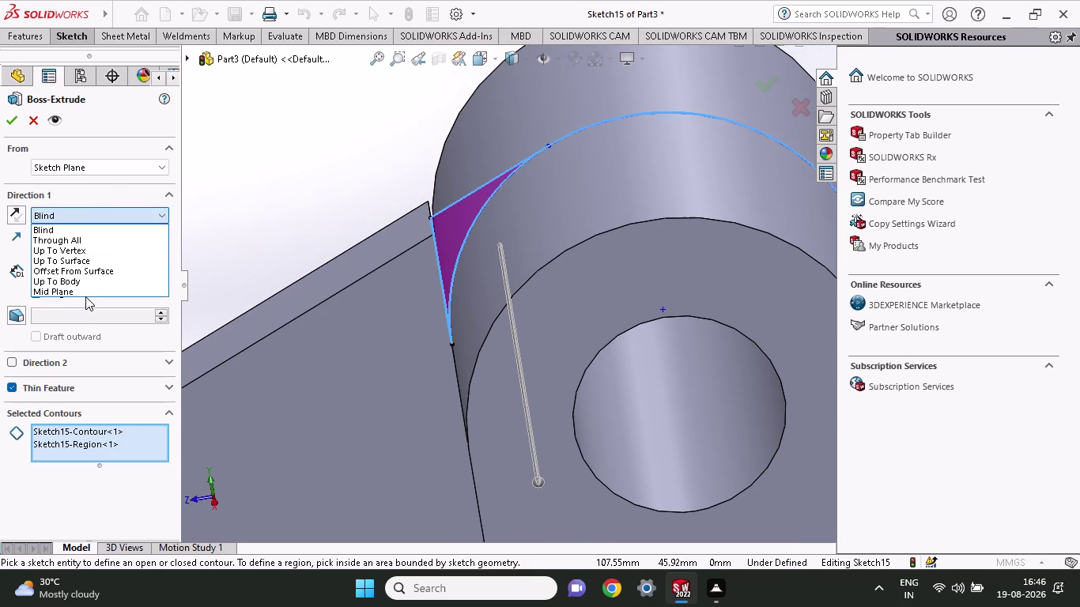
click(86, 290)
drag(88, 266, 7, 273)
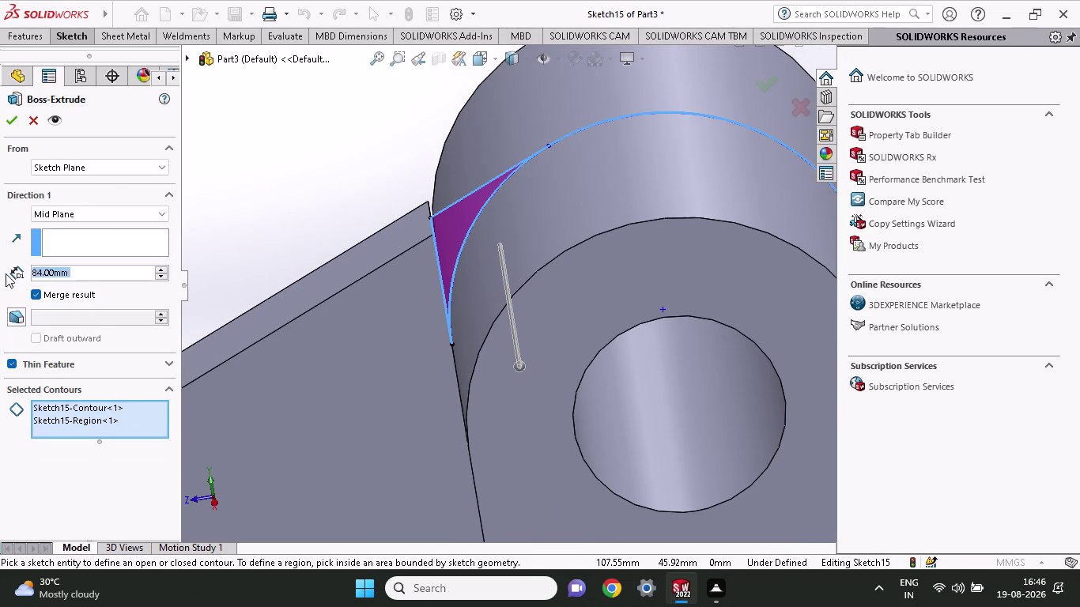
drag(7, 273, 6, 273)
text(12)
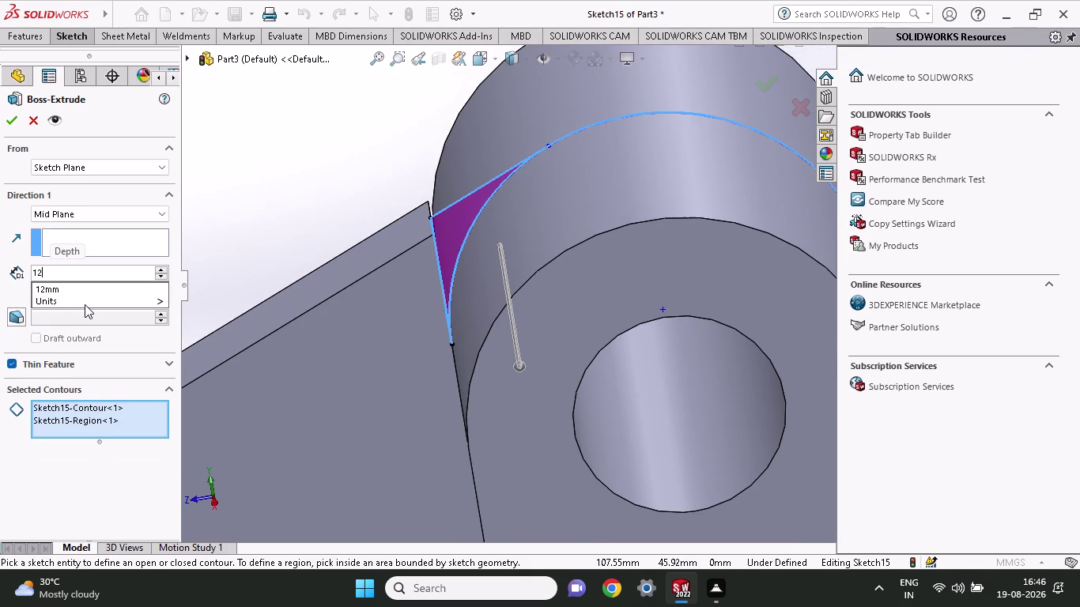
click(14, 122)
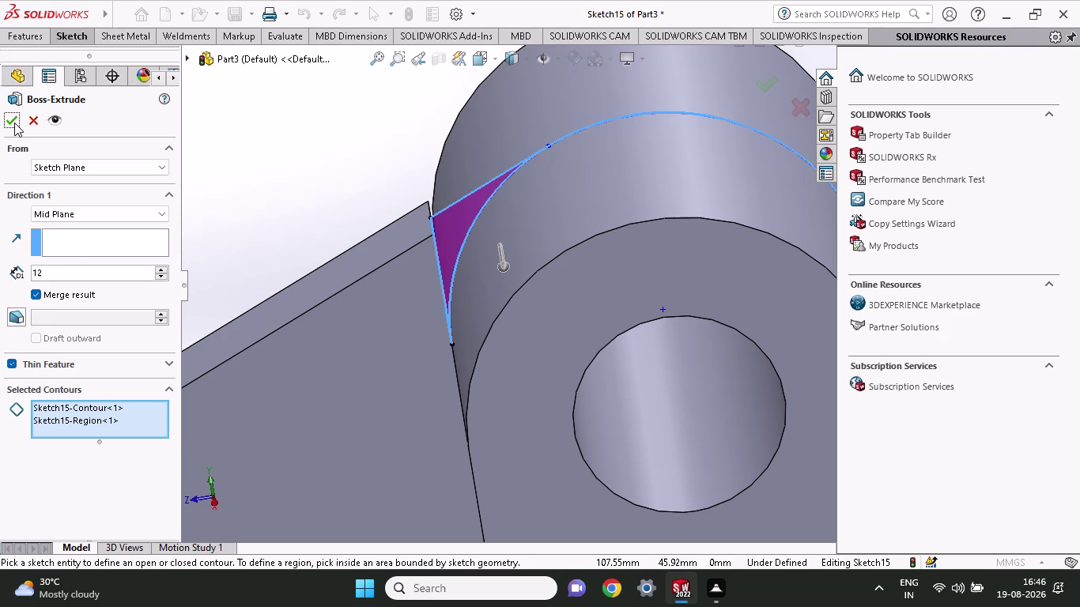
click(14, 123)
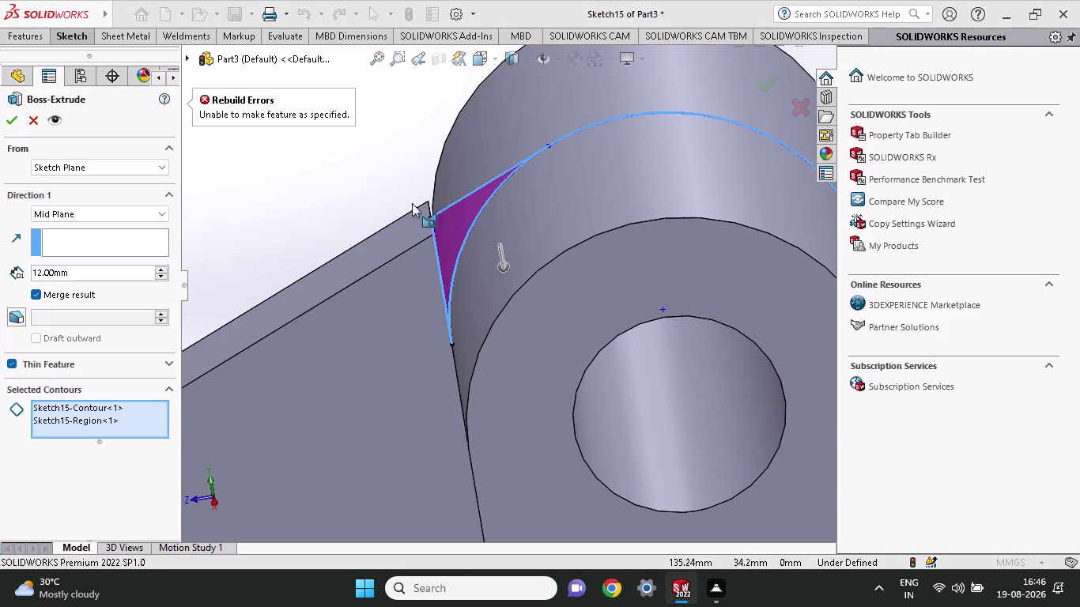
scroll(up, 3)
scroll(down, 3)
middle_drag(608, 293, 667, 358)
middle_drag(667, 359, 559, 291)
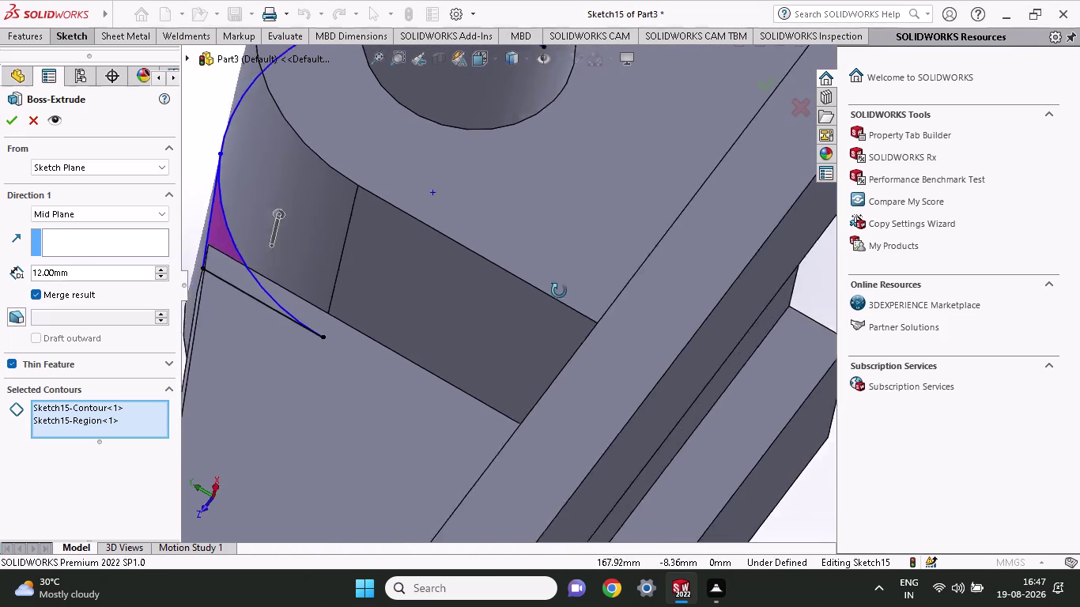
middle_drag(559, 291, 559, 309)
scroll(up, 3)
Cancel the failed extrusion and trim away the long excess part of the arc.
key(Escape)
scroll(up, 3)
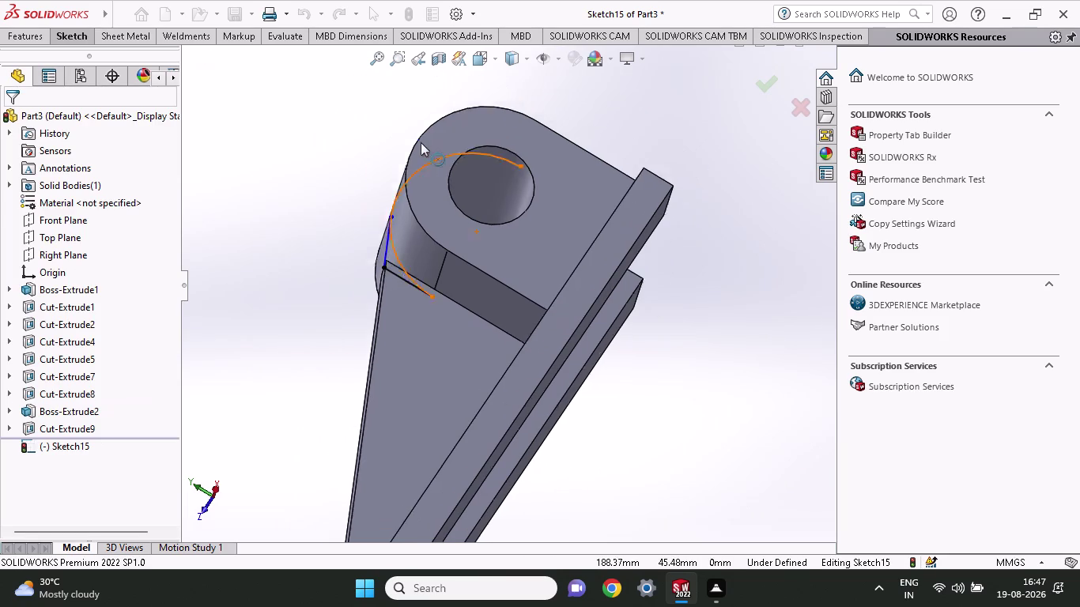
scroll(up, 3)
middle_drag(395, 183, 413, 229)
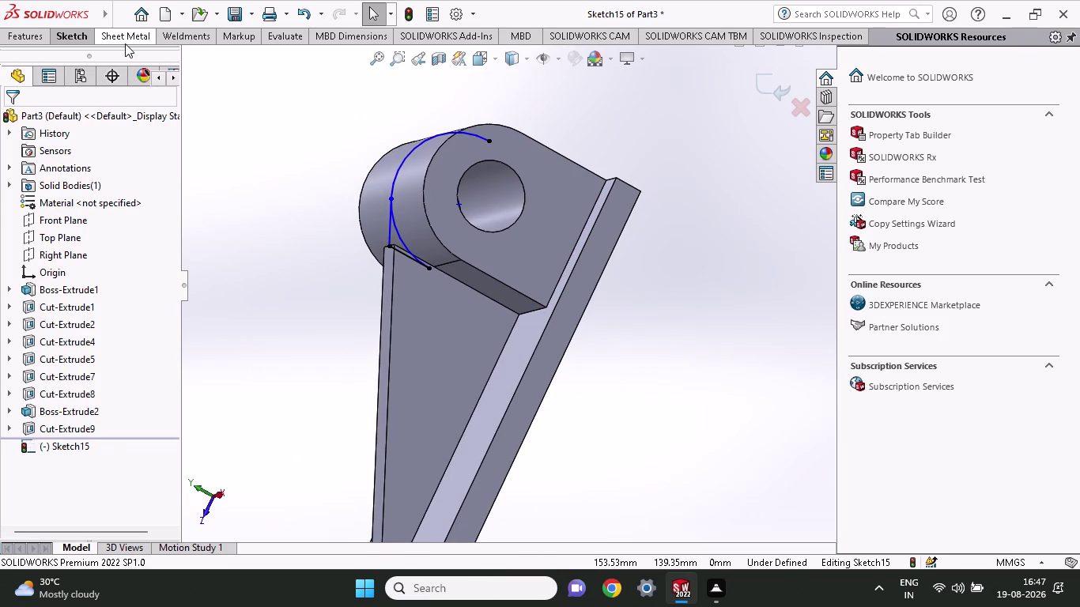
click(82, 41)
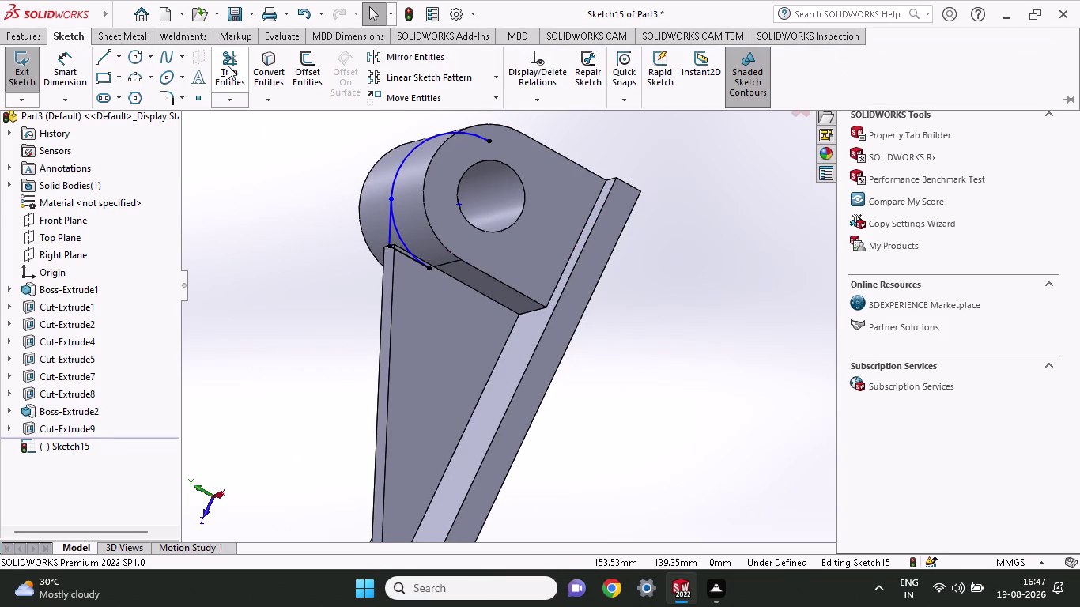
click(228, 65)
click(400, 166)
scroll(up, 3)
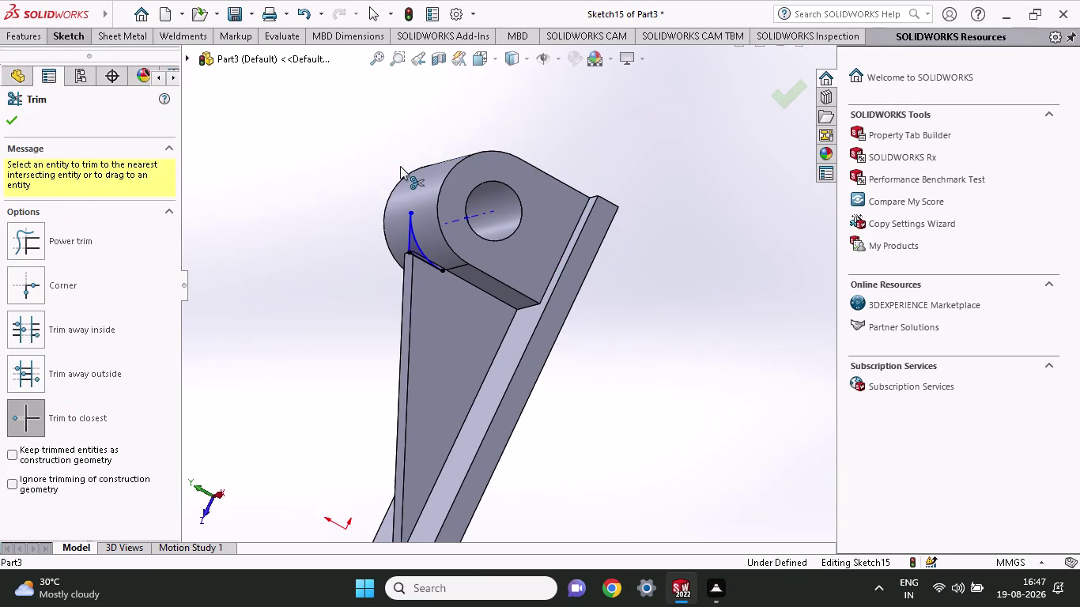
click(8, 124)
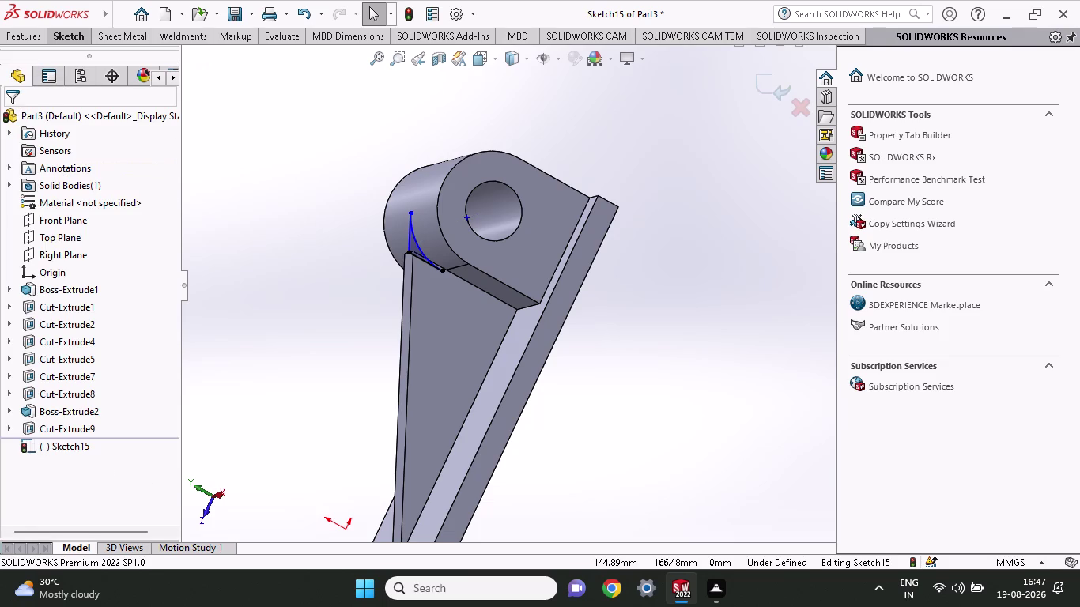
Extrude the wedge sketch Mid Plane to 12 mm, creating Boss-Extrude3.
click(33, 38)
click(32, 82)
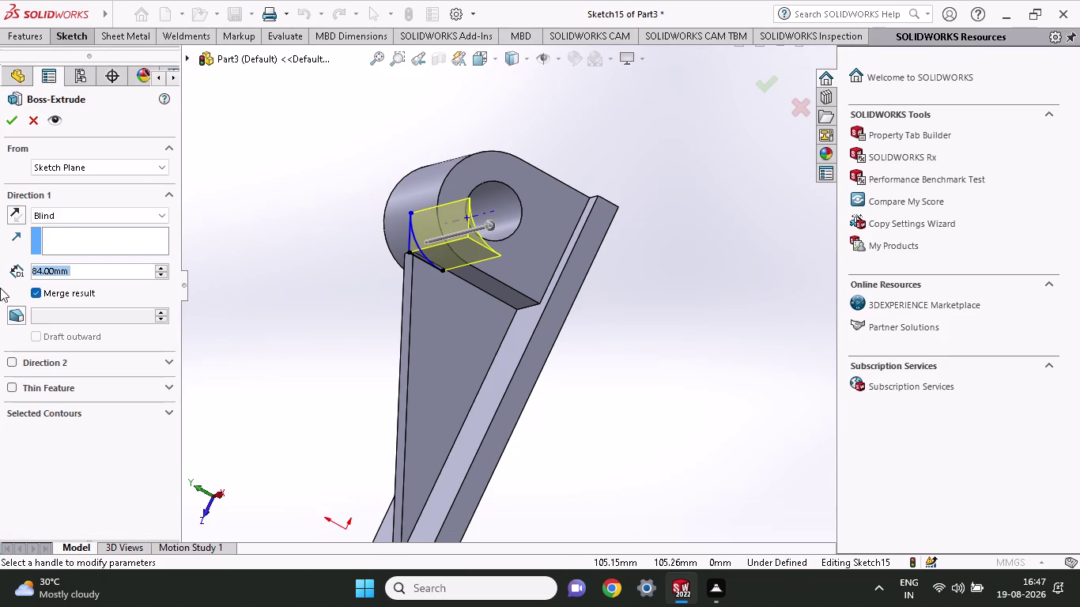
click(74, 214)
click(73, 289)
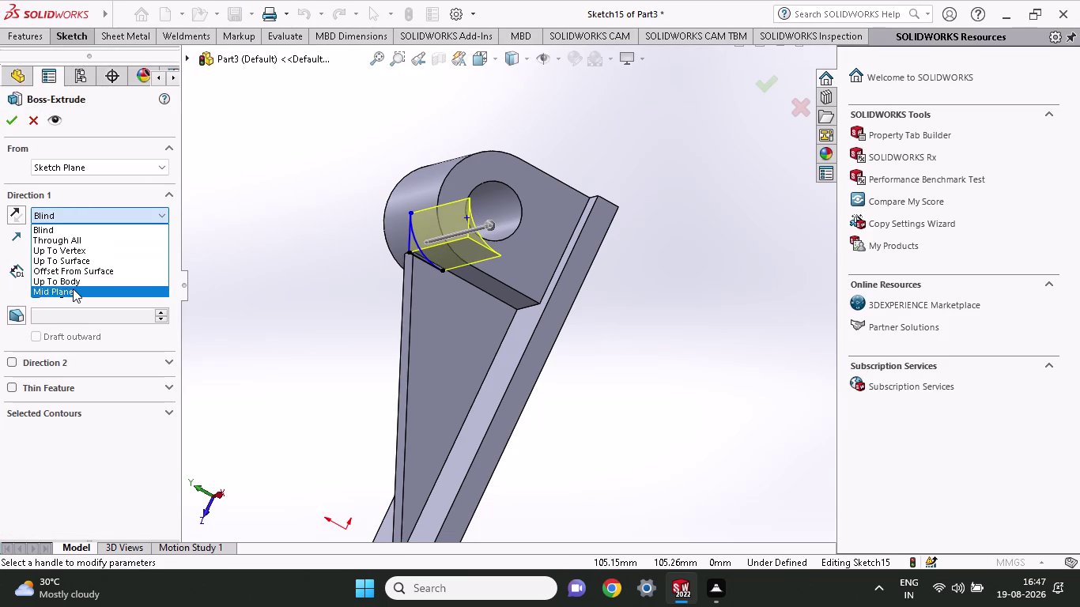
drag(74, 274, 0, 275)
text(1)
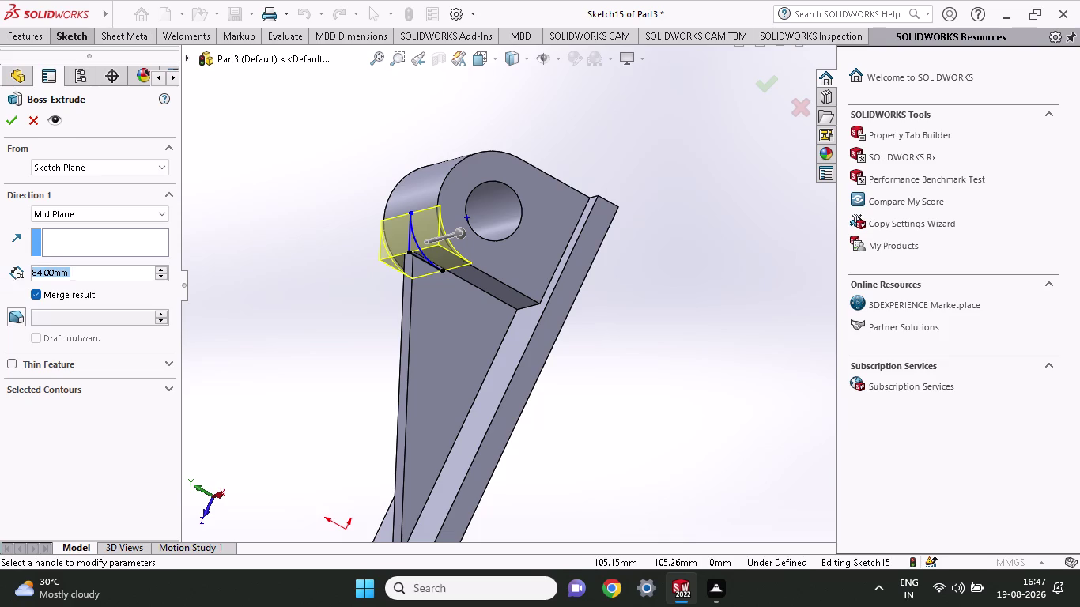
text(2)
key(Return)
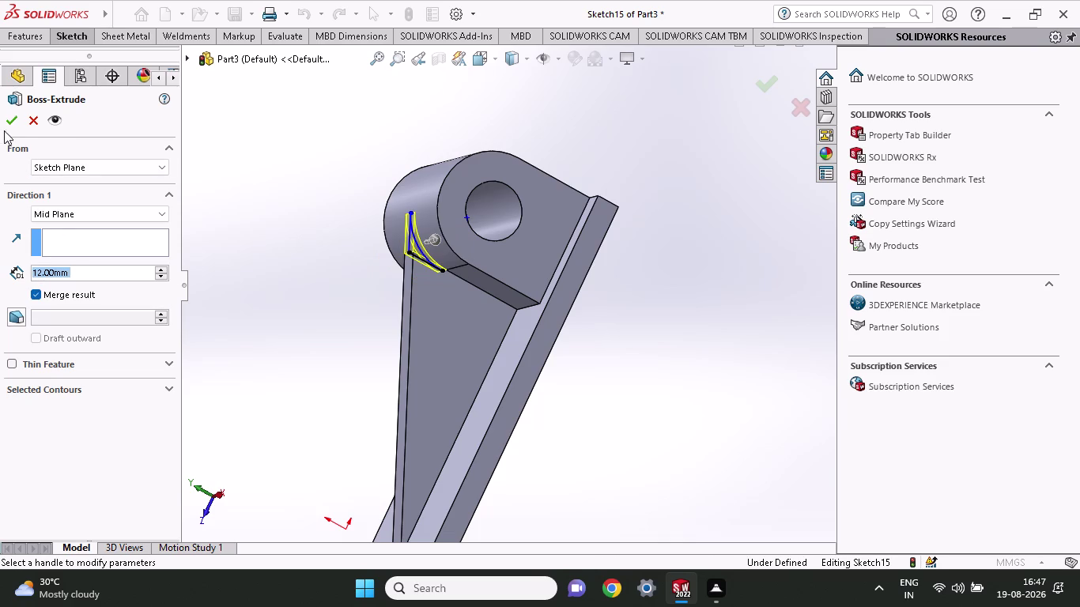
click(6, 127)
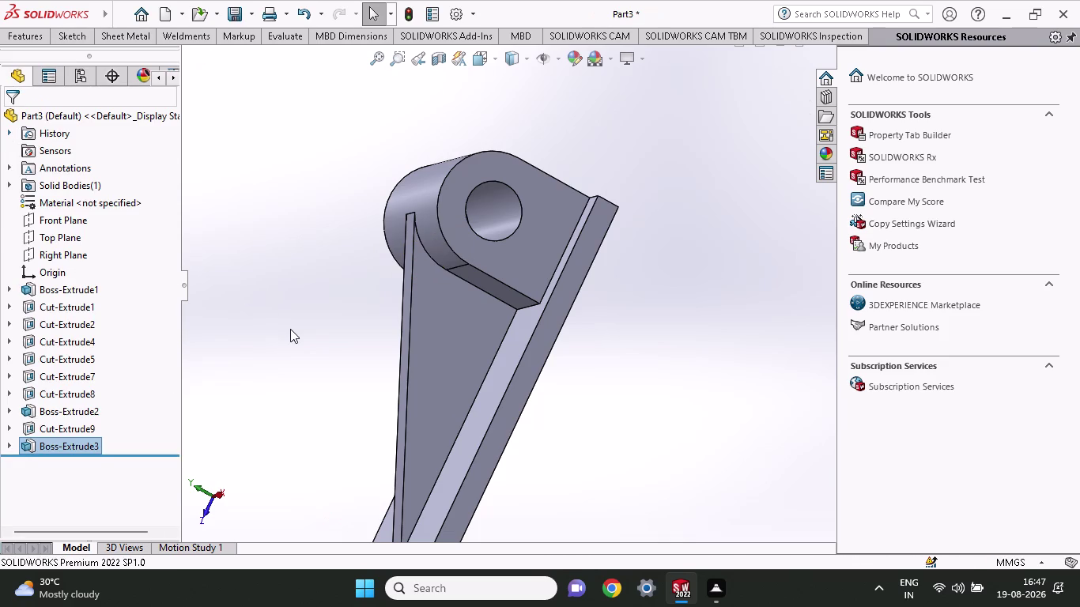
middle_drag(290, 329, 291, 337)
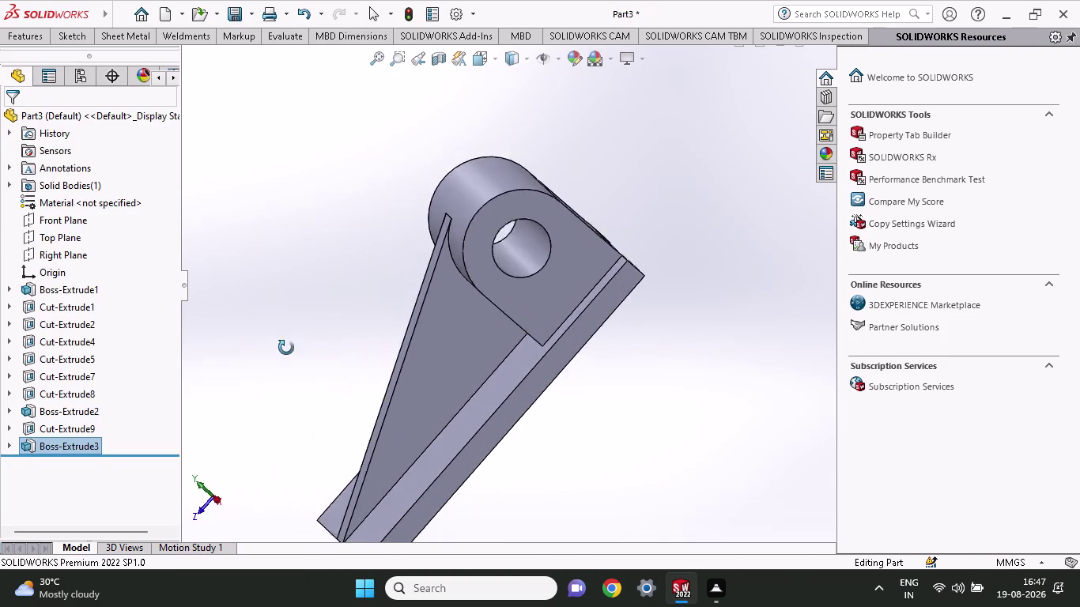
middle_drag(291, 337, 280, 307)
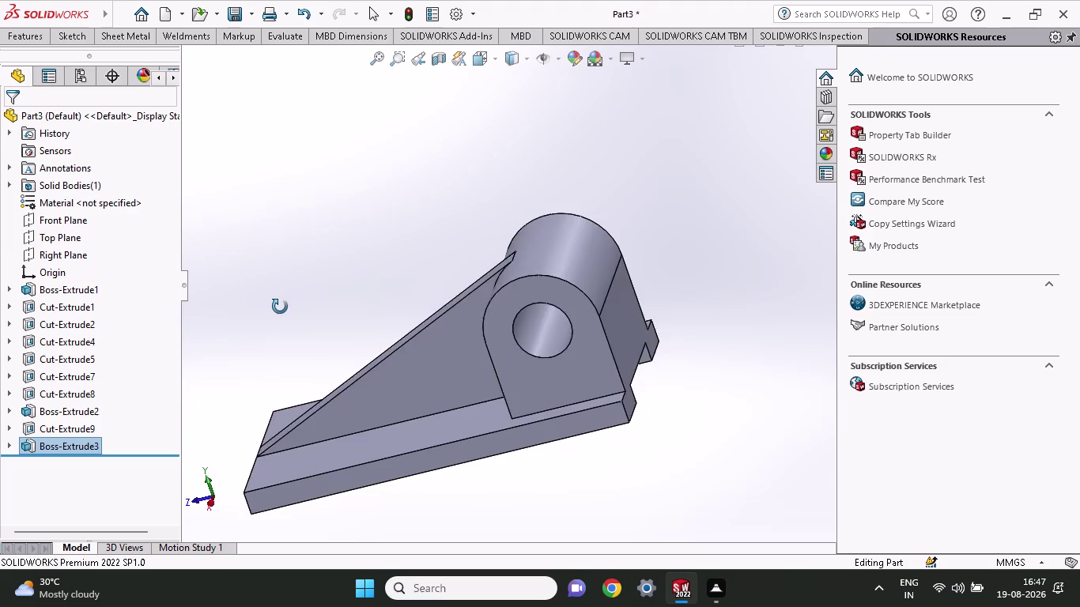
middle_drag(280, 306, 177, 344)
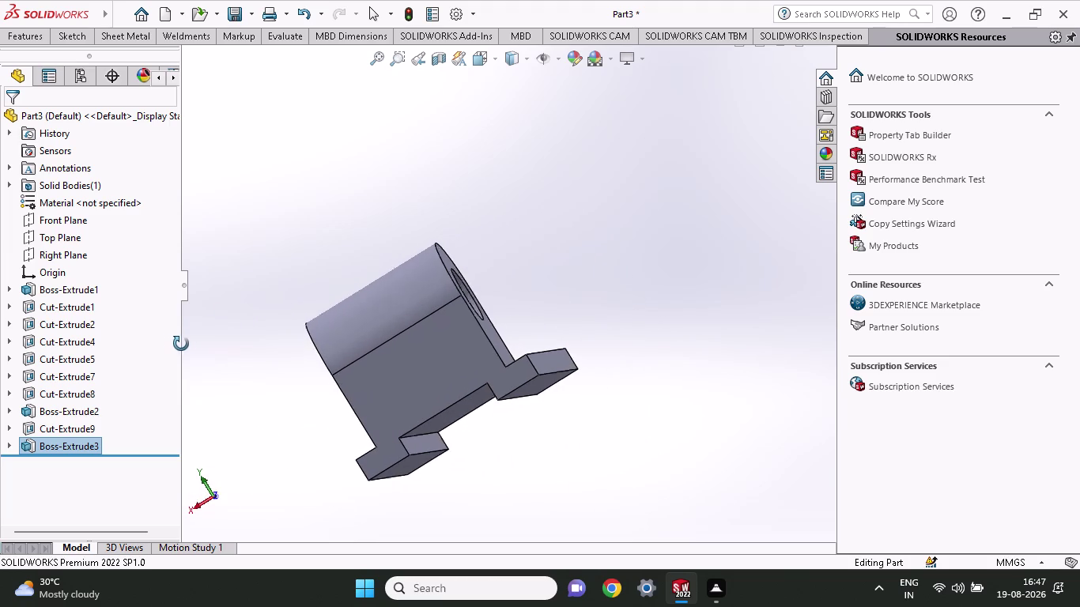
middle_drag(176, 344, 199, 349)
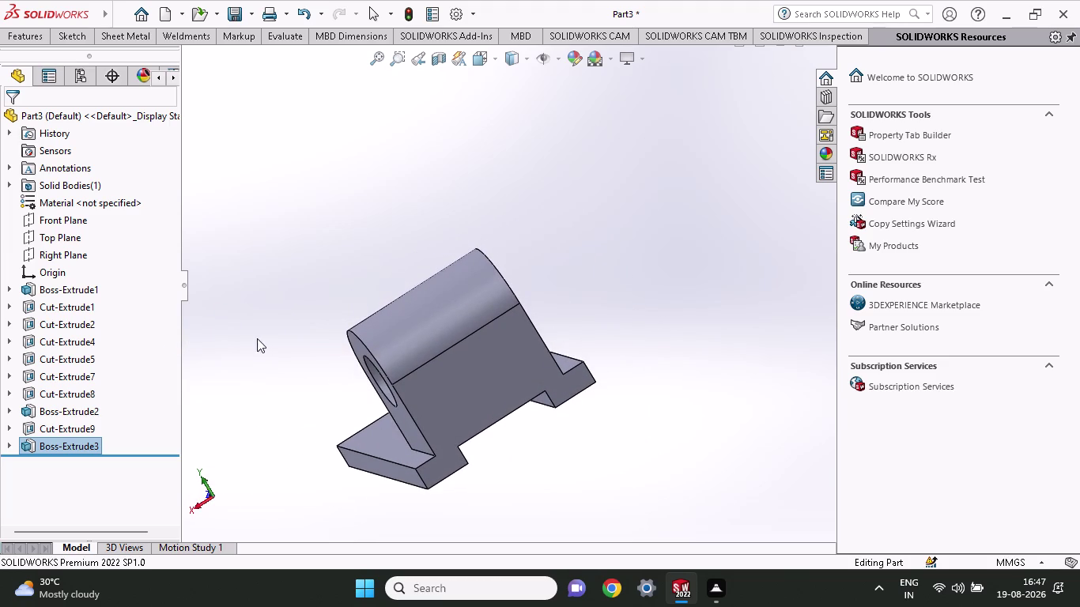
middle_drag(272, 335, 399, 328)
middle_drag(377, 299, 346, 247)
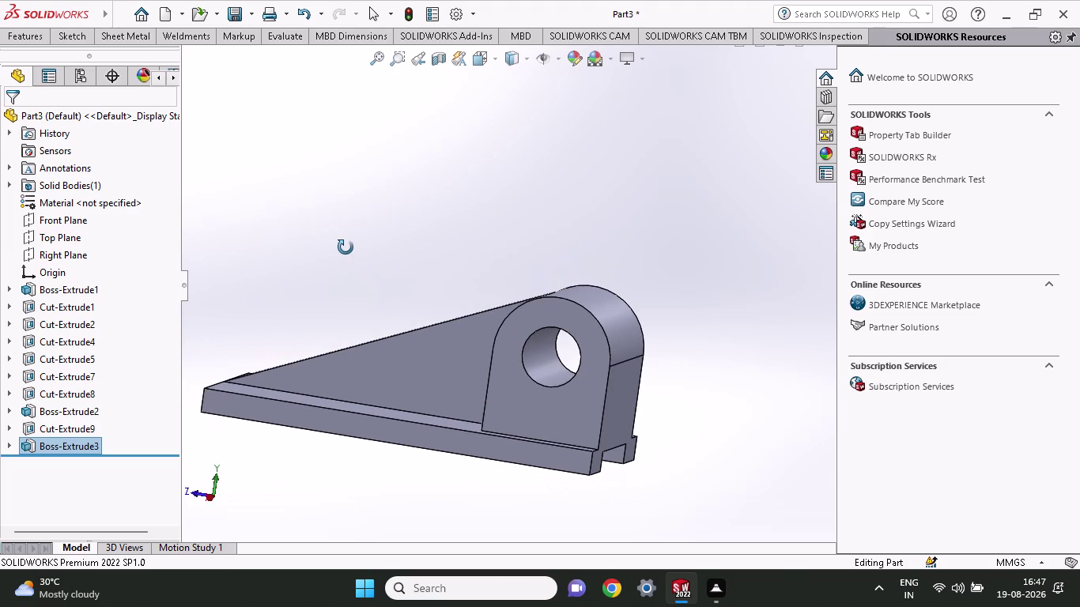
middle_drag(345, 247, 360, 265)
middle_drag(719, 430, 671, 454)
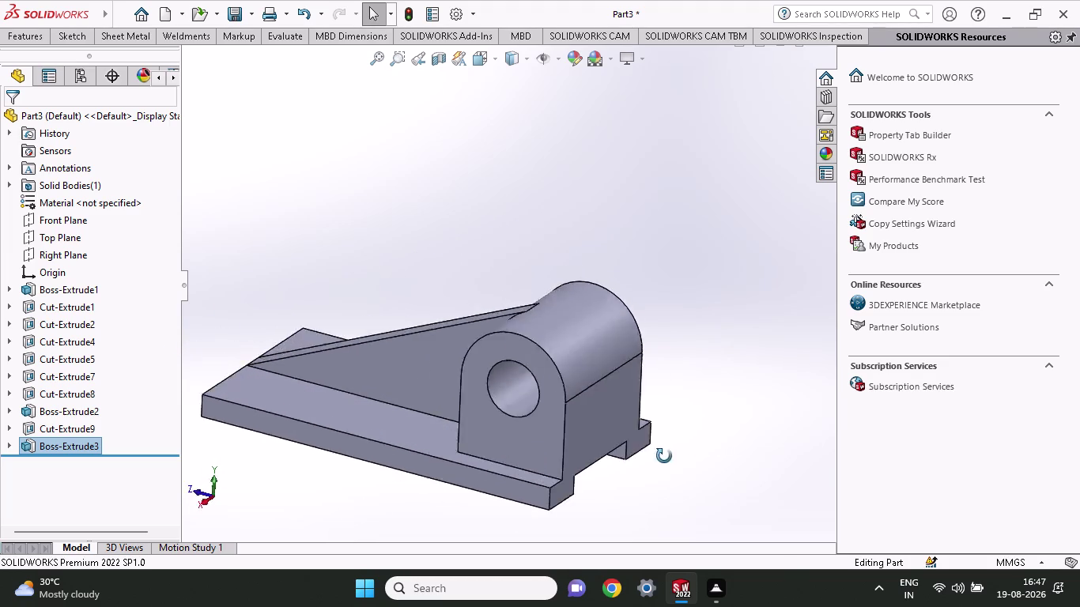
middle_drag(672, 454, 788, 365)
scroll(up, 3)
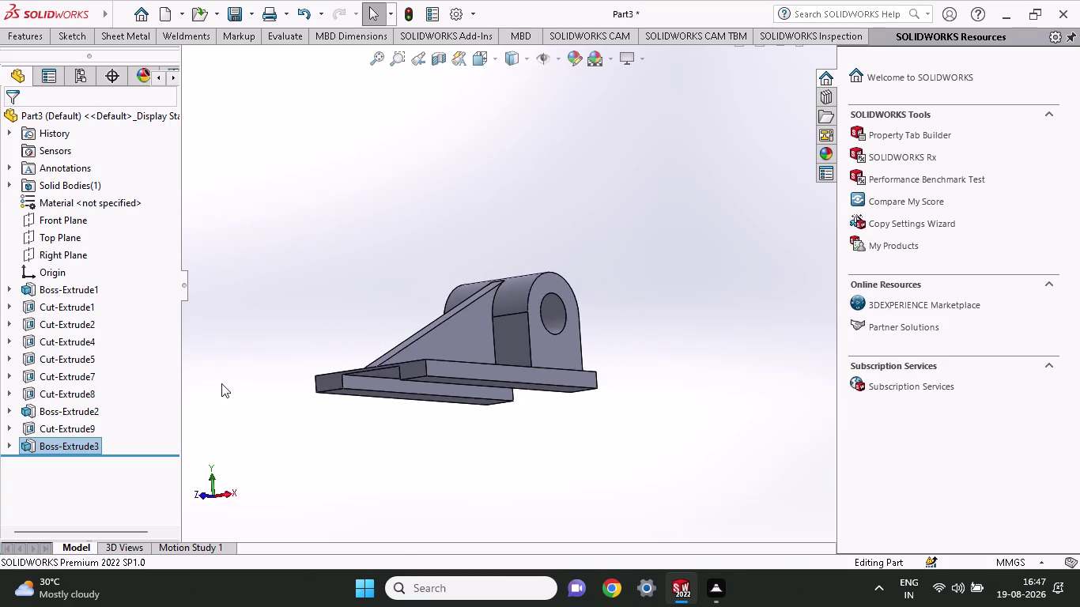
drag(141, 452, 0, 276)
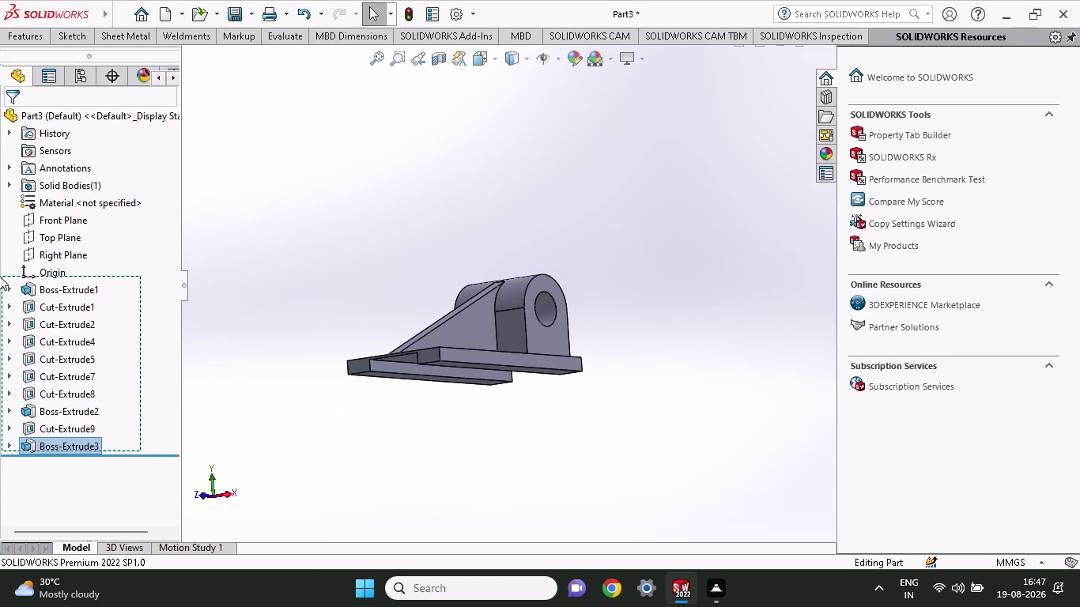
Delete every part feature, then delete the leftover Sketch1 and confirm.
drag(0, 276, 0, 285)
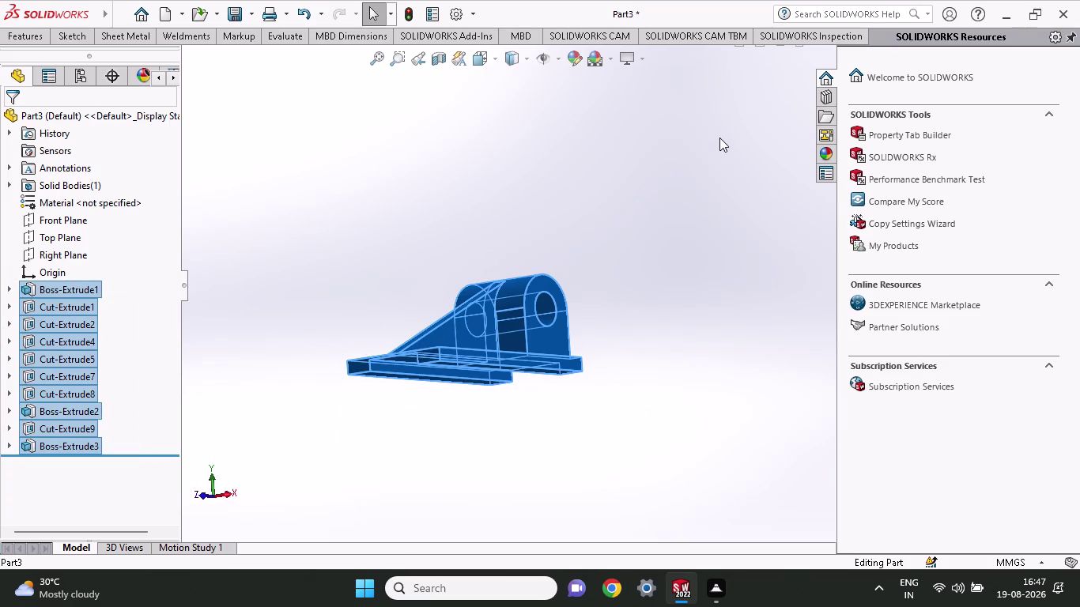
key(Delete)
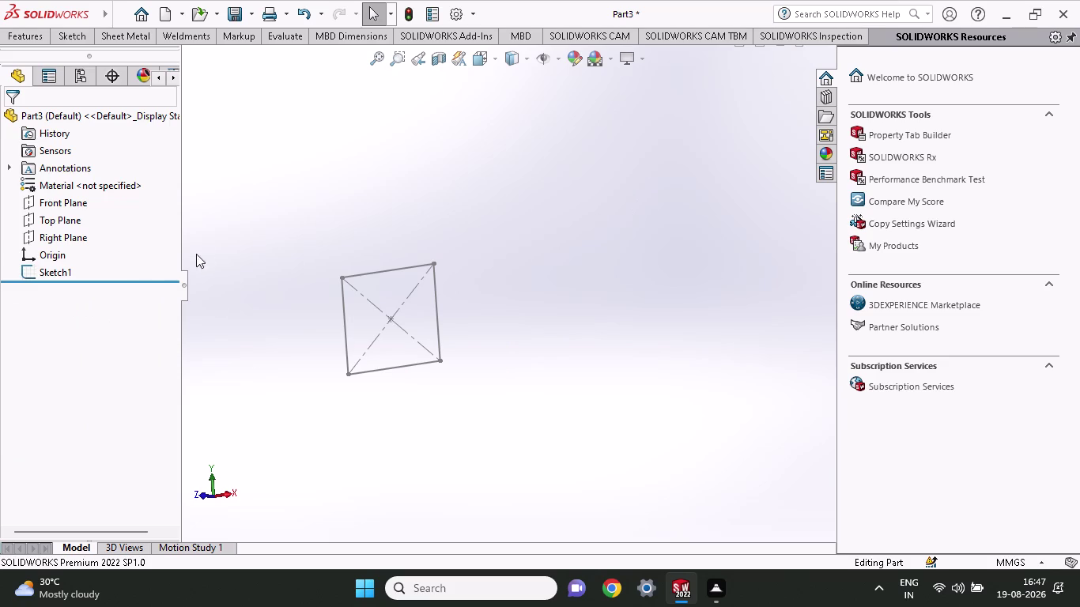
right_click(40, 267)
click(75, 373)
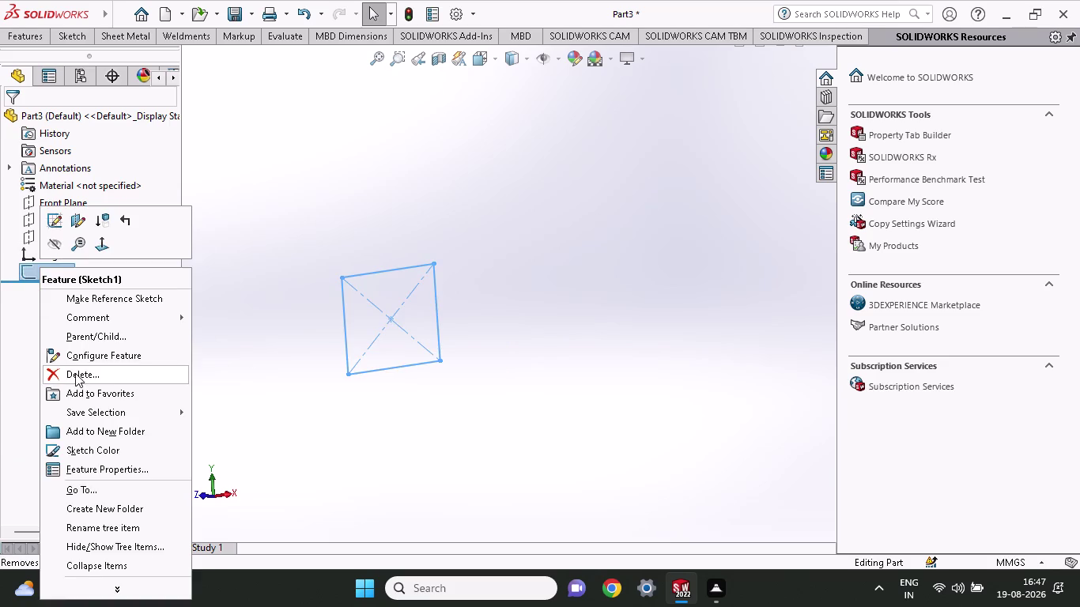
click(34, 201)
click(46, 183)
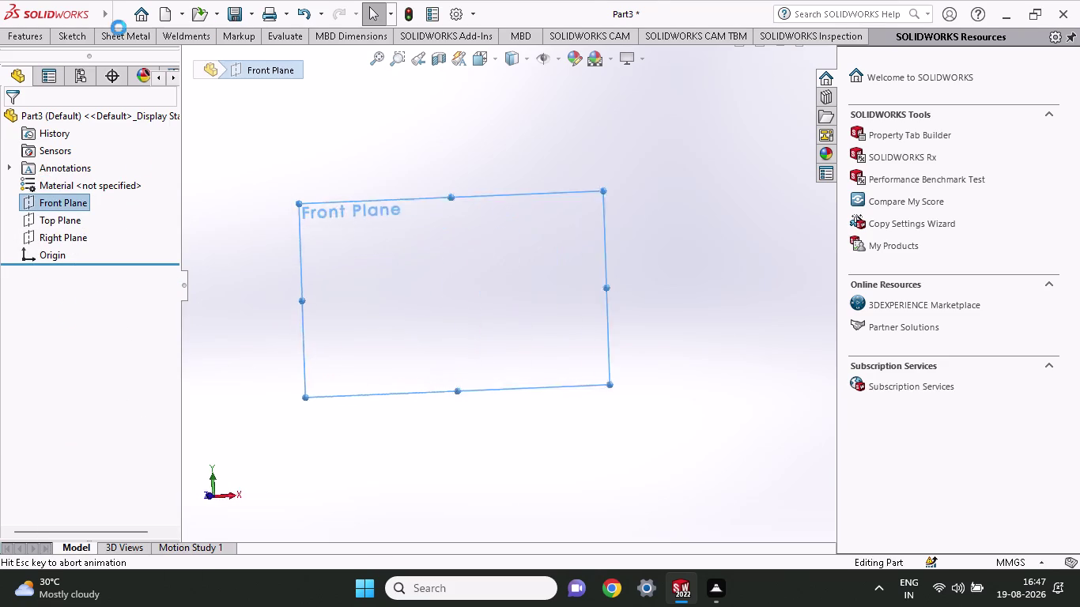
Sketch a center rectangle at the origin on the Front Plane.
click(77, 36)
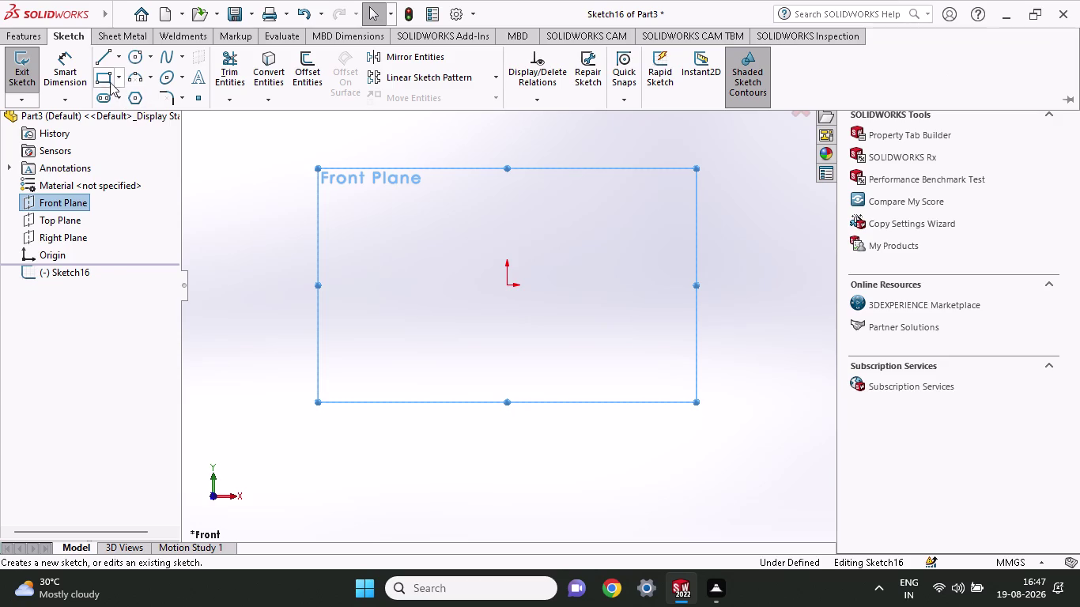
click(121, 74)
click(117, 115)
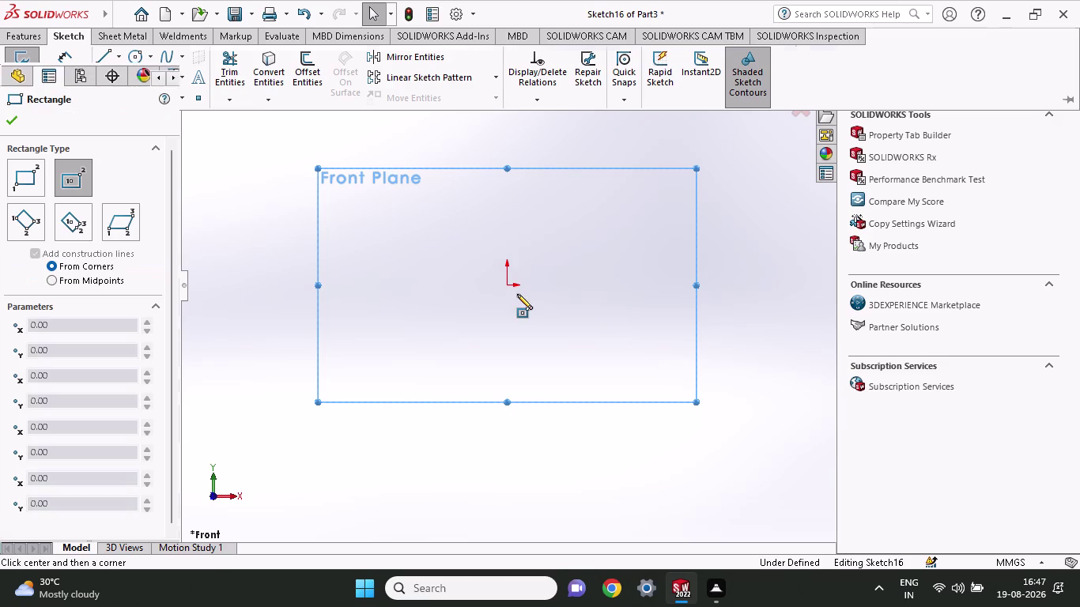
click(506, 283)
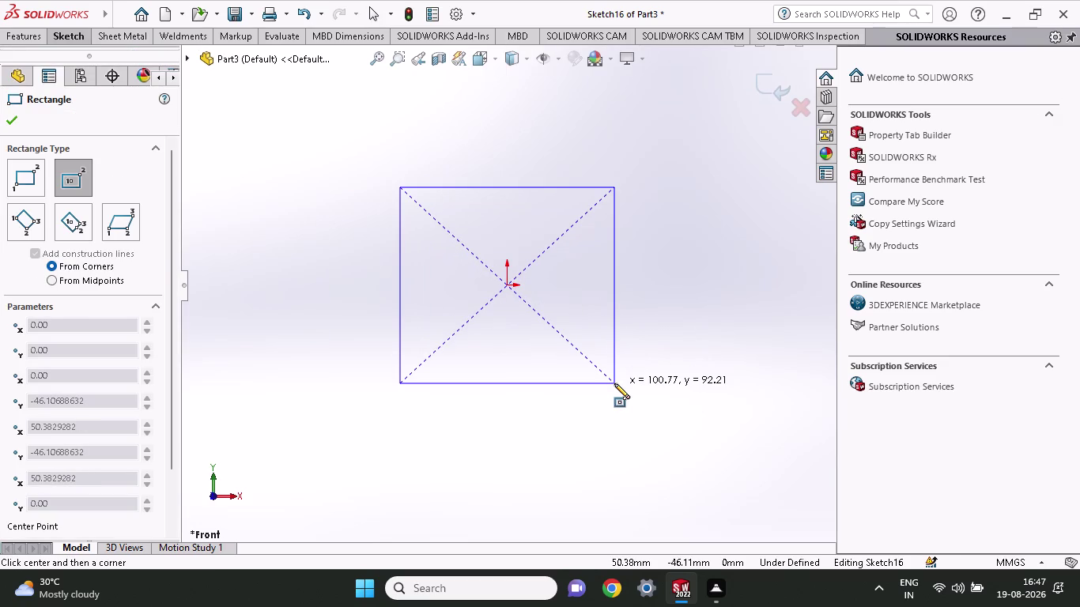
click(614, 384)
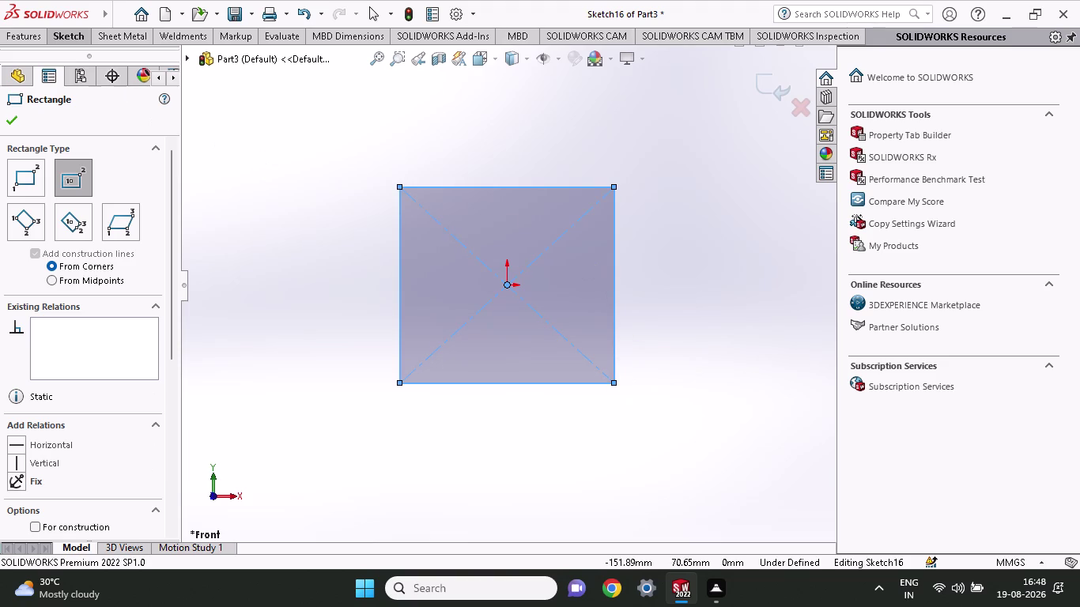
click(70, 41)
Dimension the rectangle 40 mm wide by 46 mm high and start an extruded boss.
click(71, 74)
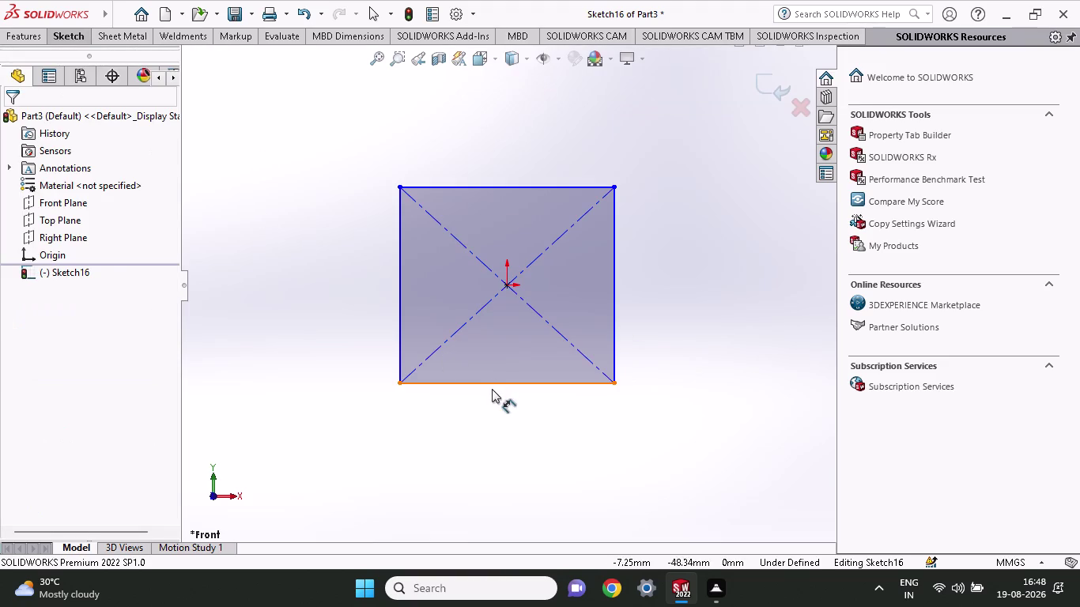
click(490, 383)
click(493, 459)
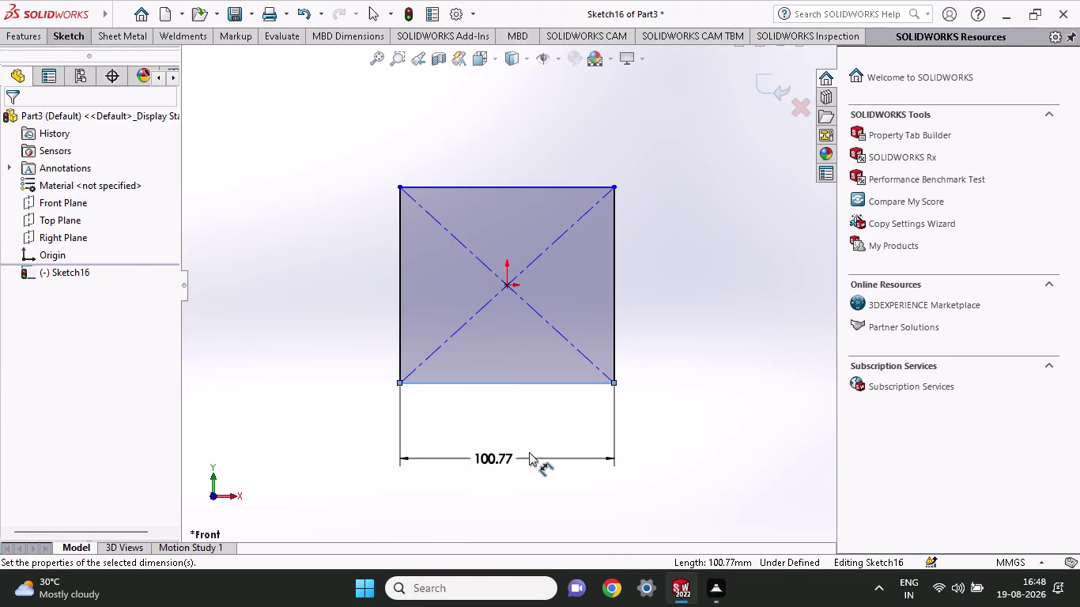
text(40)
key(Return)
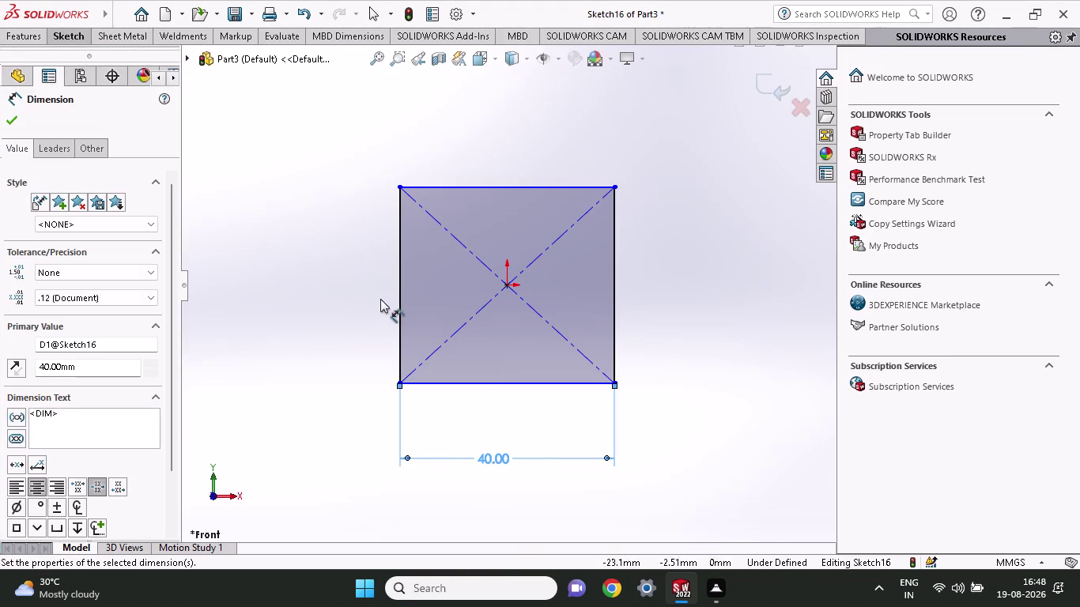
click(397, 323)
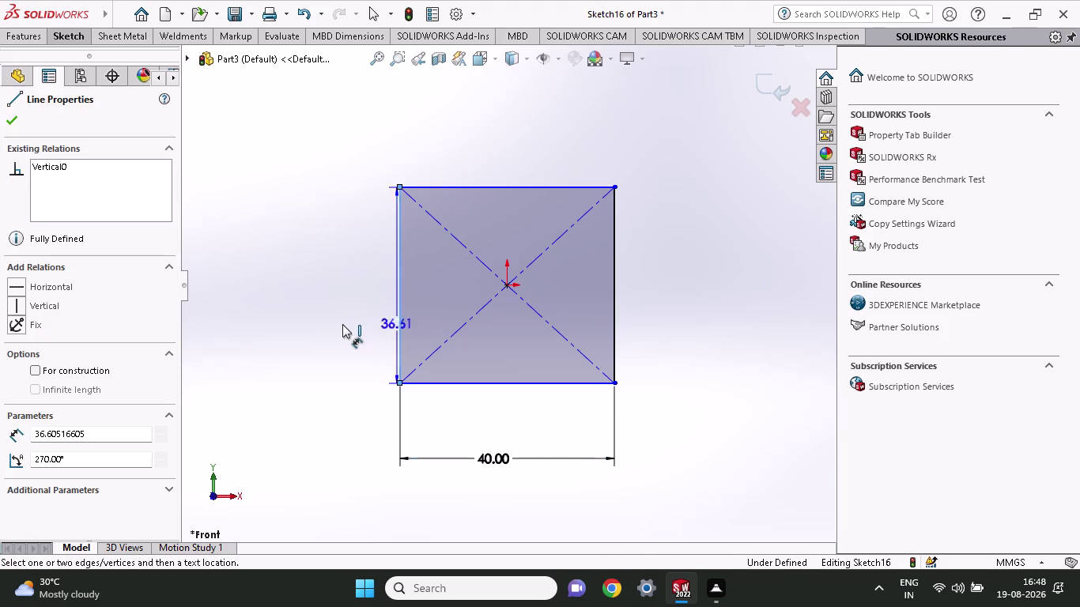
click(336, 324)
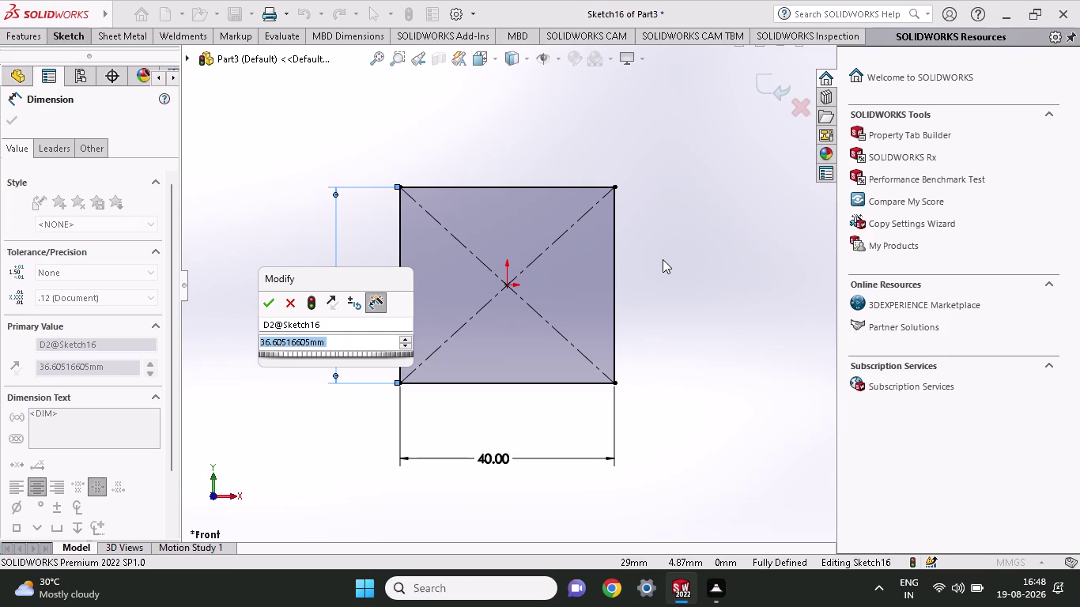
text(46)
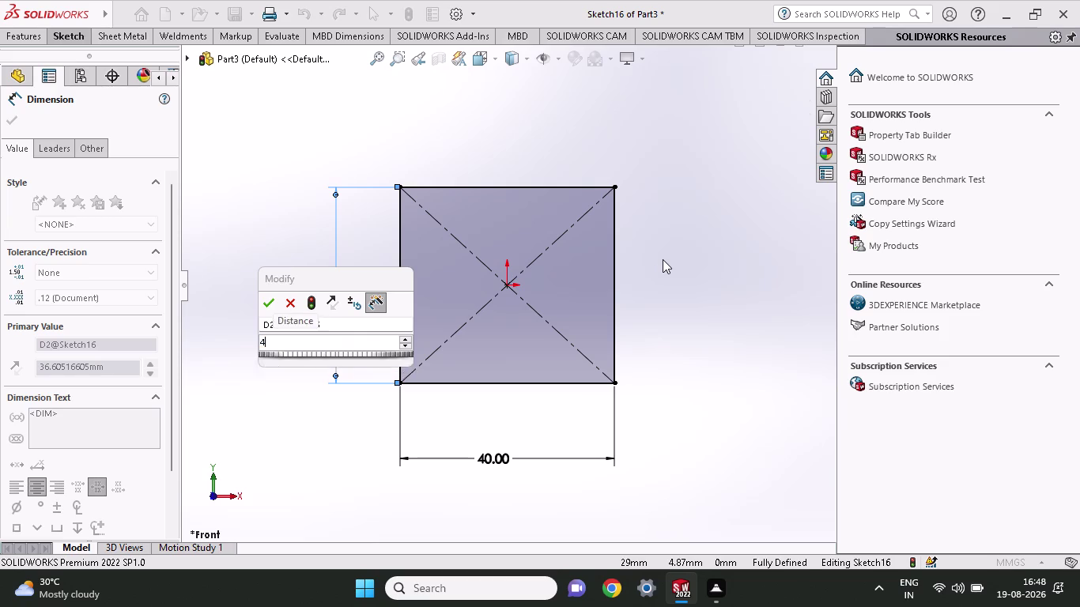
key(Return)
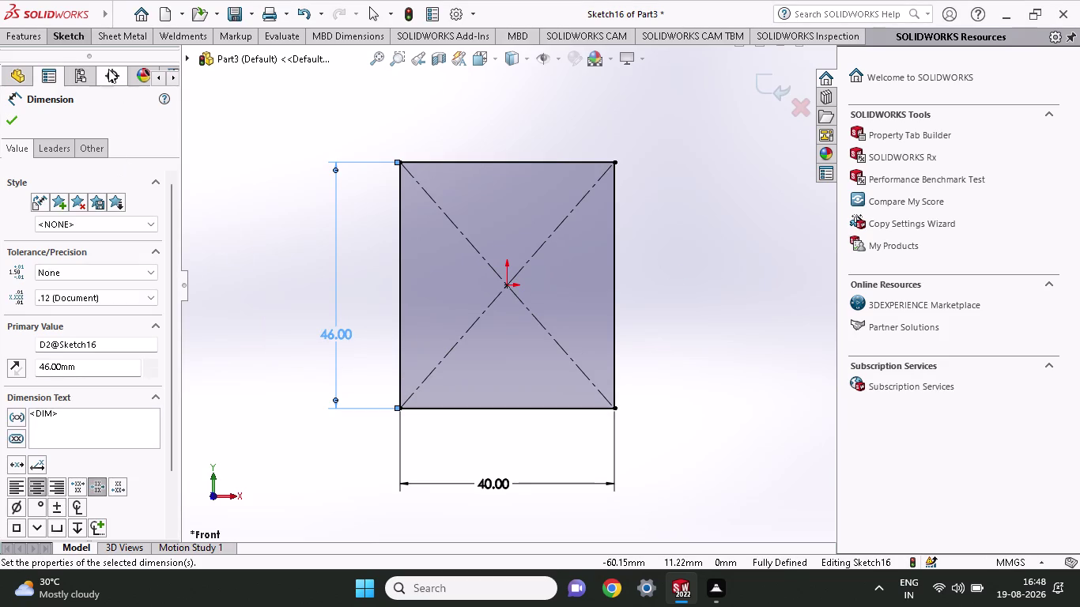
click(25, 33)
click(49, 66)
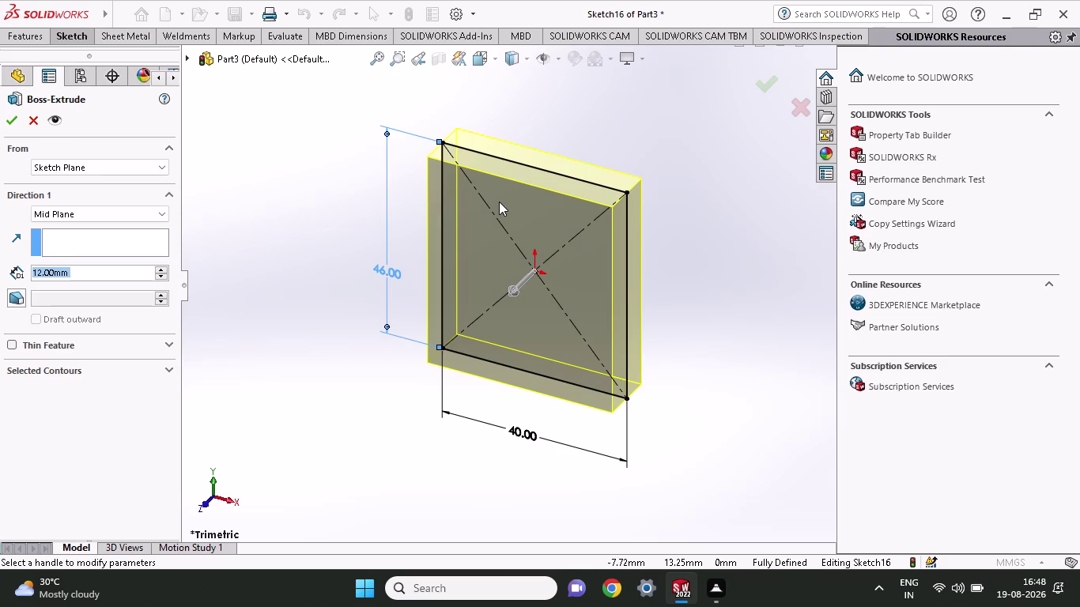
Extrude the 40 × 46 rectangle mid-plane to 38 mm depth.
text(38)
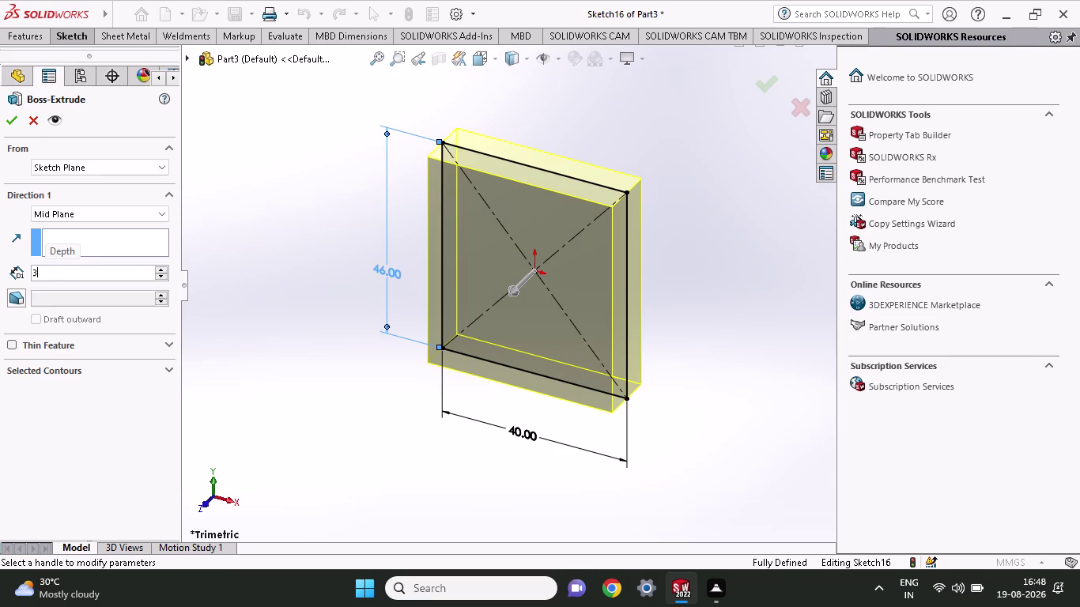
key(Return)
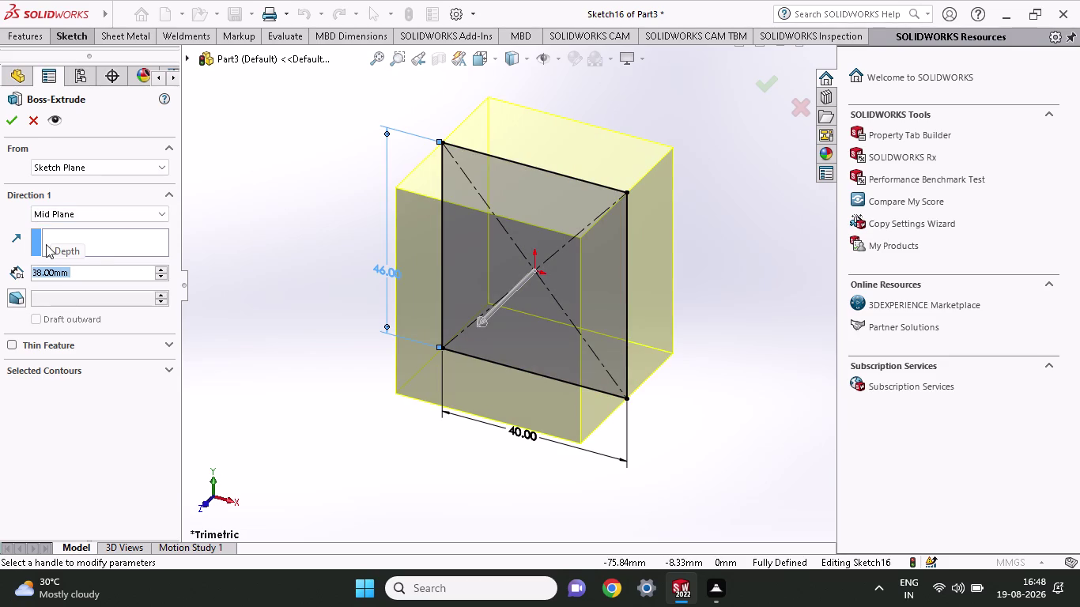
click(18, 118)
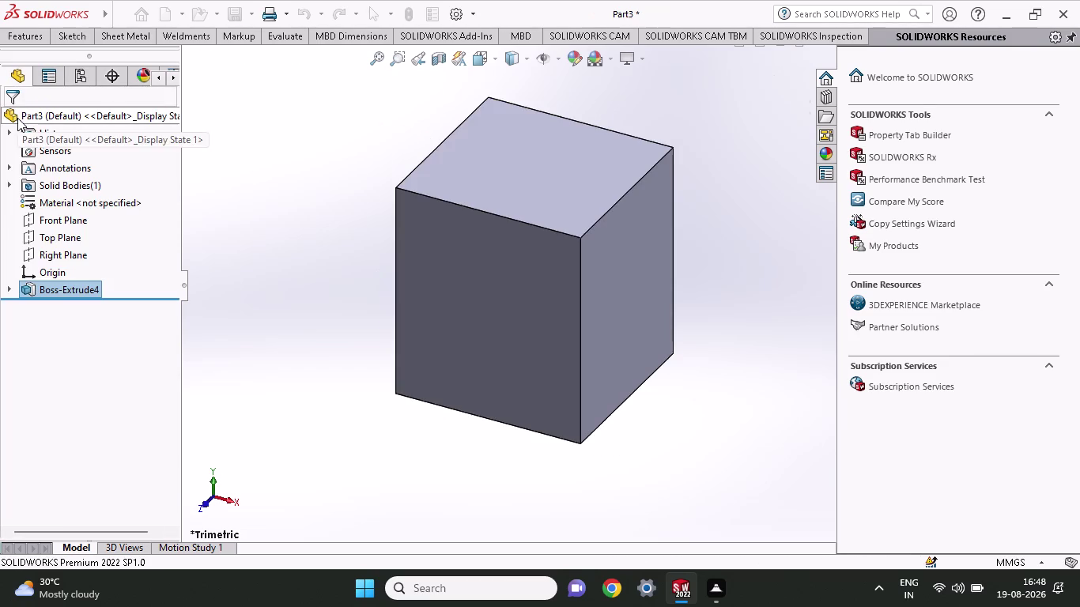
click(228, 328)
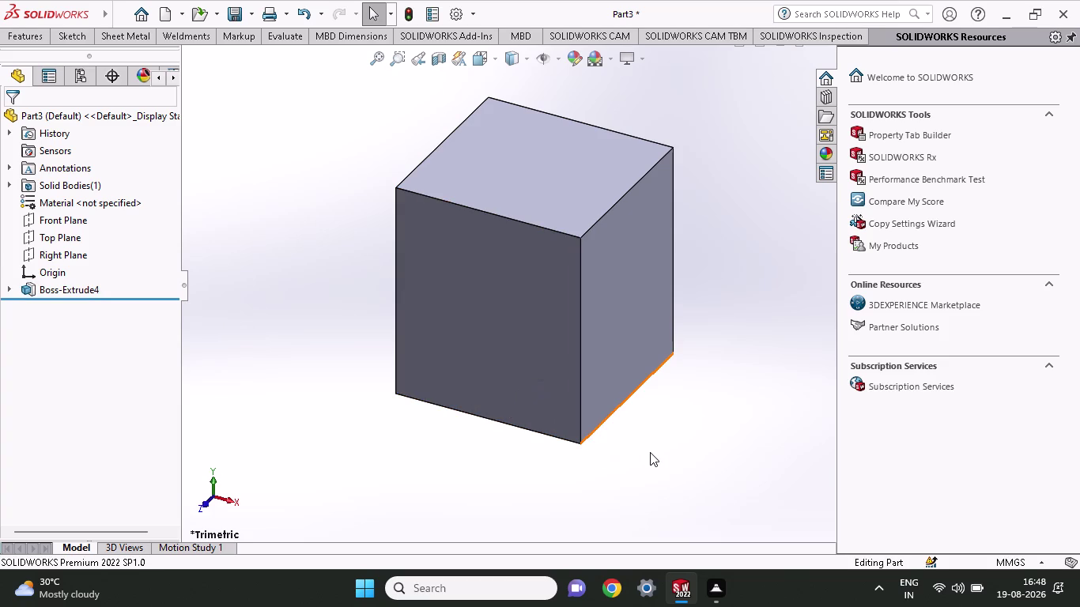
Start a Front Plane sketch and draw a small corner rectangle at the block's bottom-left.
click(50, 222)
click(69, 204)
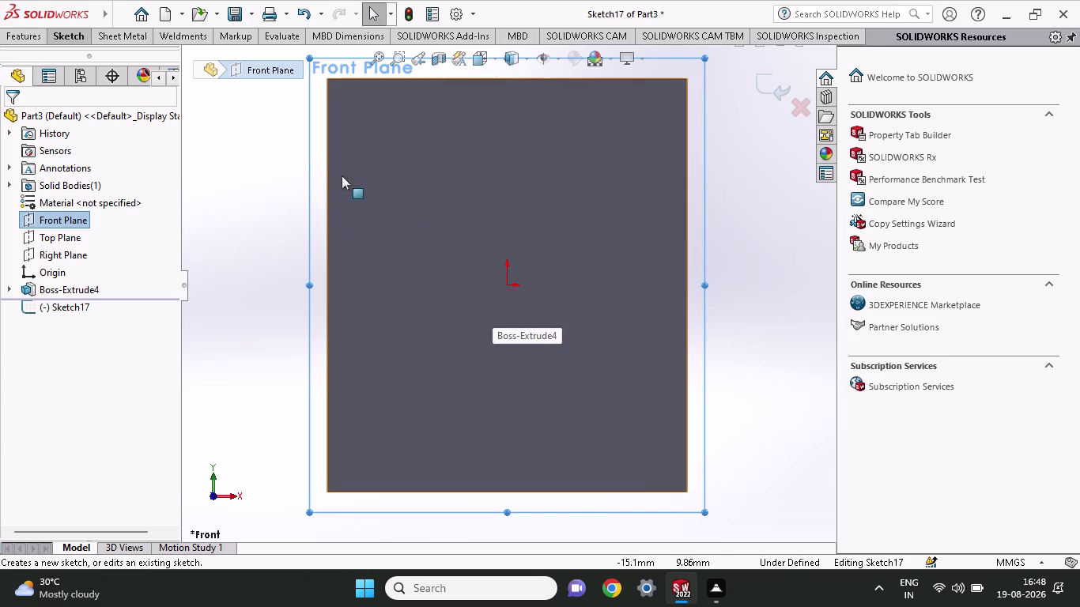
scroll(up, 3)
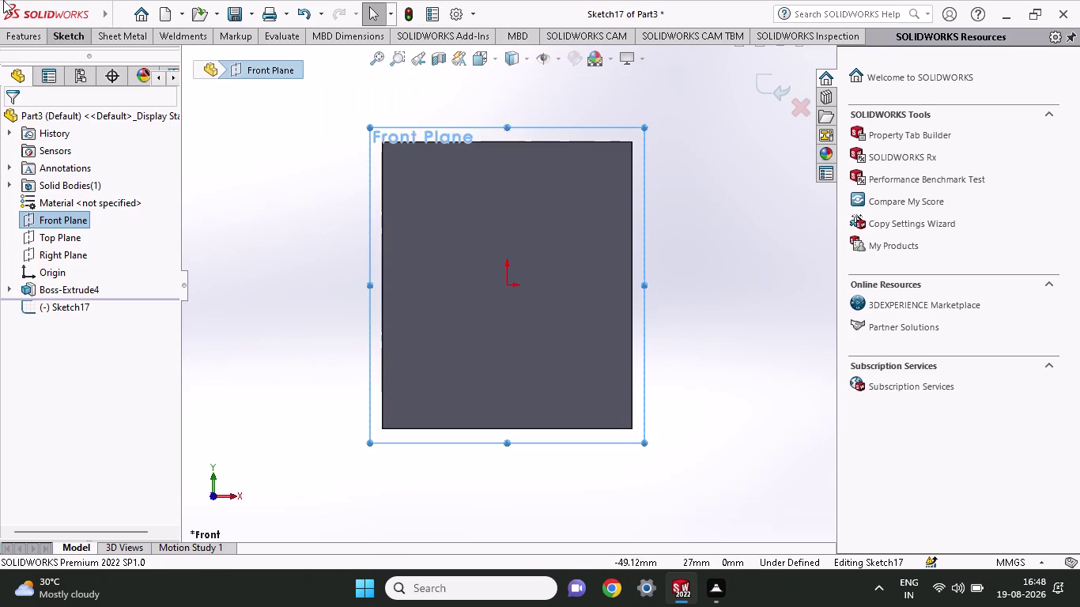
click(57, 36)
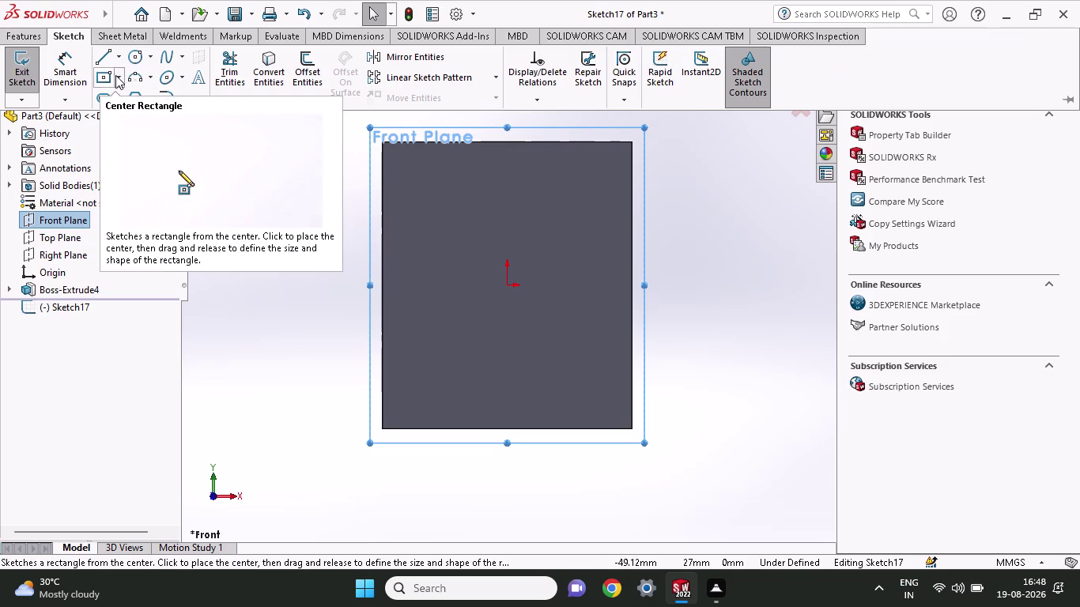
click(117, 76)
click(112, 92)
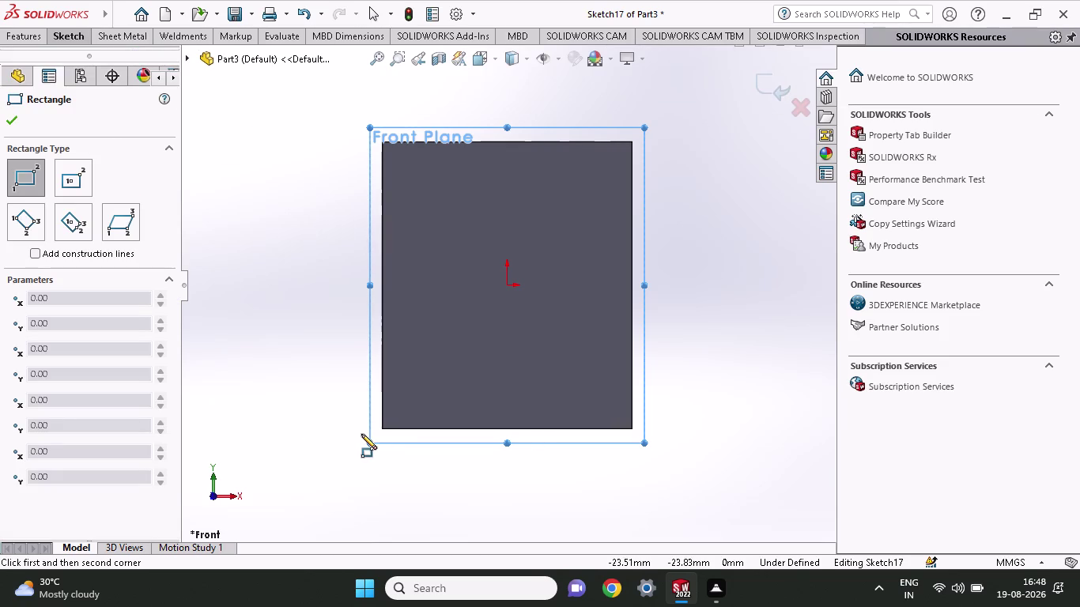
click(380, 429)
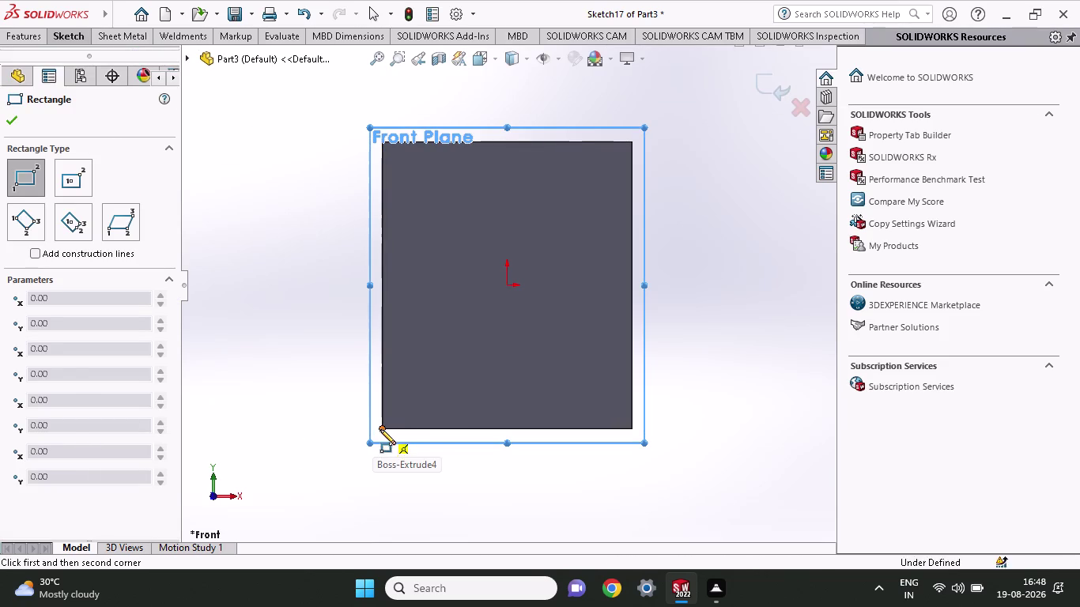
click(437, 389)
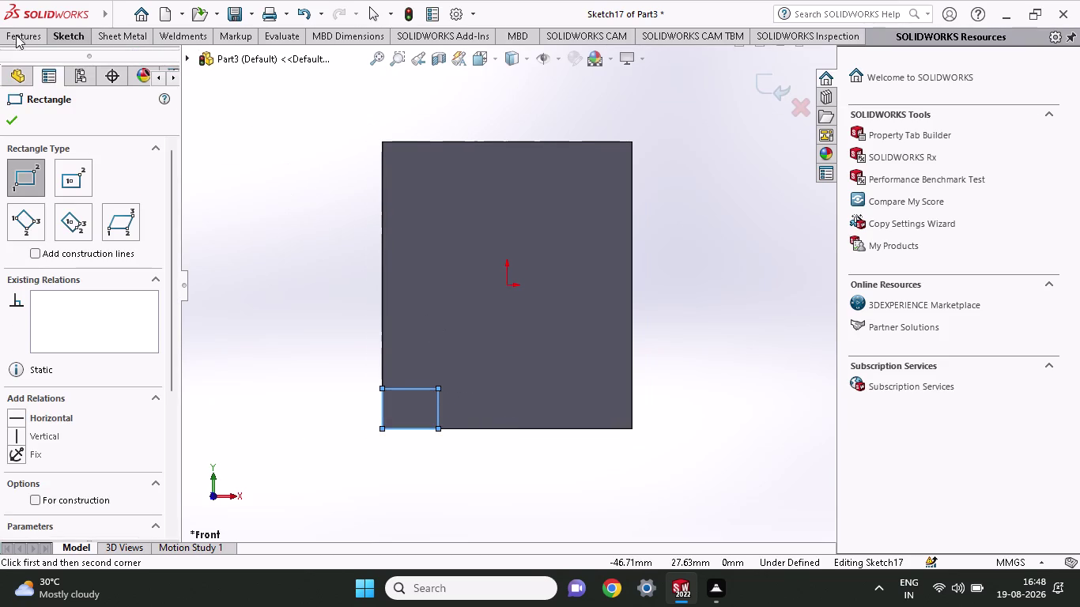
Dimension the notch rectangle's height to 8 mm.
click(60, 42)
click(75, 77)
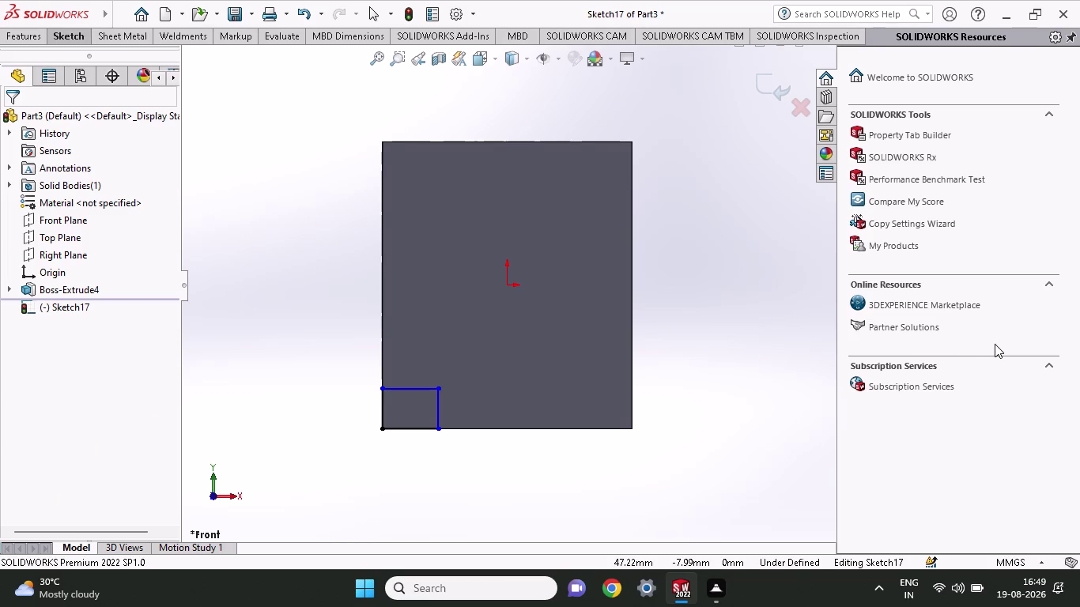
click(437, 412)
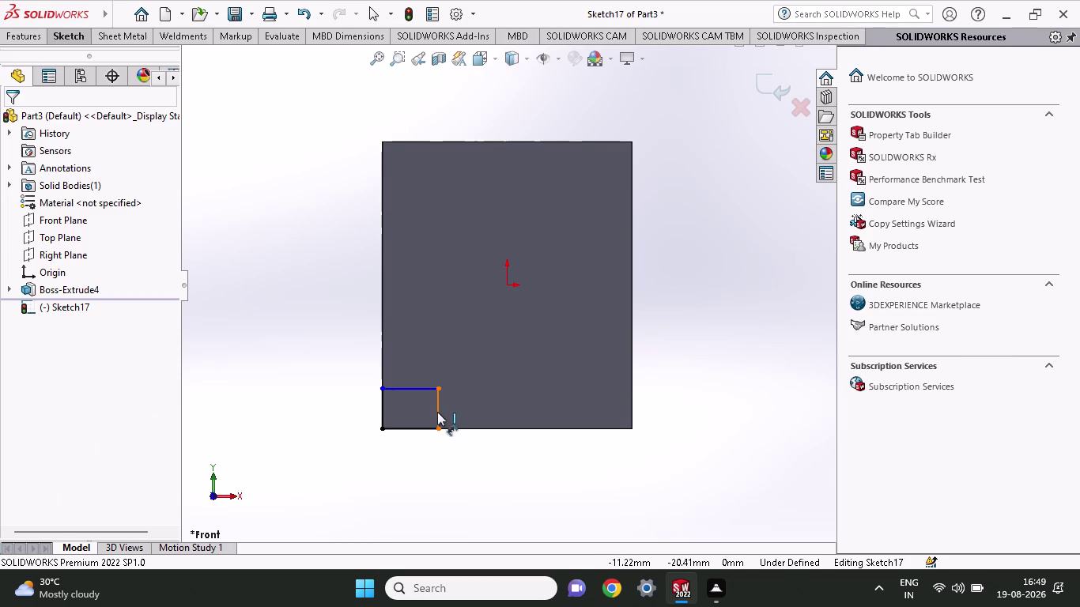
click(275, 417)
key(8)
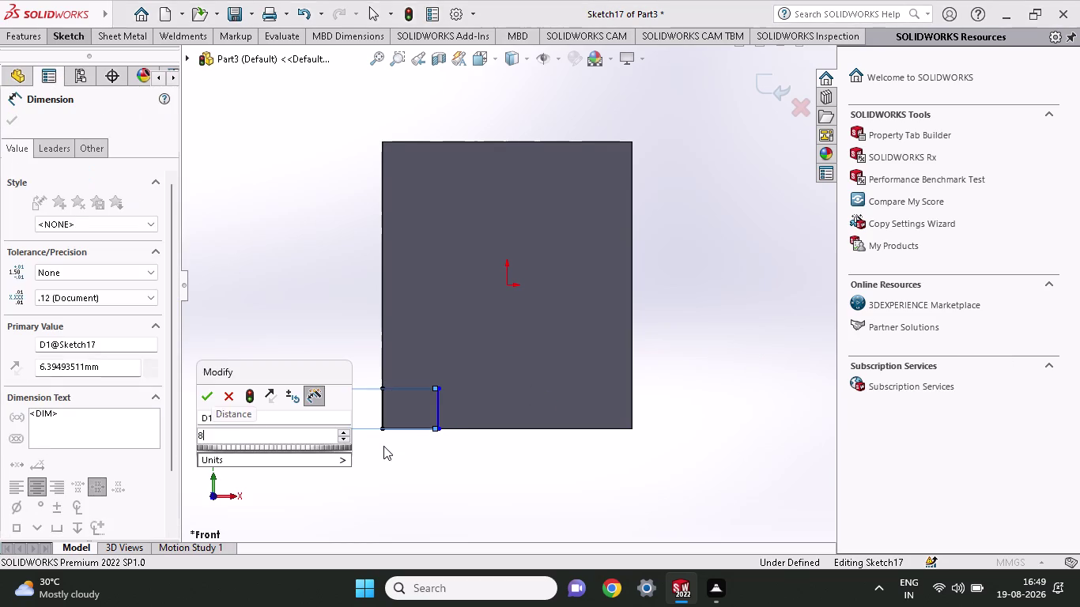
key(Return)
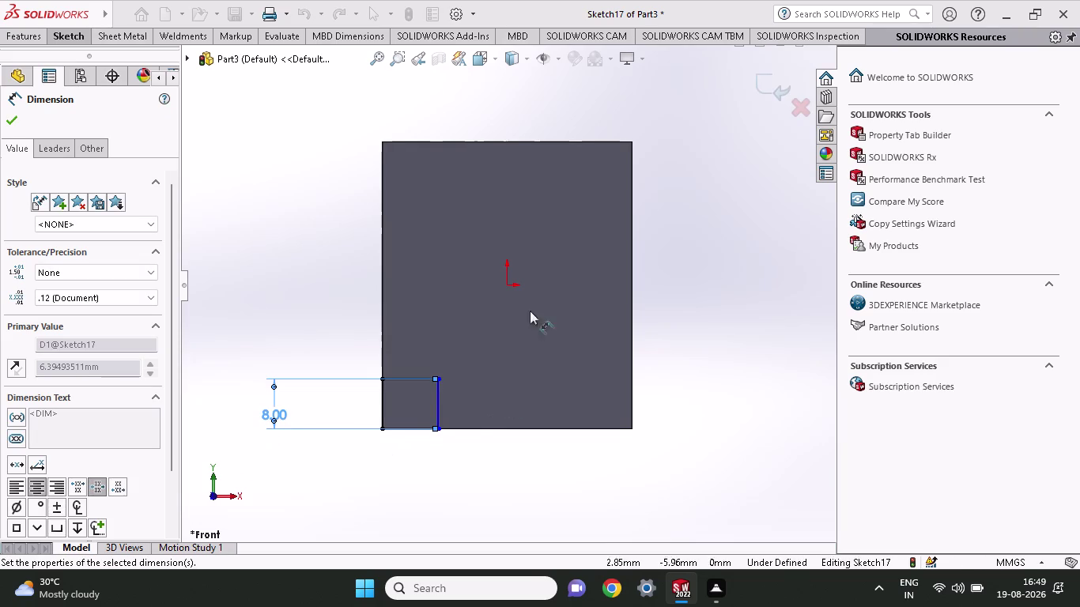
Dimension the notch width, then edit it to 8 mm.
click(410, 380)
click(396, 486)
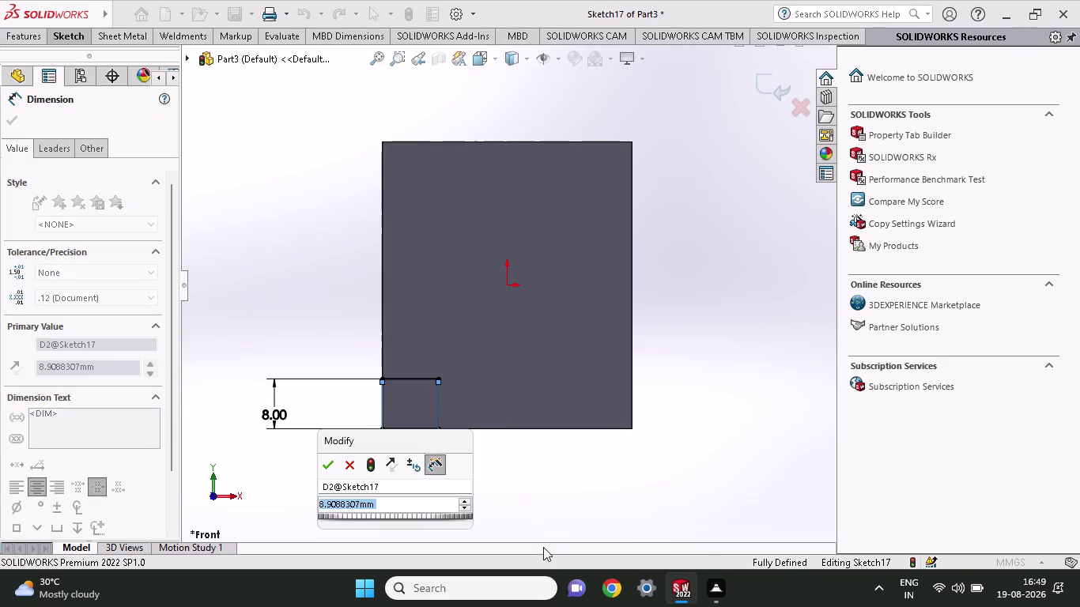
text(40)
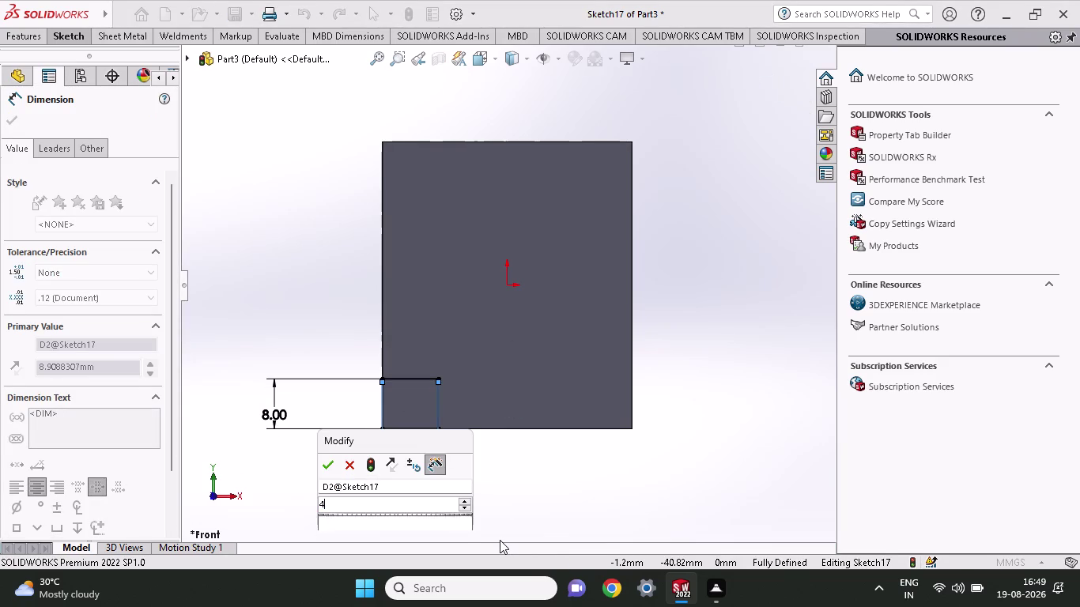
text(-24)
key(Return)
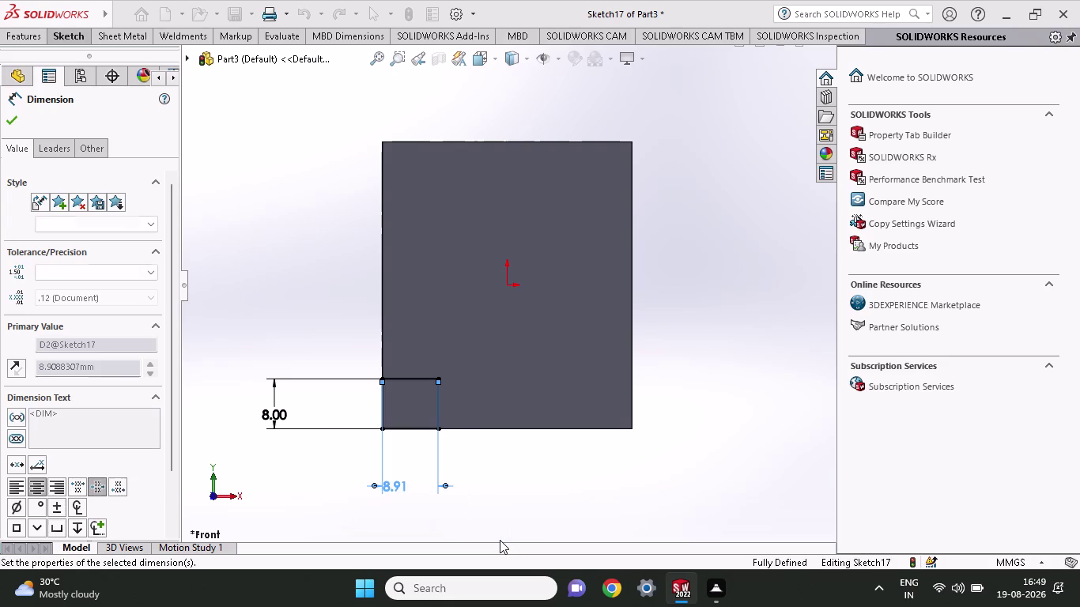
scroll(up, 3)
double_click(442, 422)
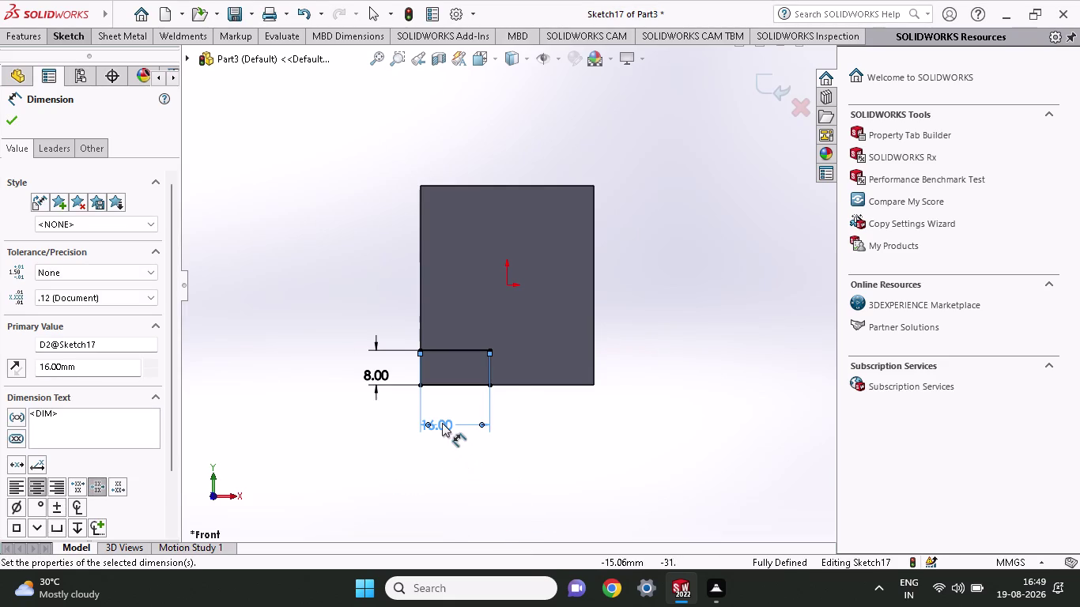
key(8)
key(Return)
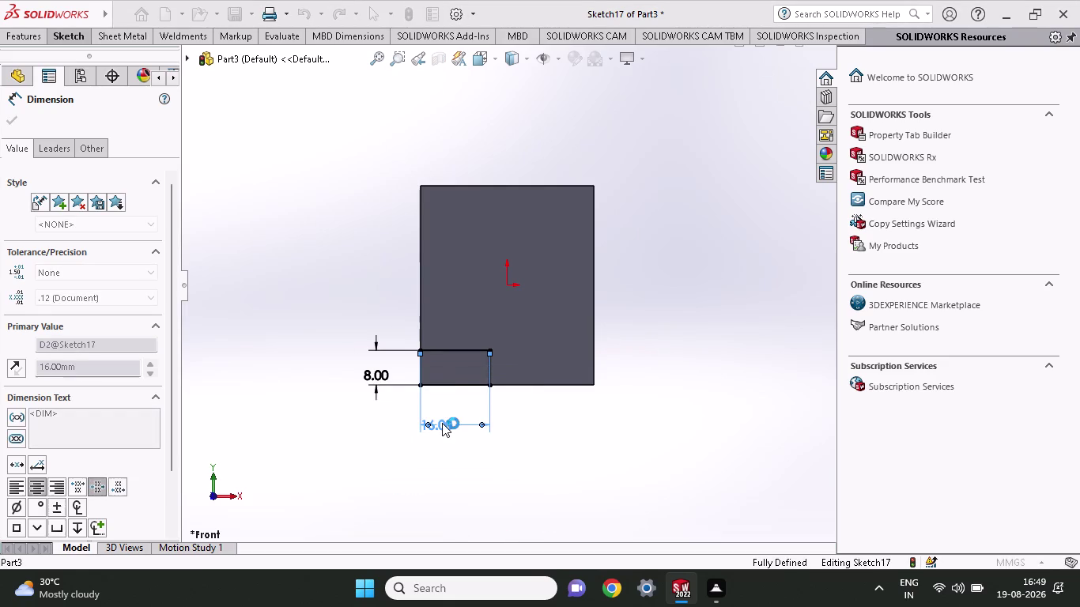
scroll(down, 3)
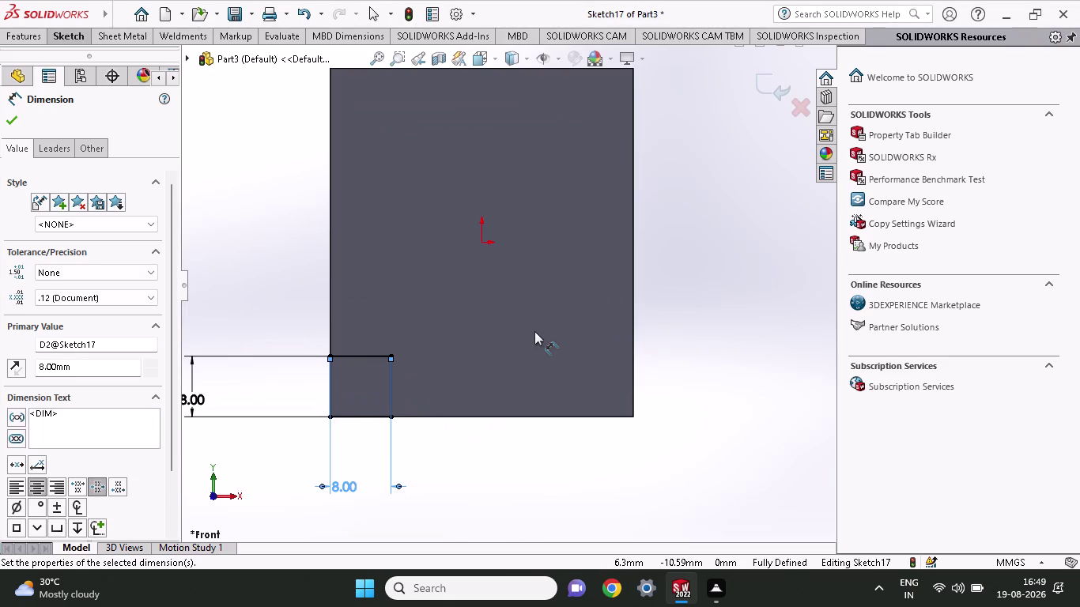
click(72, 28)
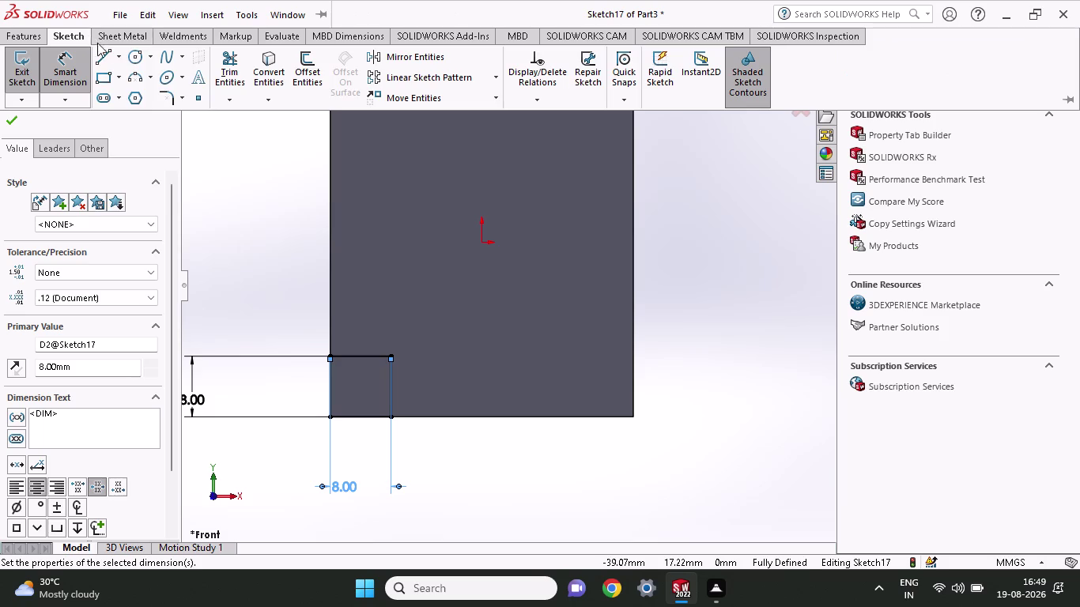
Draw a vertical centerline from the origin down to the bottom edge.
click(121, 56)
click(117, 53)
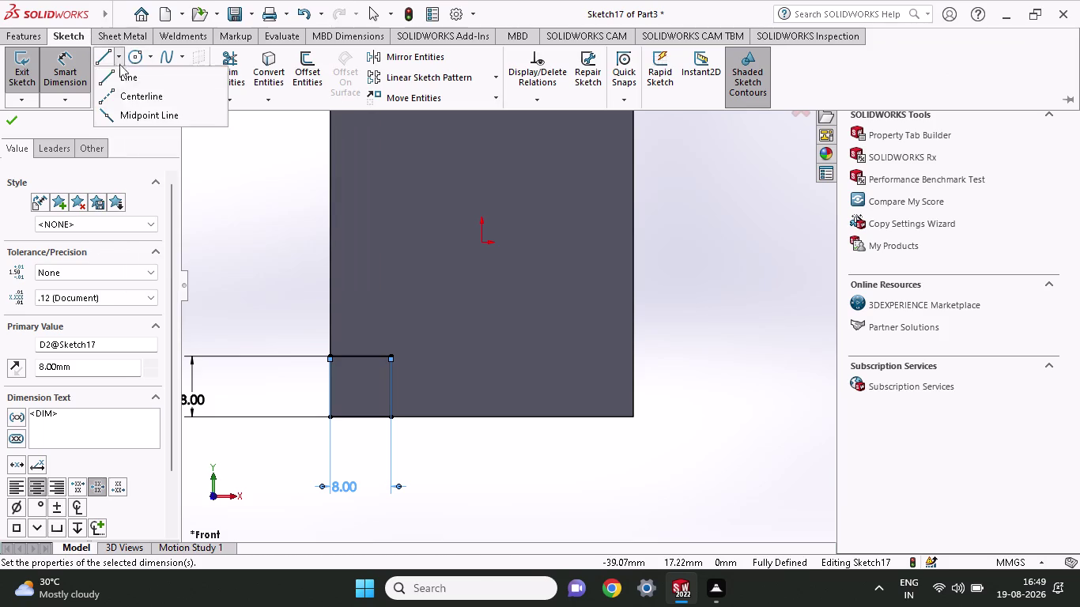
click(123, 97)
drag(478, 243, 478, 250)
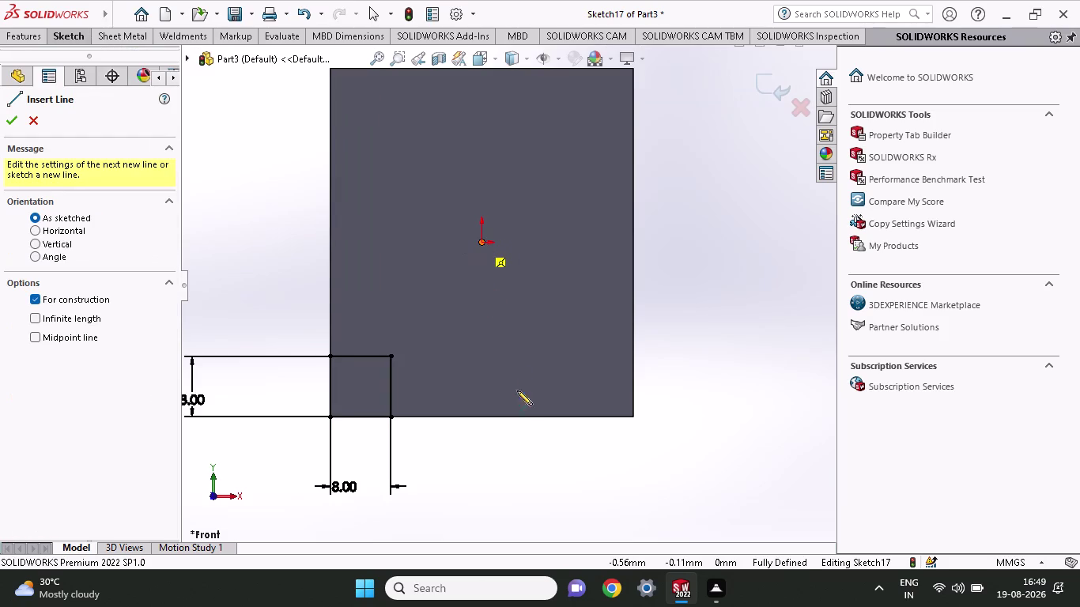
click(479, 419)
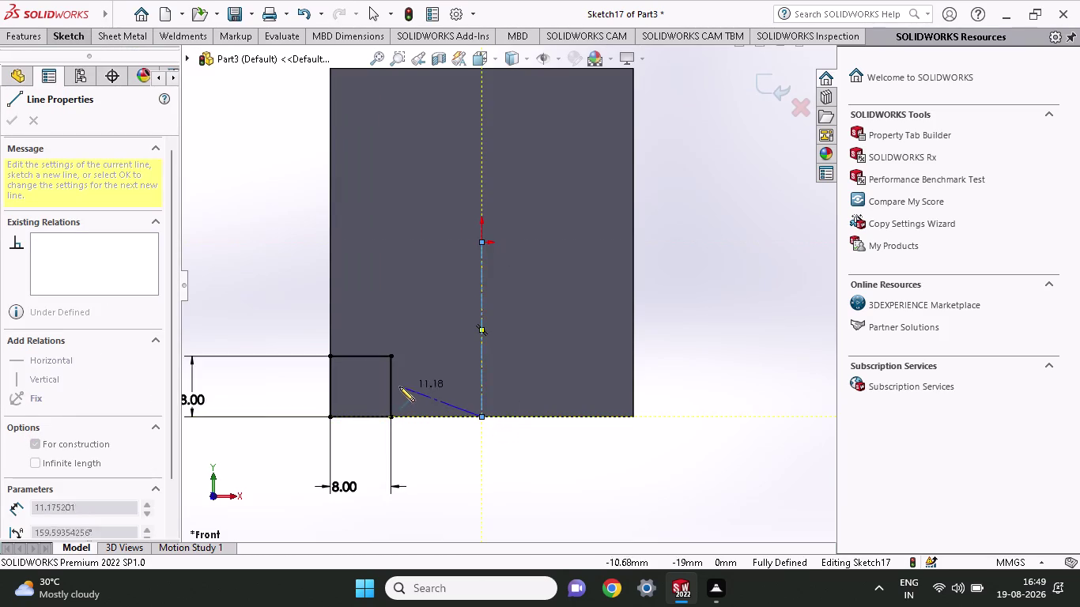
key(Escape)
Start Mirror Entities using the centerline as the mirror axis.
click(64, 35)
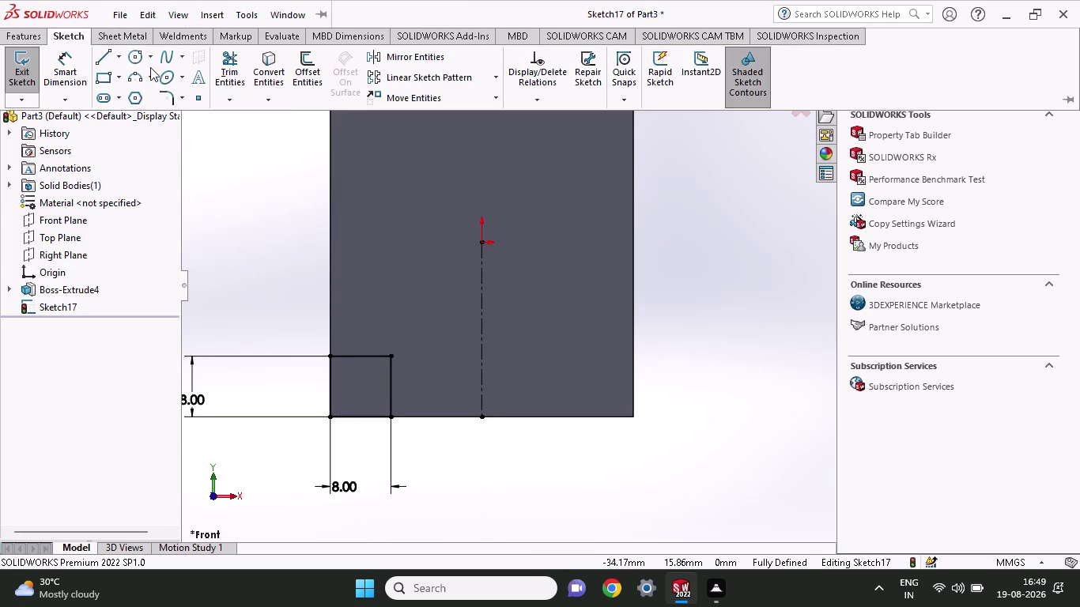
click(404, 59)
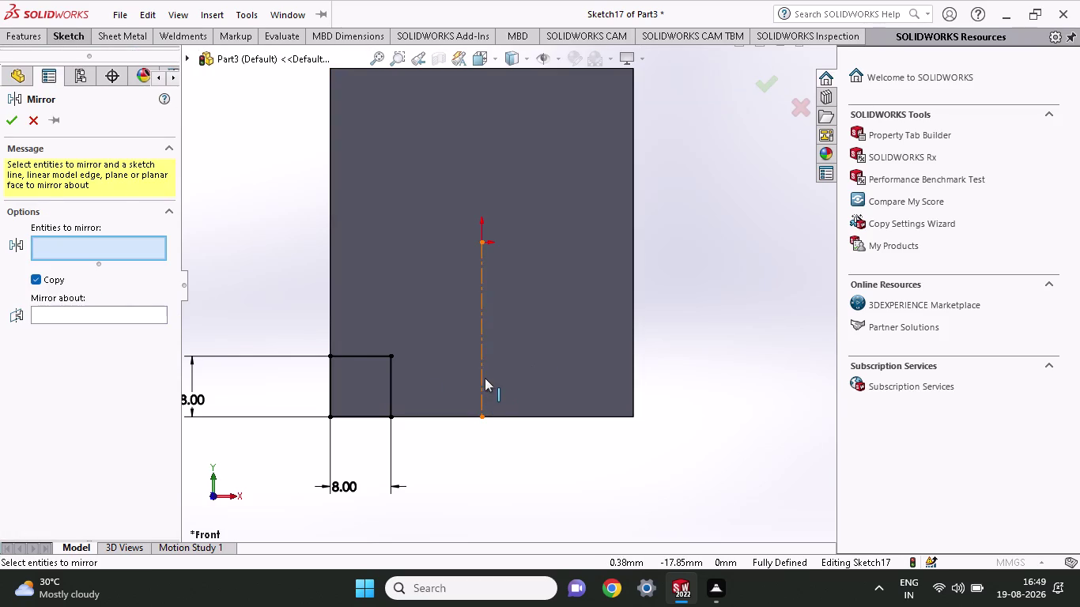
click(132, 309)
click(483, 358)
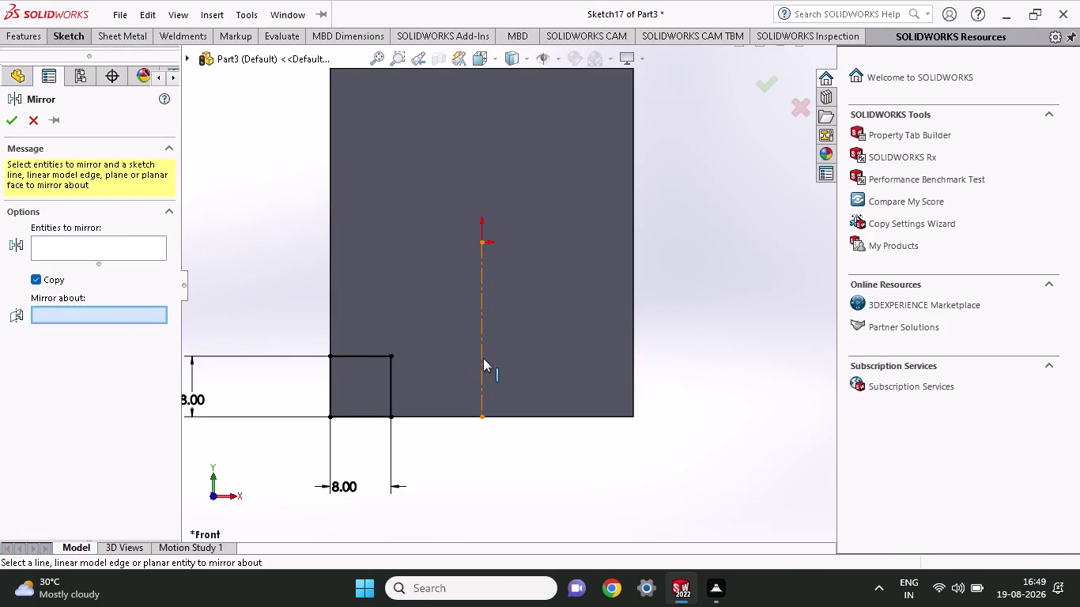
click(83, 256)
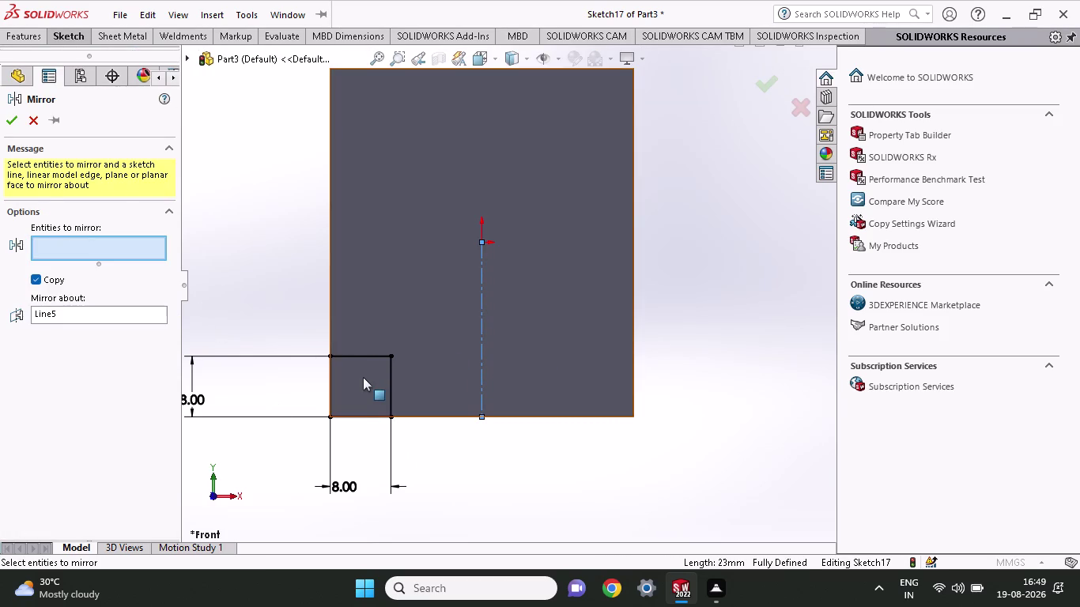
Mirror the notch's four edges to create the bottom-right notch.
click(363, 377)
click(345, 356)
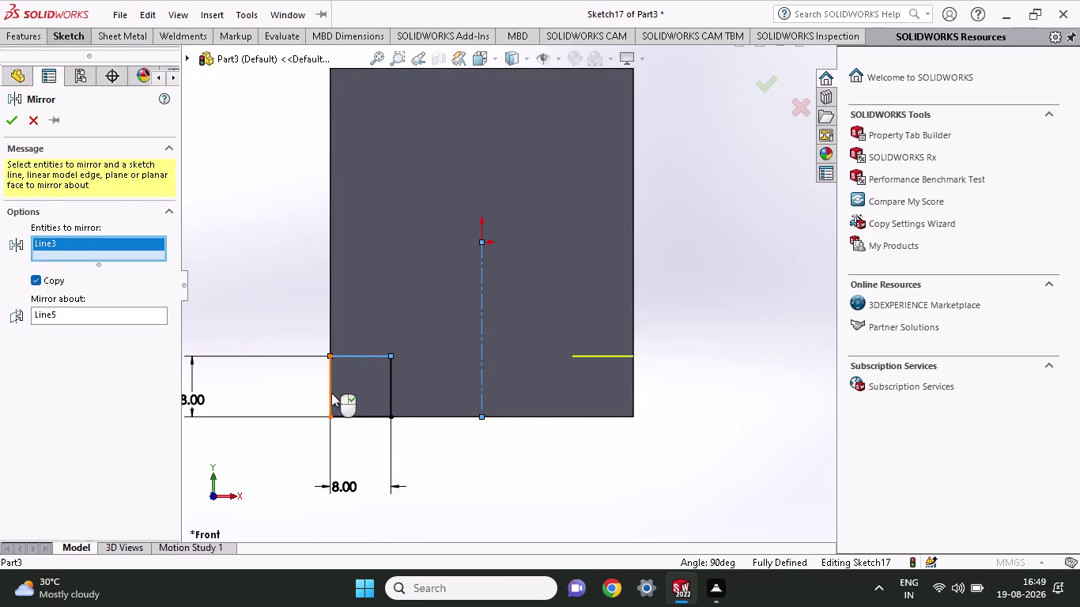
click(332, 393)
click(389, 391)
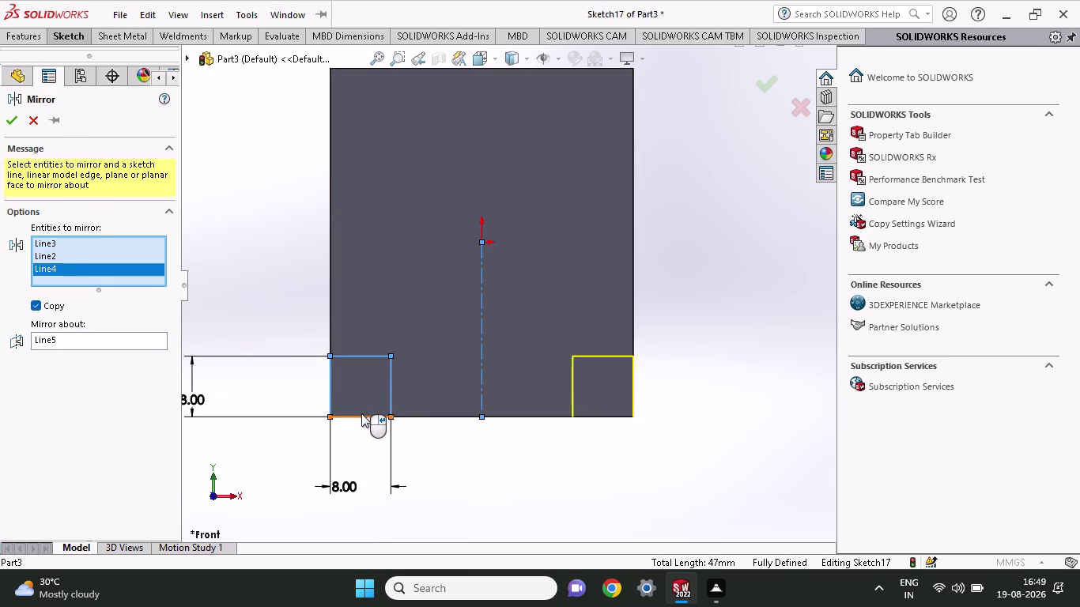
click(362, 414)
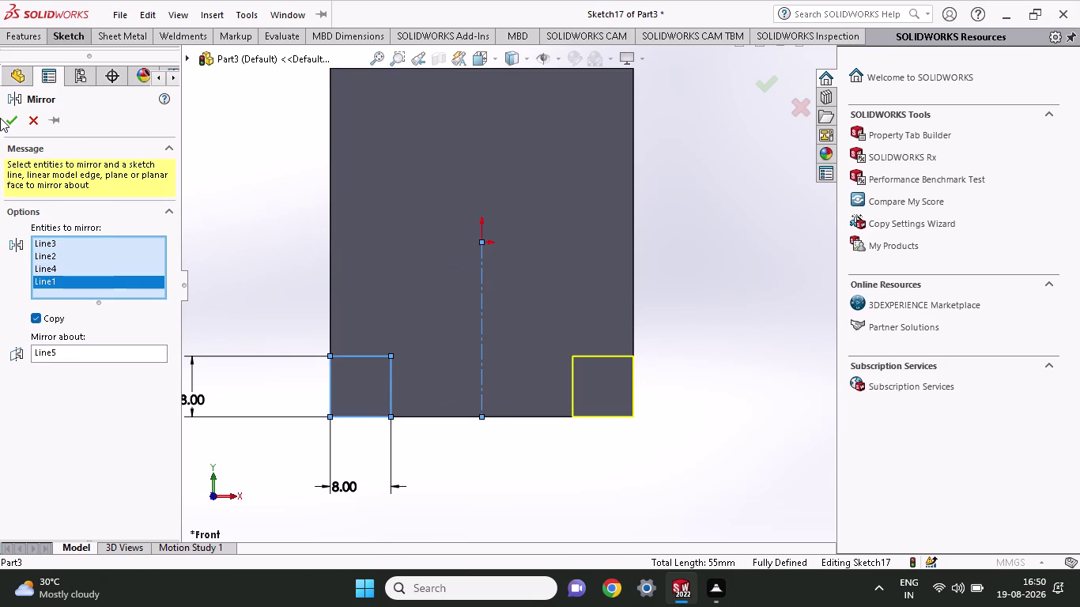
click(0, 118)
click(3, 119)
scroll(up, 3)
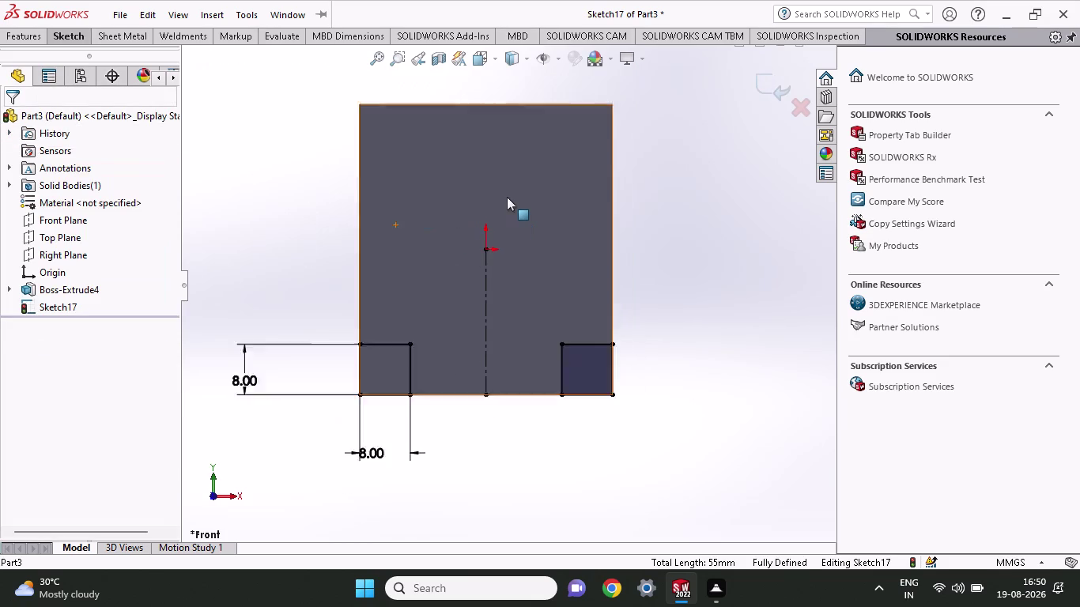
scroll(up, 3)
scroll(down, 3)
scroll(down, 3)
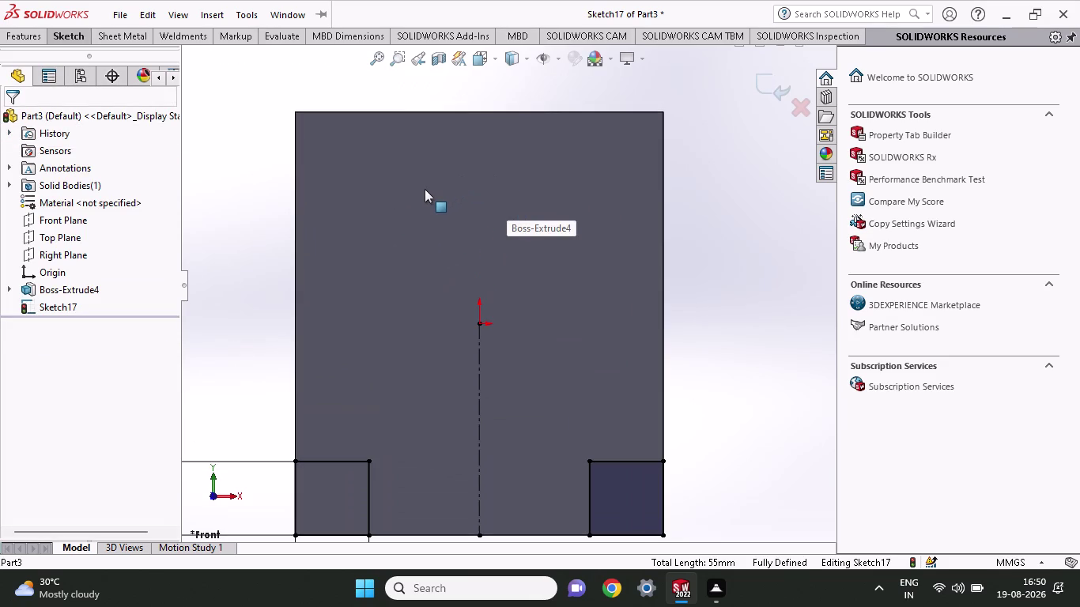
click(69, 30)
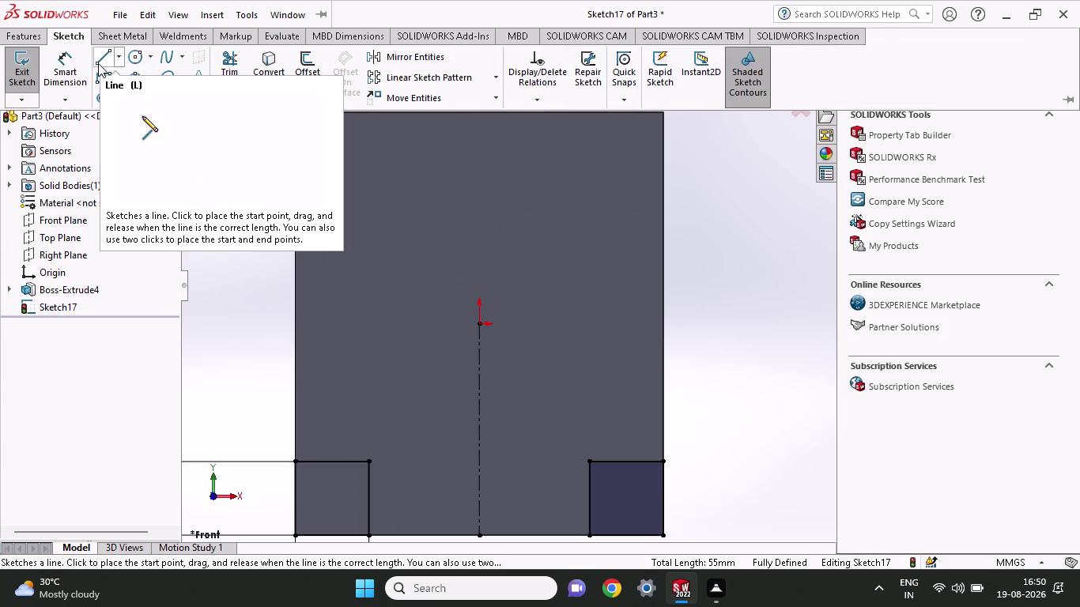
Draw a midpoint line along the block's top edge.
click(98, 63)
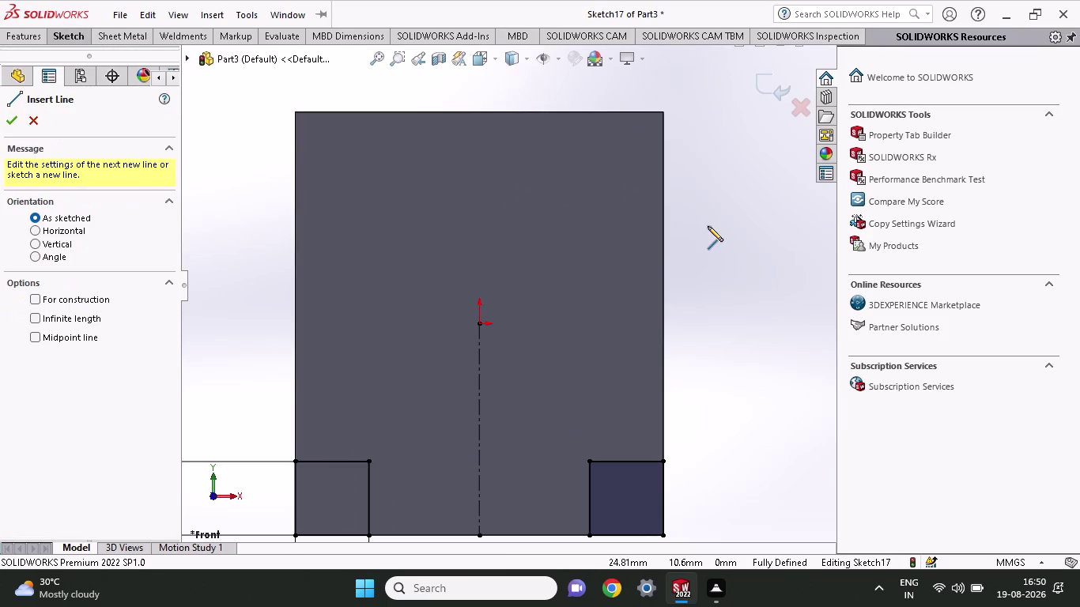
click(75, 39)
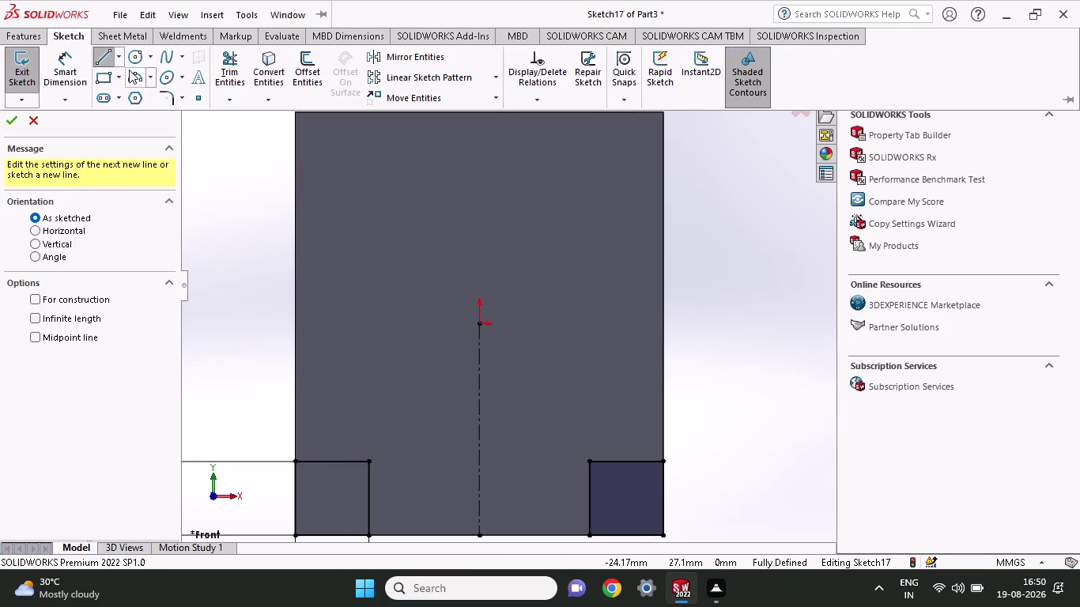
click(123, 64)
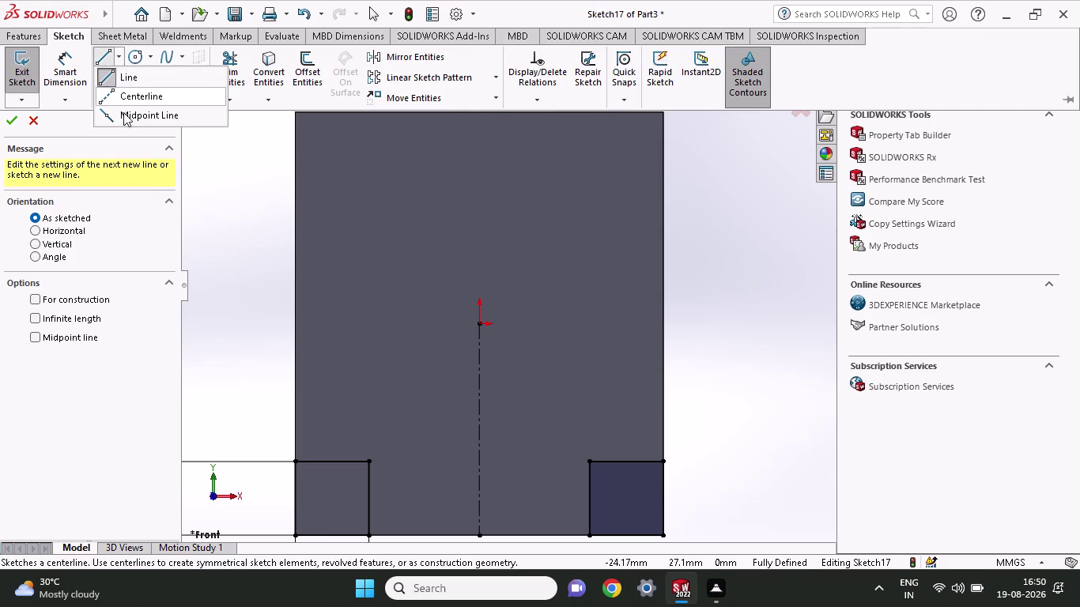
click(123, 118)
scroll(down, 3)
click(497, 117)
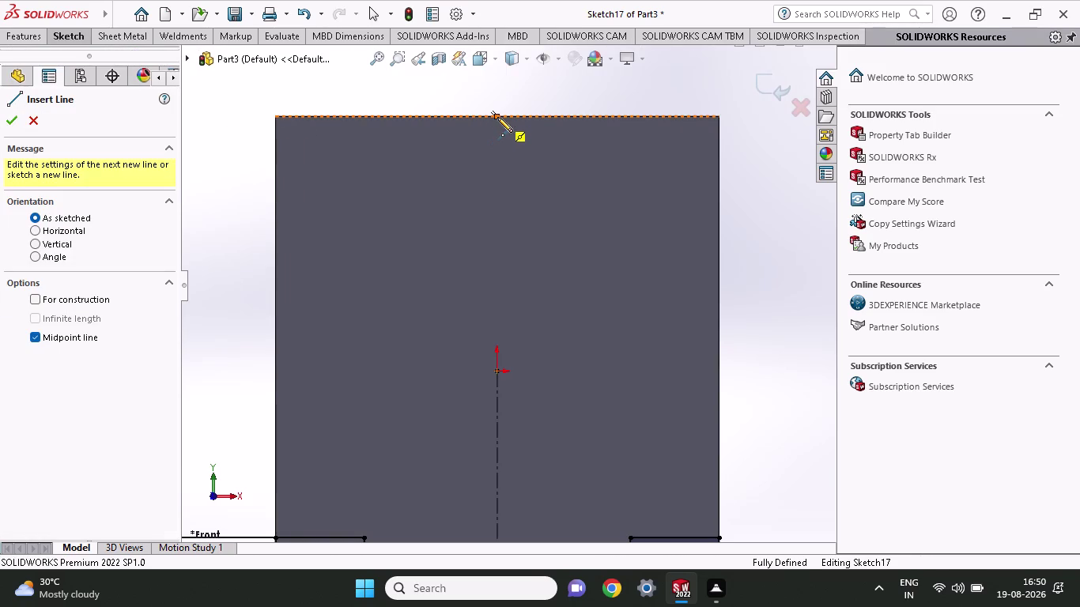
click(603, 117)
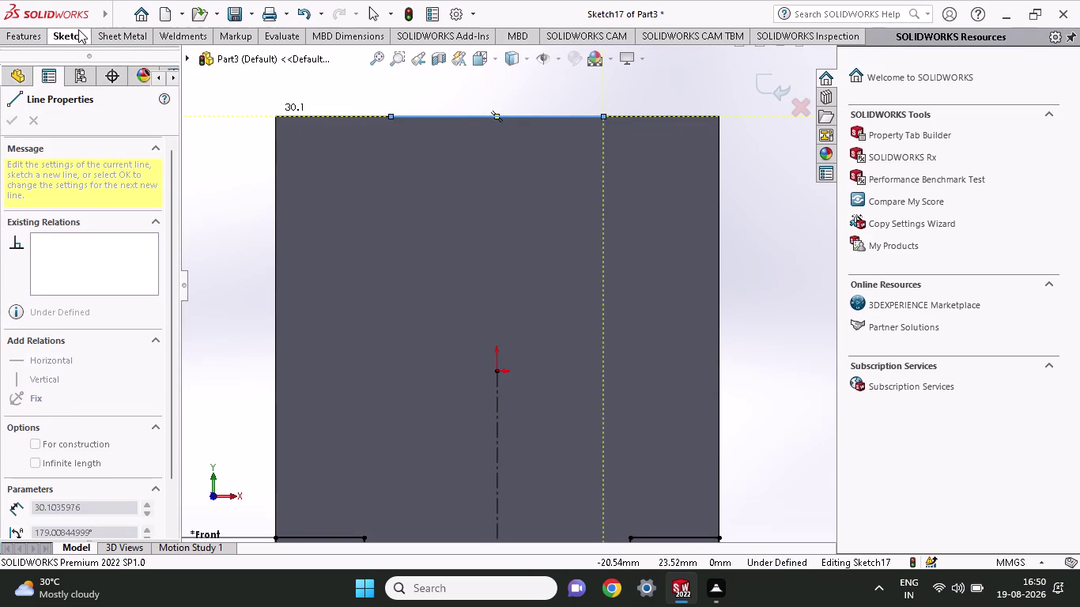
Dimension the top line's half-length as 28/2 (14 mm).
click(77, 29)
click(76, 64)
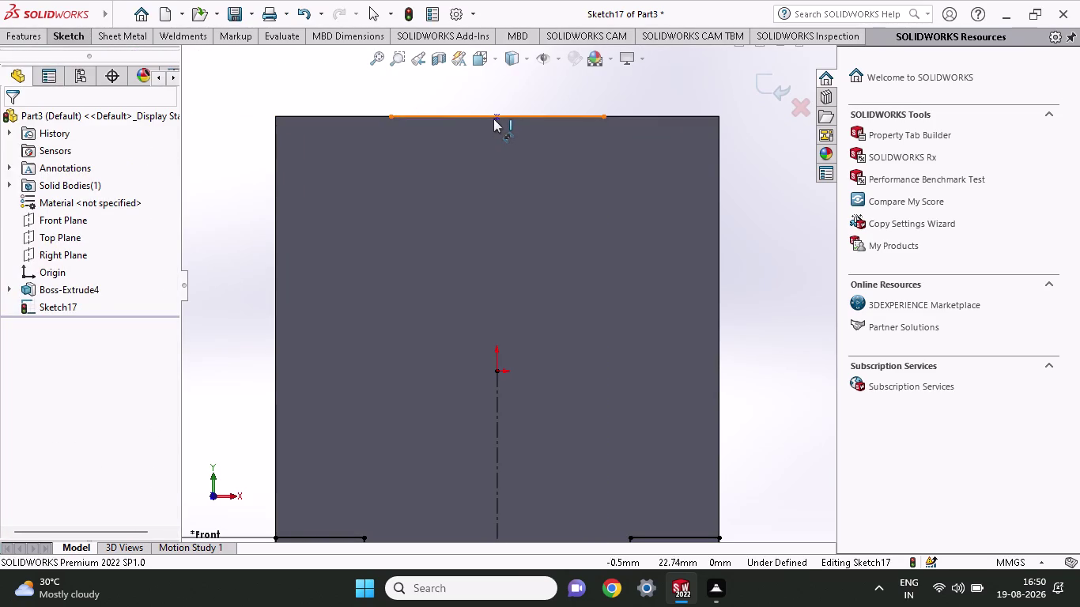
click(493, 119)
click(606, 119)
click(596, 92)
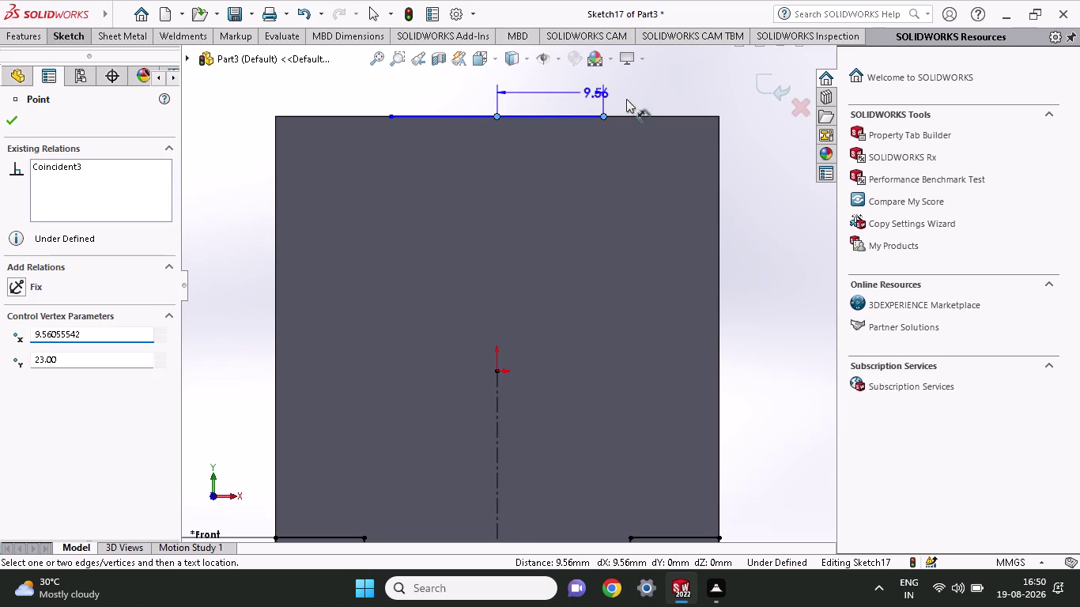
text(28/2)
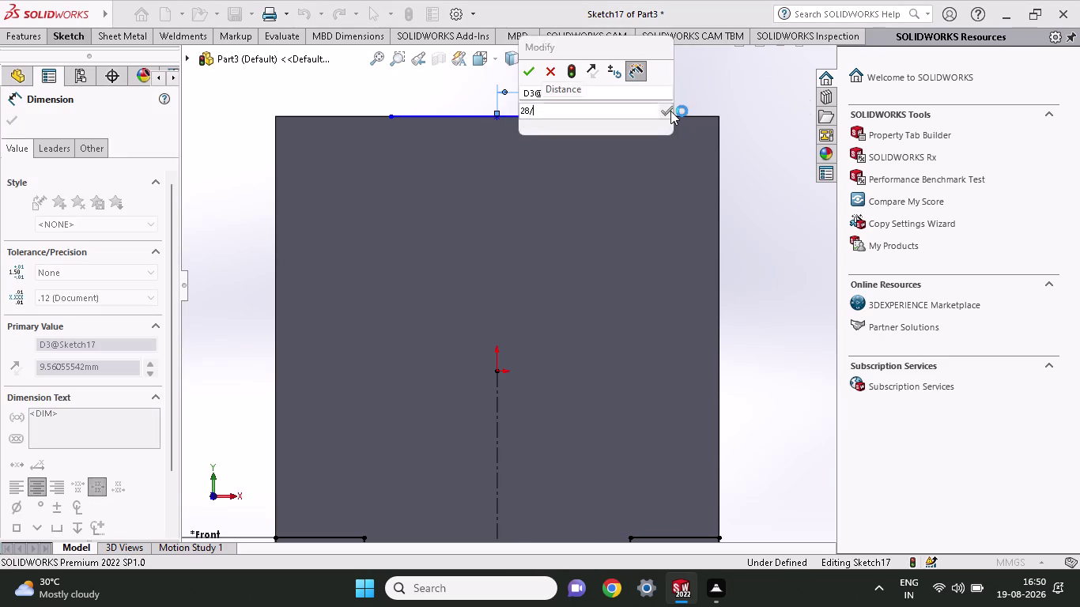
key(Return)
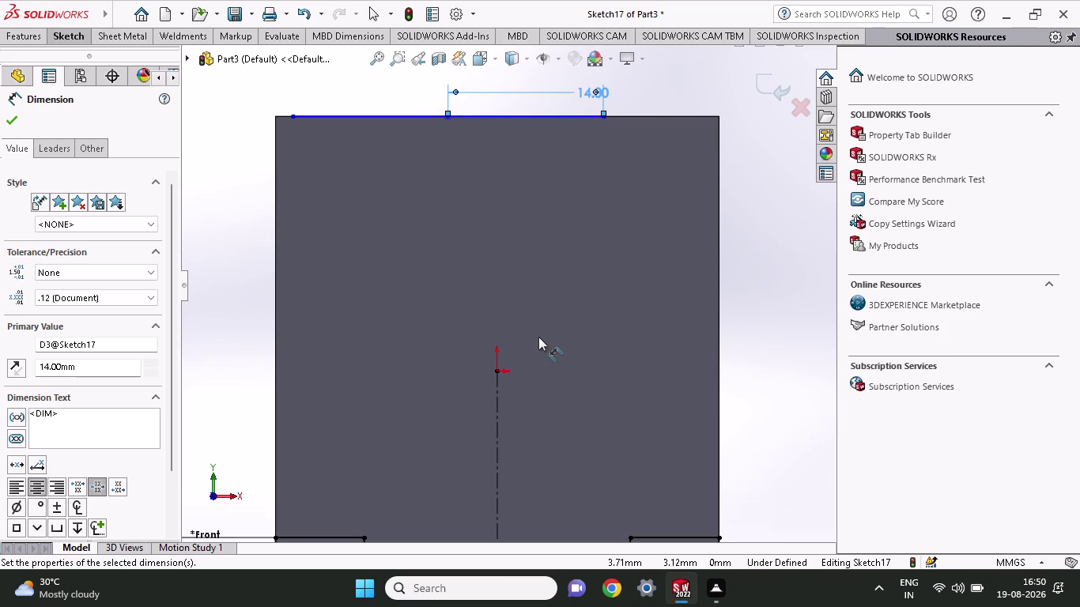
scroll(up, 3)
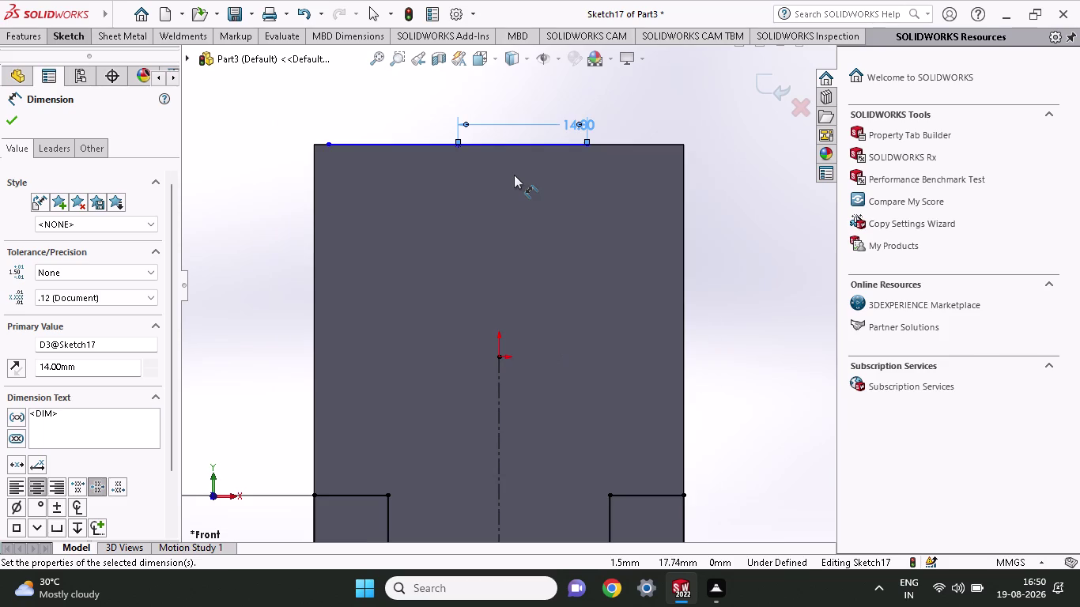
scroll(down, 3)
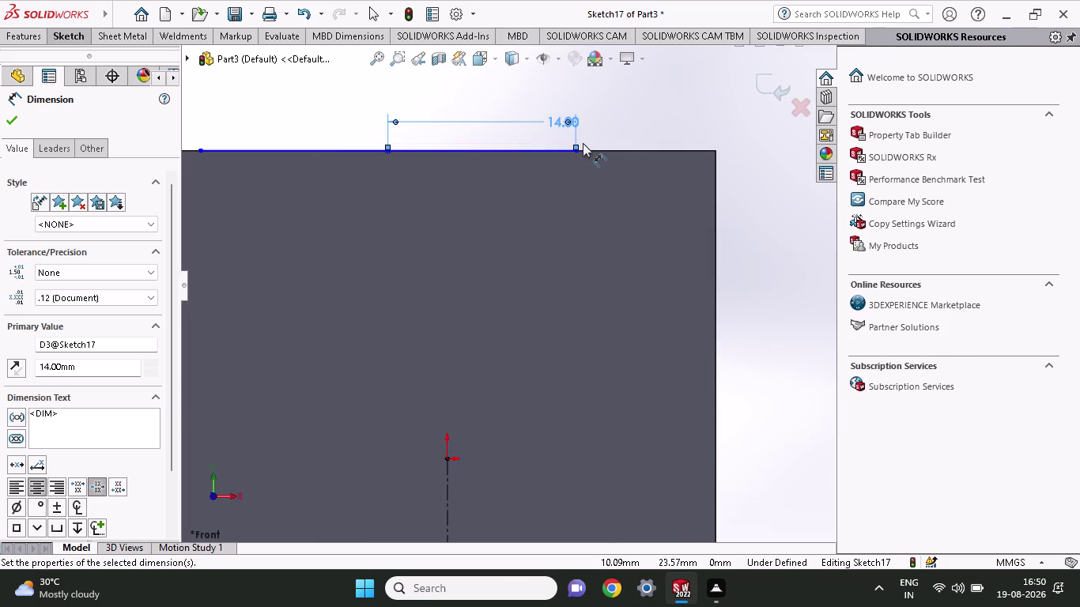
Dimension the line's right end to the block's top-right corner as 40-28.
click(574, 148)
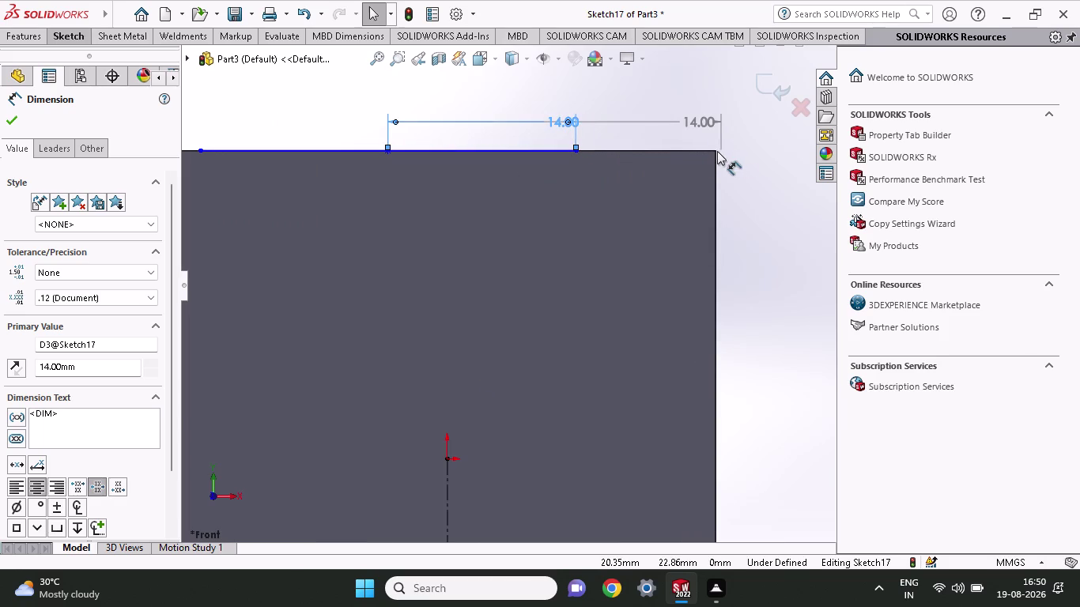
key(Escape)
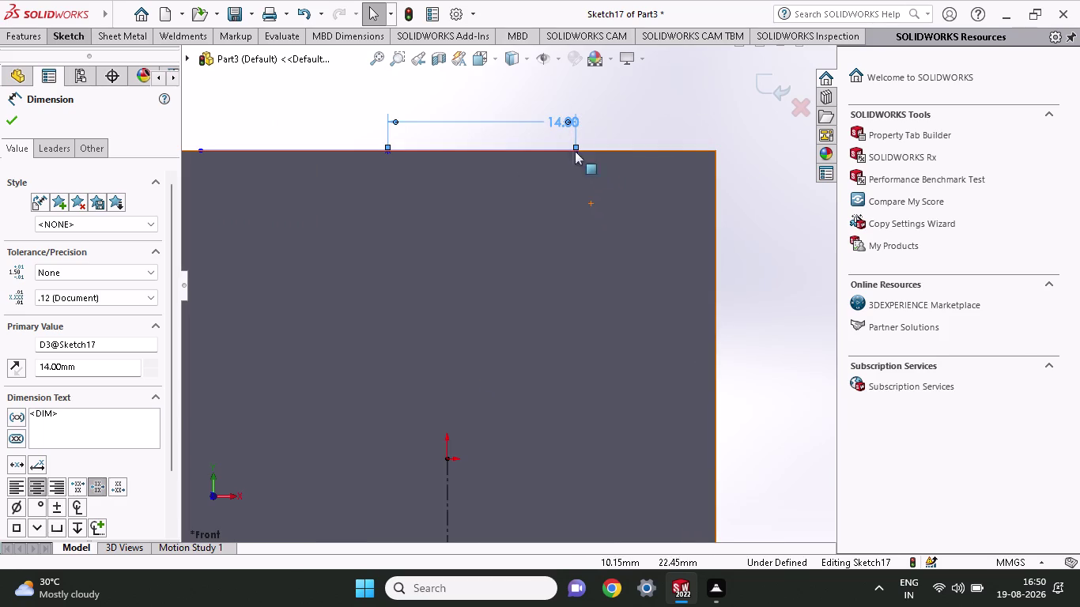
click(79, 35)
click(83, 58)
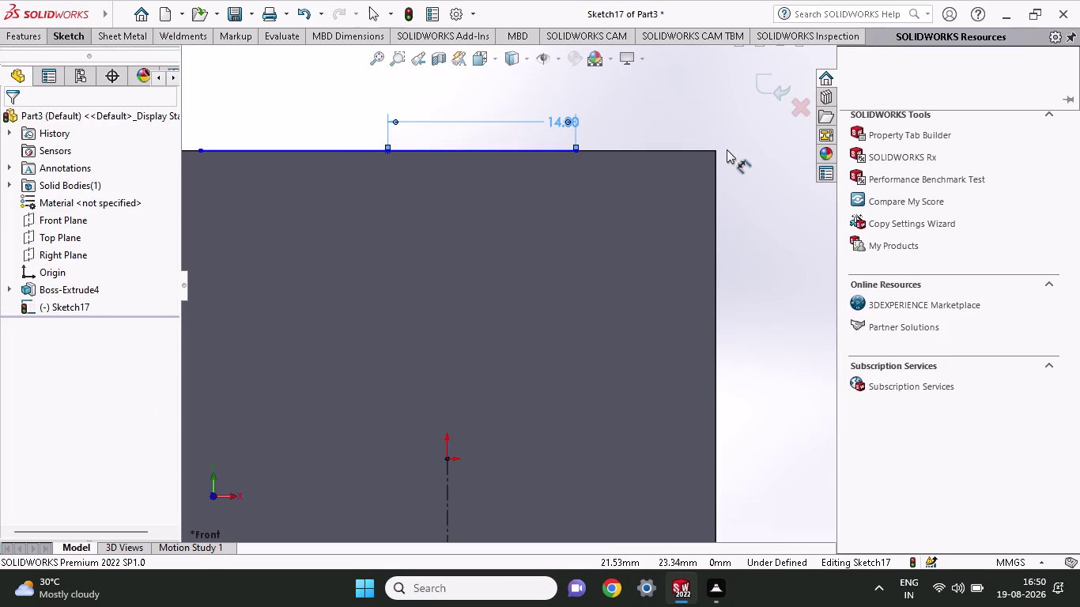
click(717, 151)
click(575, 150)
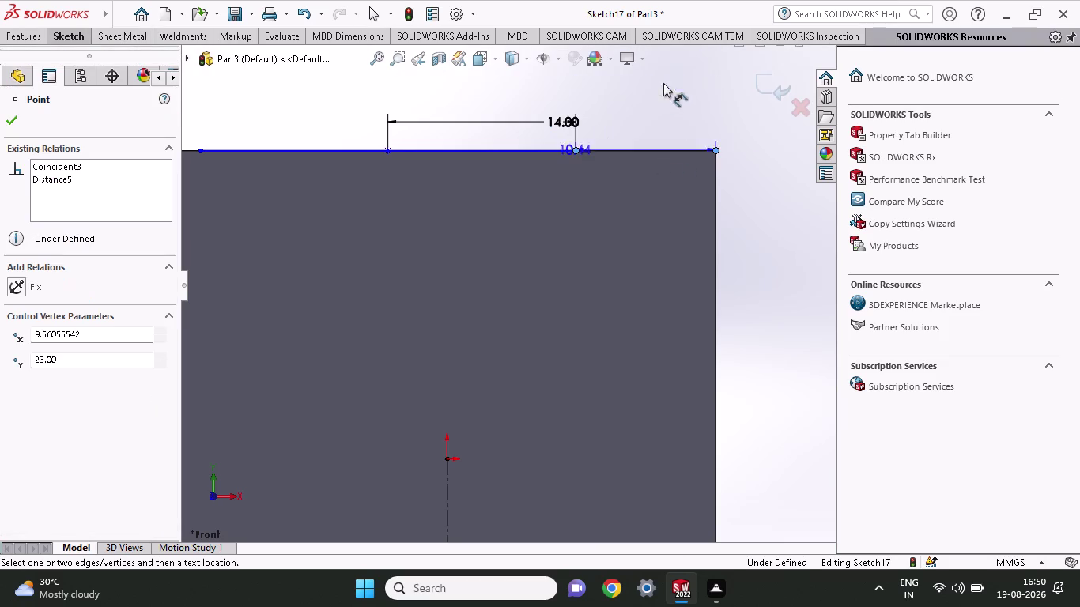
click(674, 99)
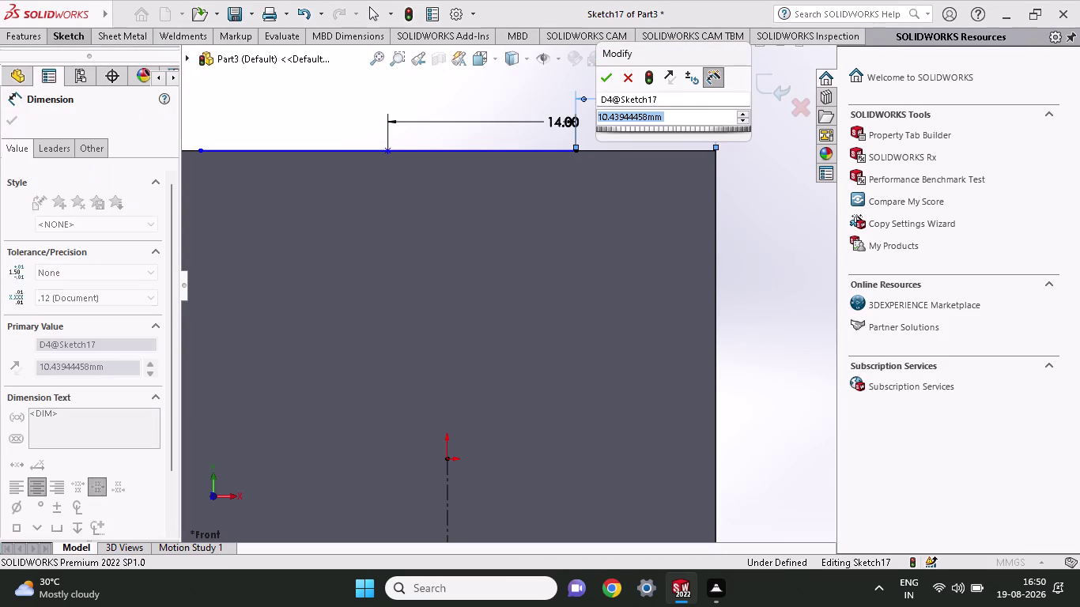
text(40-)
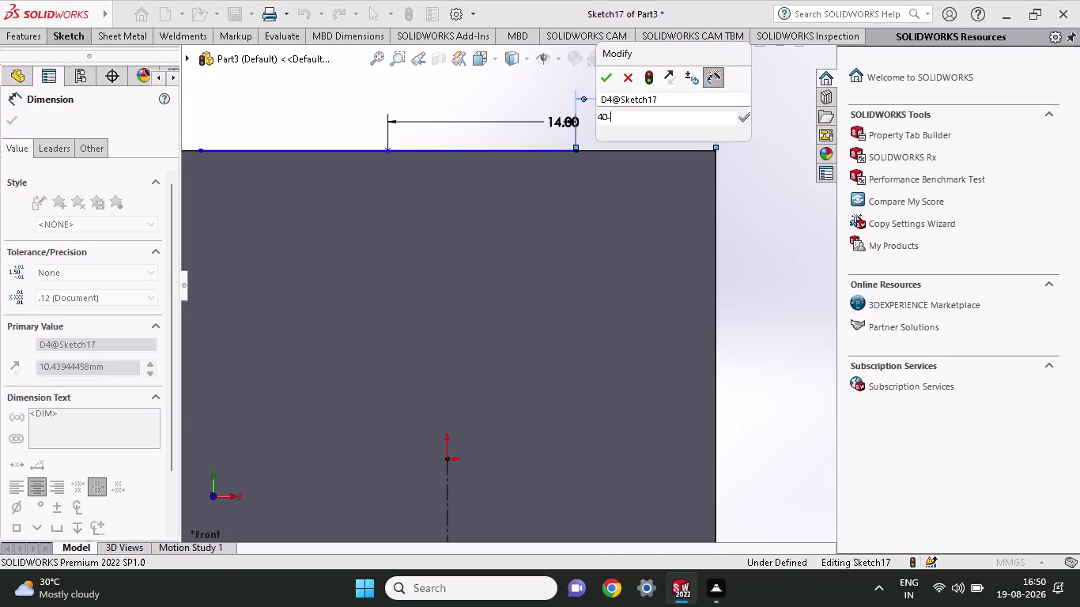
text(28)
key(Return)
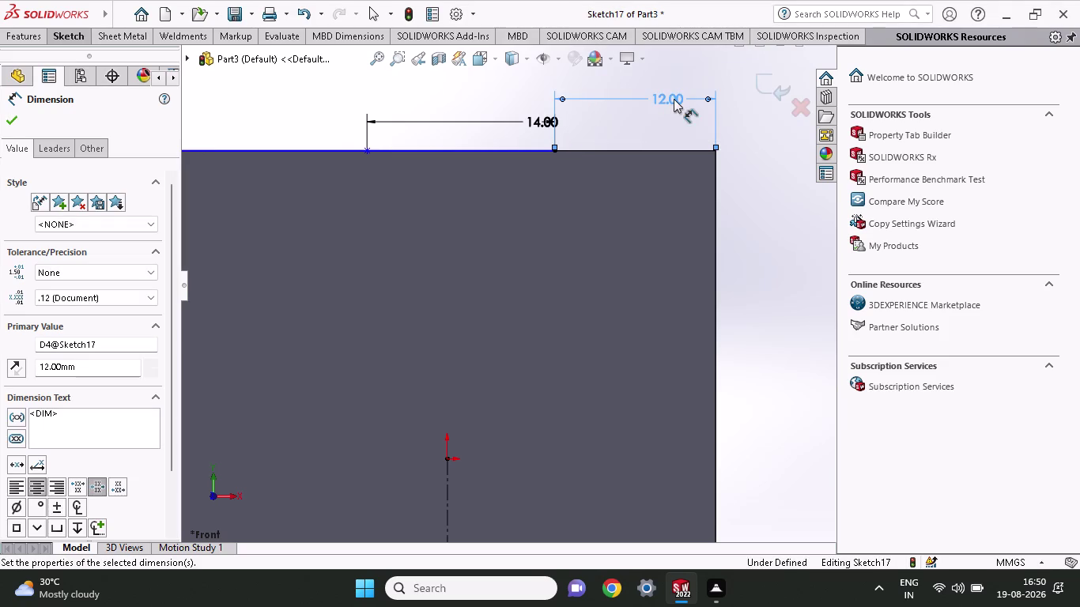
Change the corner distance dimension to 6 mm.
double_click(673, 99)
key(6)
key(Return)
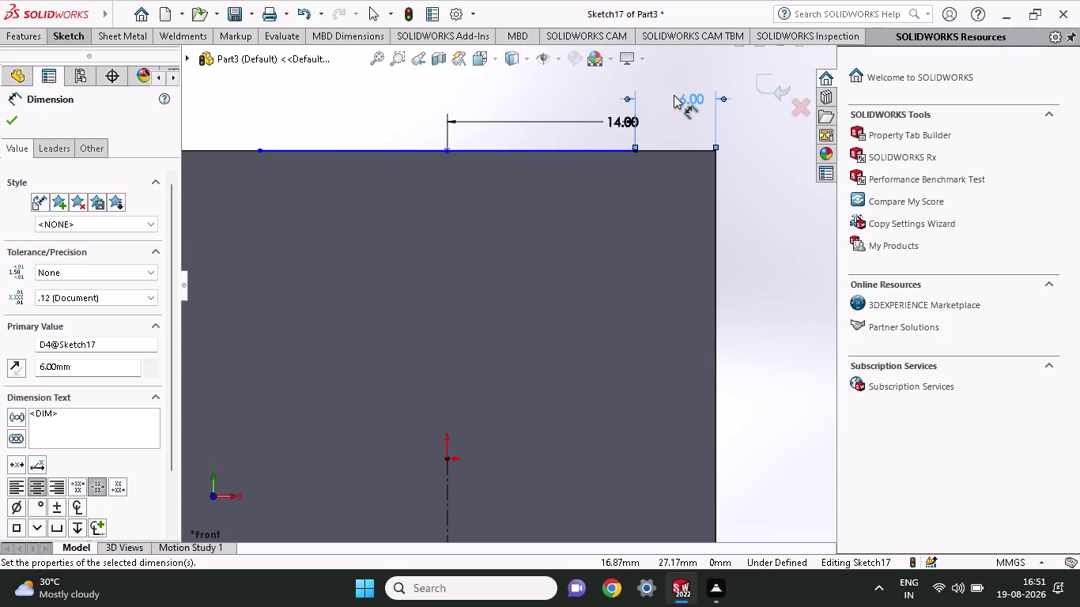
scroll(up, 3)
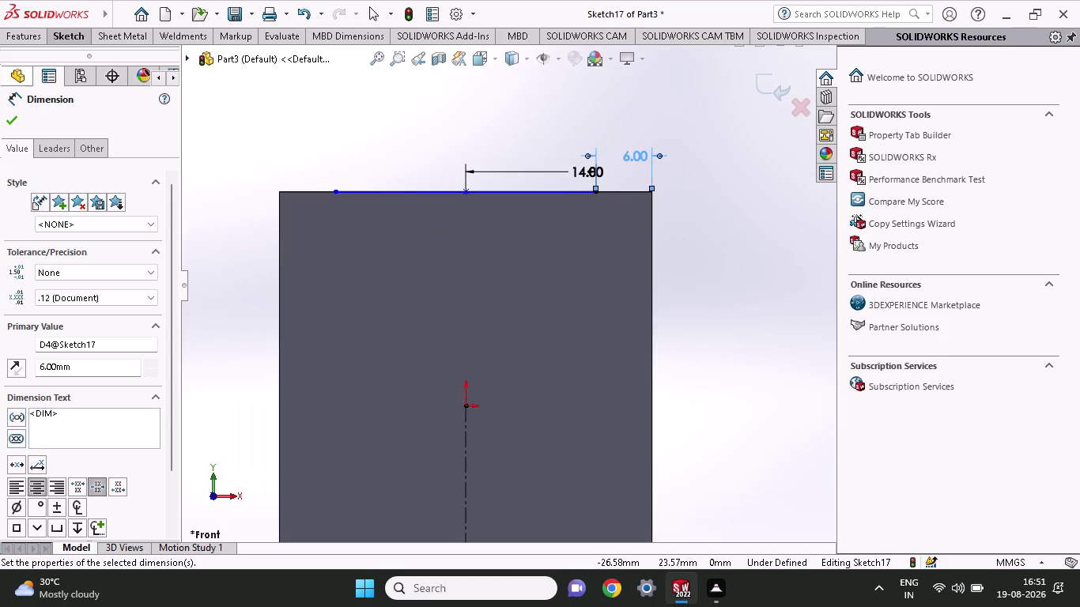
click(56, 32)
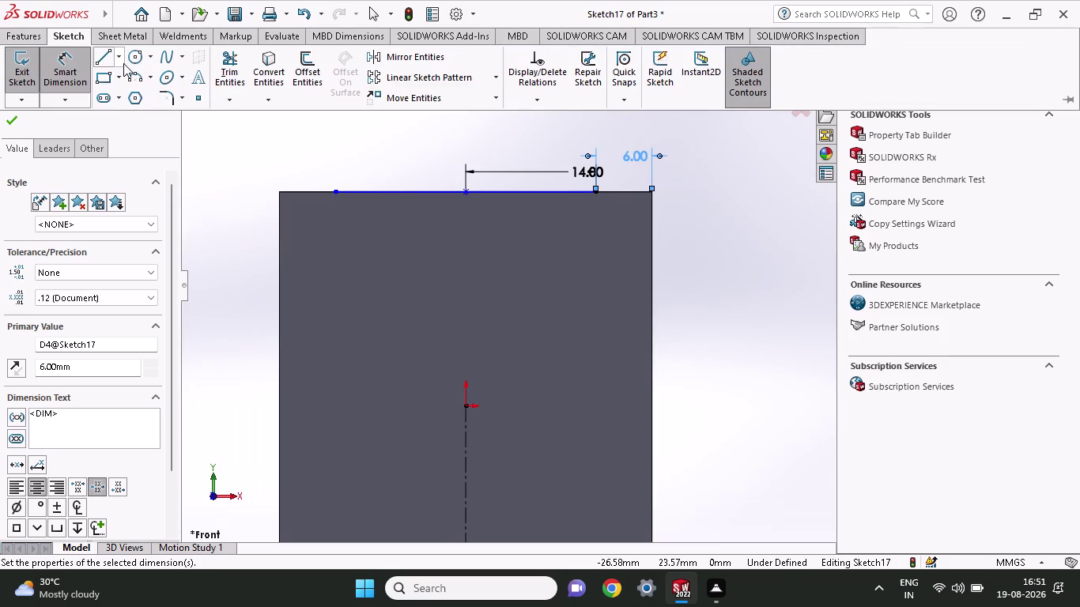
Draw a horizontal midpoint line centred on the vertical centreline.
click(123, 62)
click(127, 114)
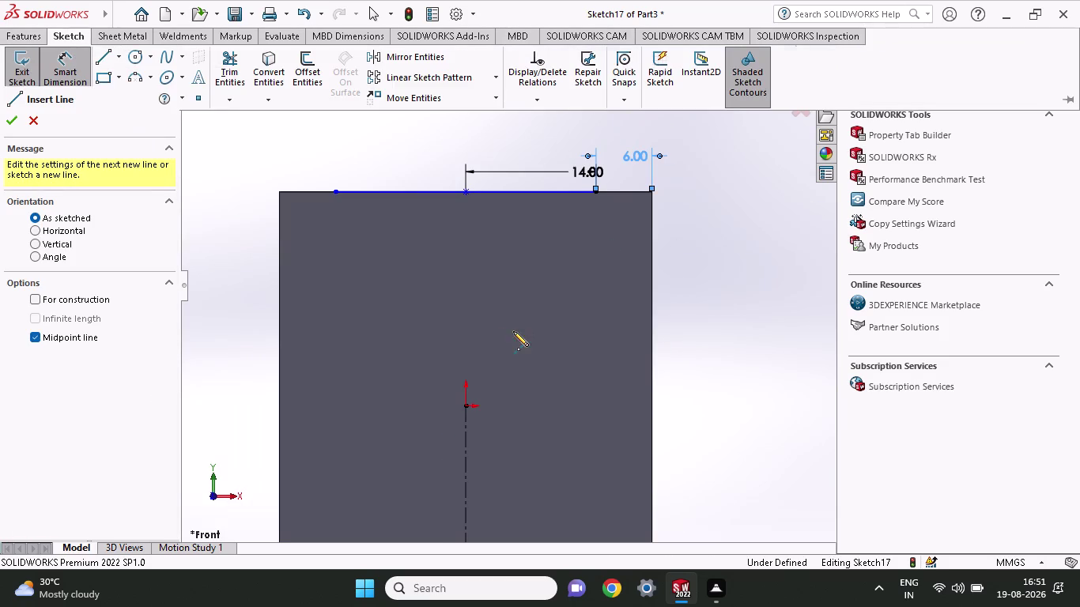
click(462, 332)
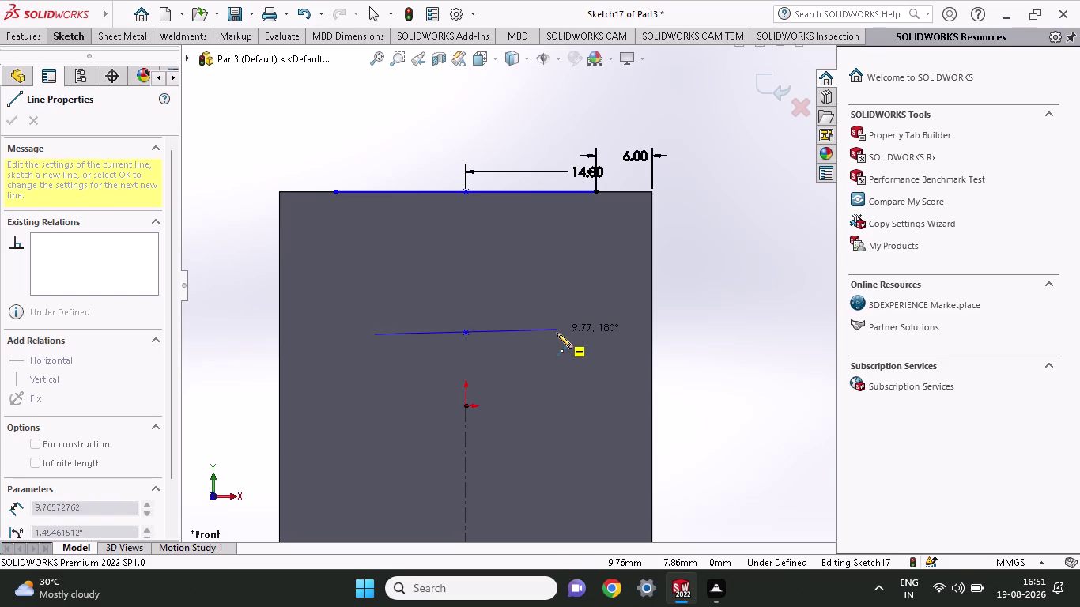
click(556, 333)
Dimension the new line's half-length to 8 mm.
click(78, 35)
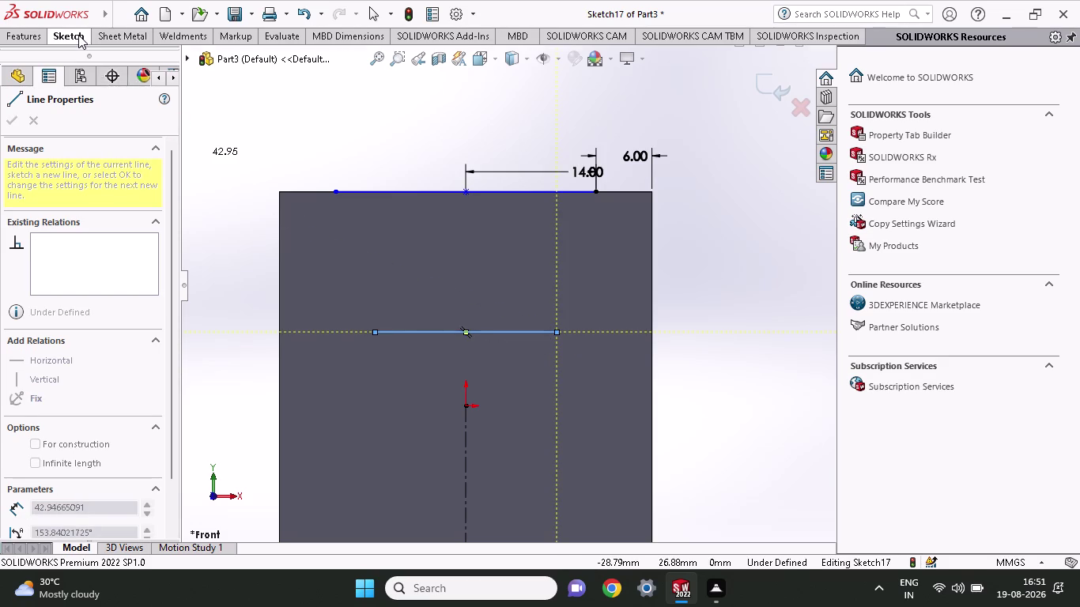
click(80, 71)
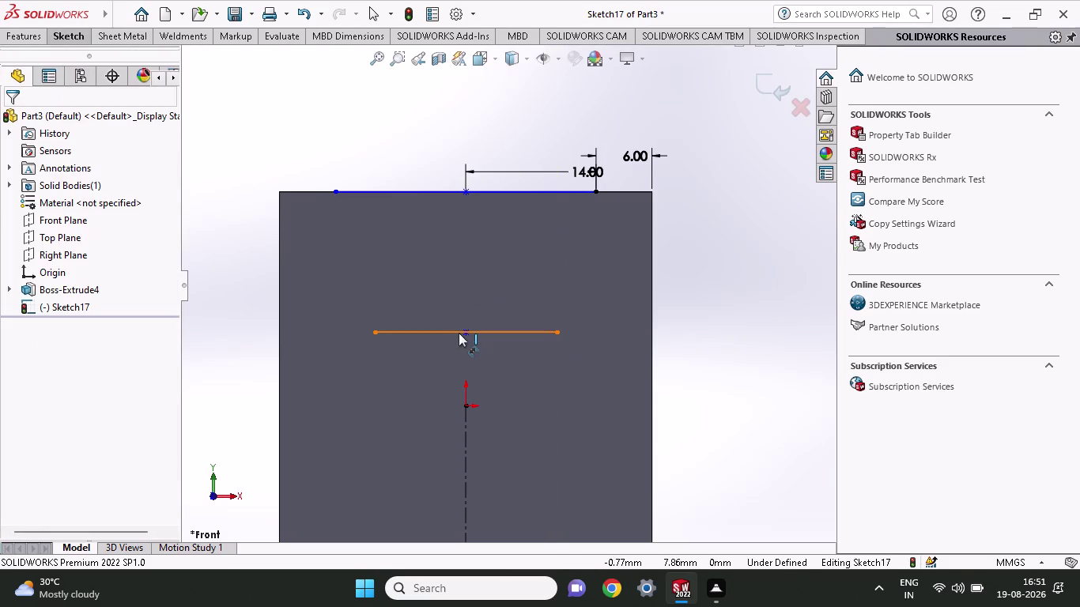
click(468, 333)
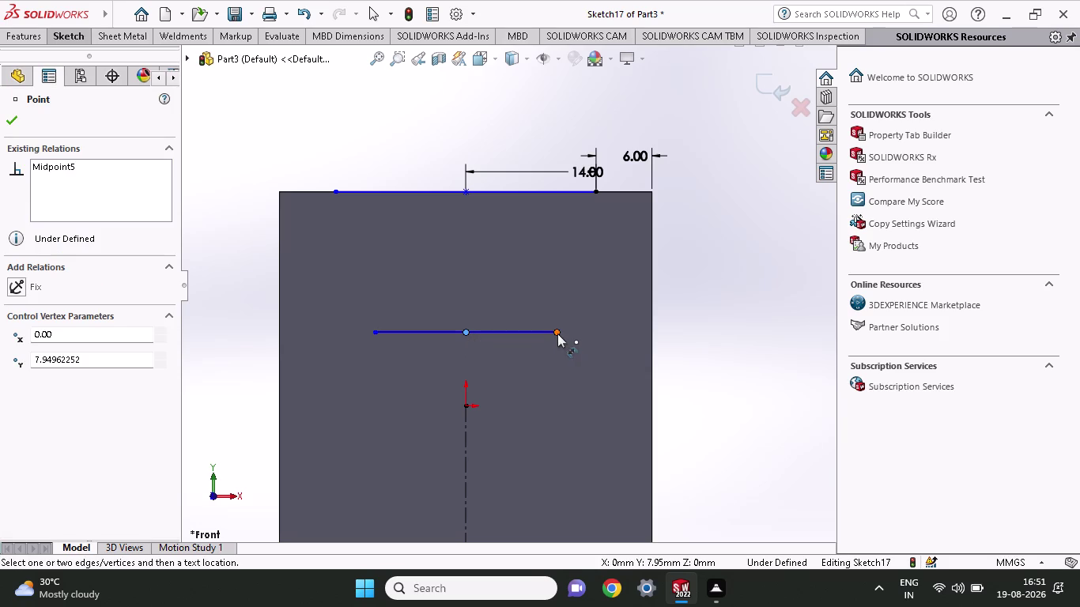
click(557, 334)
click(524, 377)
key(8)
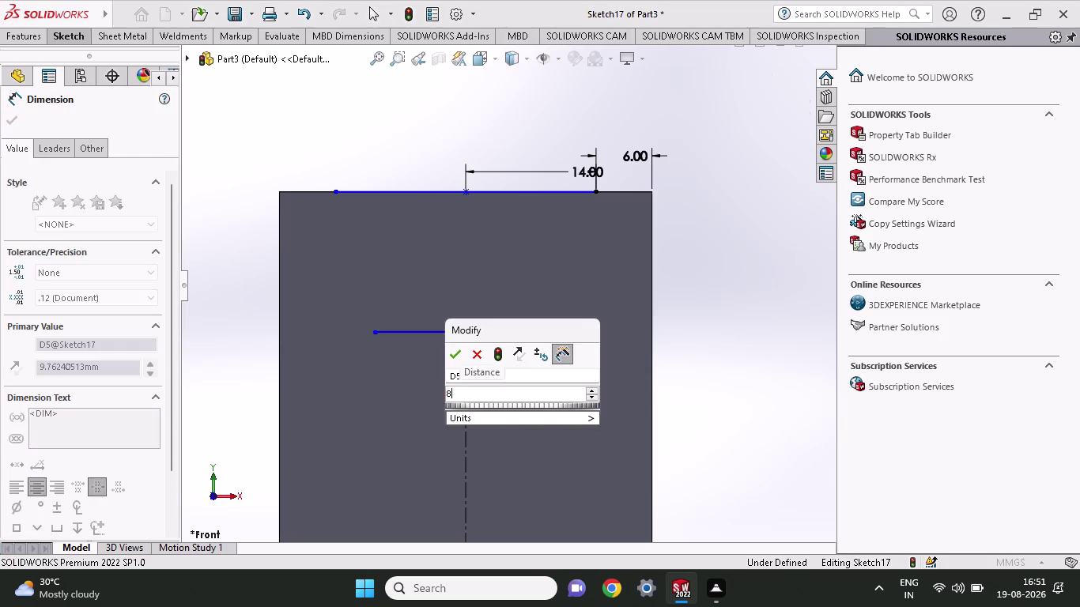
key(Return)
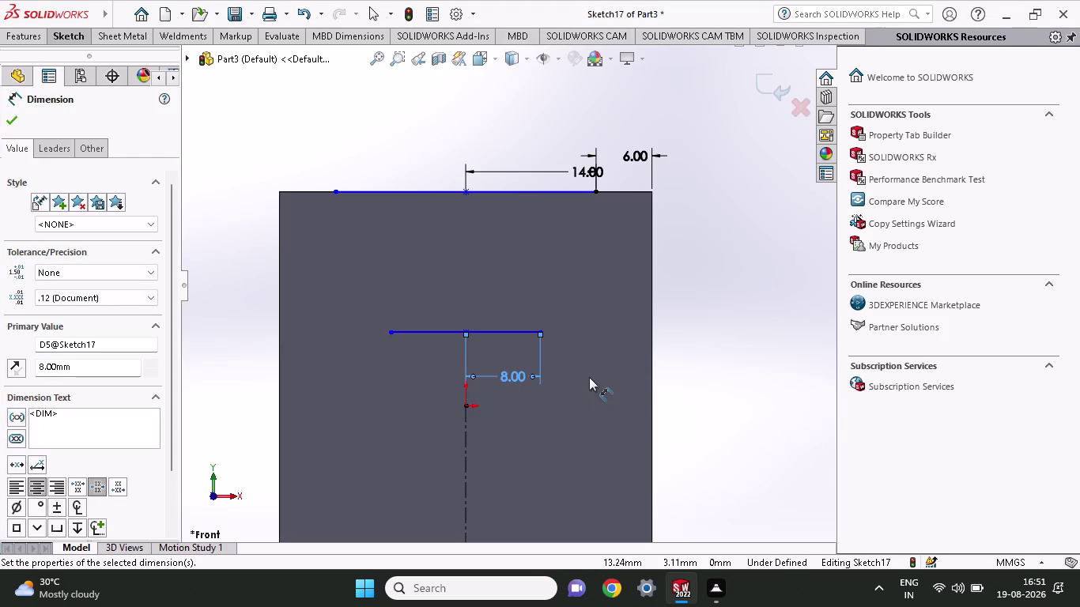
click(66, 36)
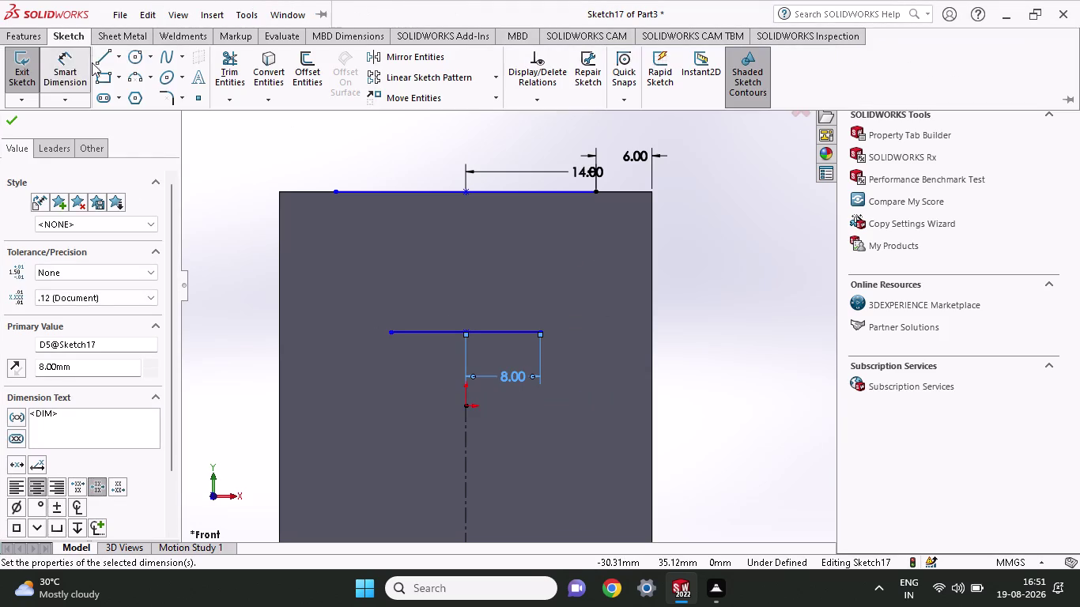
click(98, 58)
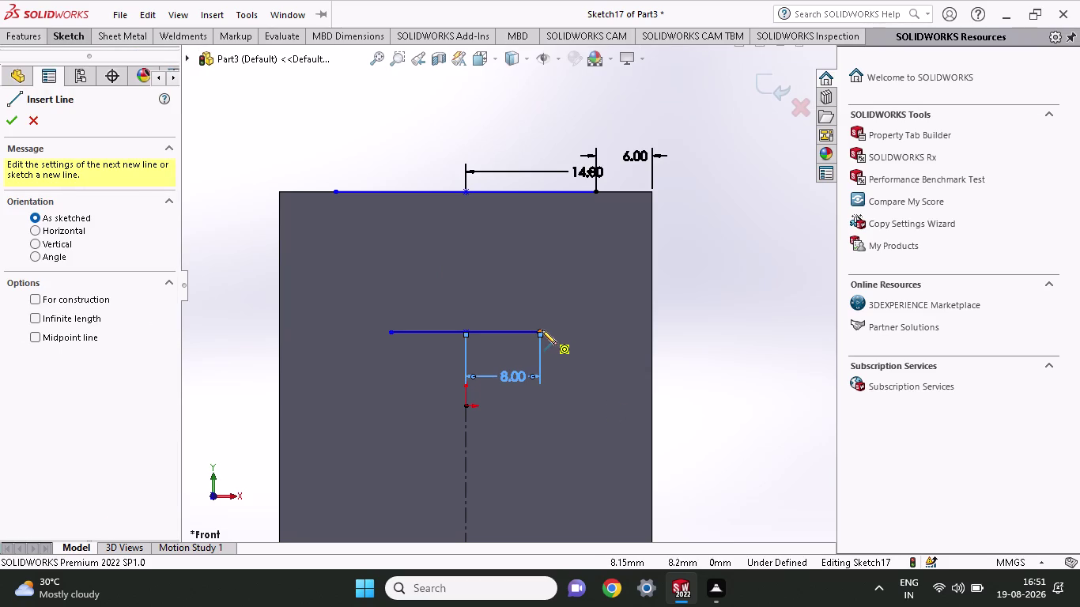
Draw the right slanted line to the top line's right endpoint, replacing a misplaced one.
click(541, 329)
click(652, 191)
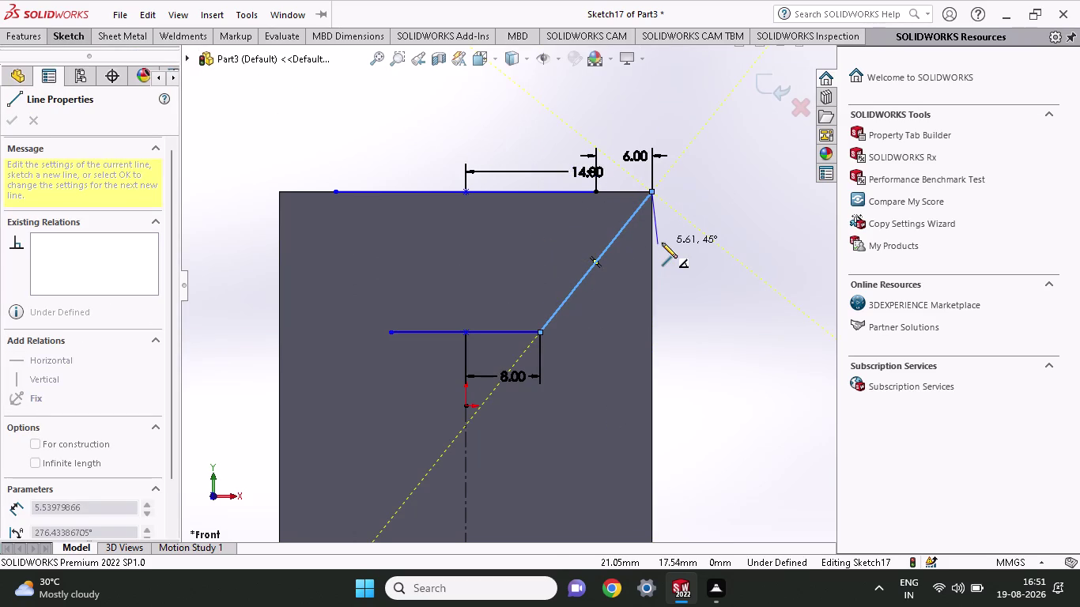
key(Escape)
click(609, 246)
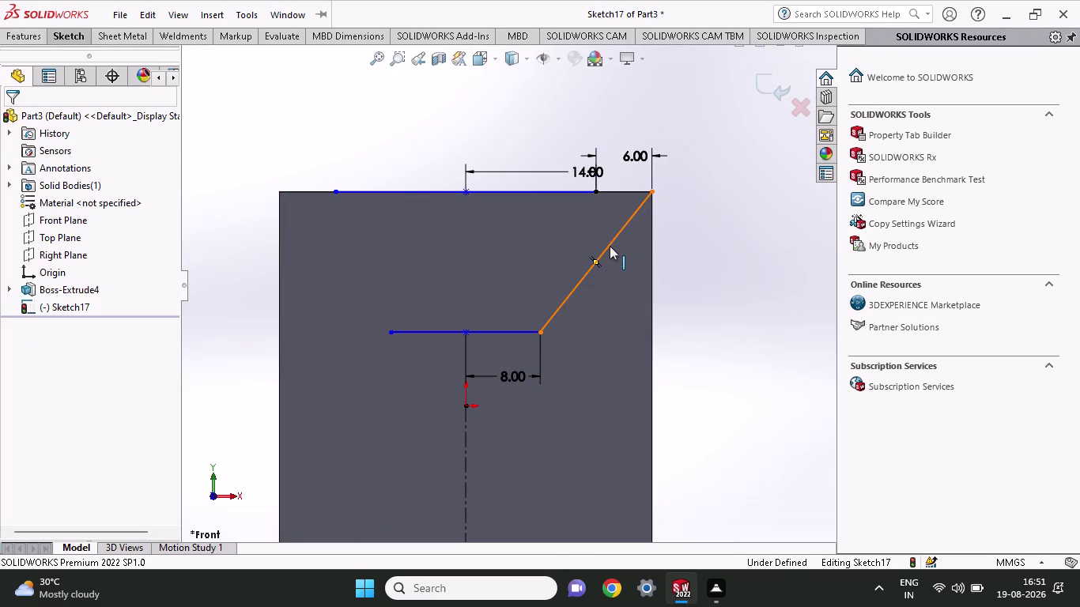
key(Delete)
click(78, 30)
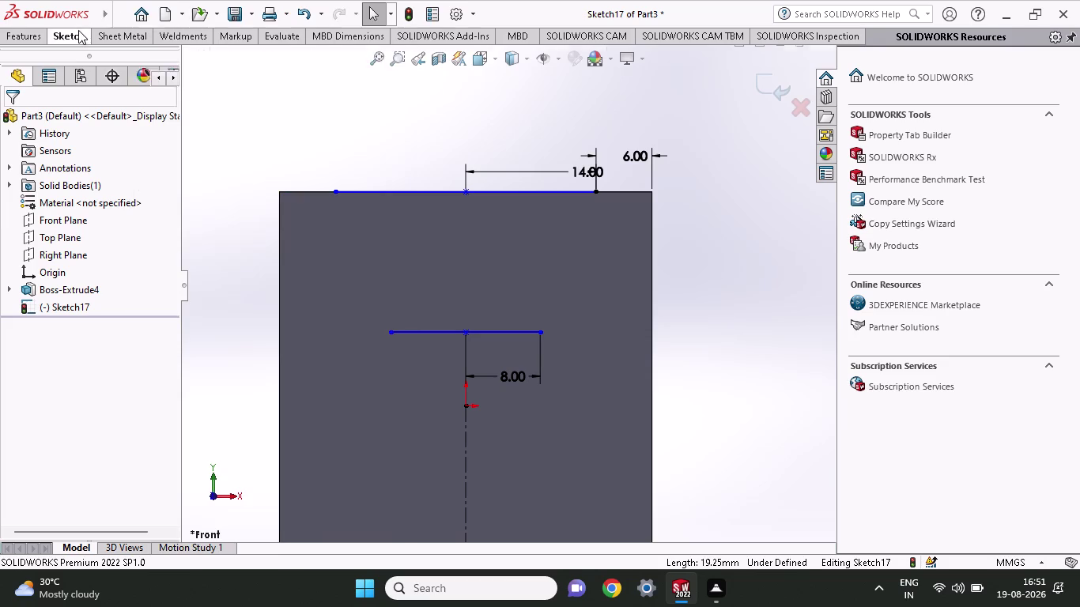
click(99, 47)
click(539, 333)
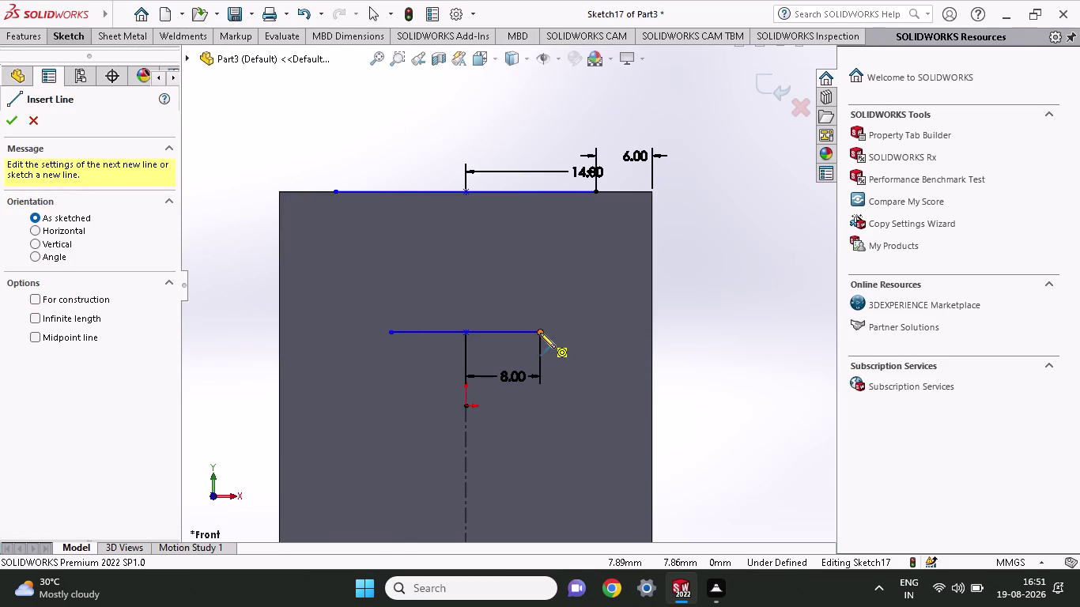
click(592, 195)
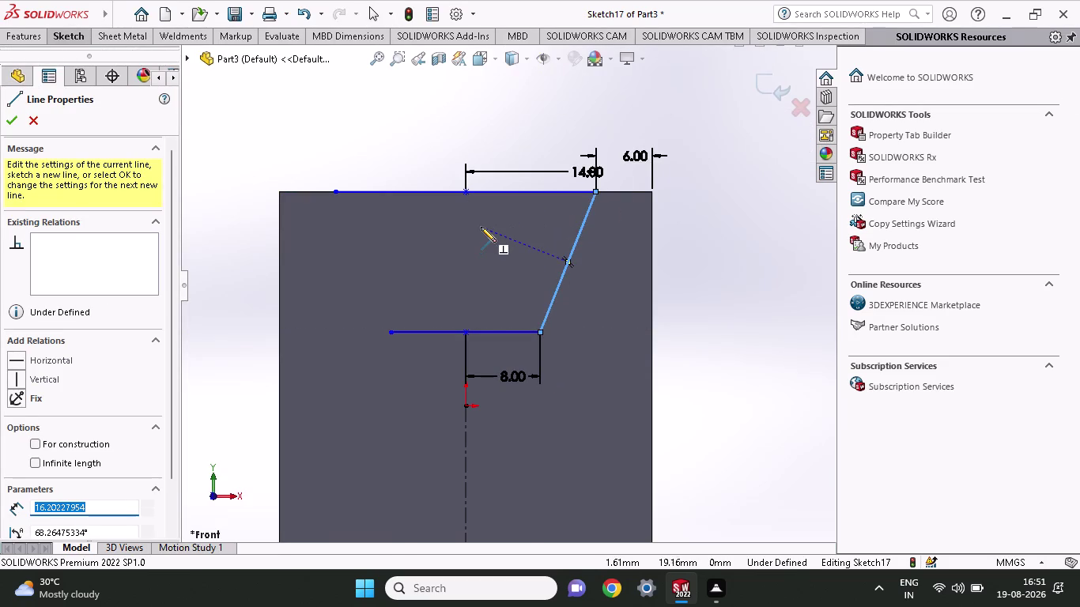
key(grave)
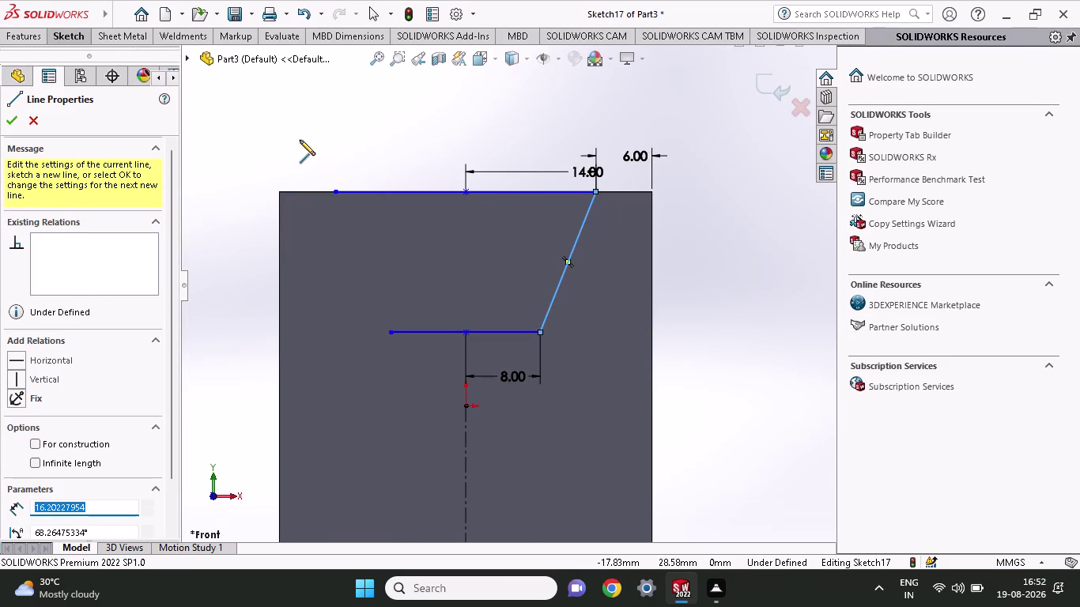
key(Escape)
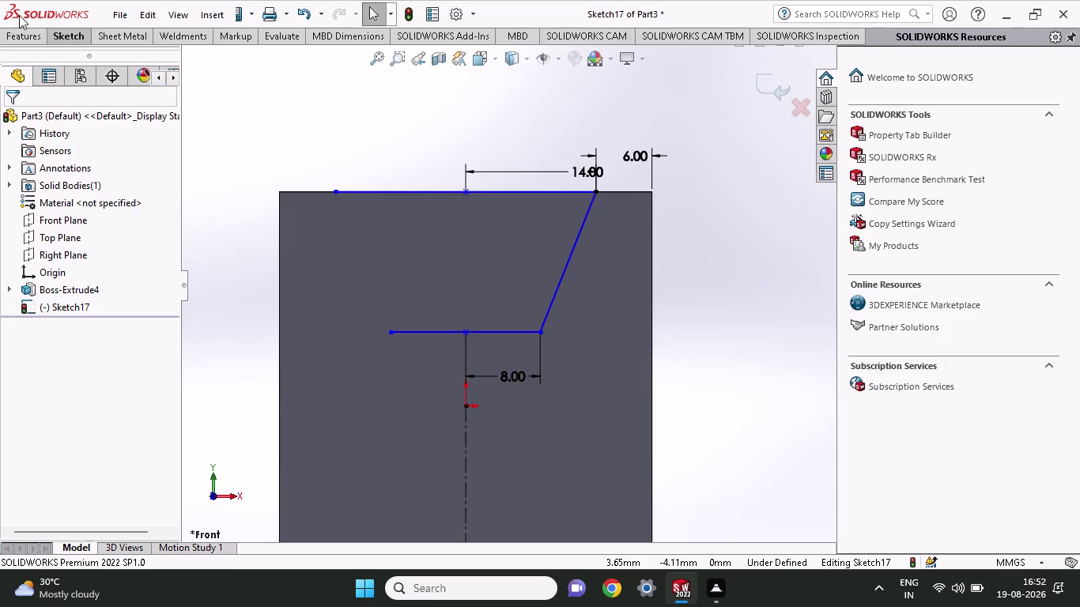
Draw the left slanted line to the top line's left endpoint, completing the trapezoid.
click(59, 34)
click(105, 55)
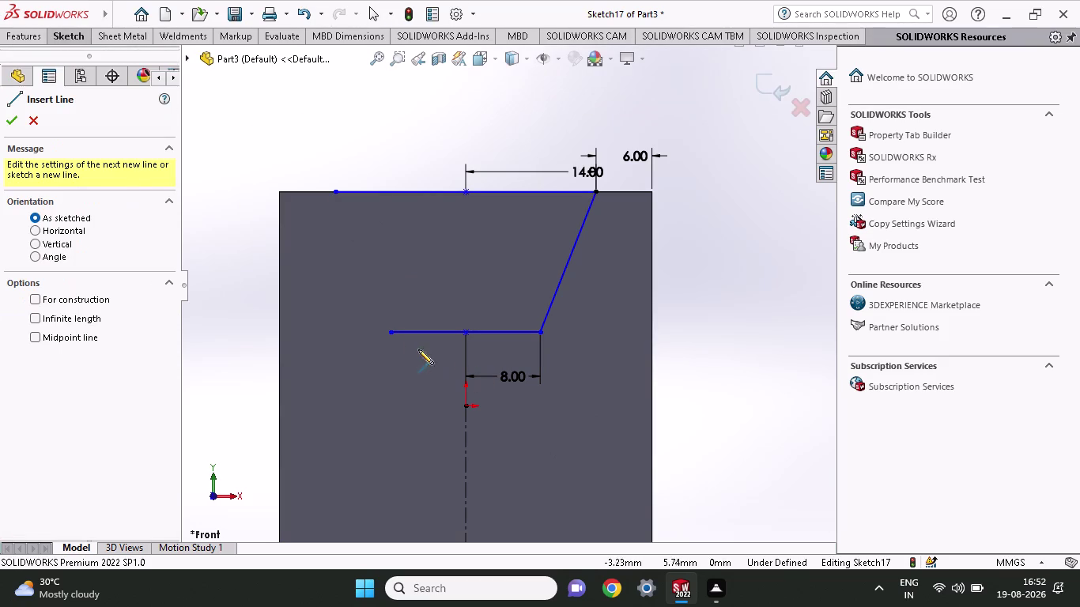
click(392, 336)
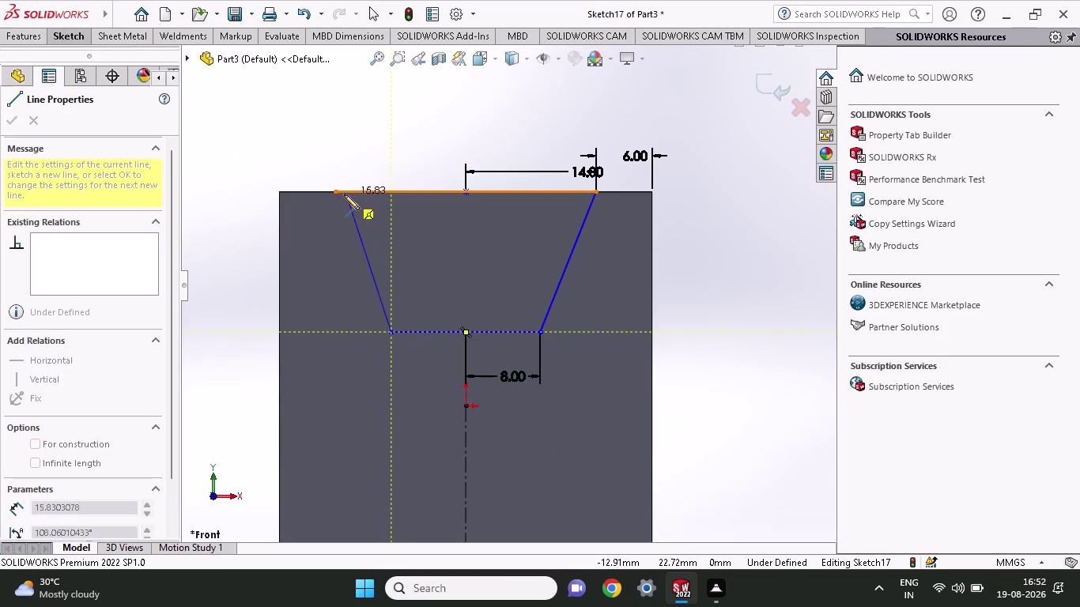
click(338, 192)
key(Escape)
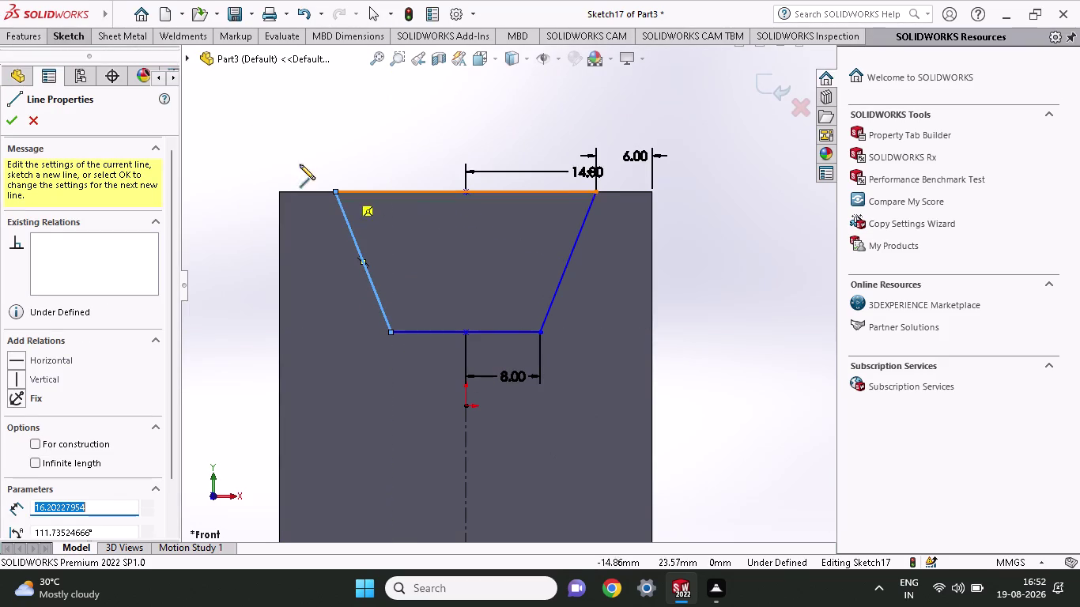
key(Escape)
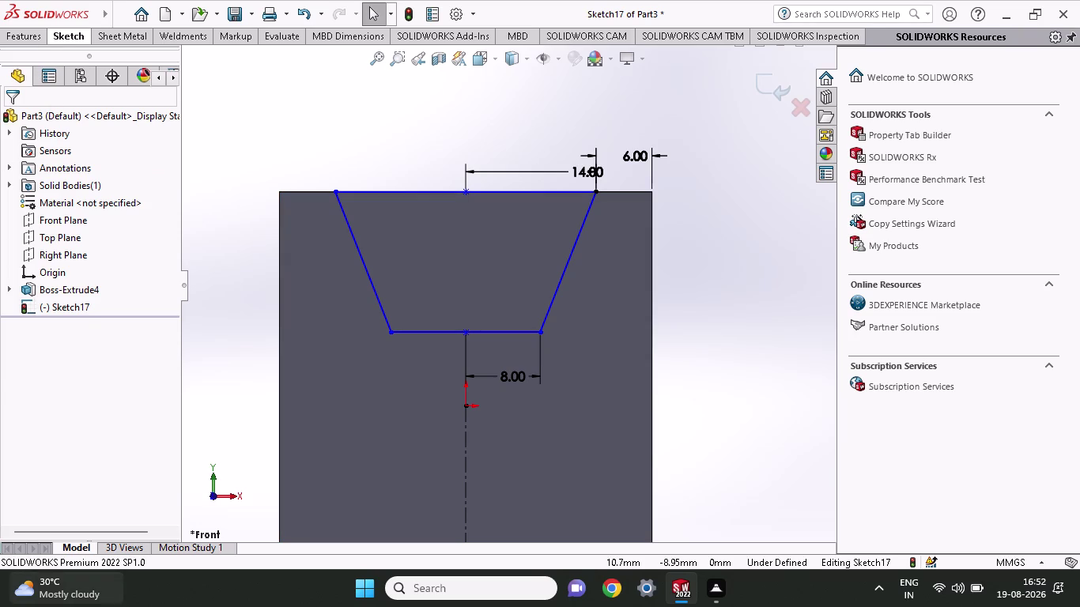
click(23, 31)
click(231, 68)
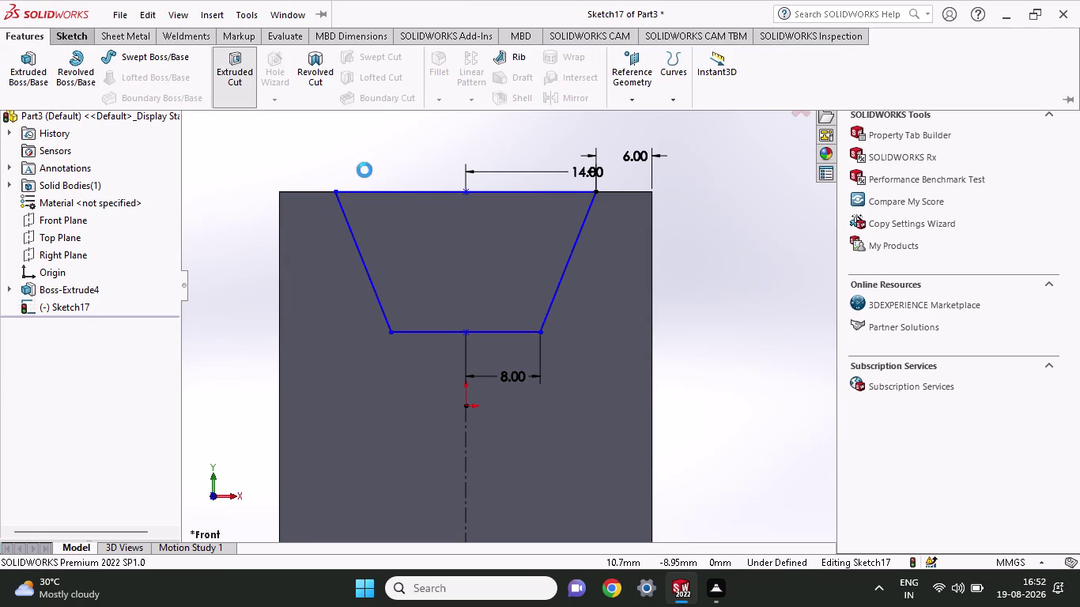
Cut the trapezoidal slot and both 8 mm bottom notches, Mid Plane 38 mm (Cut-Extrude10).
click(466, 309)
scroll(up, 3)
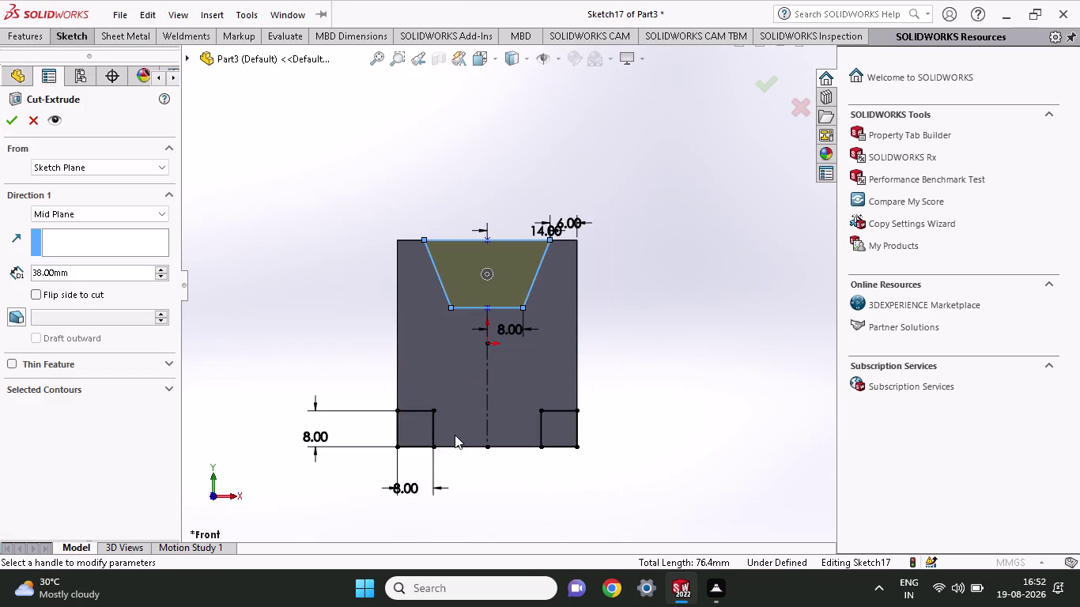
click(422, 431)
click(571, 439)
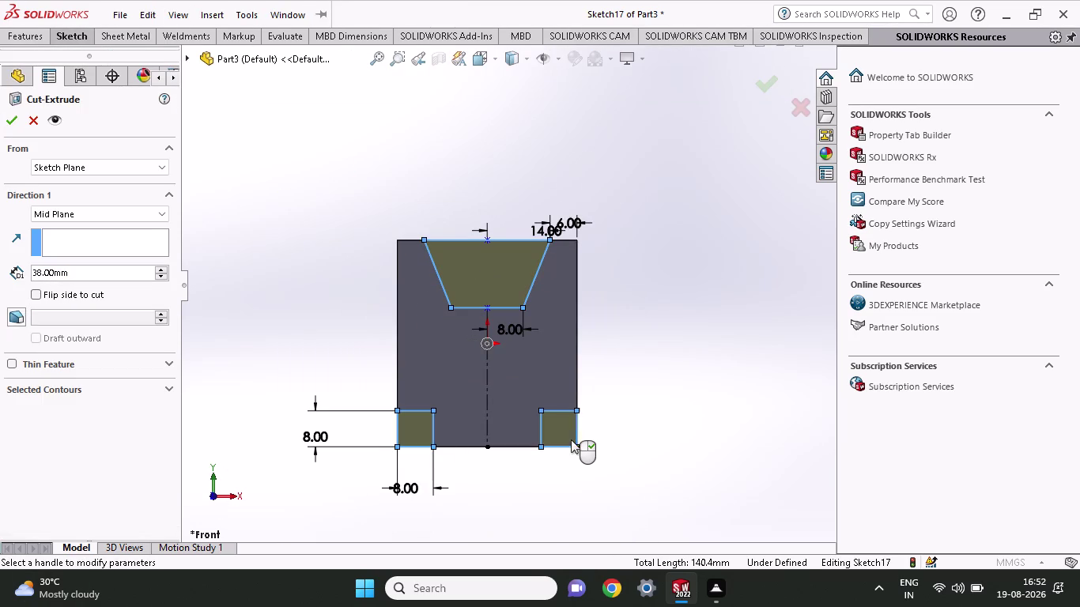
click(9, 113)
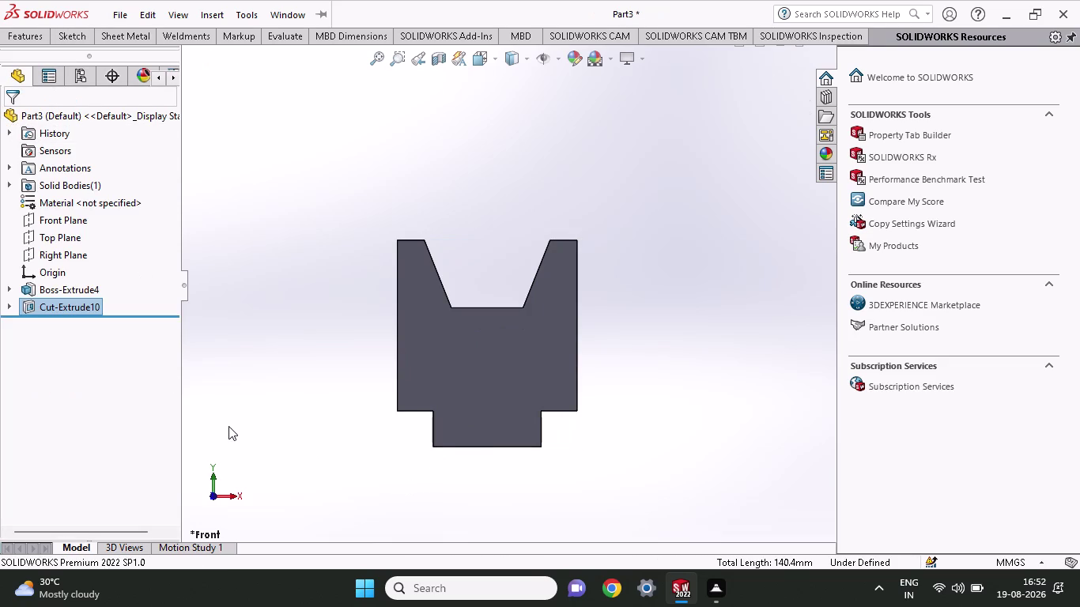
middle_drag(335, 401, 354, 401)
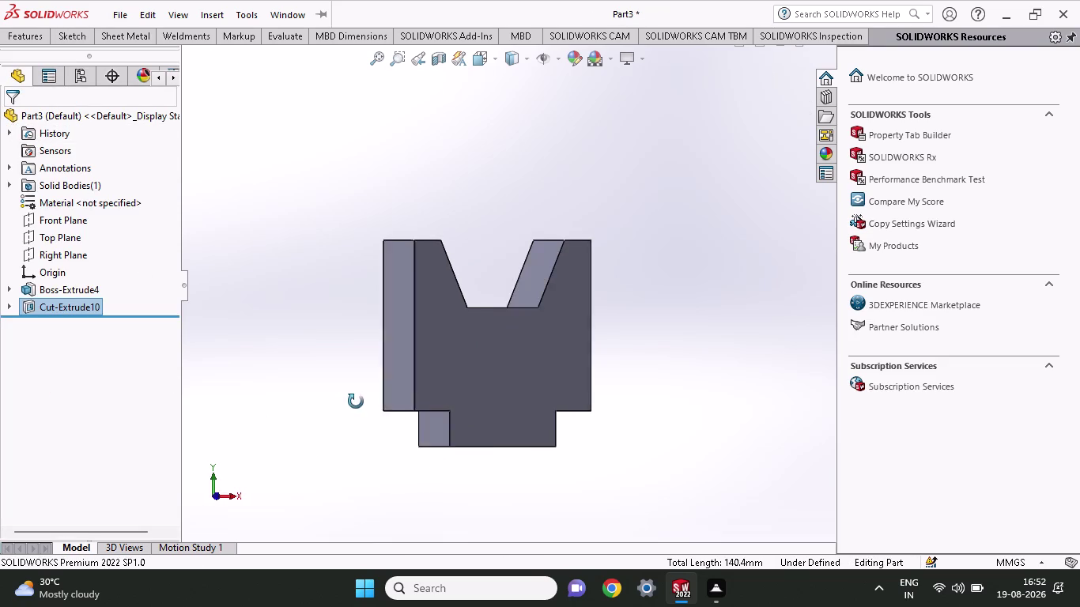
middle_drag(354, 401, 466, 413)
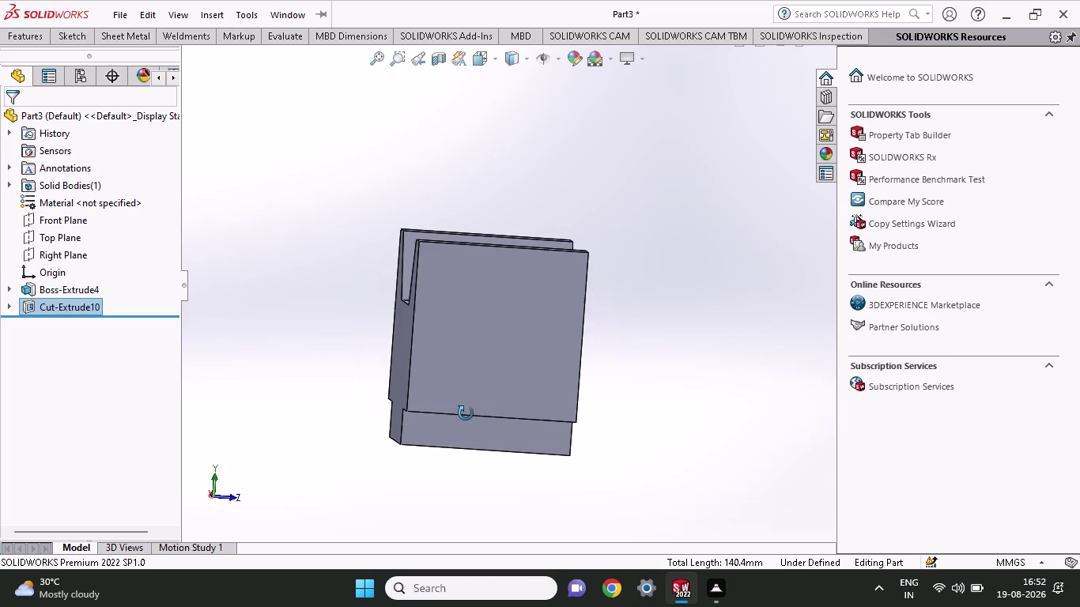
middle_drag(466, 413, 463, 413)
scroll(down, 3)
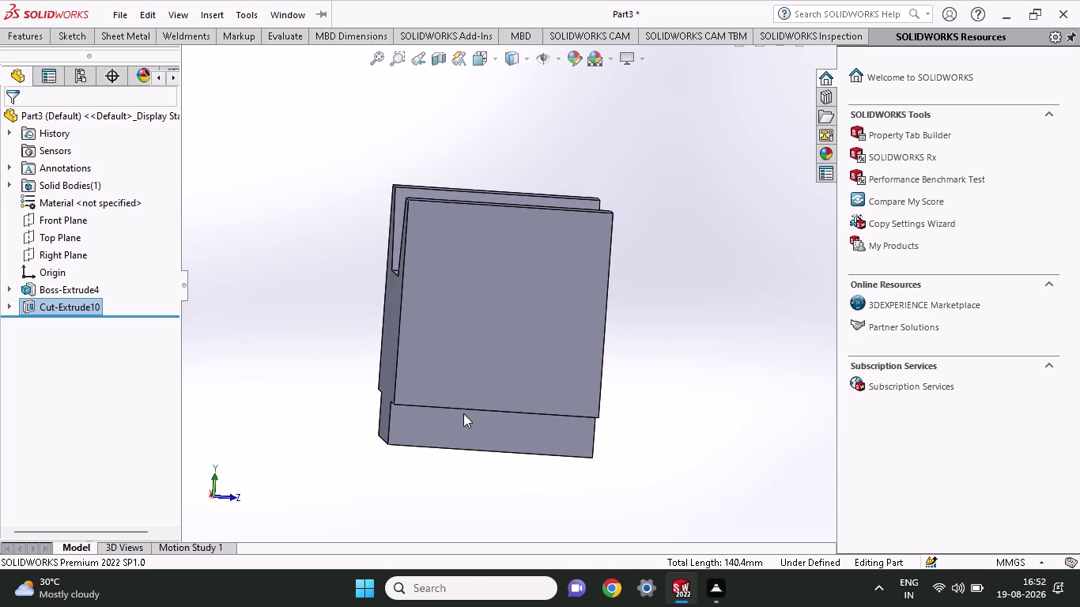
middle_drag(463, 413, 453, 412)
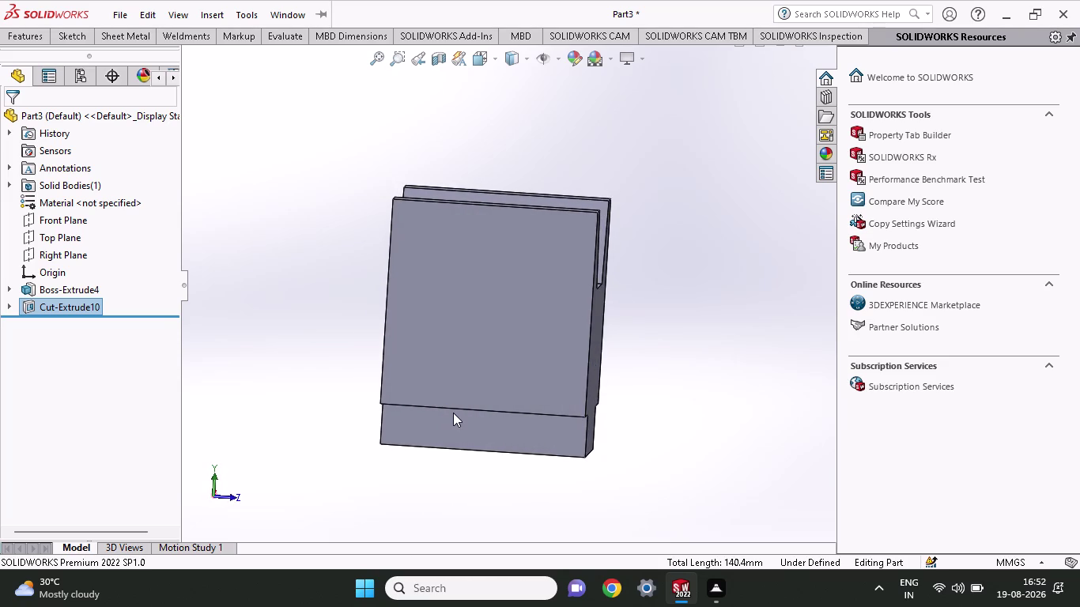
click(498, 339)
click(567, 301)
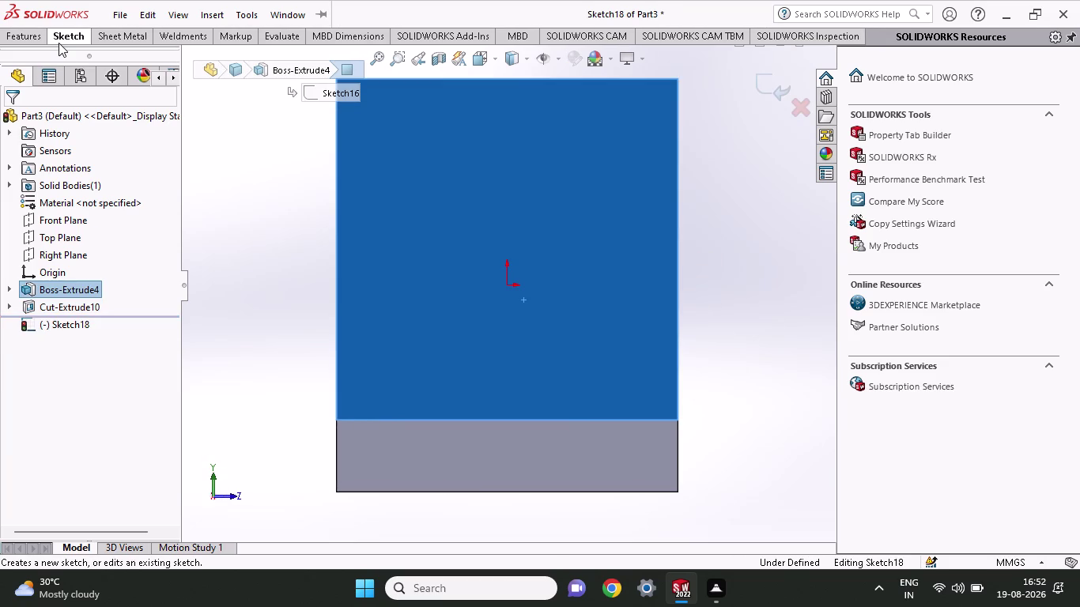
Draw a midpoint line centred along the block's top edge.
click(59, 40)
click(123, 52)
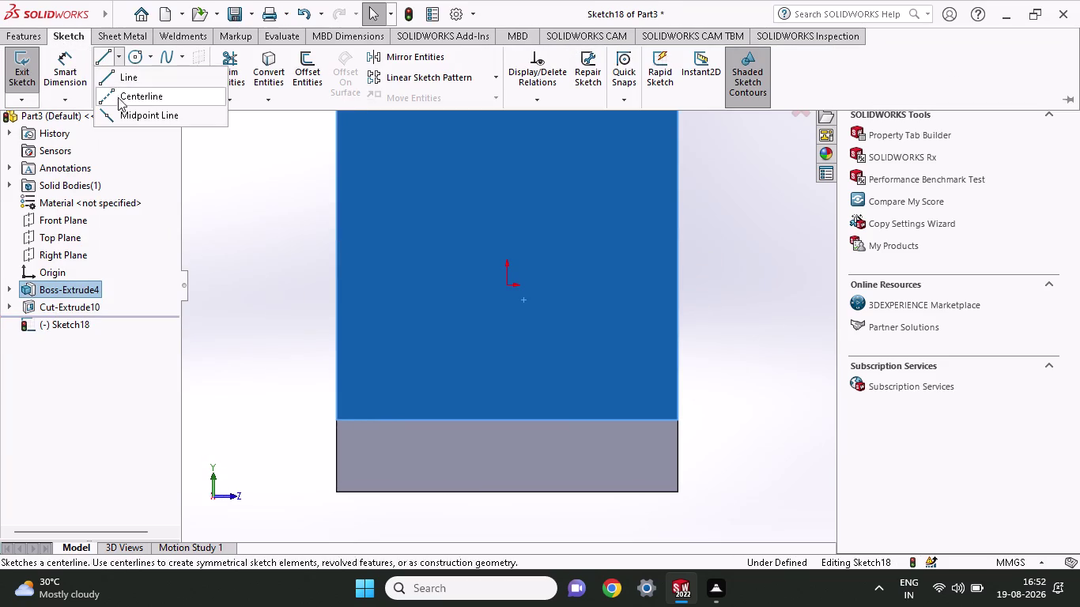
click(117, 114)
scroll(up, 3)
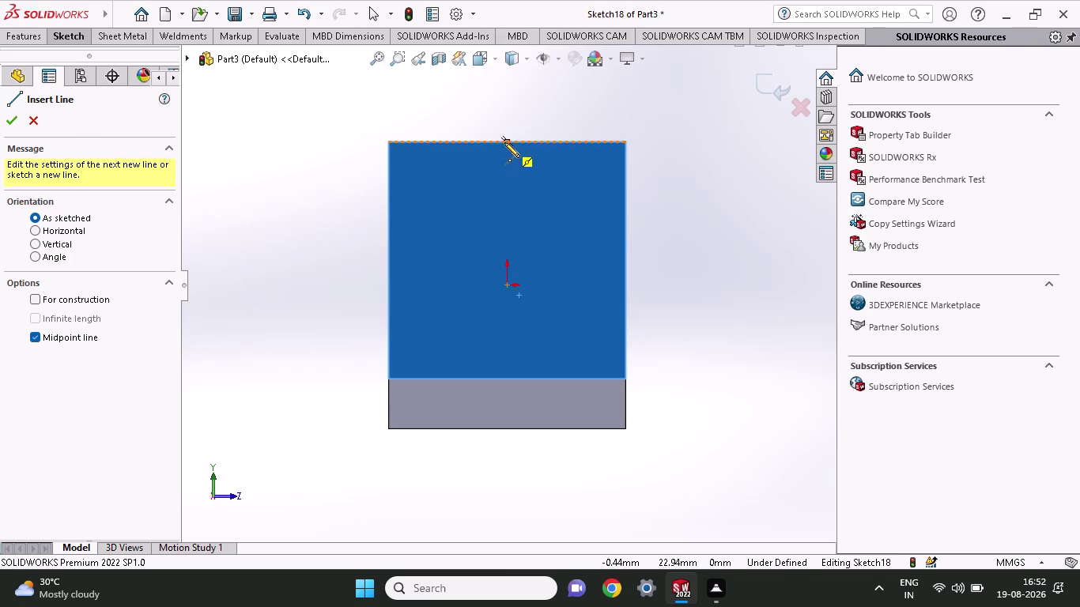
click(504, 142)
click(541, 142)
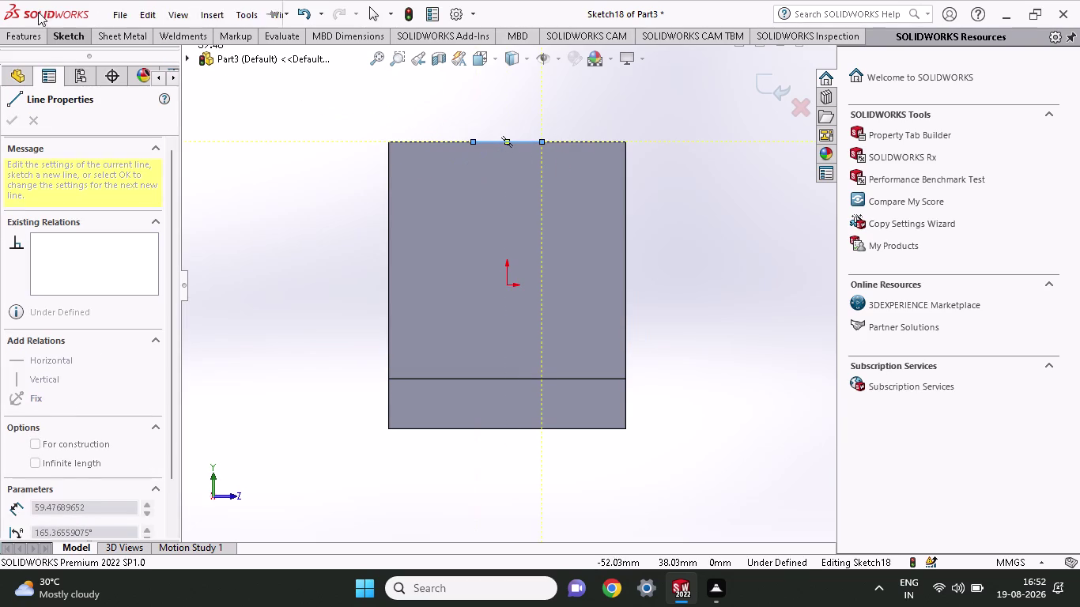
click(60, 34)
Dimension the top line's half-length to 7 mm.
click(56, 67)
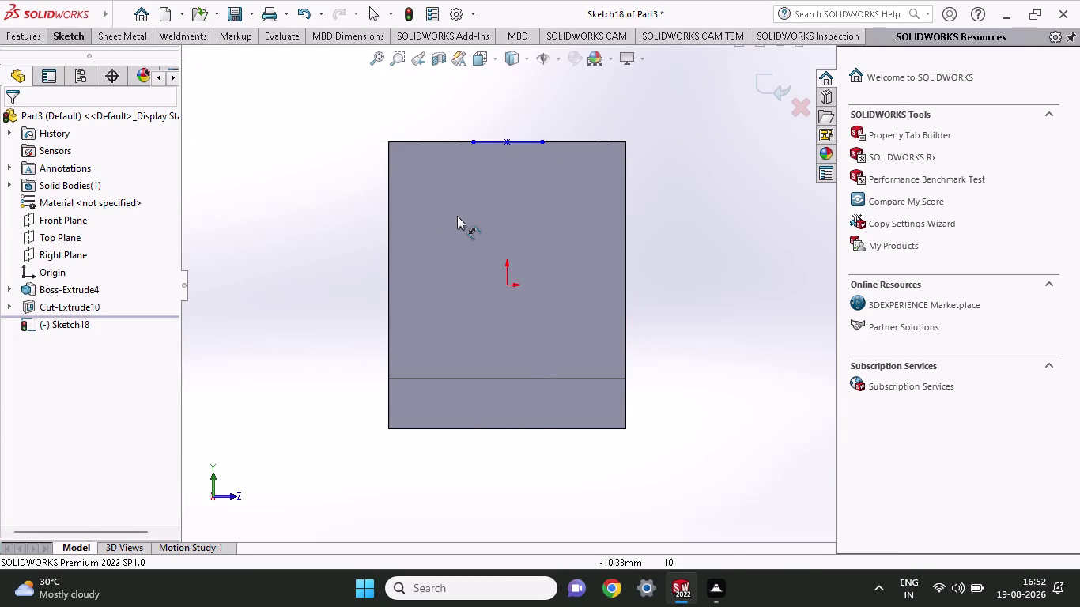
click(510, 143)
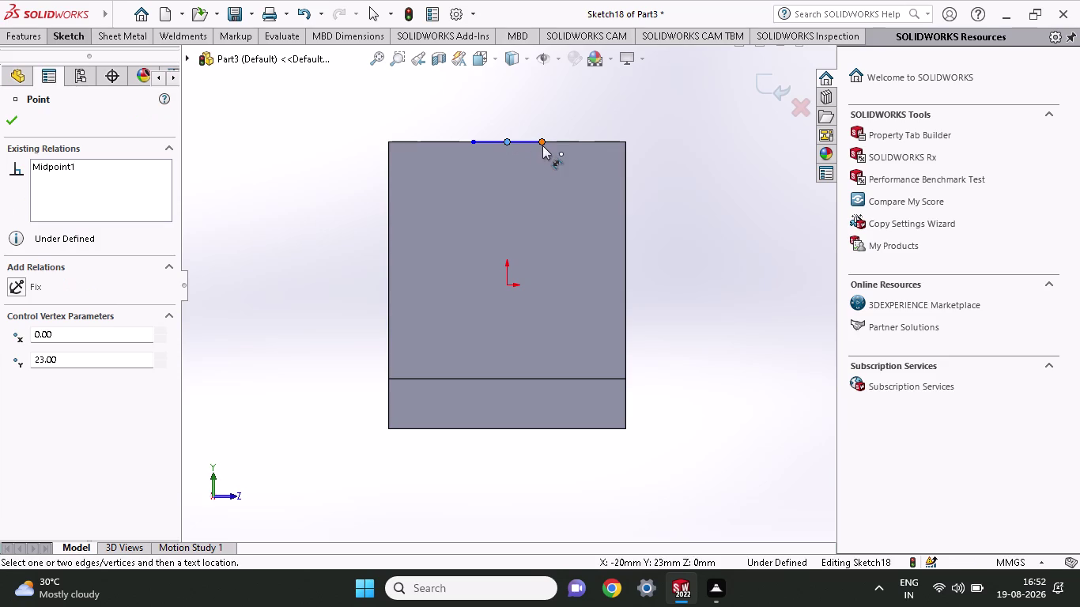
click(543, 145)
click(537, 112)
key(7)
key(Return)
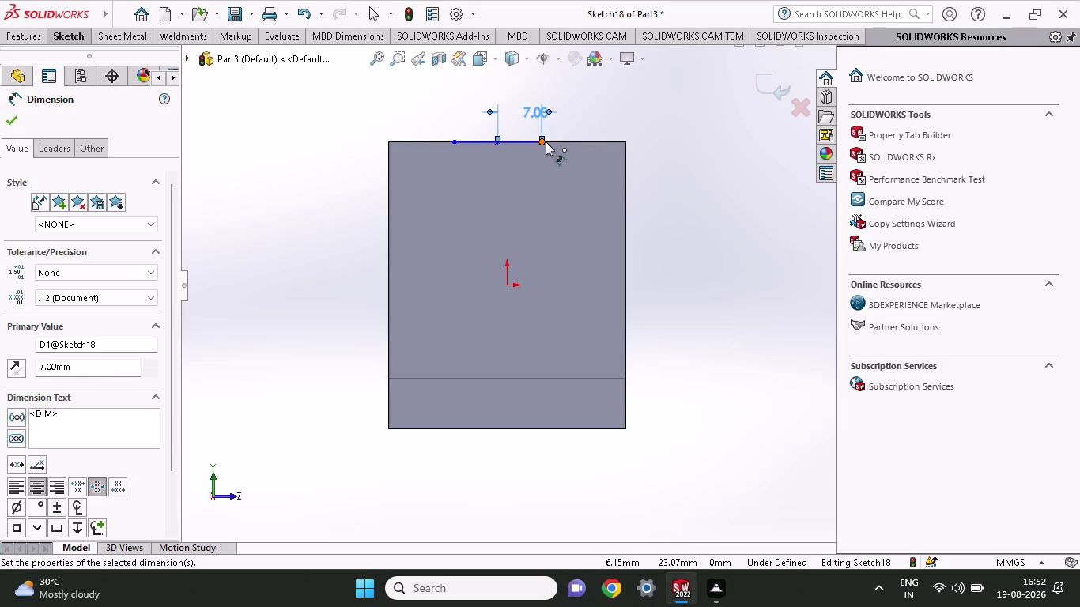
click(546, 142)
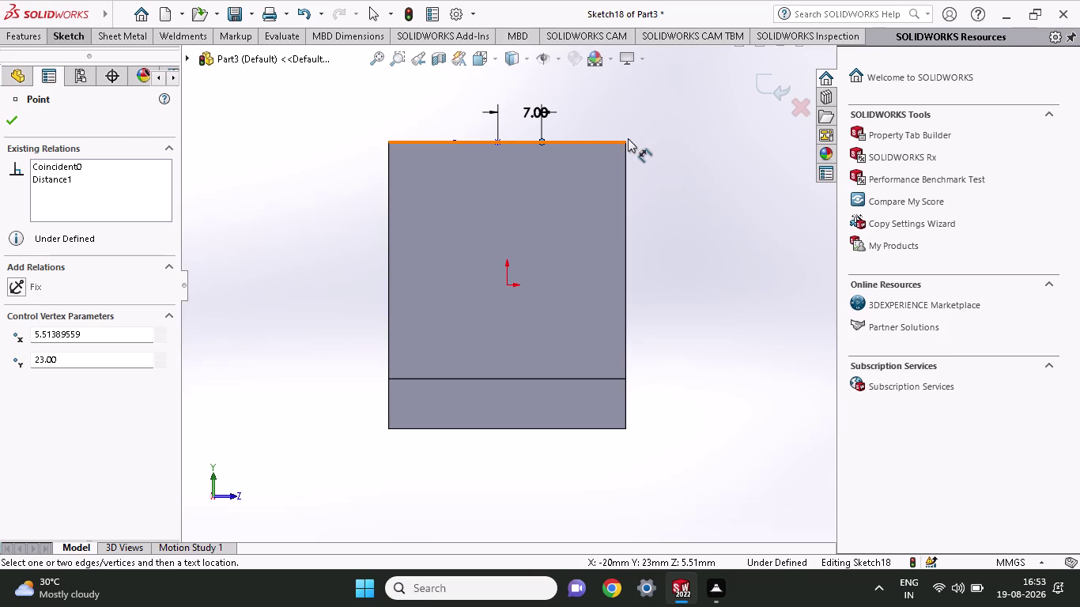
Dimension the line end to the block corner as 21/2, giving 10.50 mm.
click(627, 142)
click(626, 87)
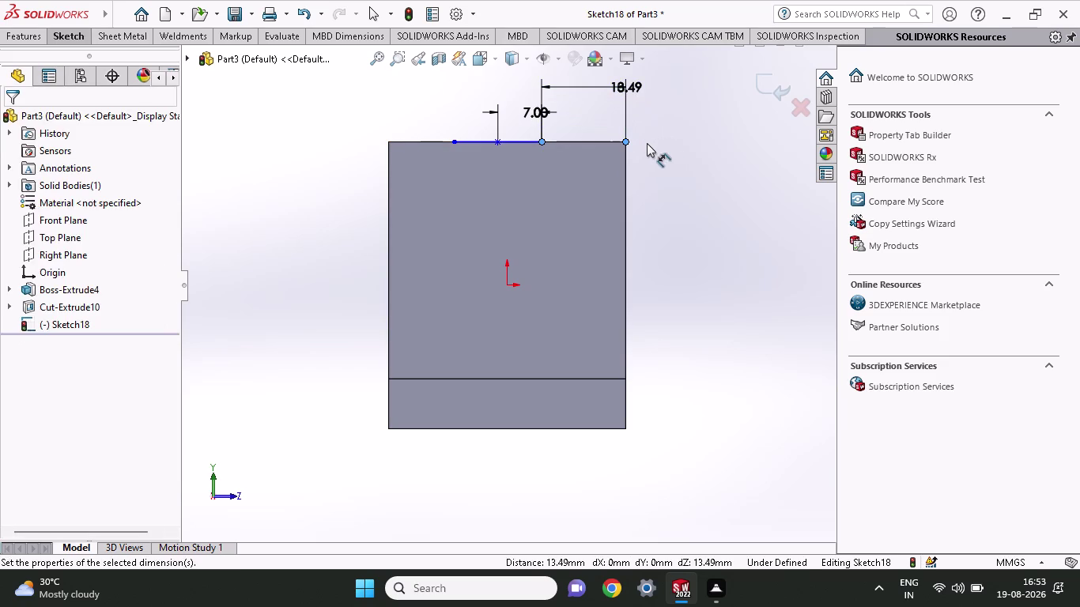
text(38)
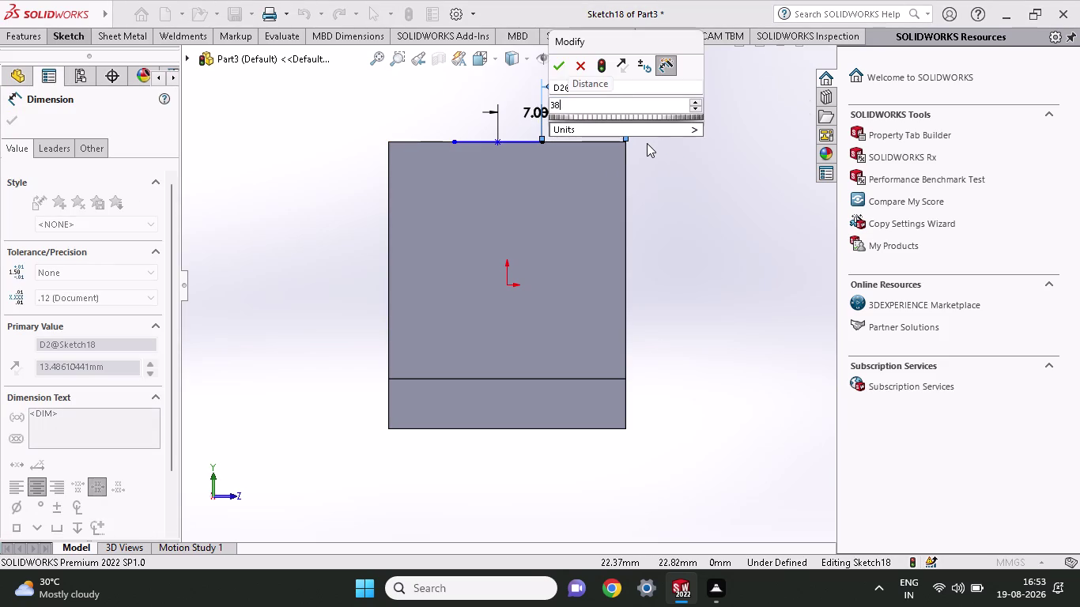
text(-)
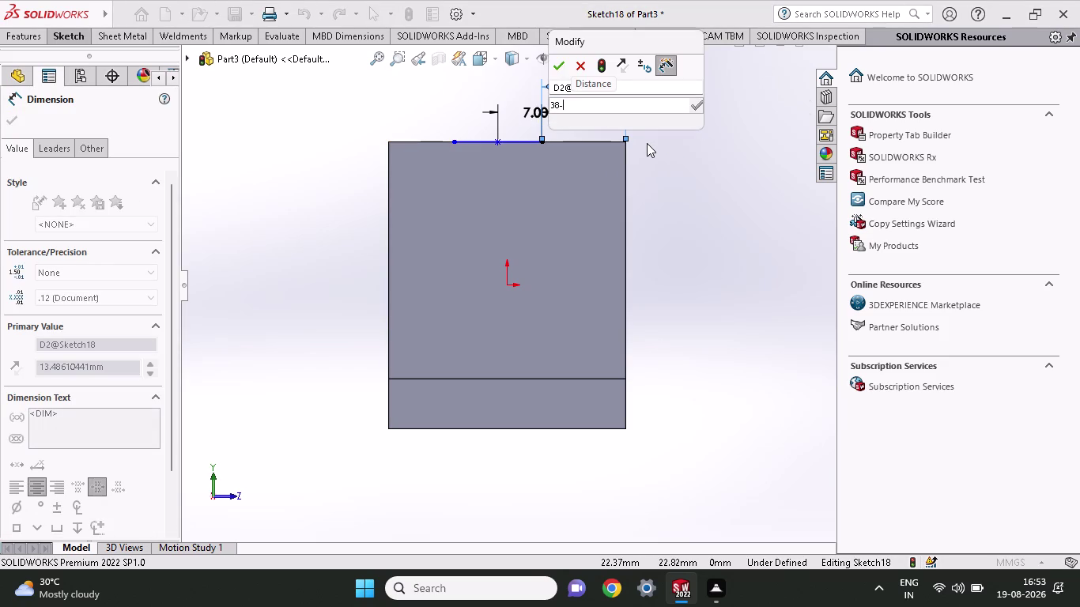
text(17)
key(Return)
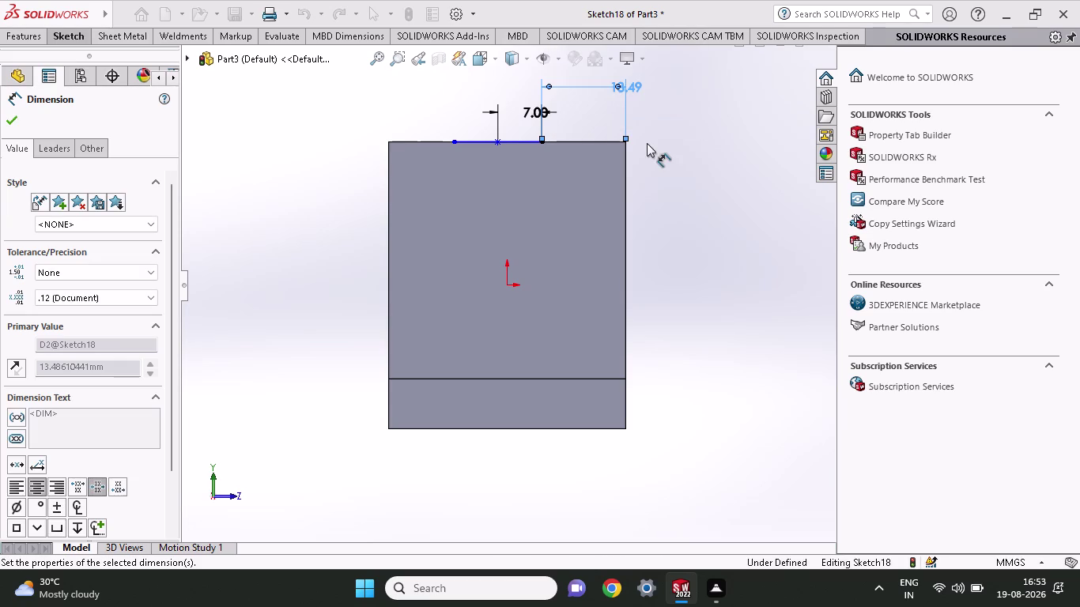
scroll(up, 3)
double_click(604, 125)
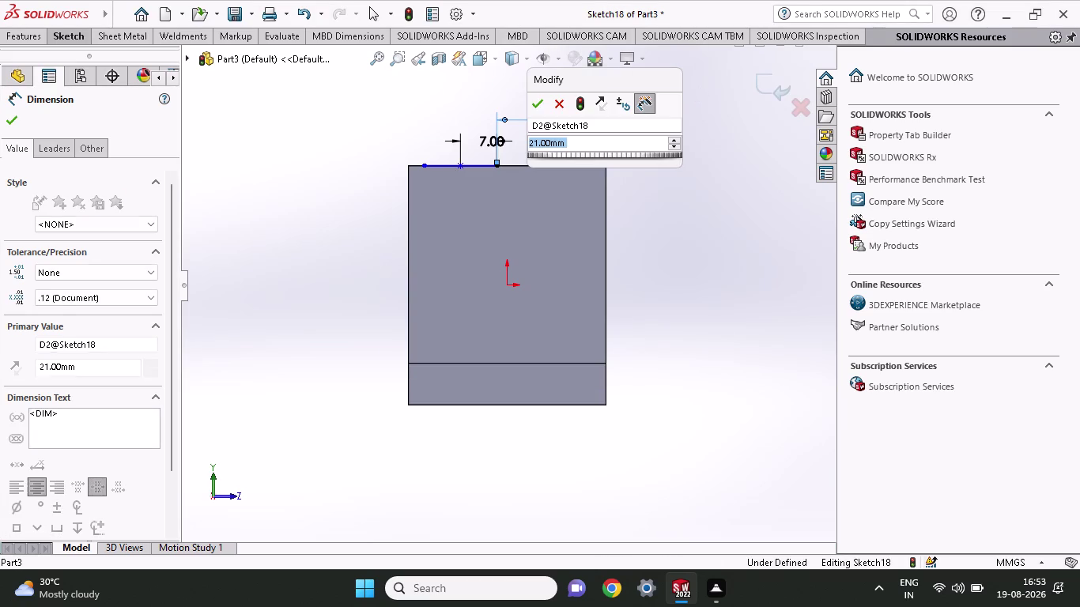
text(21)
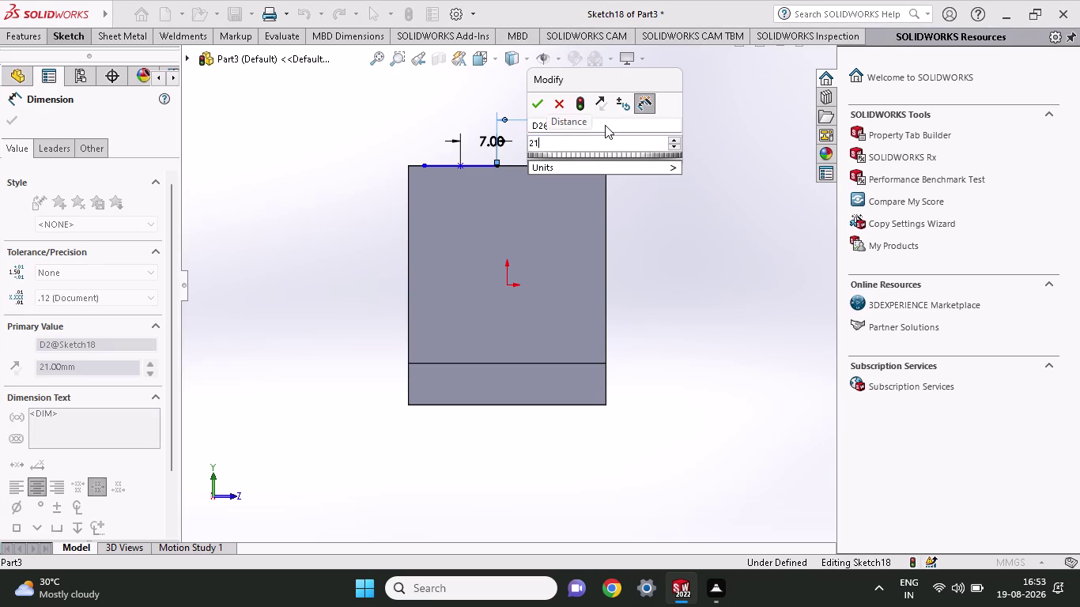
text(/2)
key(Return)
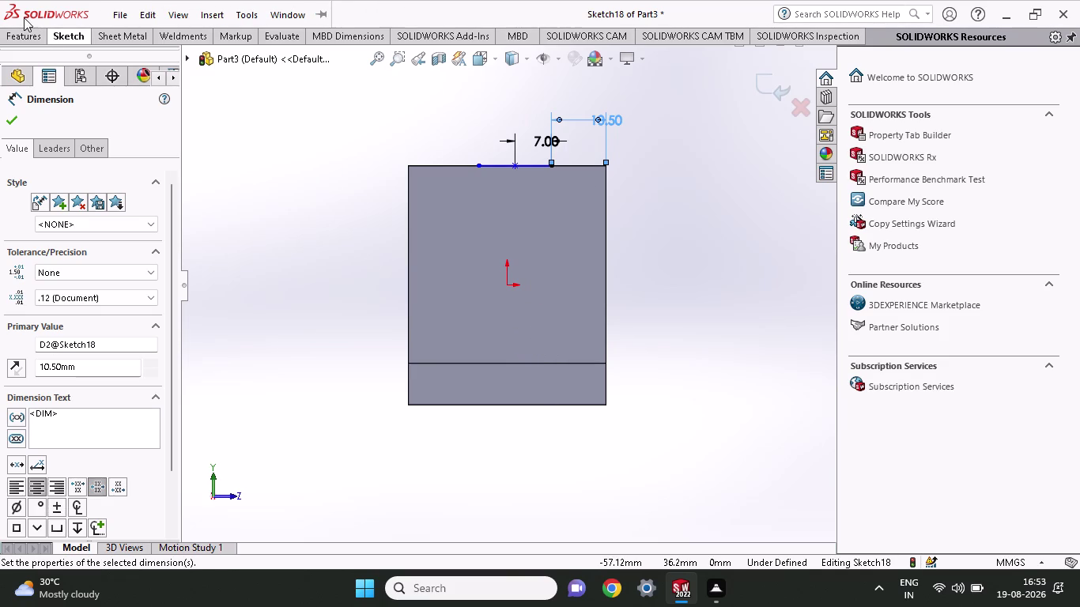
Draw a second midpoint line along the block's lower edge.
click(68, 36)
click(120, 56)
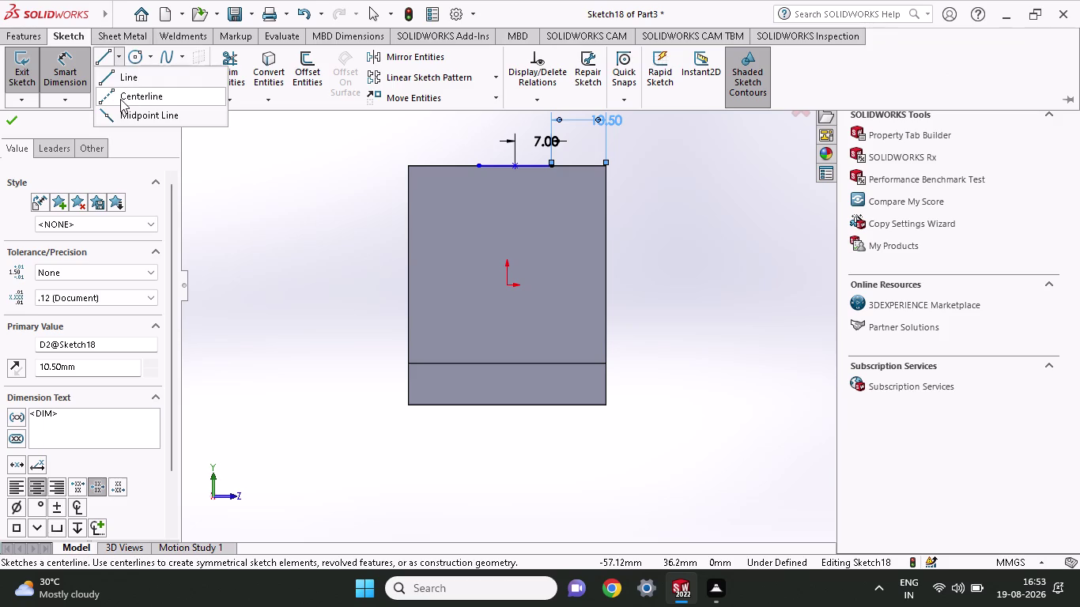
click(120, 99)
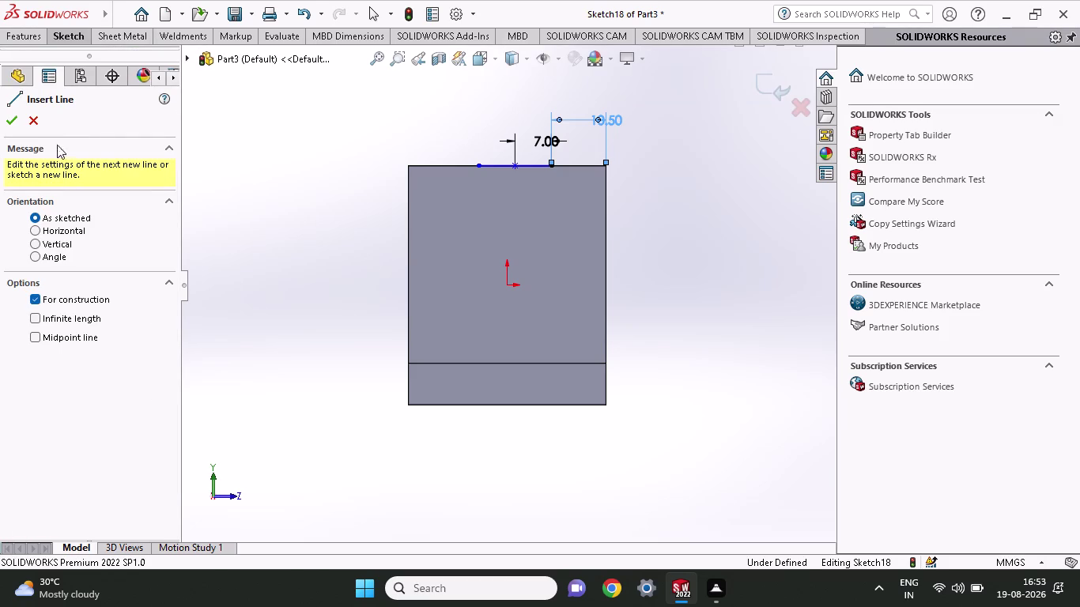
click(38, 125)
click(65, 36)
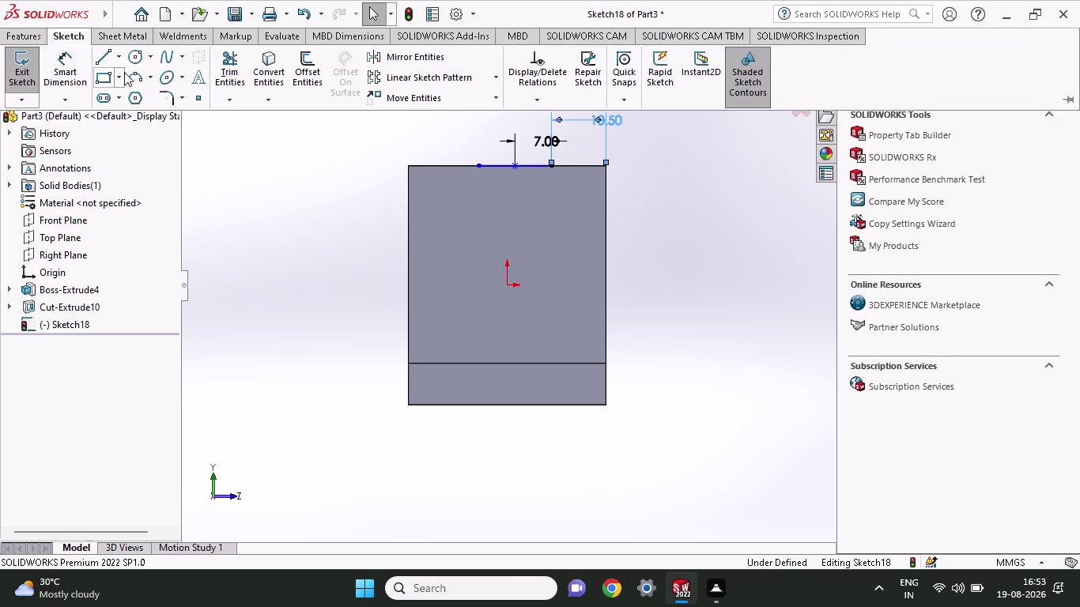
click(121, 61)
click(126, 113)
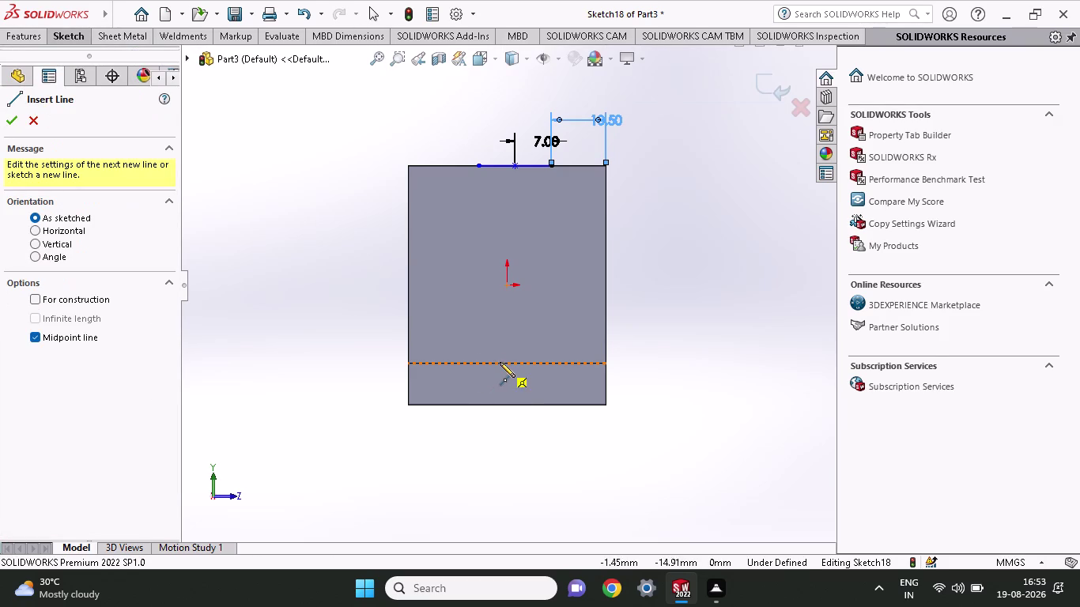
click(506, 365)
click(561, 366)
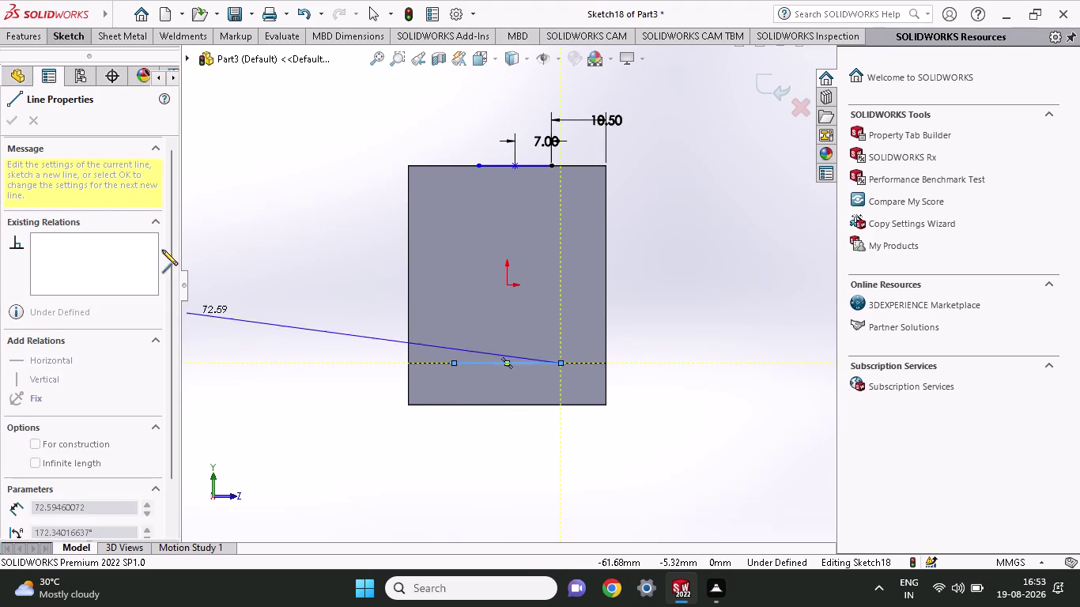
click(67, 41)
click(71, 64)
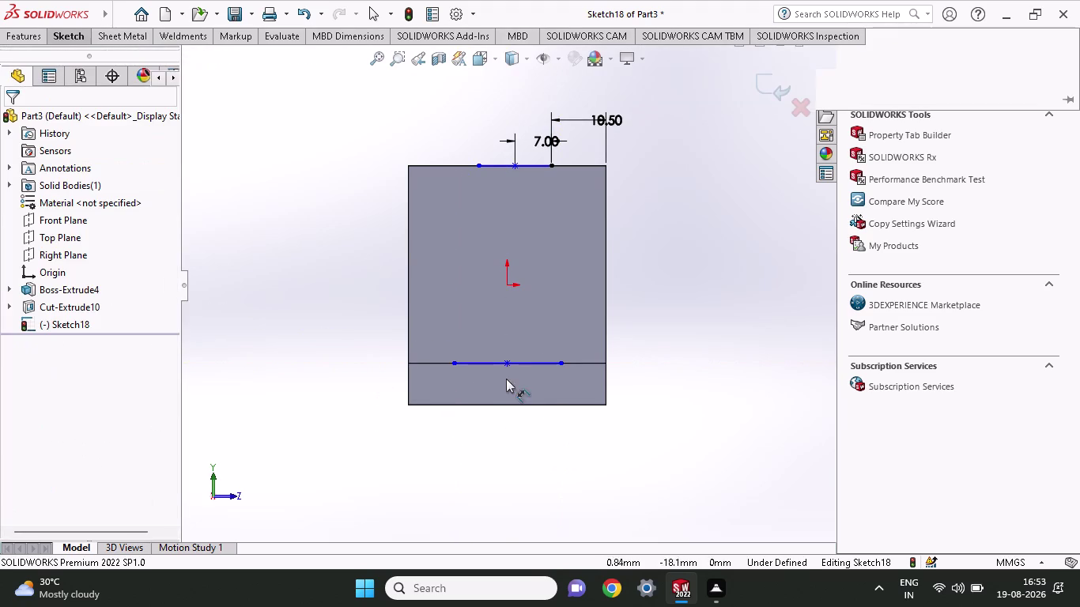
Dimension the lower line's half-length to 15 mm.
click(506, 363)
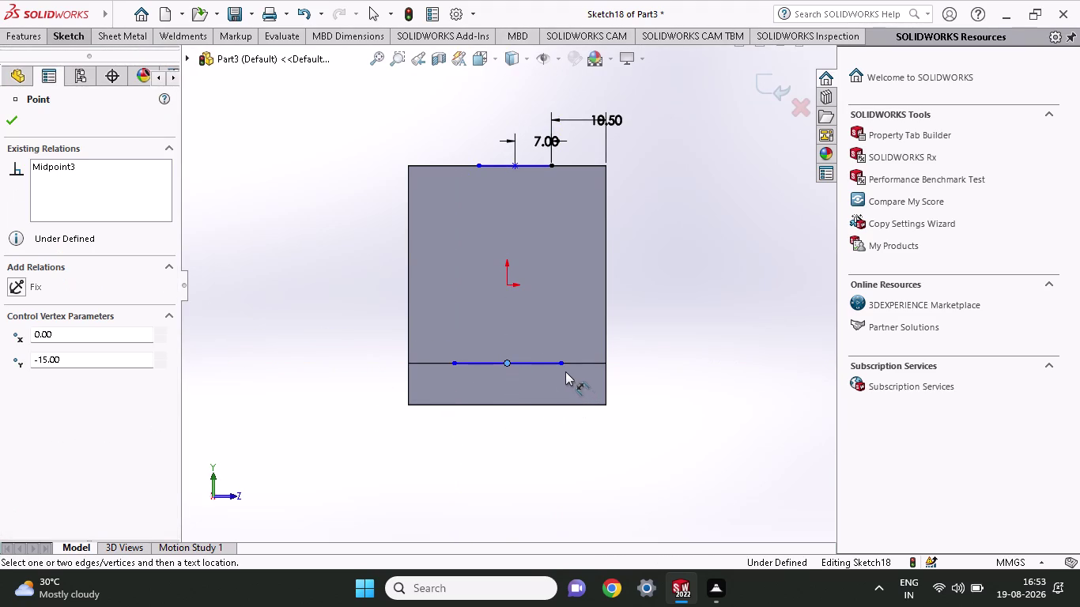
click(563, 368)
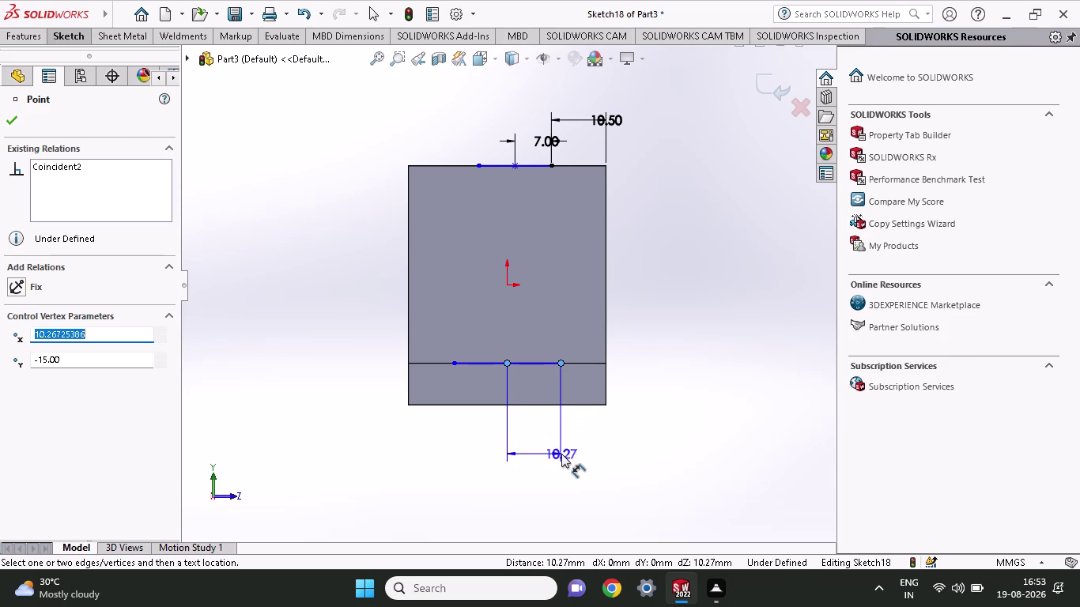
click(562, 454)
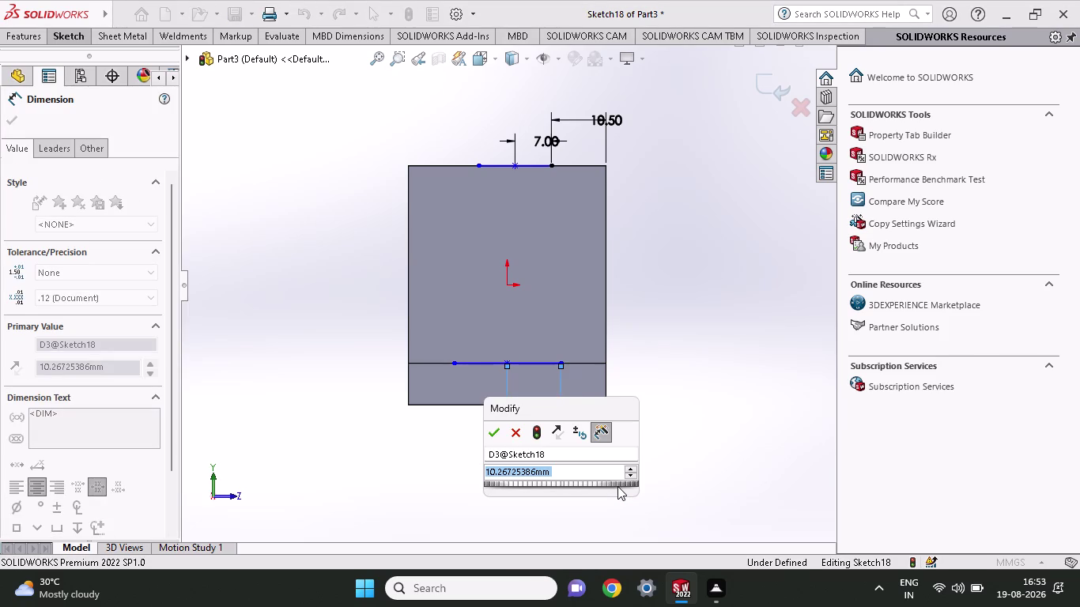
text(15)
key(Return)
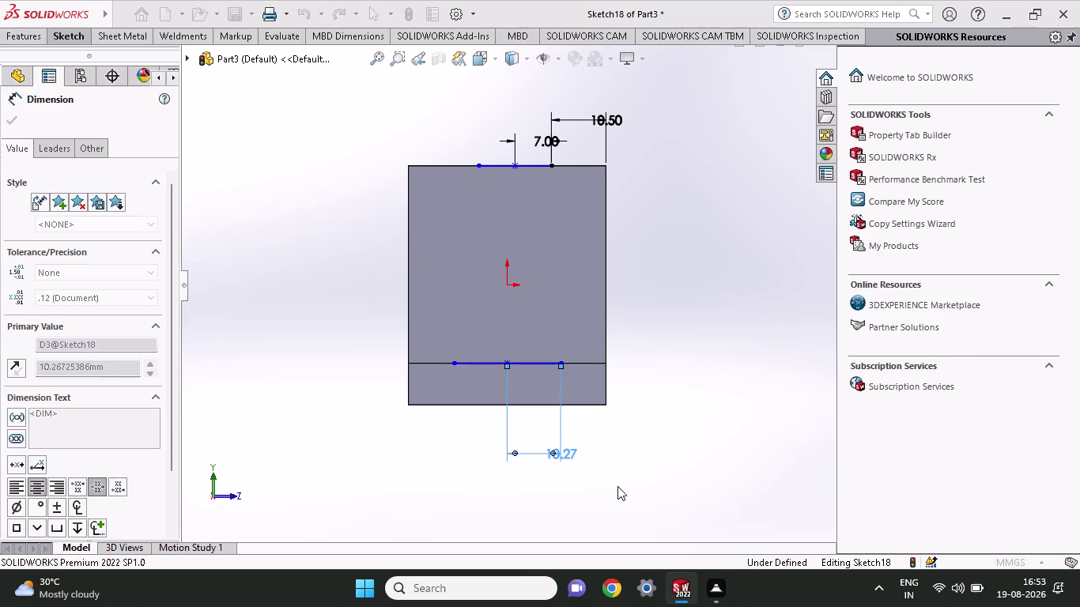
click(605, 365)
click(560, 366)
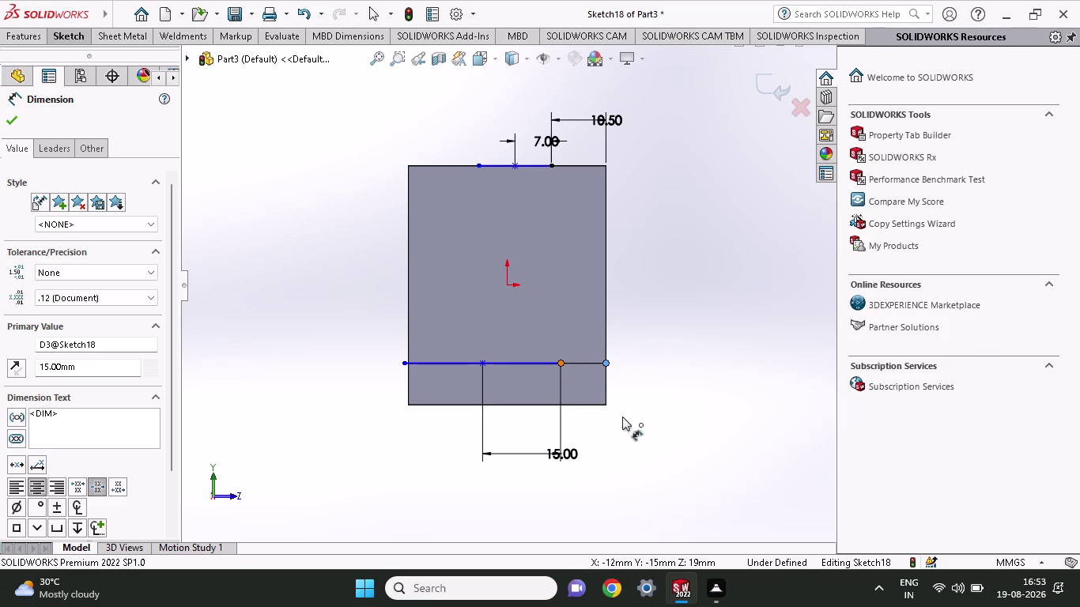
Add a 4 mm dimension from the lower line's end to the block edge.
click(644, 483)
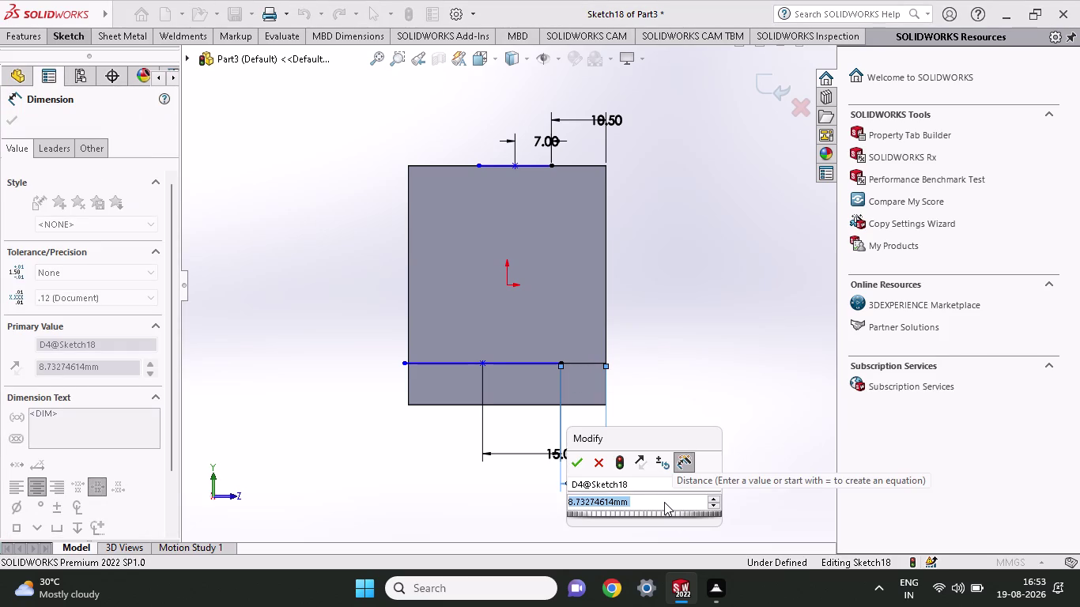
key(4)
key(Return)
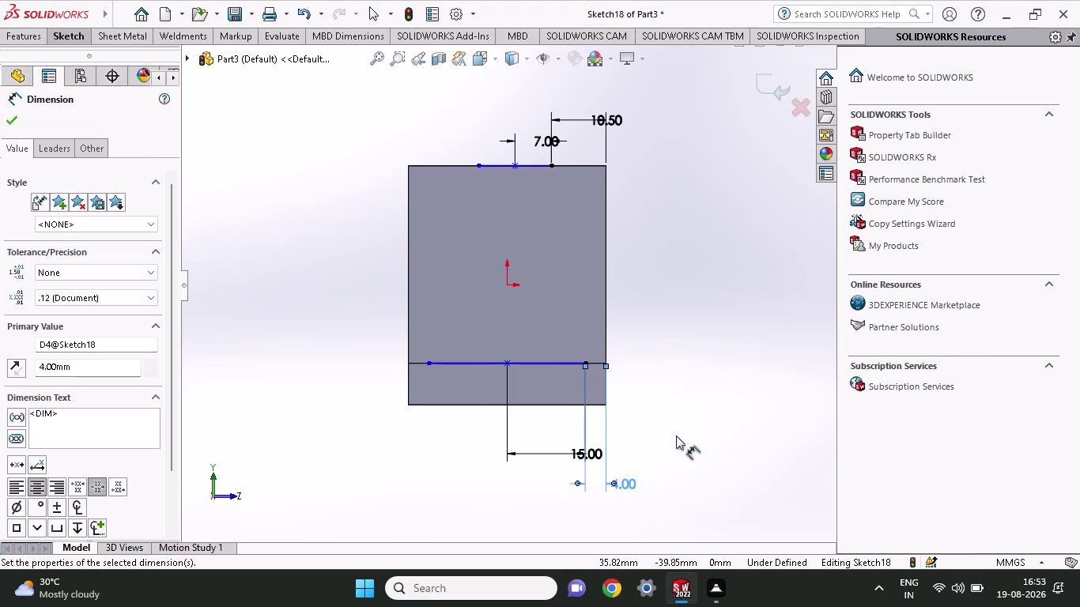
click(67, 36)
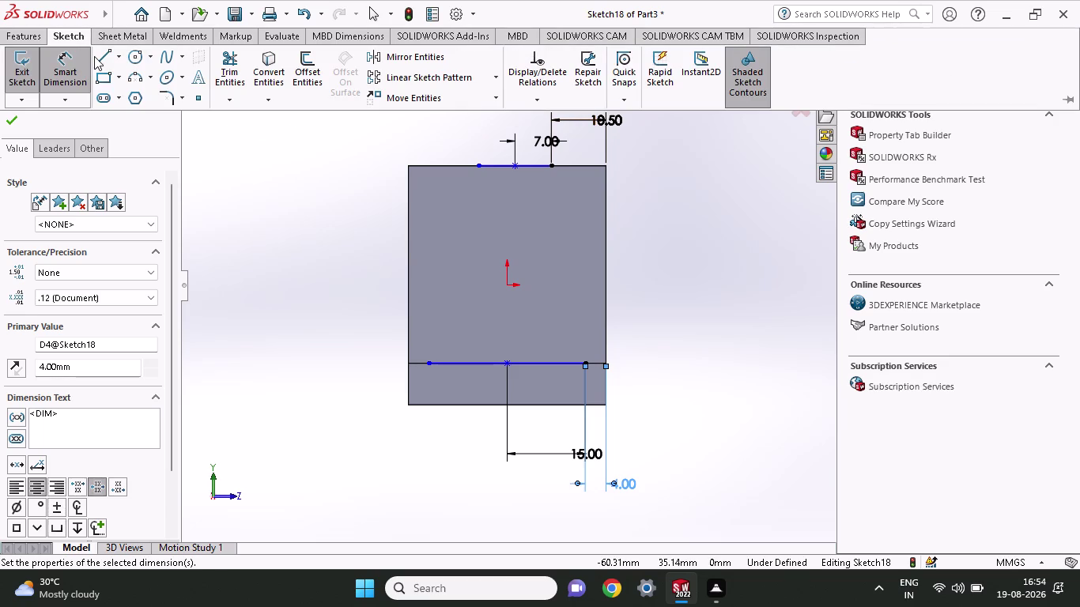
click(94, 56)
click(553, 166)
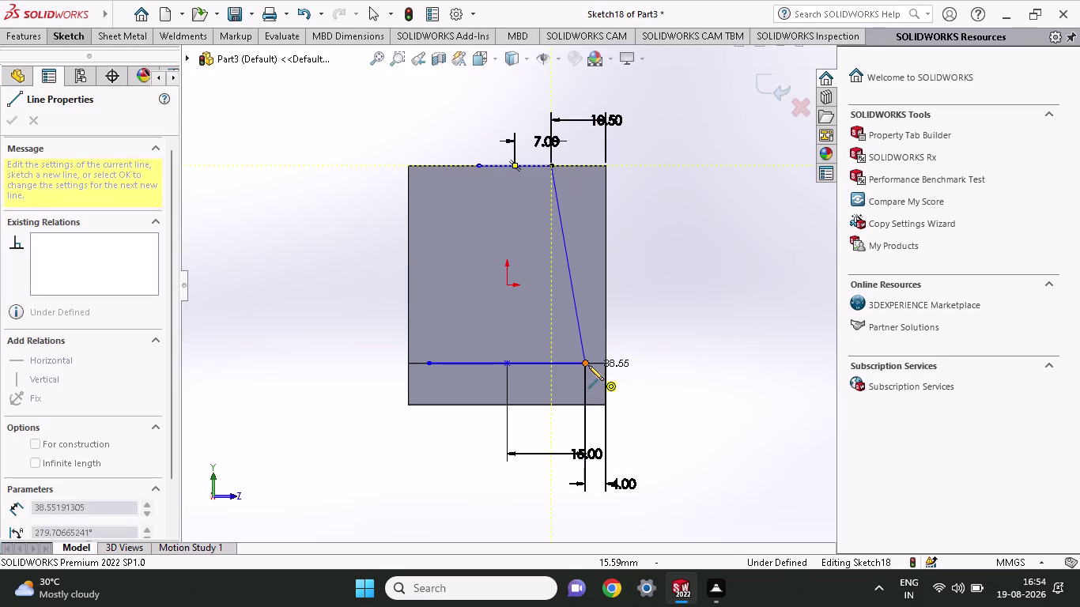
Draw slanted lines joining the top line's ends to the lower line's ends.
click(588, 365)
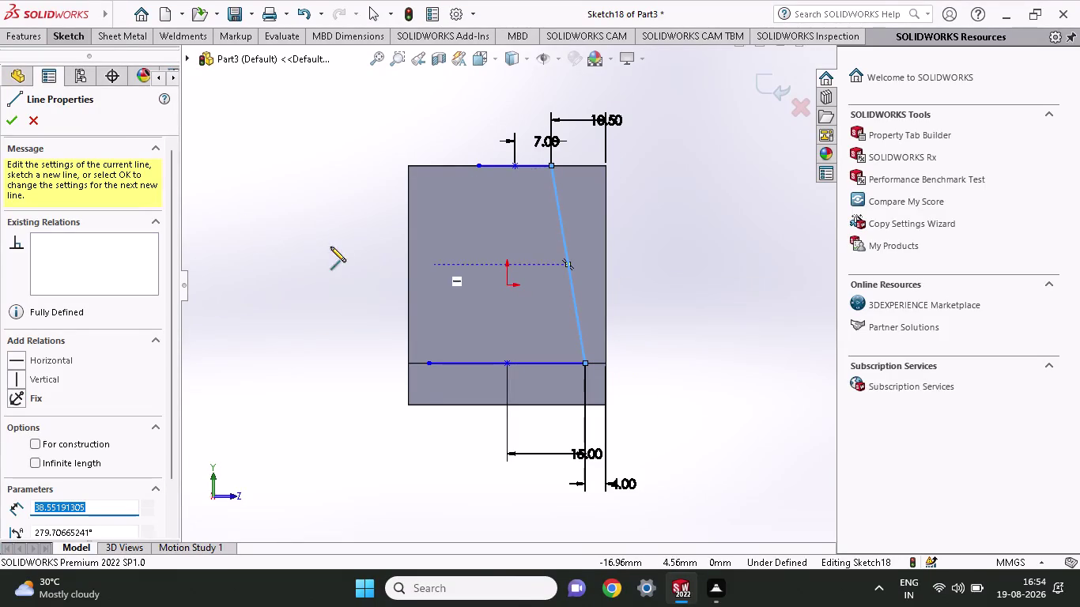
click(482, 168)
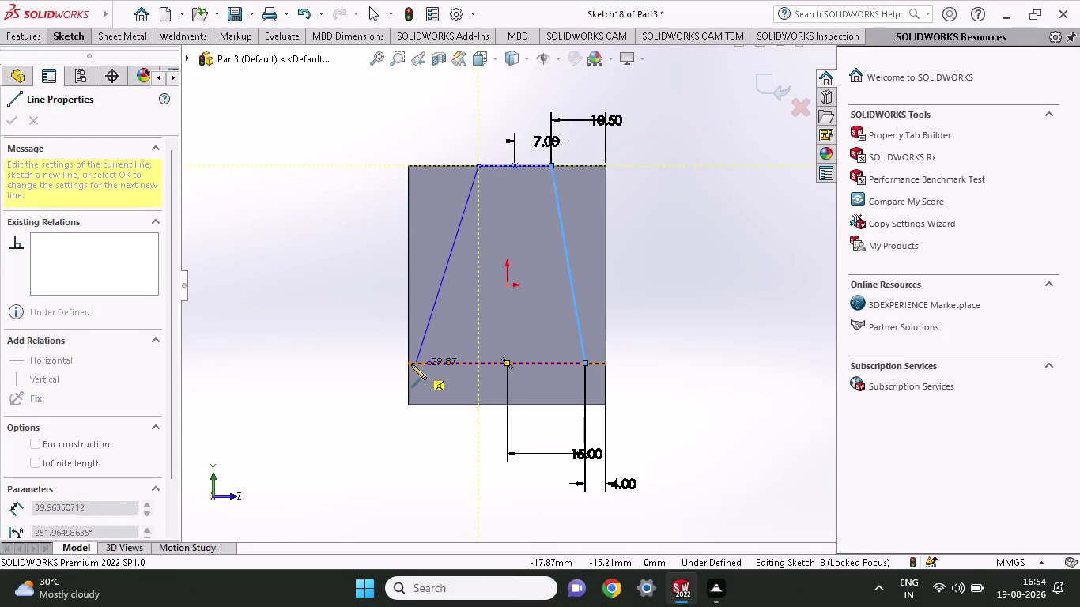
click(409, 365)
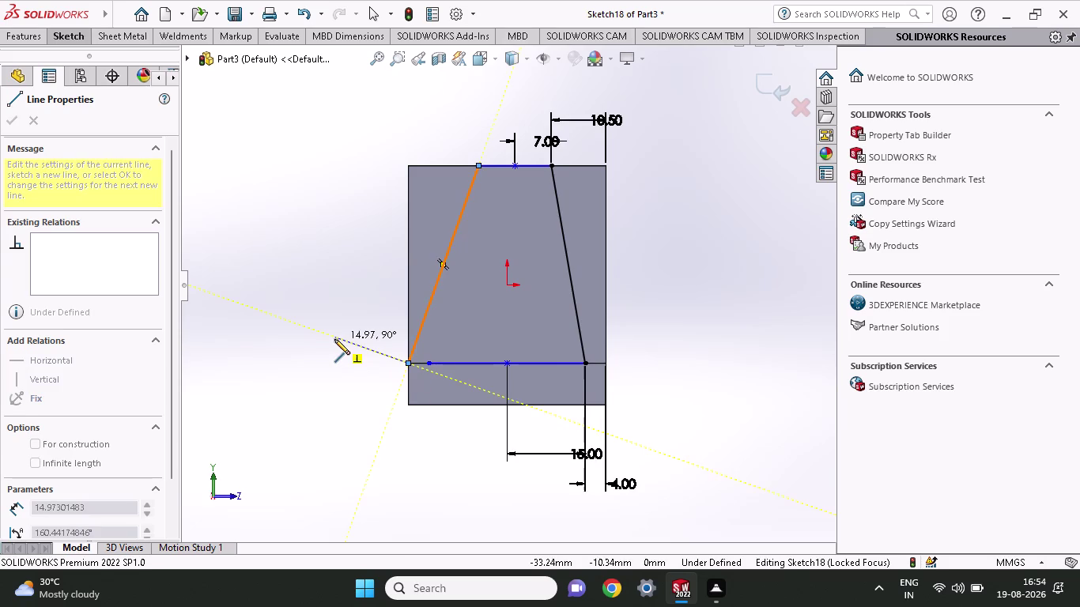
key(Tab)
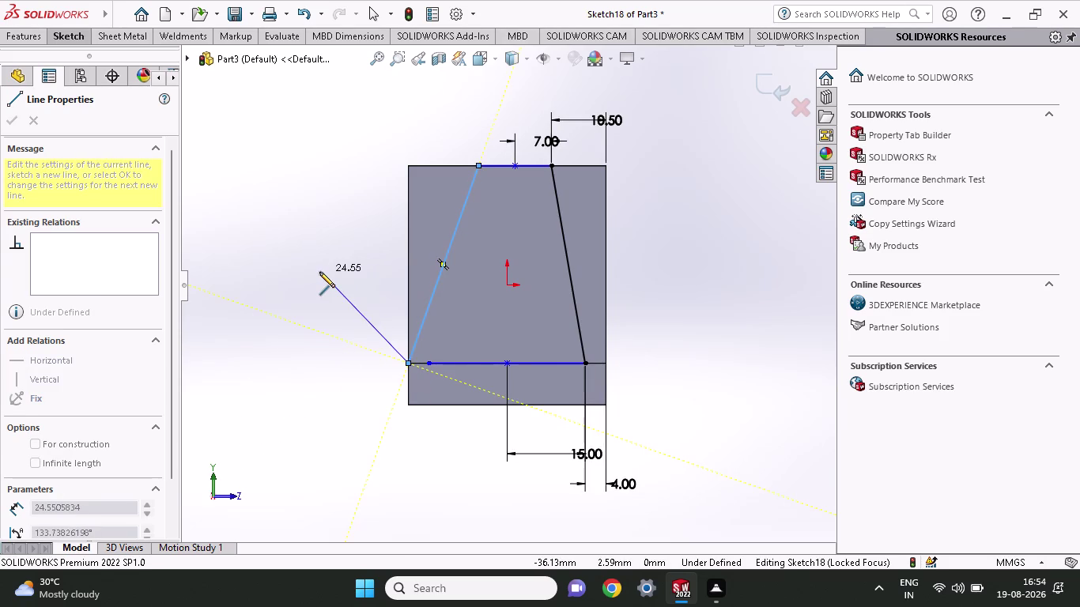
key(Escape)
Undo the left slanted line and redraw it between the top and lower line ends.
scroll(up, 3)
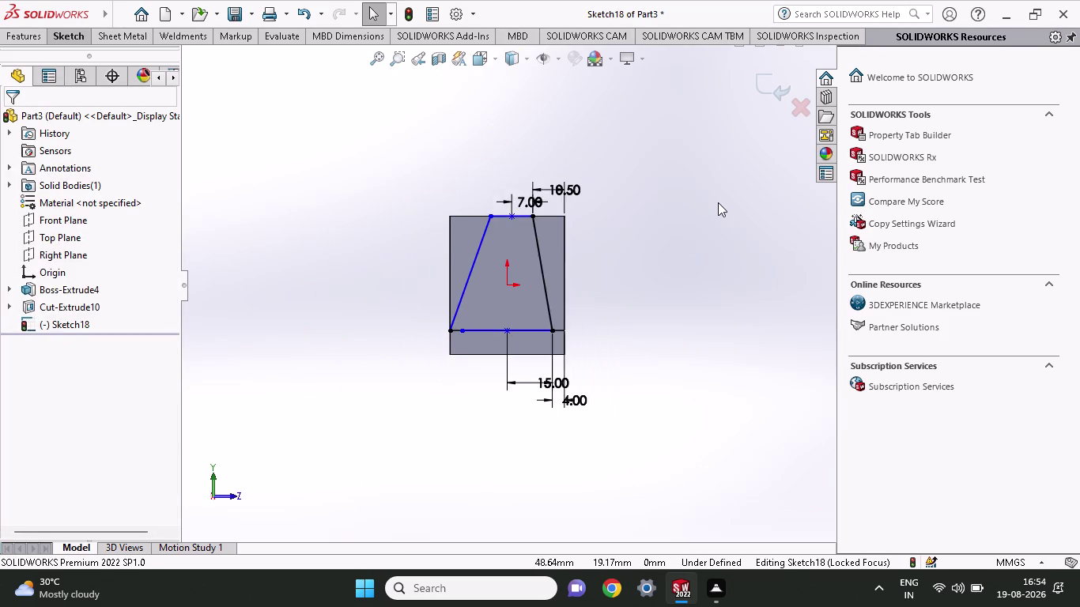
scroll(down, 3)
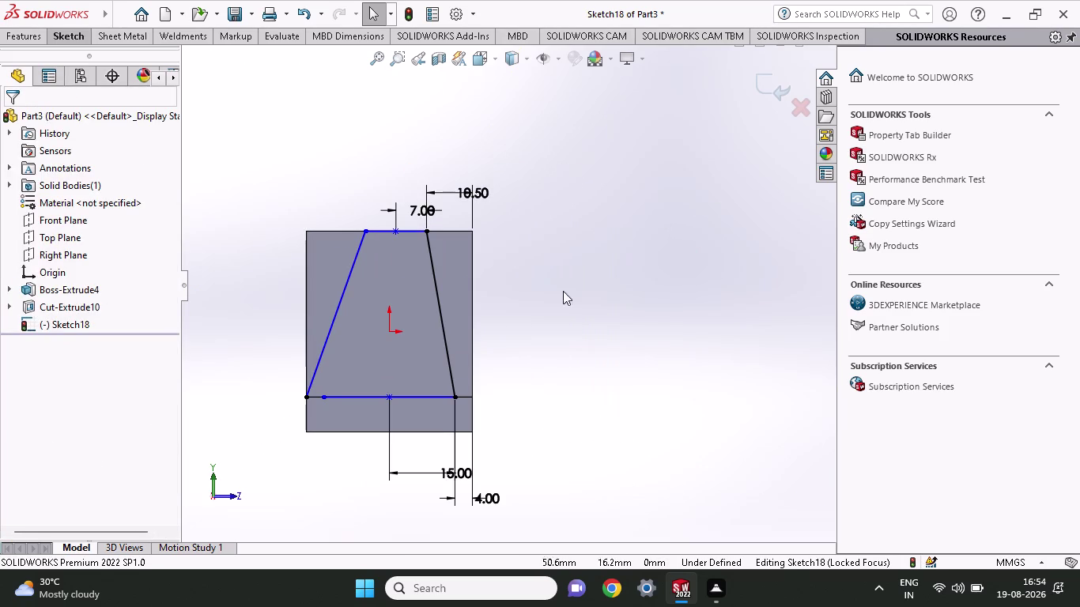
key(ctrl+z)
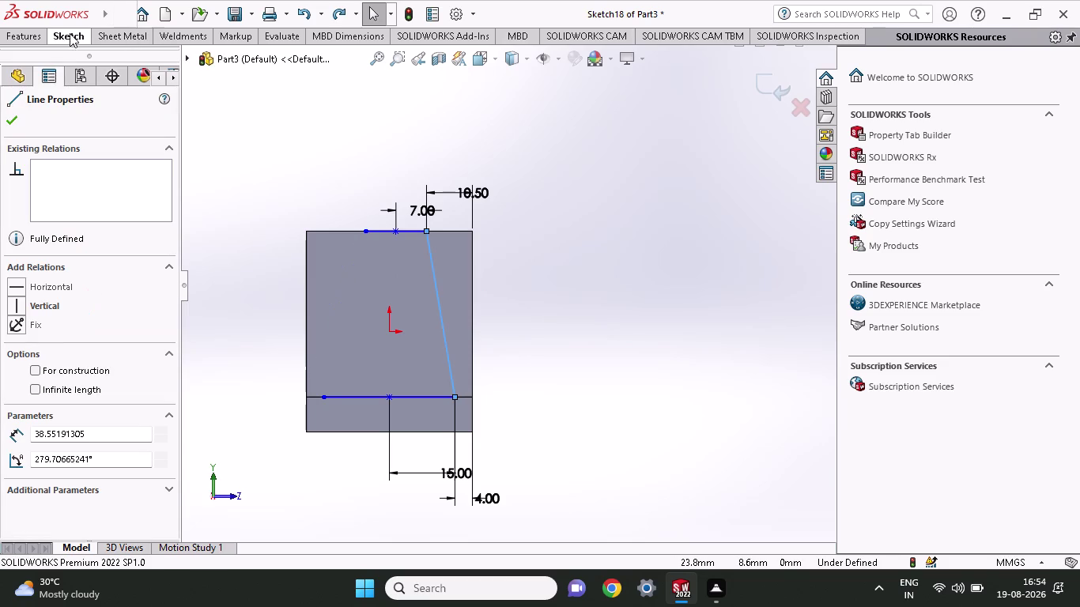
click(70, 34)
click(95, 53)
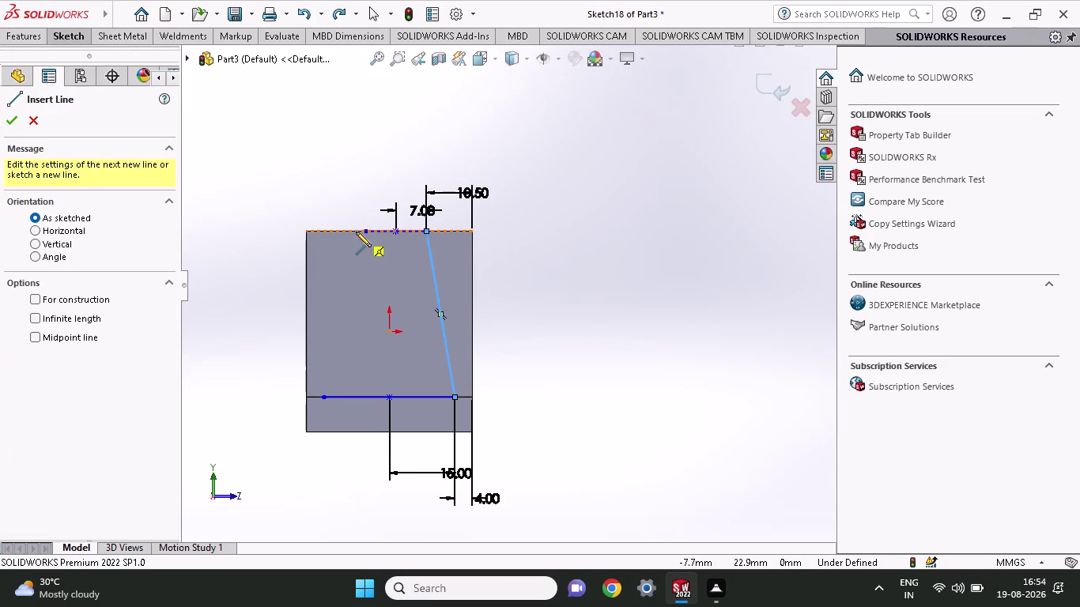
click(362, 230)
click(320, 394)
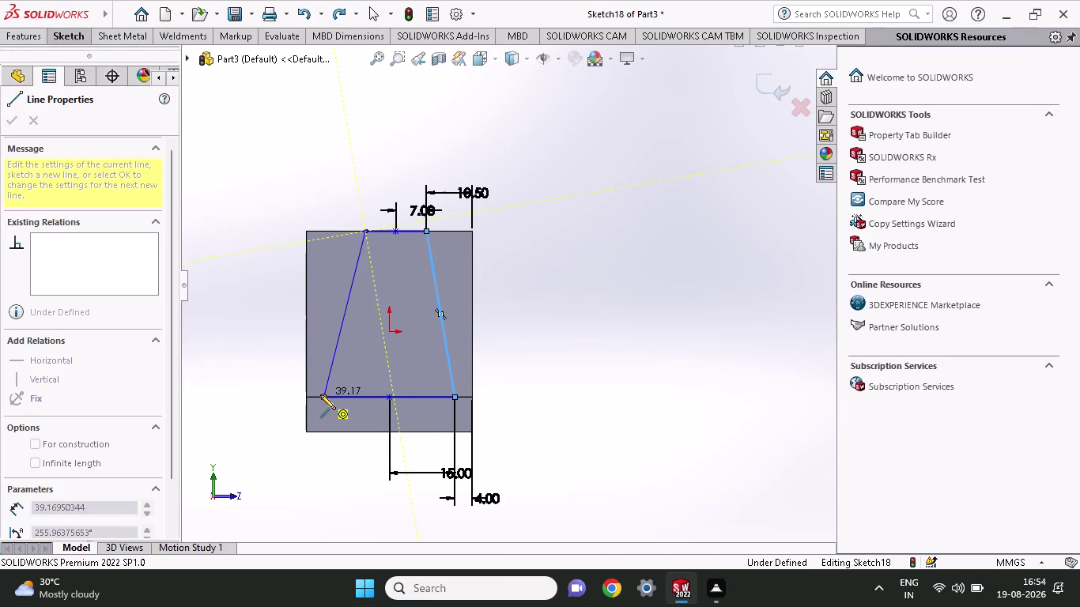
key(Escape)
Orbit the block, start and cancel an Extruded Cut, then view the sketch Normal To.
middle_drag(509, 235, 489, 252)
scroll(up, 3)
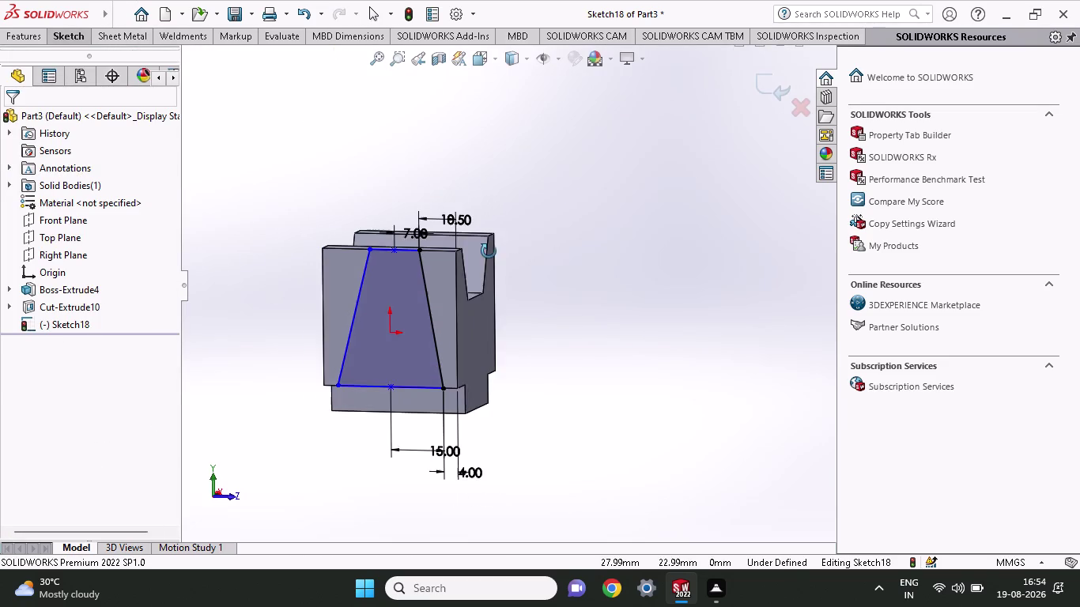
middle_drag(489, 251, 443, 262)
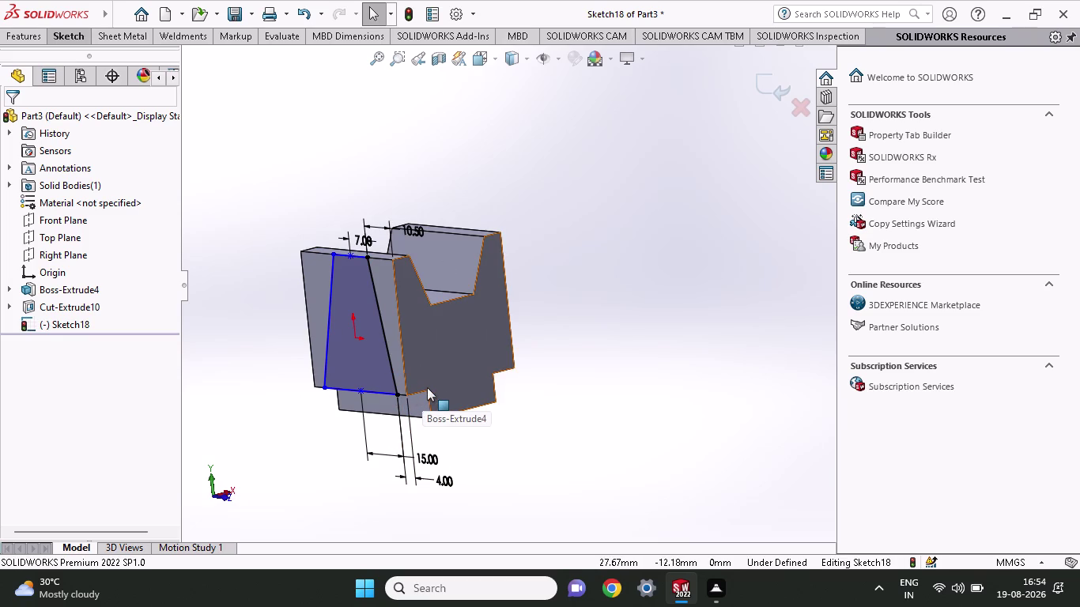
click(37, 43)
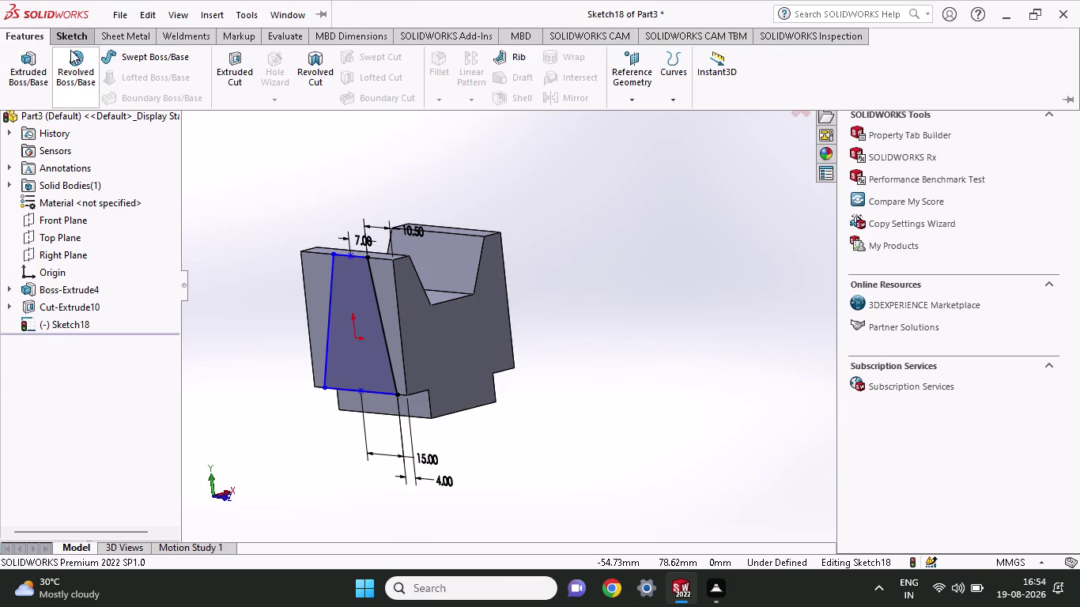
click(230, 70)
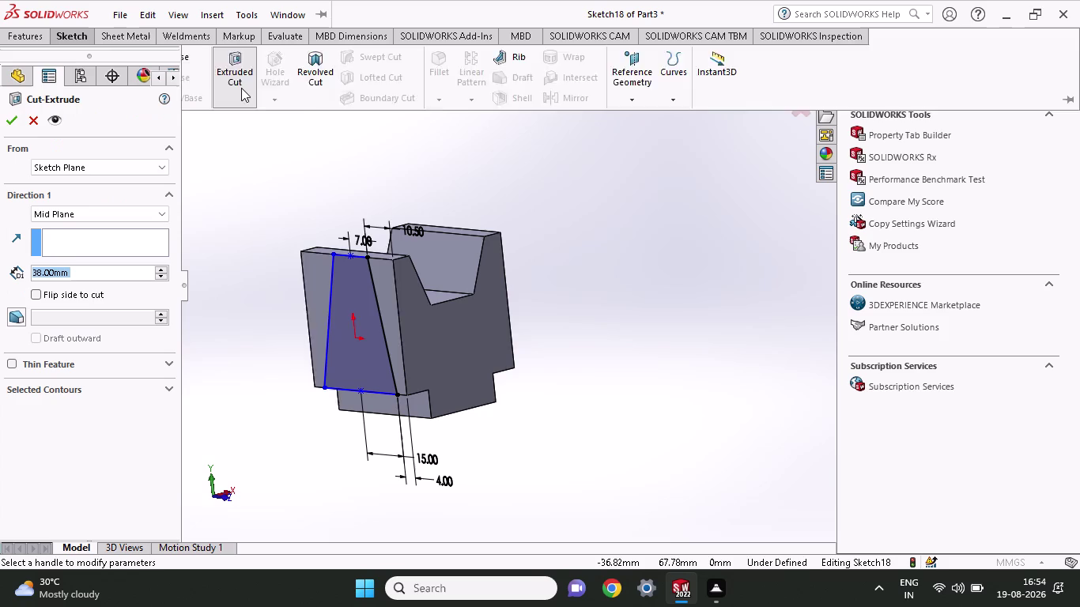
key(Escape)
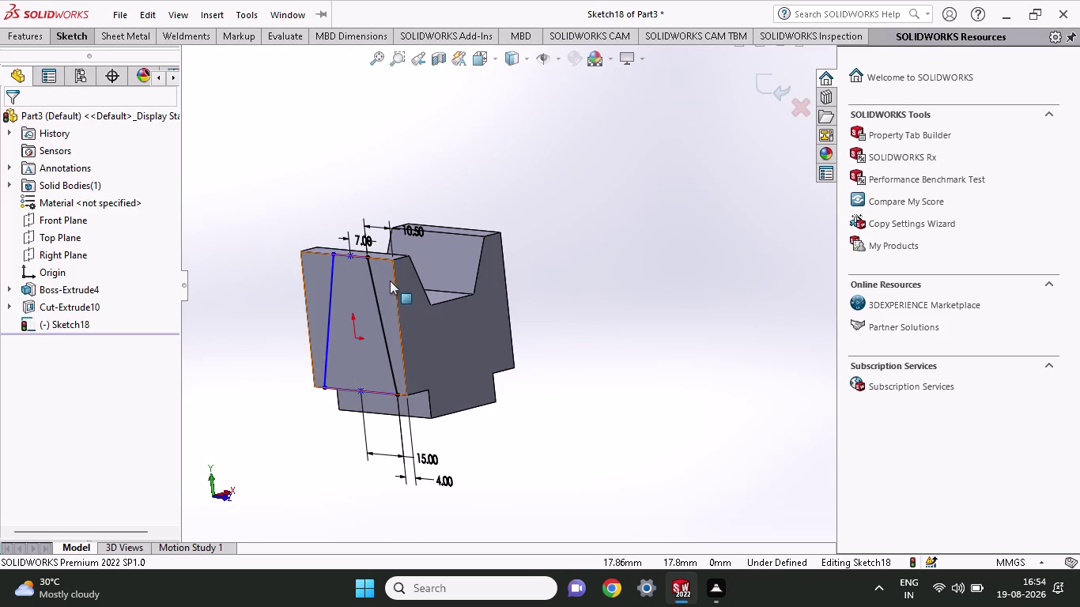
middle_drag(451, 207, 510, 208)
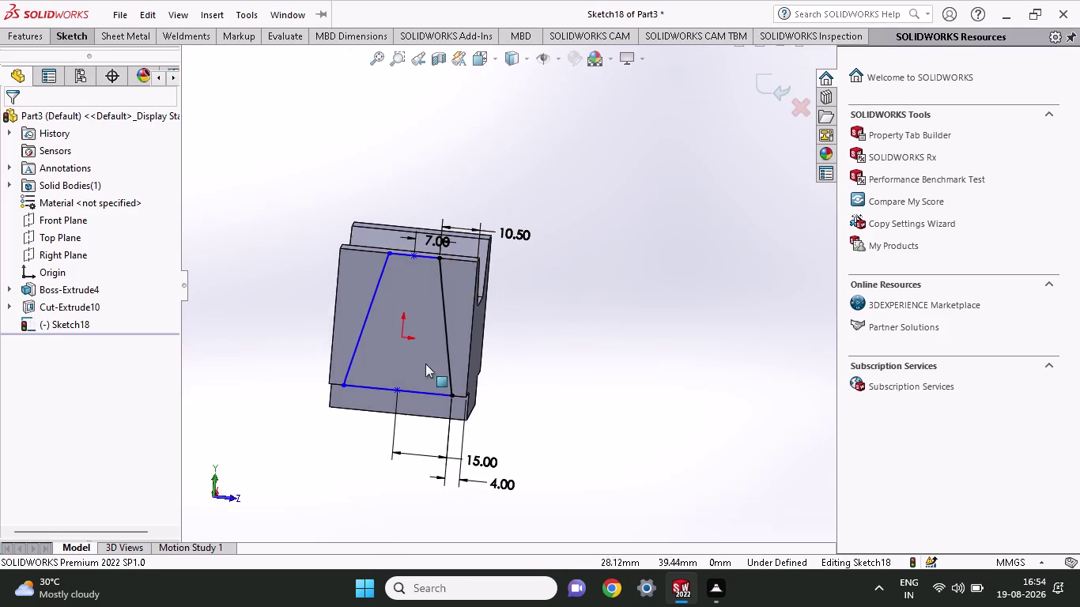
click(224, 501)
click(232, 494)
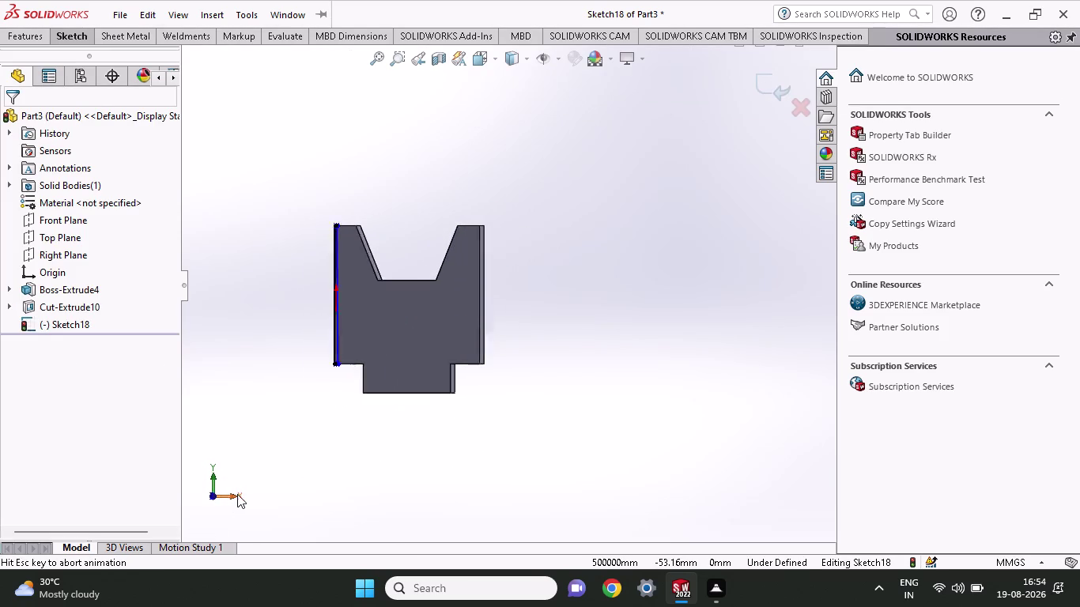
scroll(down, 3)
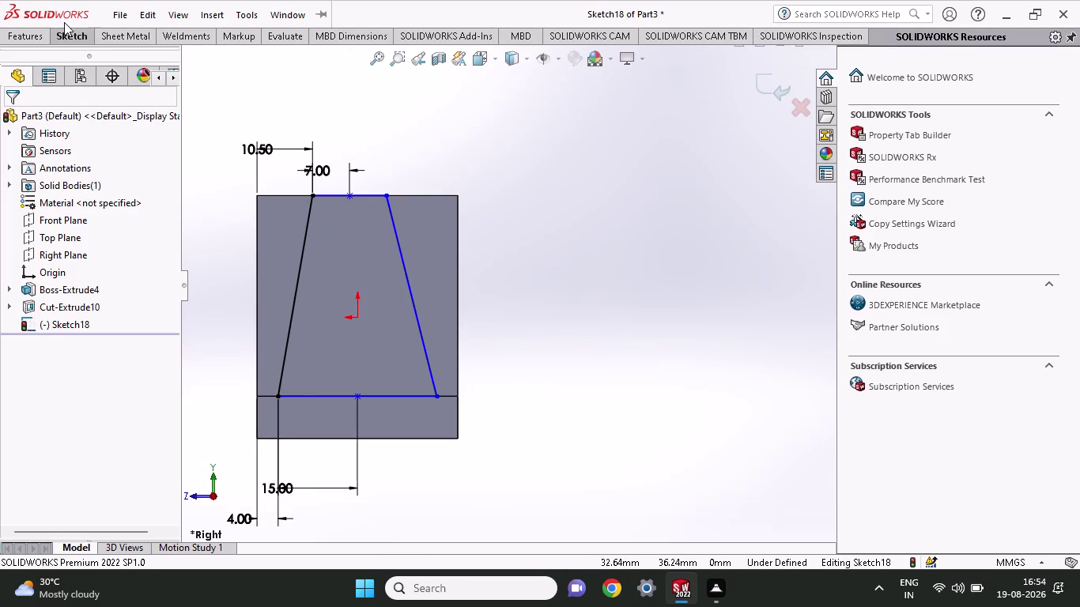
Close the left outer region with lines along the block's left edge to the slanted line's top.
click(64, 29)
click(93, 56)
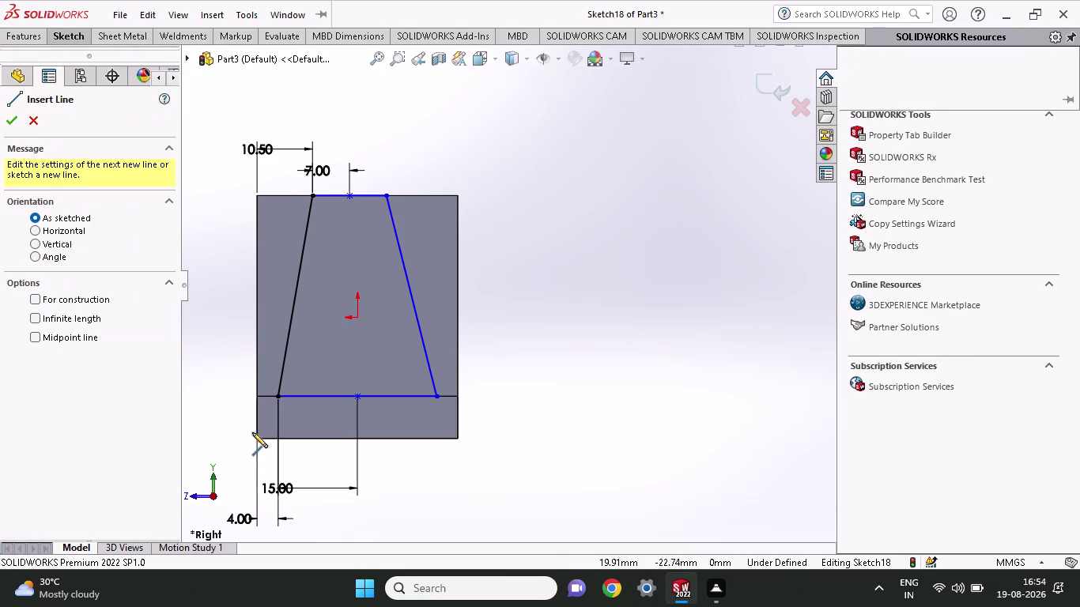
click(278, 395)
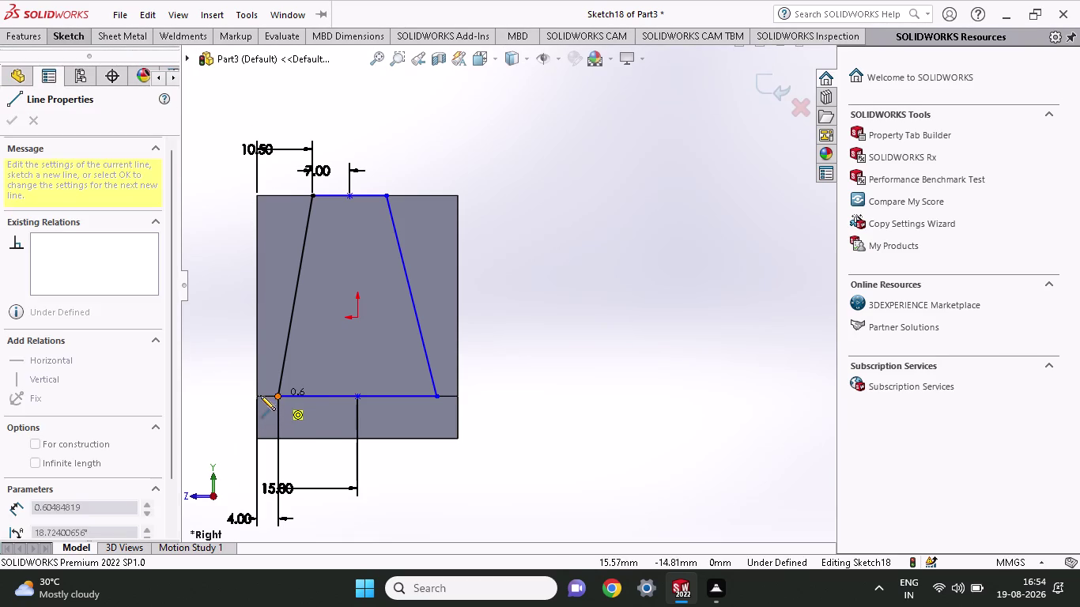
click(255, 395)
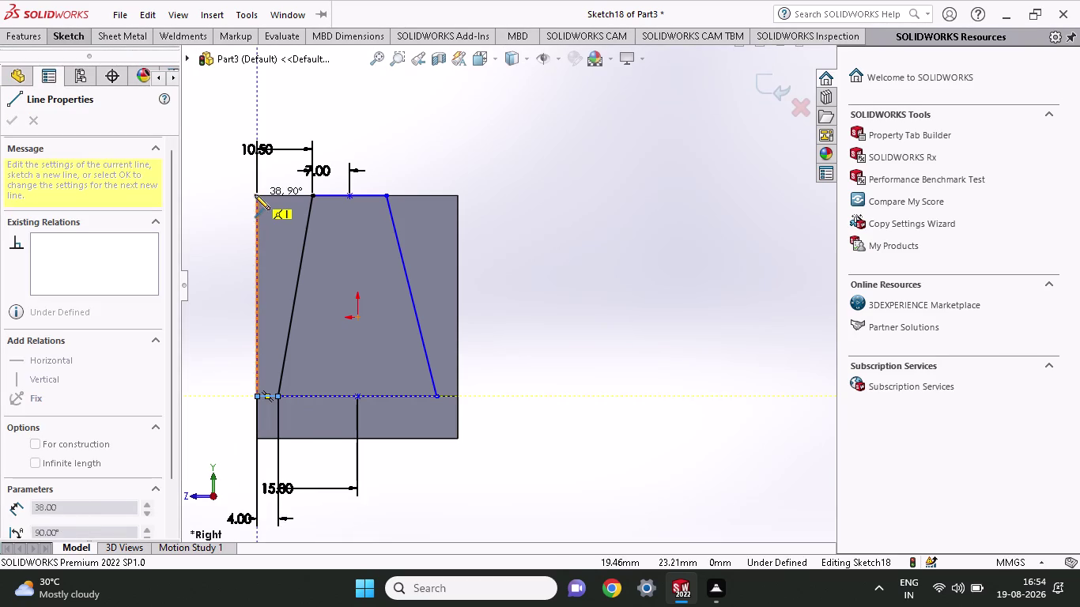
click(254, 194)
click(314, 196)
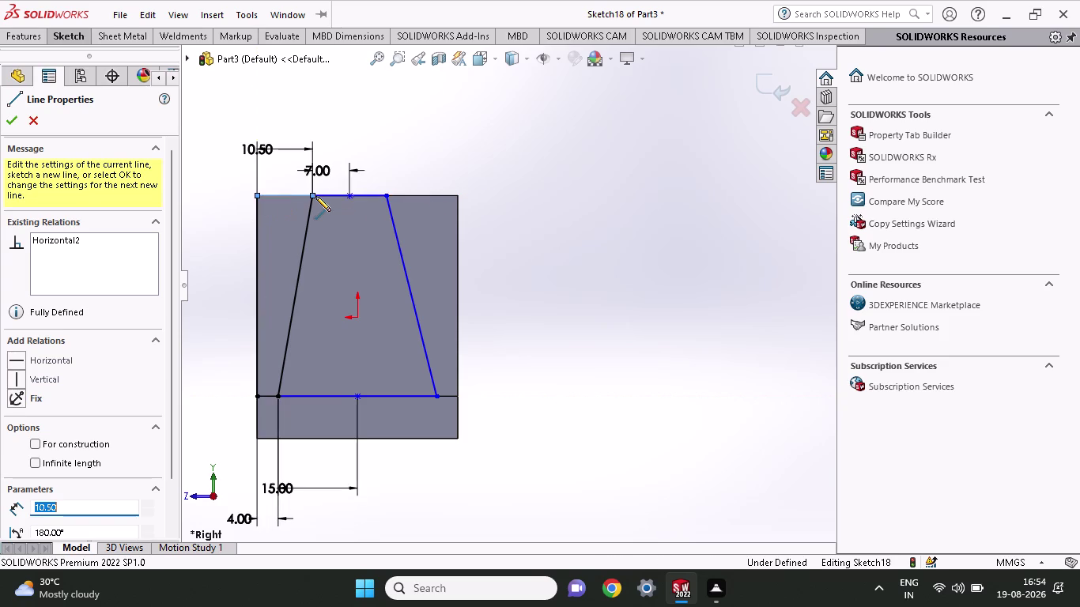
key(Escape)
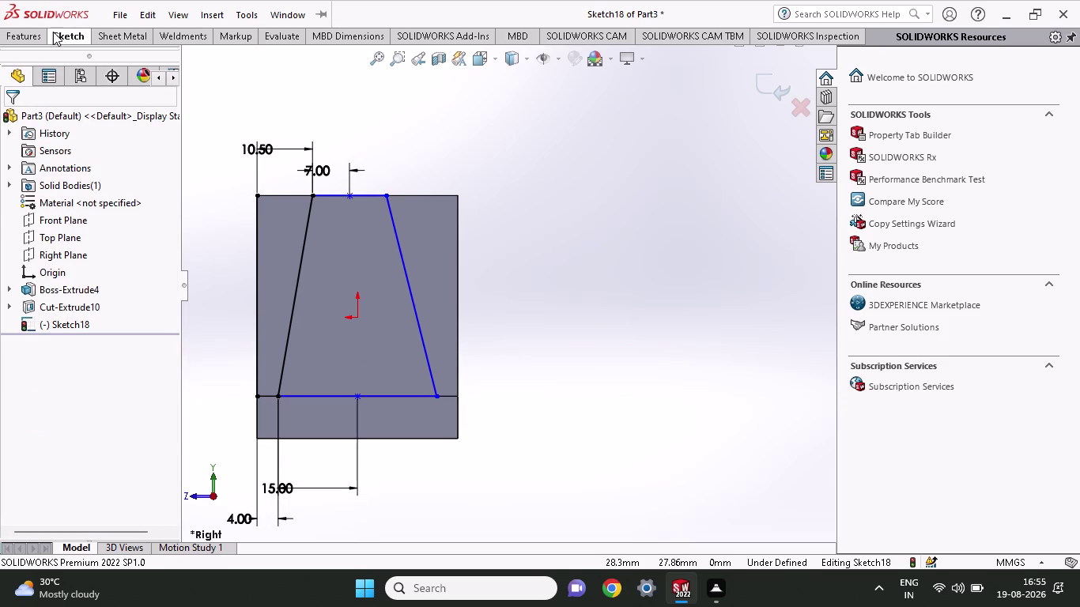
Close the right outer region with lines along the block's right edge to the slanted line's top.
click(53, 32)
click(106, 59)
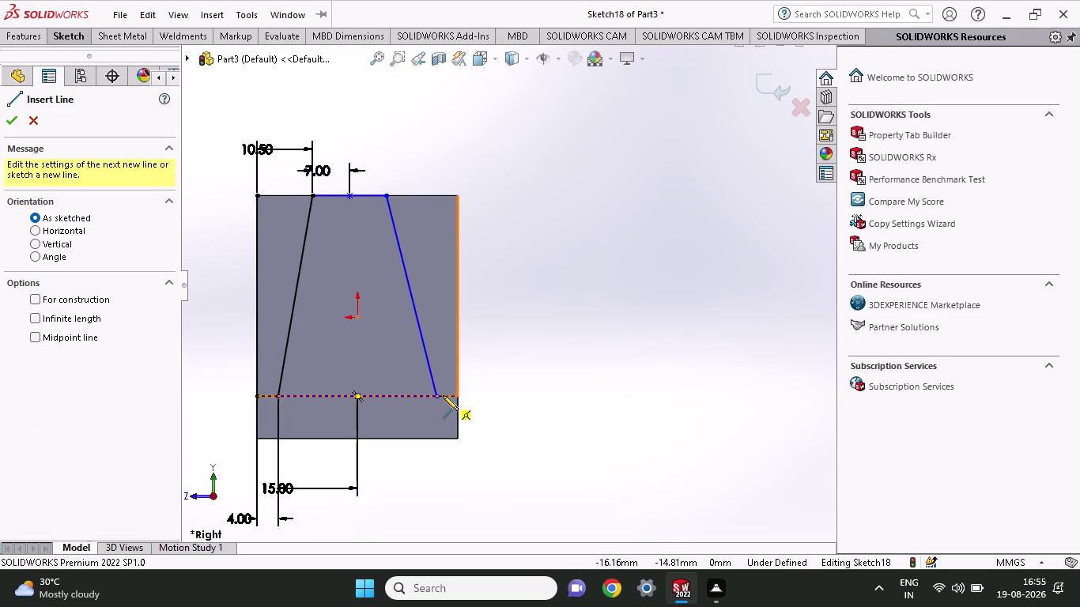
click(437, 395)
click(453, 395)
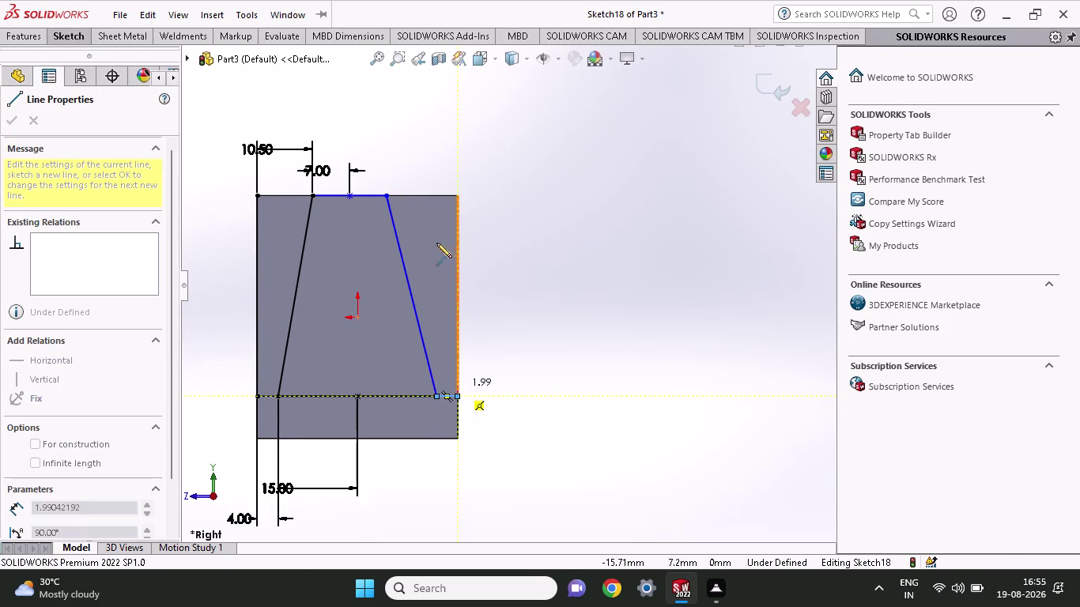
click(458, 195)
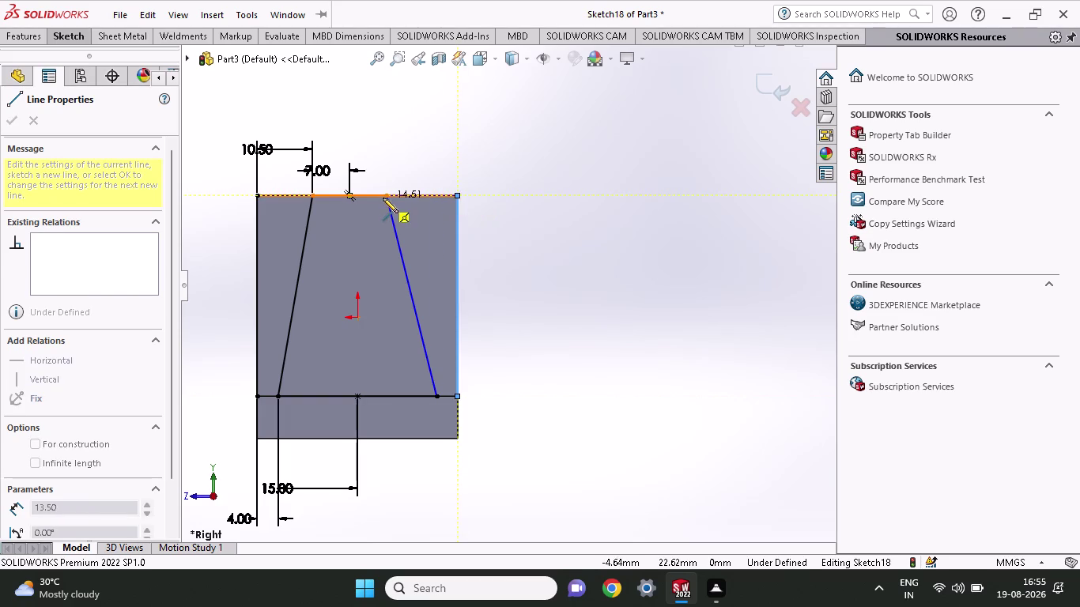
click(385, 195)
key(Escape)
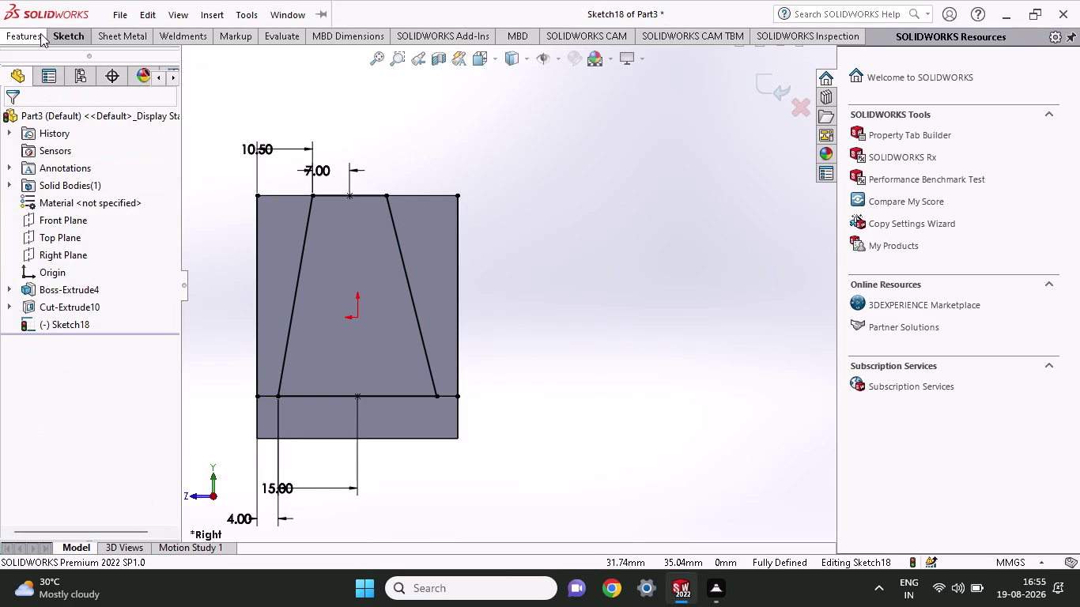
click(33, 32)
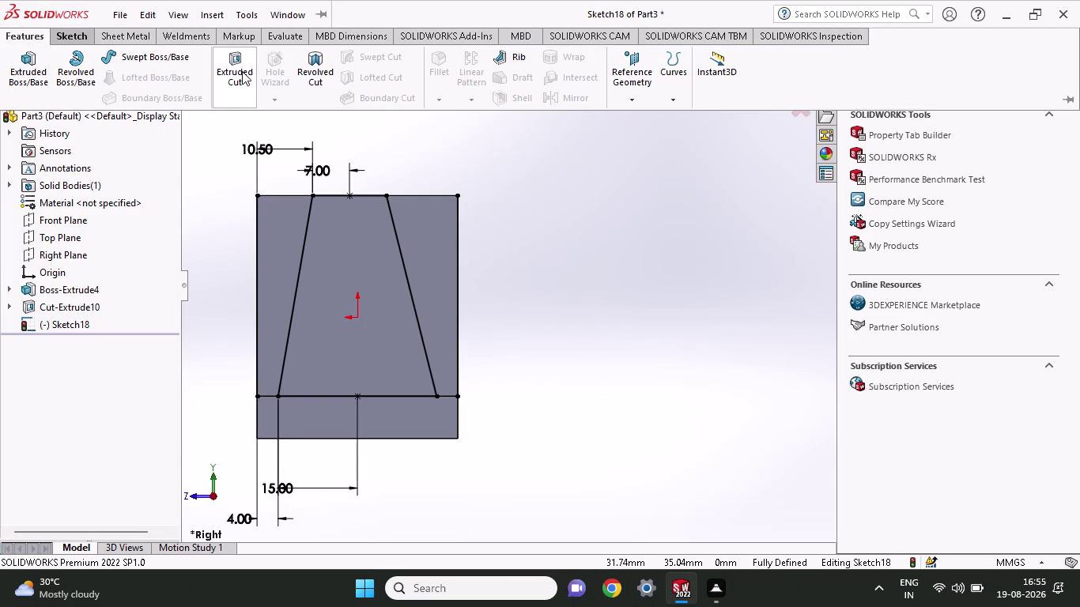
Start an Extruded Cut and select both outer regions of Sketch18.
click(242, 72)
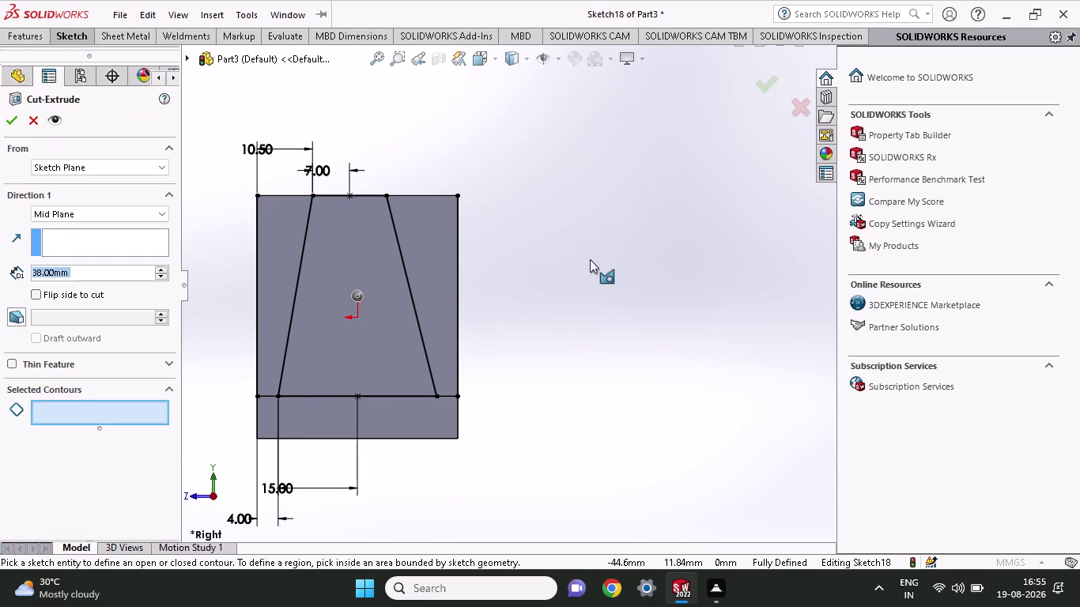
middle_drag(578, 268, 519, 309)
middle_drag(552, 303, 655, 293)
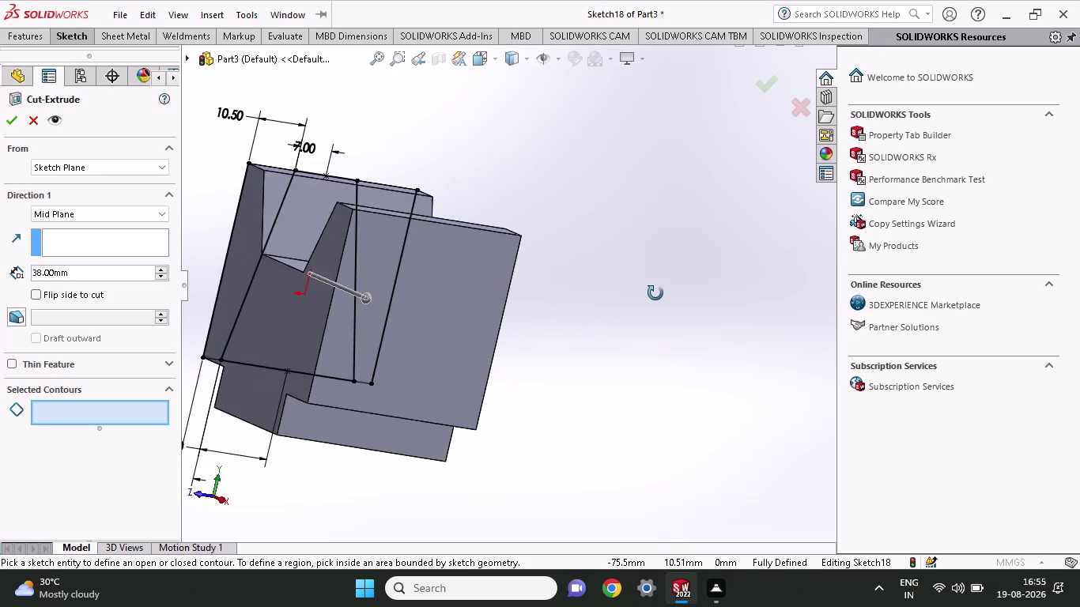
middle_drag(655, 294, 819, 368)
click(395, 302)
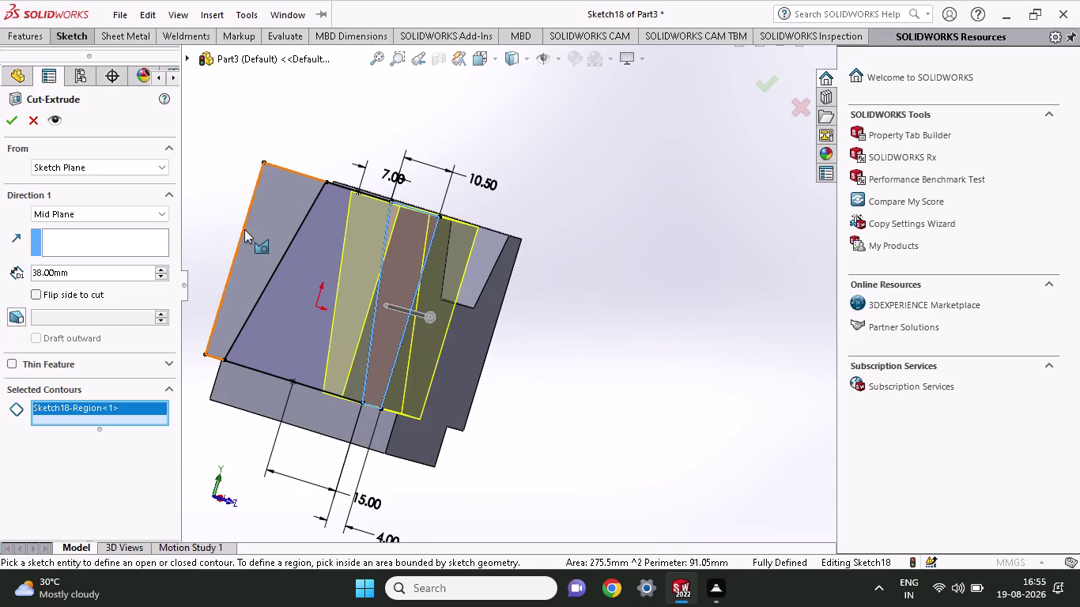
click(255, 238)
scroll(down, 3)
scroll(up, 3)
middle_drag(560, 316, 513, 329)
scroll(up, 3)
drag(407, 292, 376, 305)
click(54, 216)
Set the cut to Blind at 100 mm and confirm Cut-Extrude11.
click(53, 233)
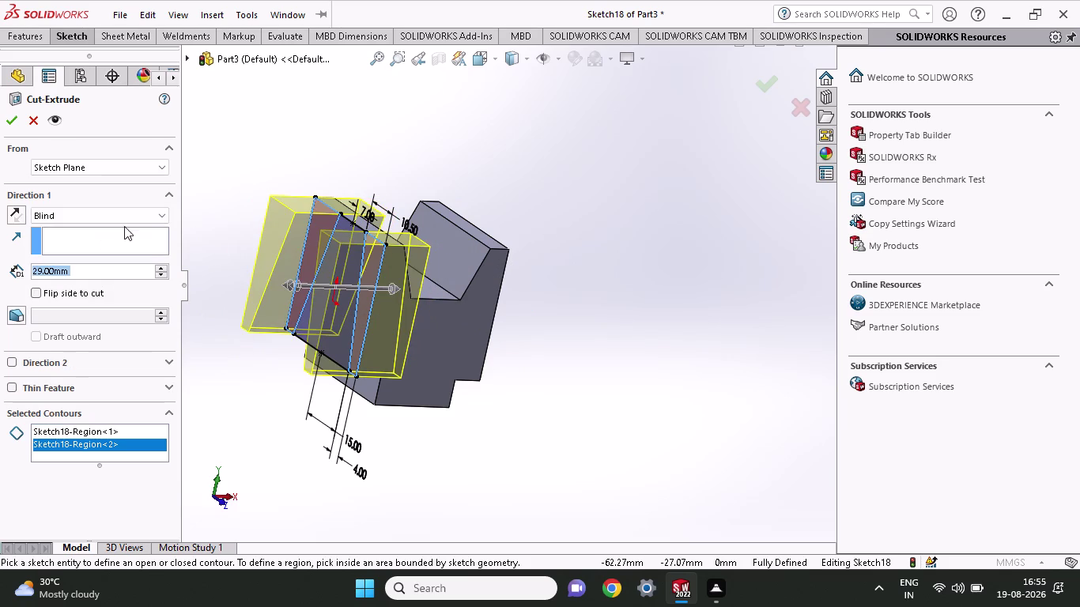
drag(442, 284, 410, 293)
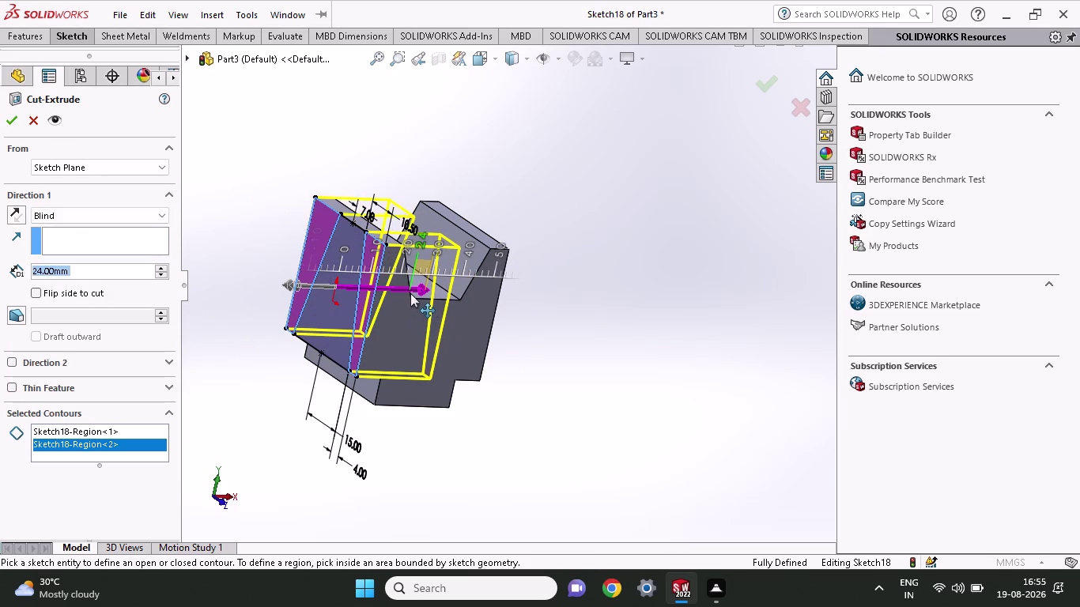
drag(410, 294, 410, 295)
middle_drag(459, 294, 438, 271)
drag(424, 285, 332, 315)
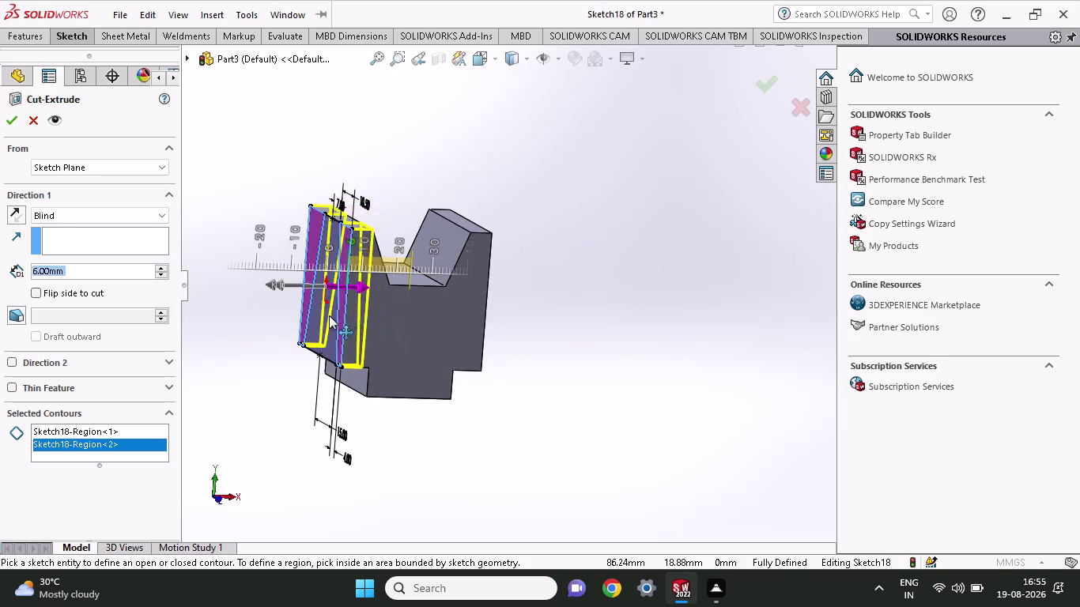
drag(333, 315, 387, 288)
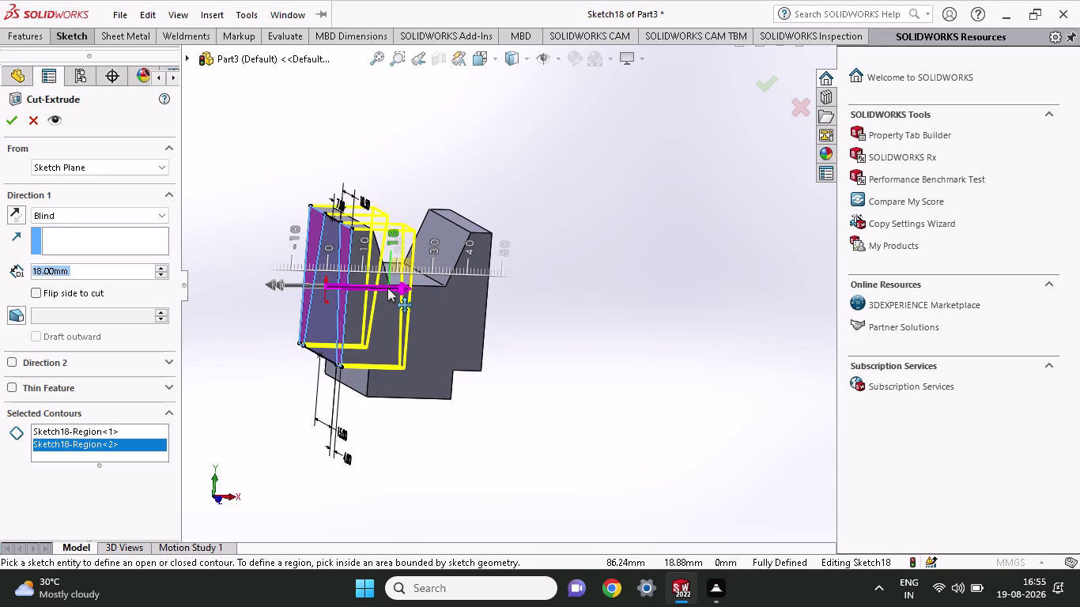
drag(387, 288, 670, 270)
middle_drag(606, 389, 643, 408)
scroll(up, 3)
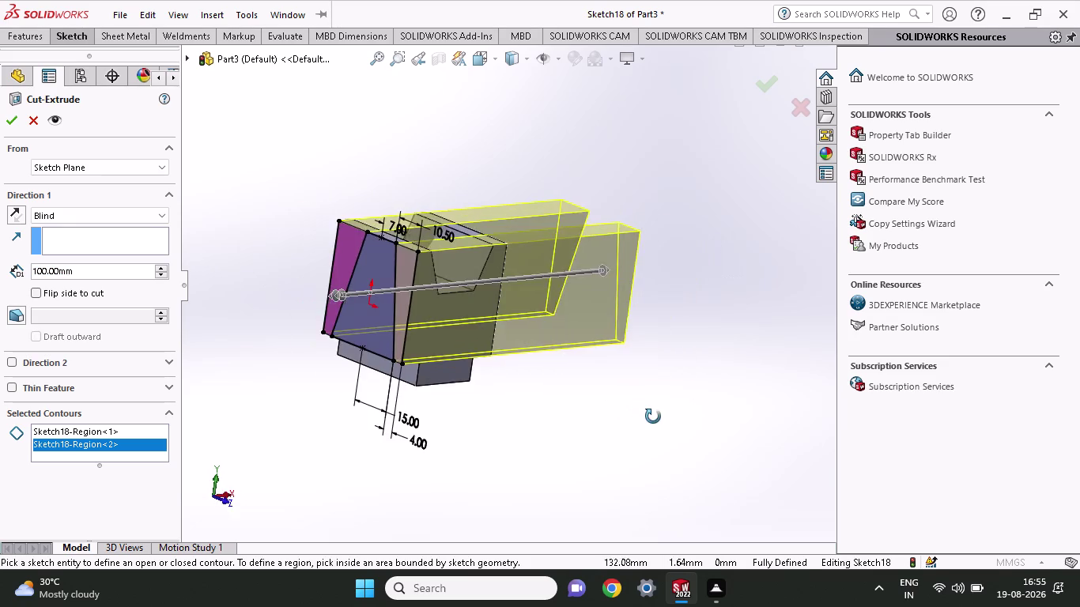
middle_drag(642, 409, 653, 417)
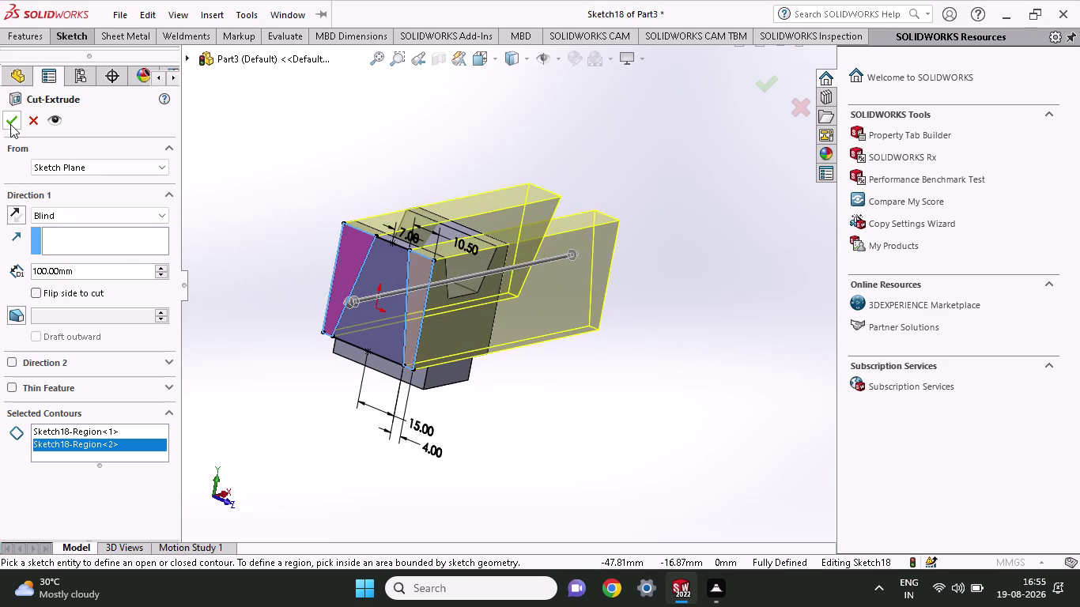
click(10, 124)
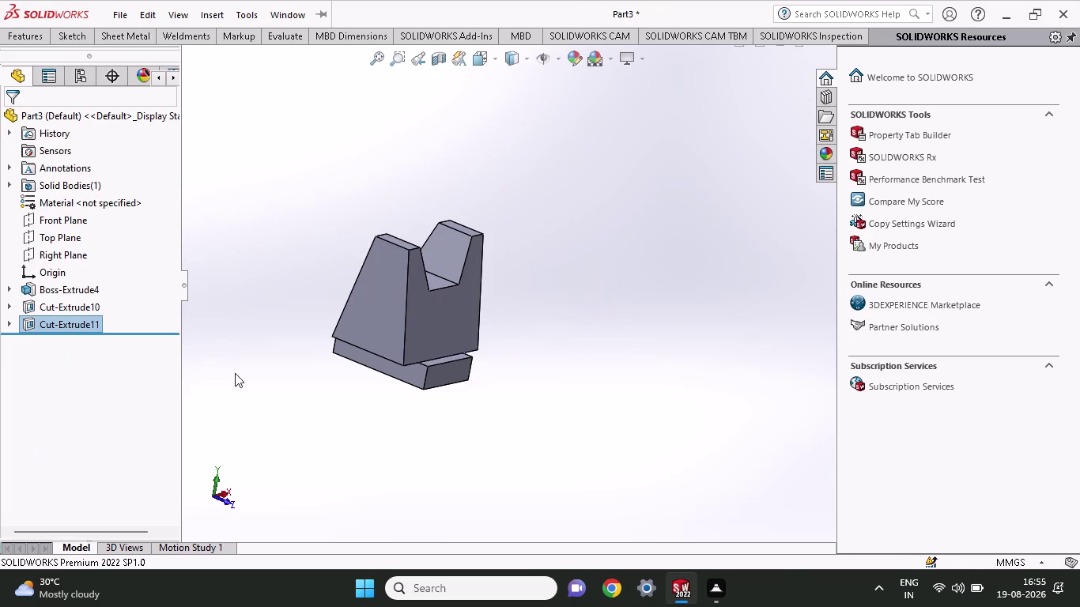
Orbit the model to inspect the tapered cut from several angles.
middle_drag(293, 419, 338, 425)
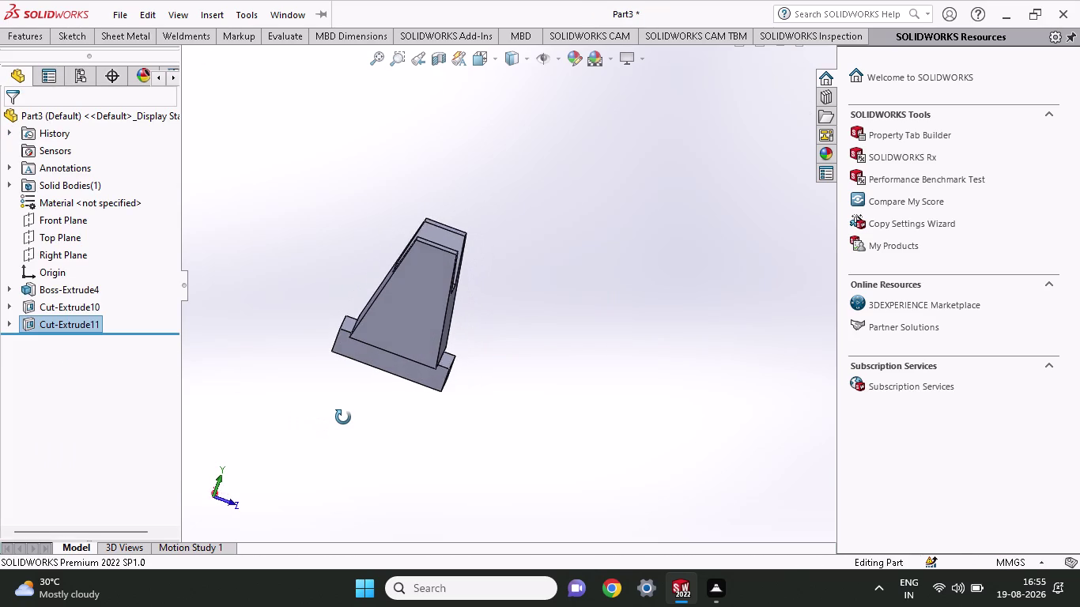
middle_drag(338, 425, 341, 423)
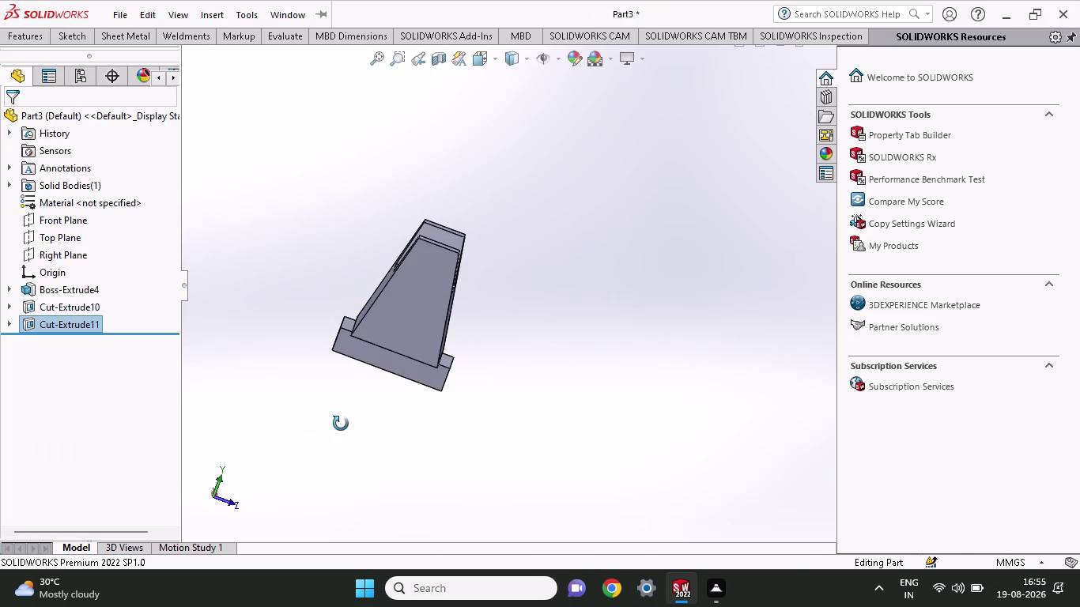
middle_drag(340, 424, 227, 384)
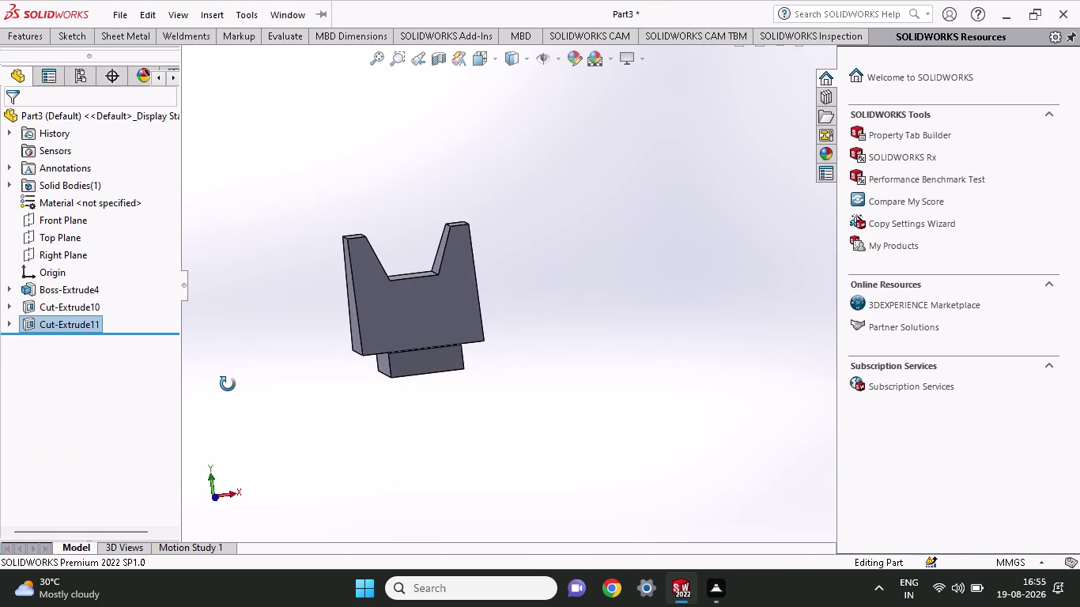
middle_drag(228, 384, 240, 388)
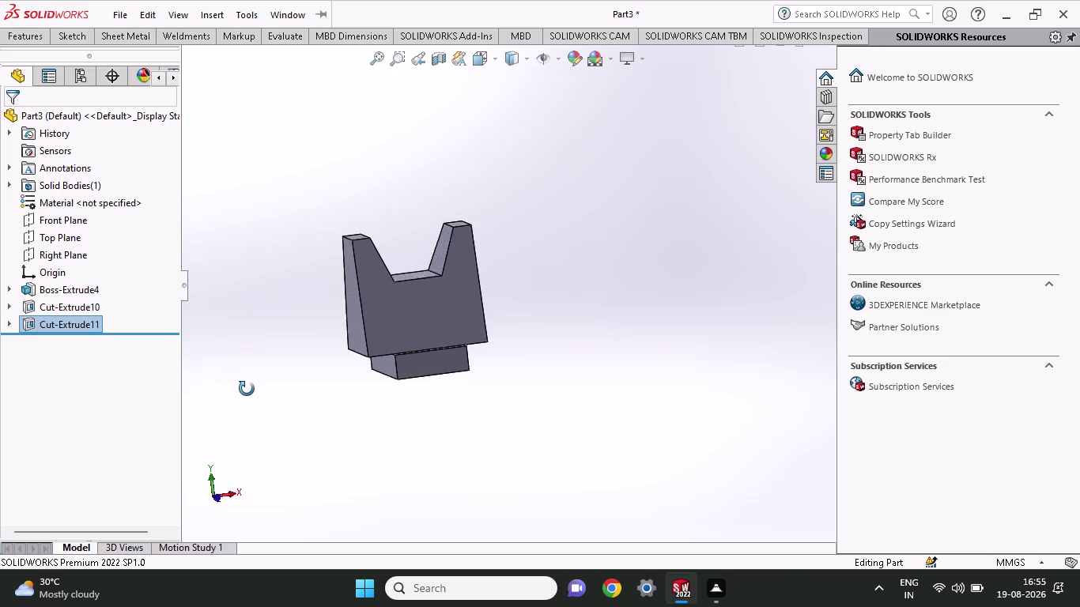
middle_drag(240, 388, 354, 384)
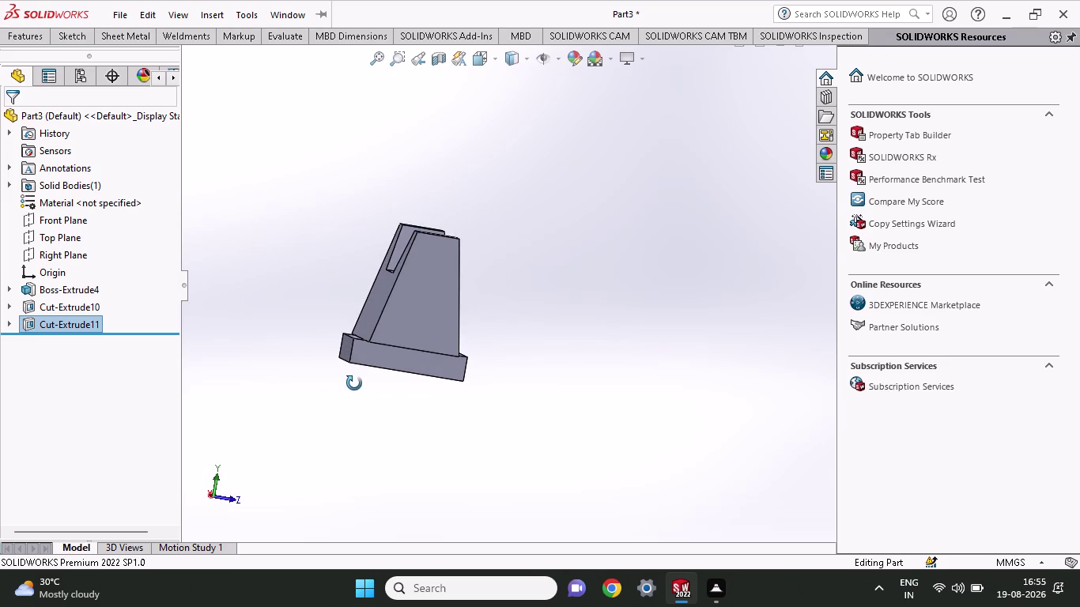
middle_drag(354, 384, 342, 434)
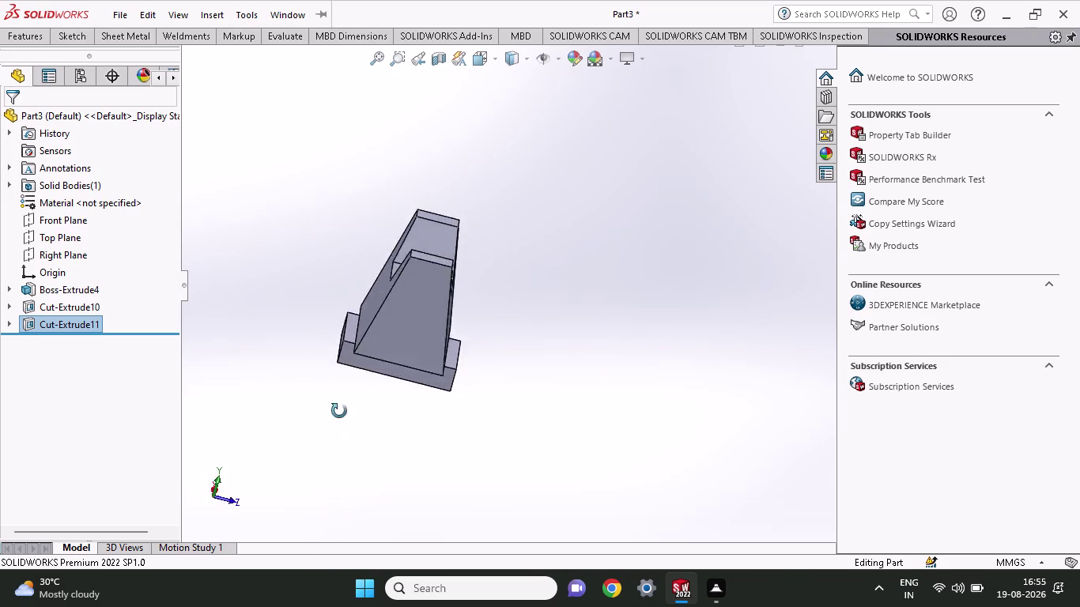
middle_drag(342, 434, 333, 447)
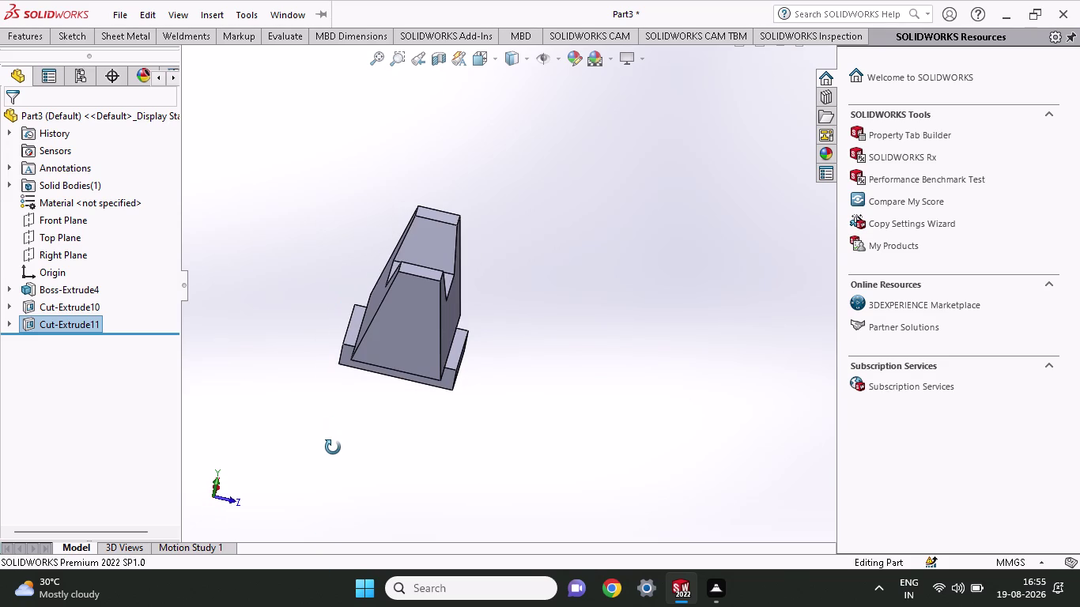
middle_drag(333, 448, 325, 557)
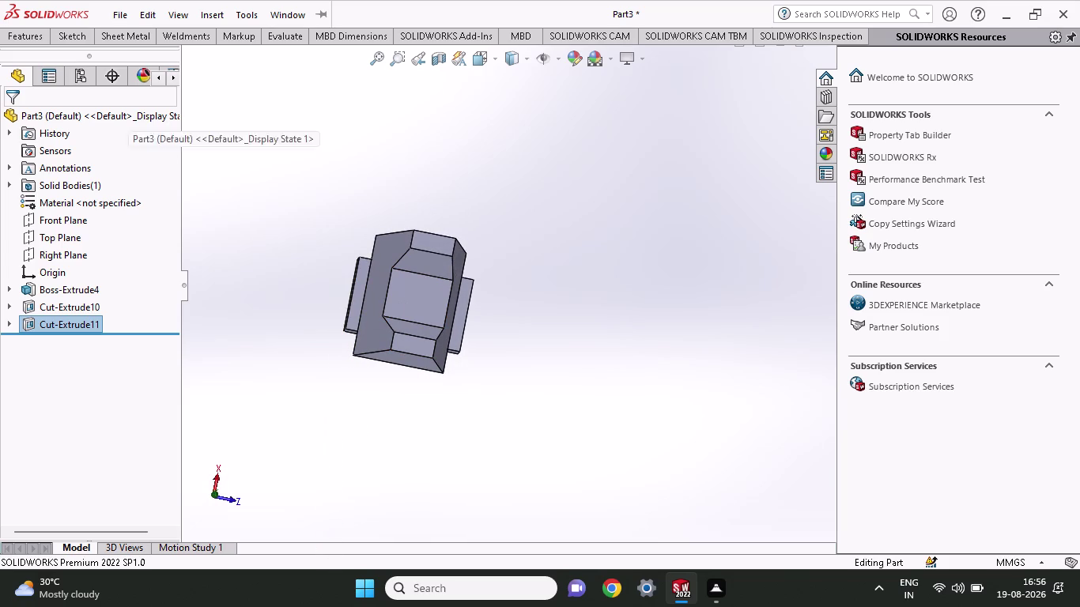
Open Sketch19 on the side face of the lower step.
click(67, 234)
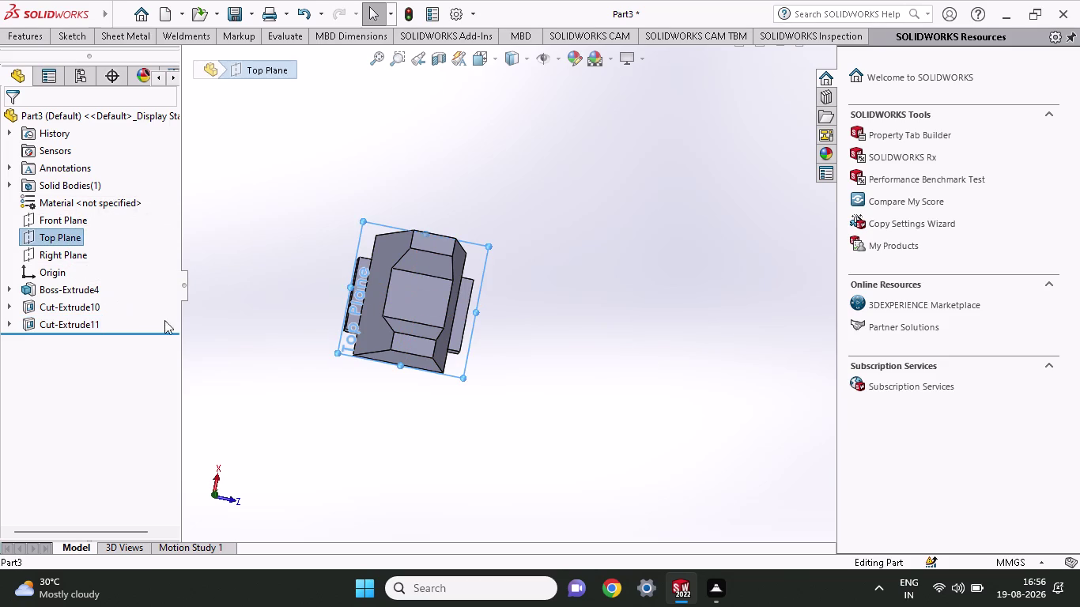
scroll(up, 3)
middle_drag(253, 361, 341, 368)
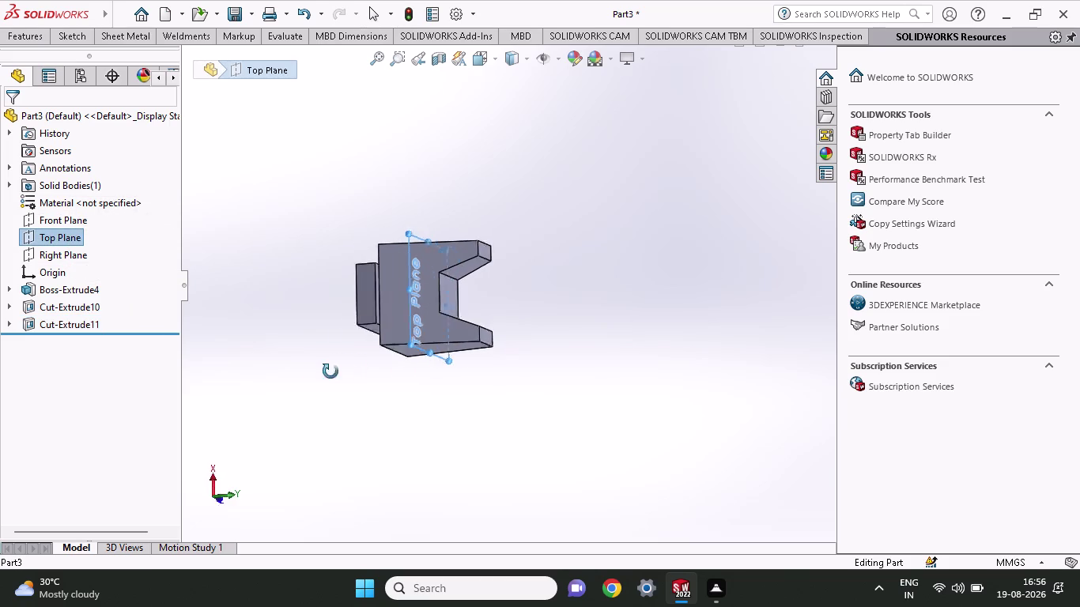
middle_drag(342, 367, 269, 377)
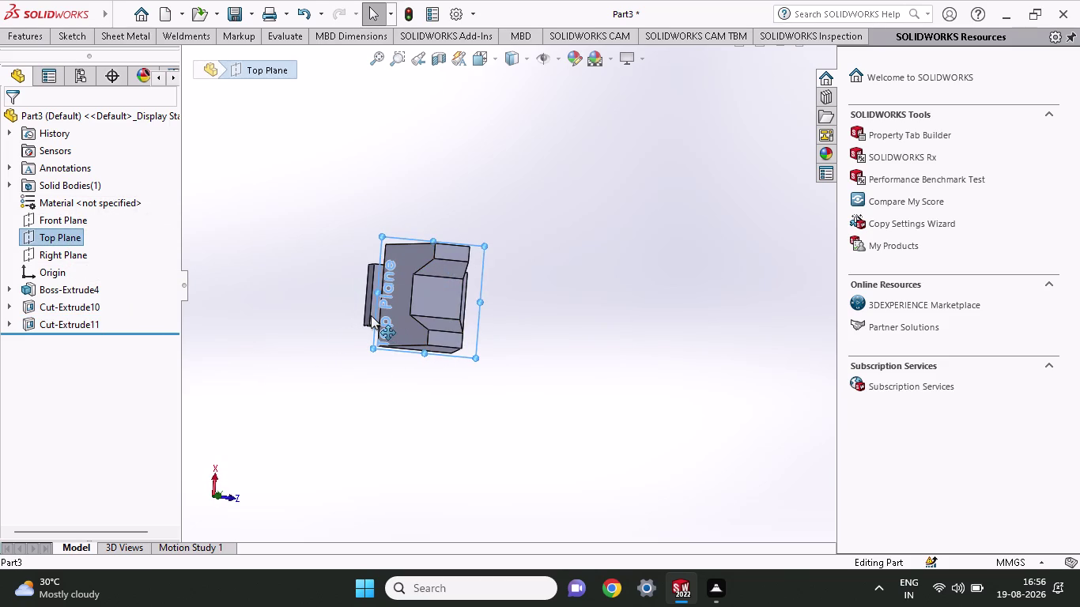
scroll(down, 3)
scroll(down, 3)
click(409, 298)
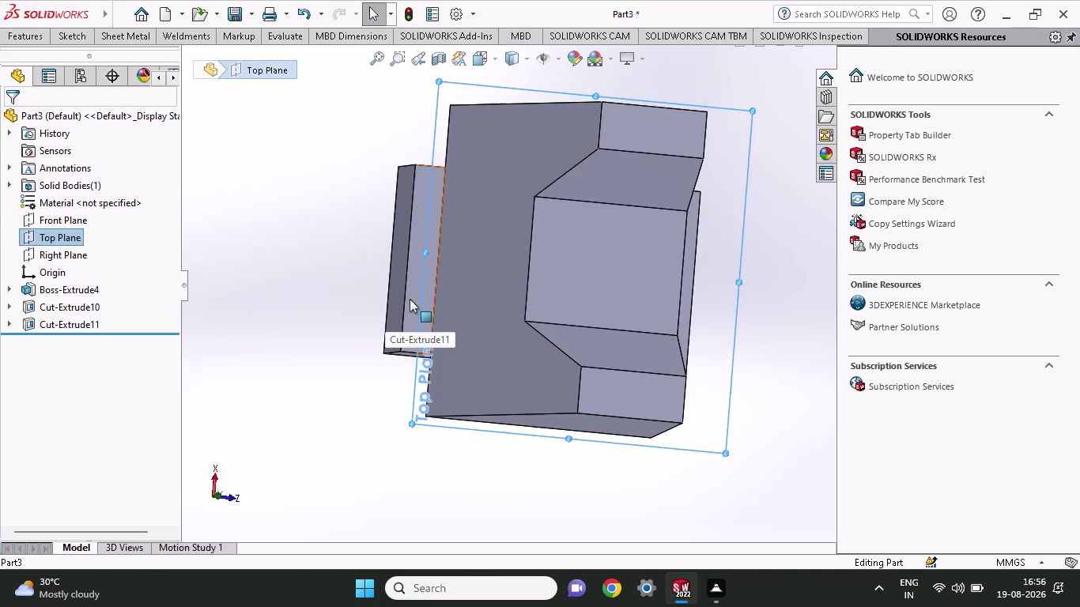
click(472, 260)
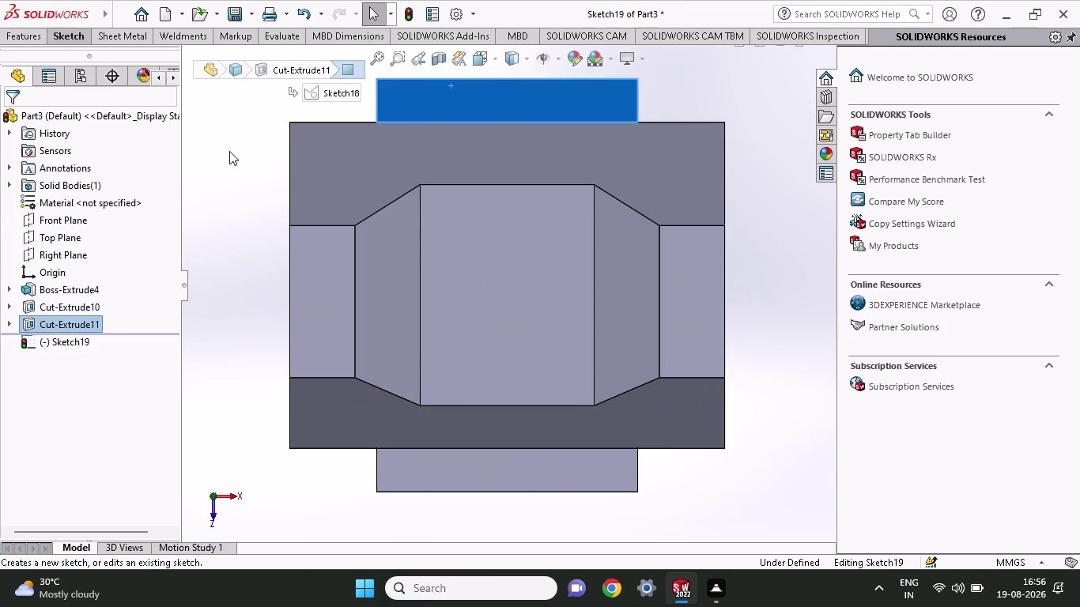
Draw a corner rectangle in Sketch19 aligned with the lower step, spanning the block's depth, and exit the sketch.
click(49, 32)
click(105, 83)
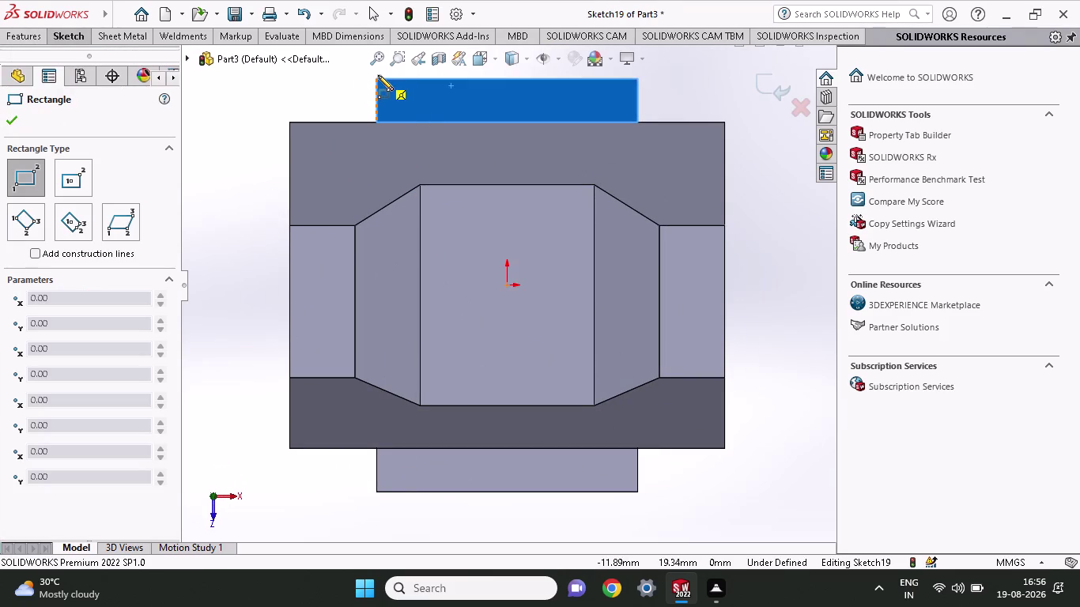
click(377, 79)
scroll(up, 3)
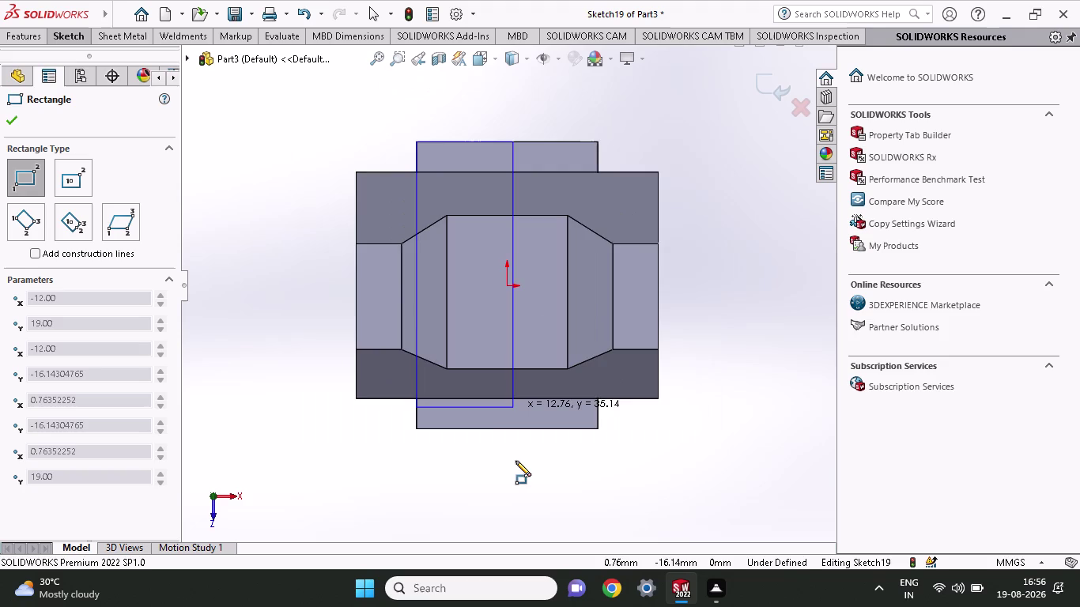
scroll(up, 3)
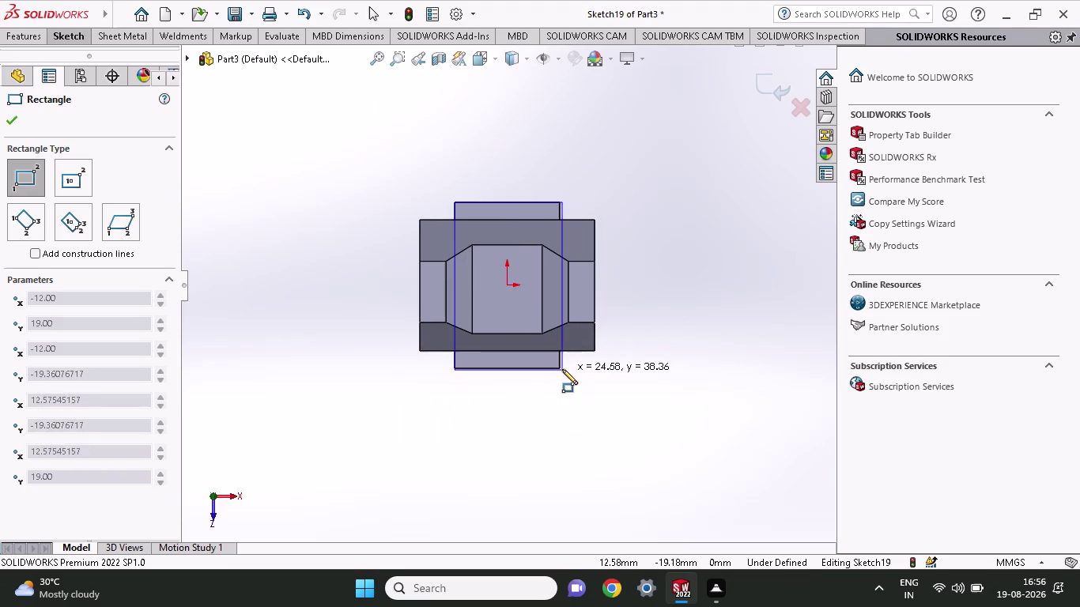
click(562, 369)
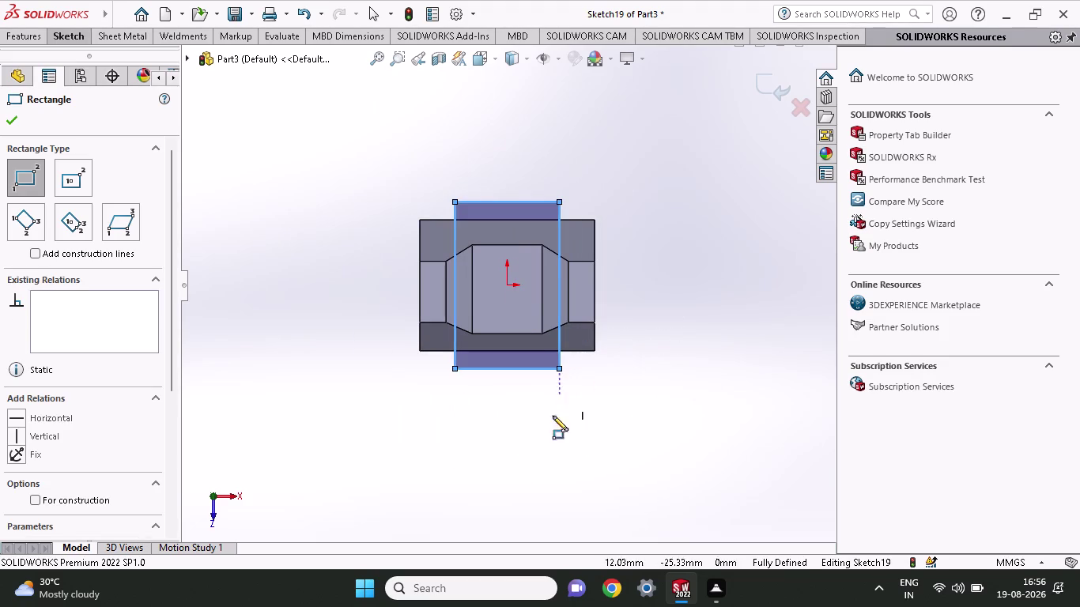
middle_drag(397, 422, 425, 276)
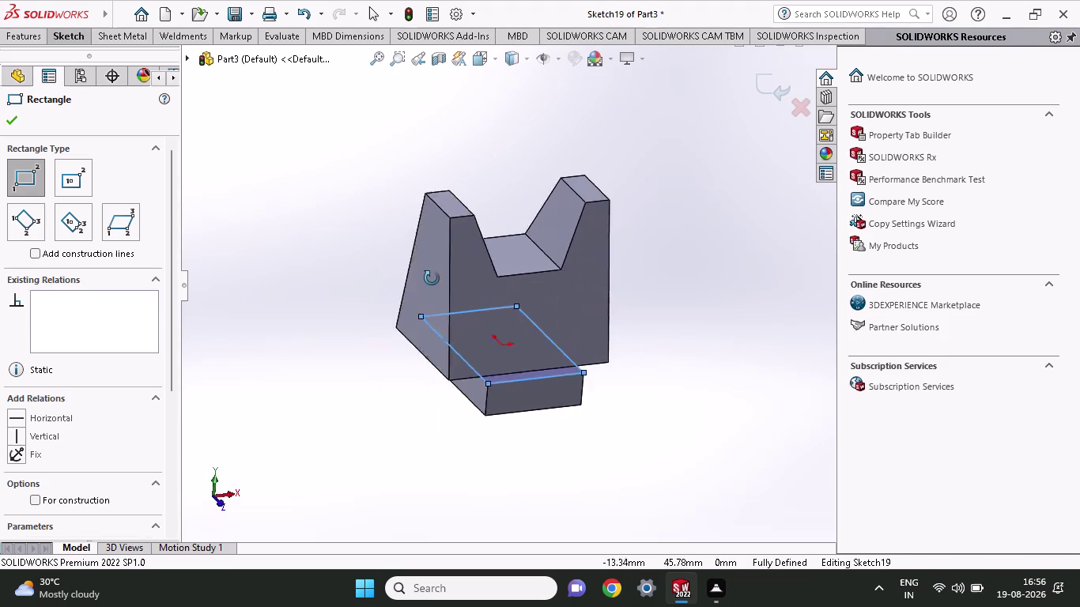
middle_drag(425, 276, 500, 324)
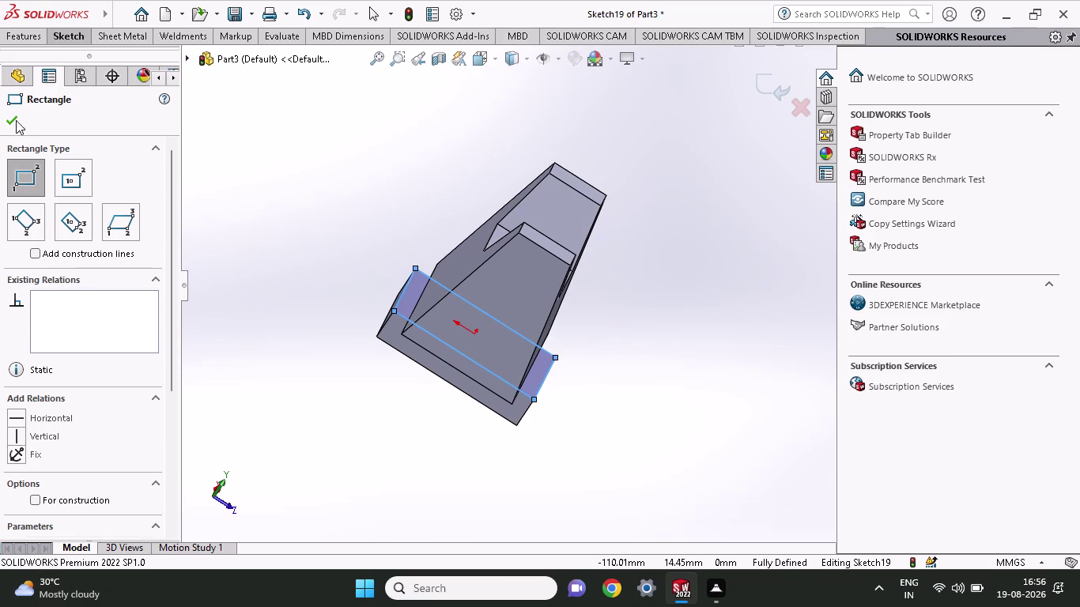
click(34, 36)
click(41, 72)
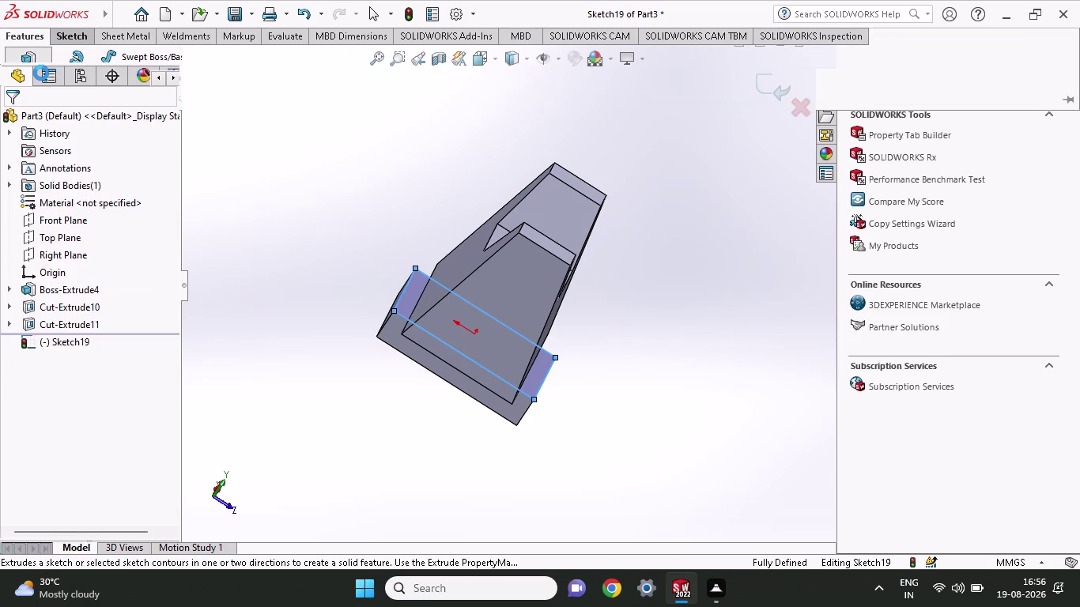
Boss-extrude the rectangle Blind 15 mm to create the Boss-Extrude5 pad.
scroll(up, 3)
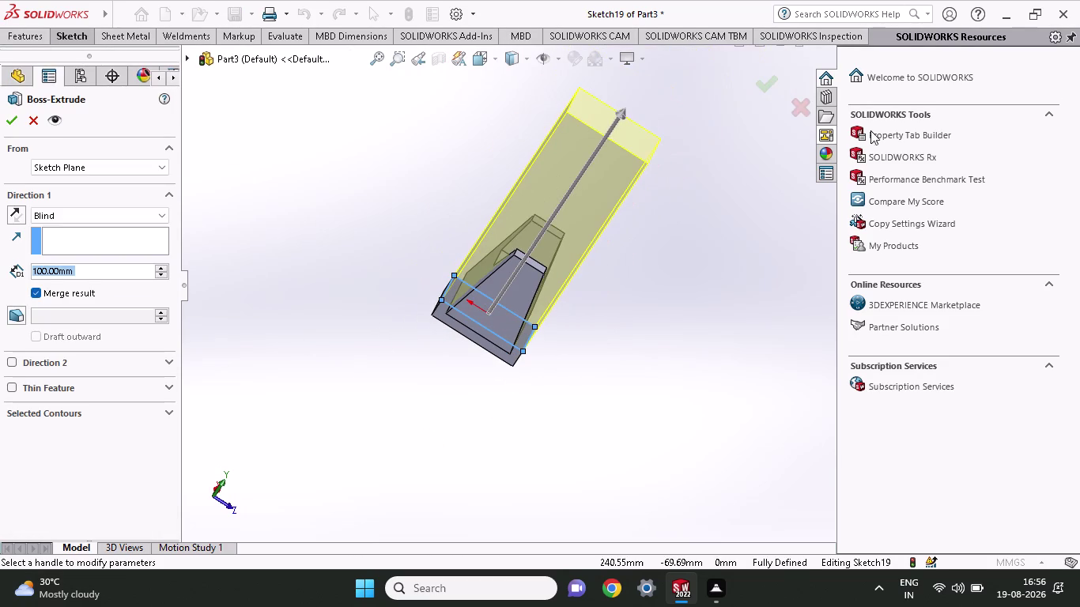
drag(618, 110, 504, 275)
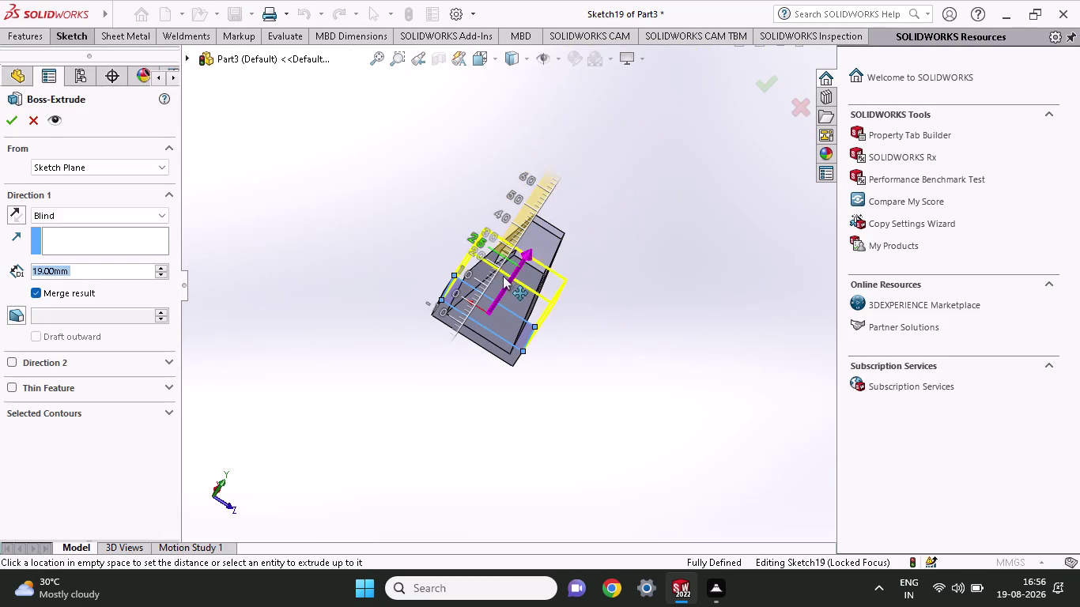
drag(503, 276, 492, 294)
middle_drag(591, 291, 604, 240)
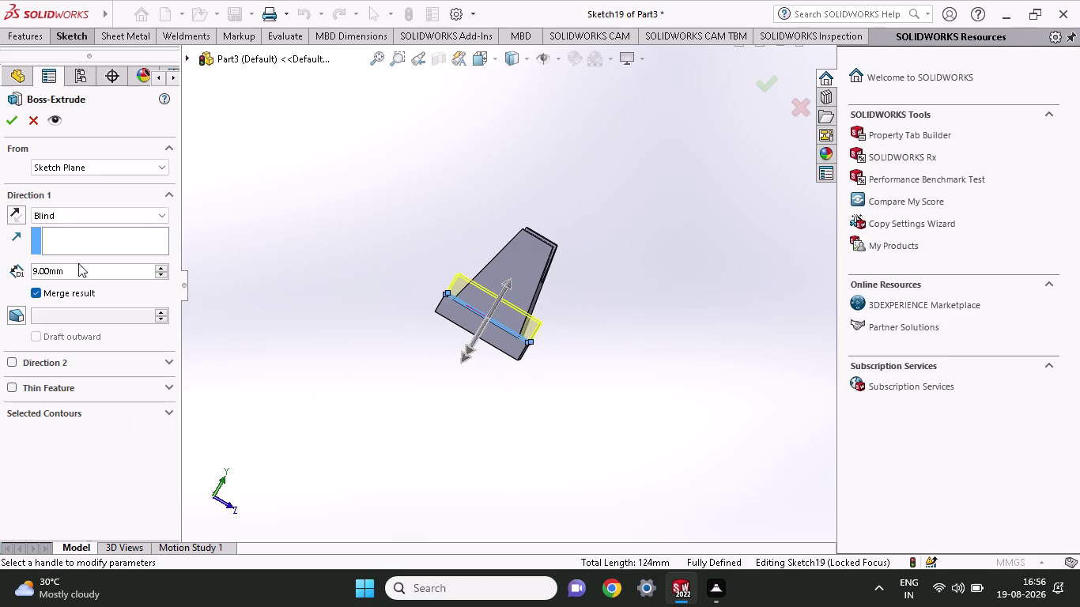
drag(96, 274, 31, 274)
text(2)
text(3-)
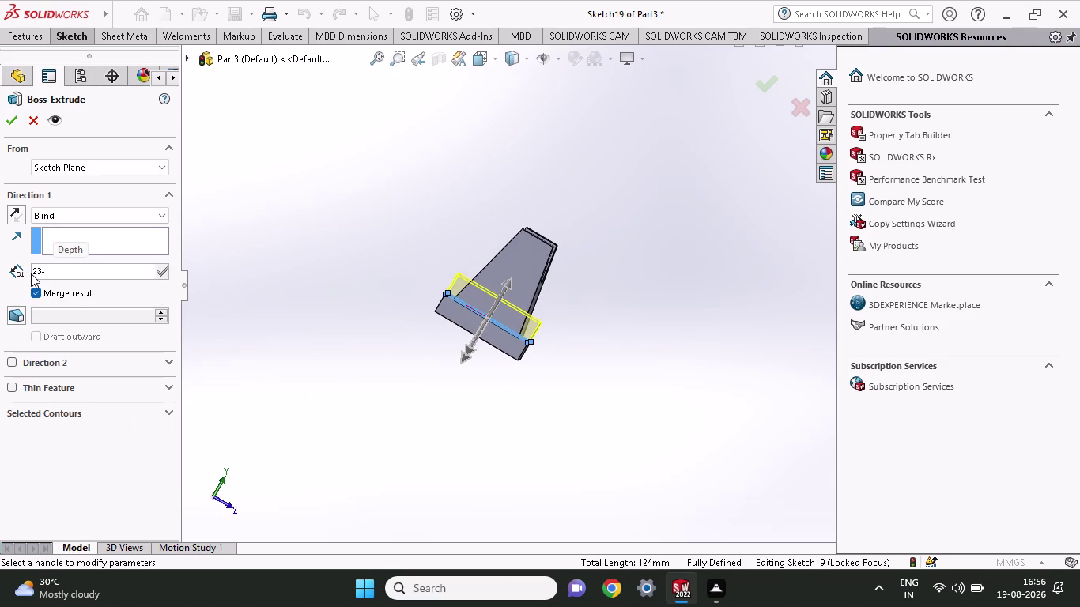
key(8)
key(Return)
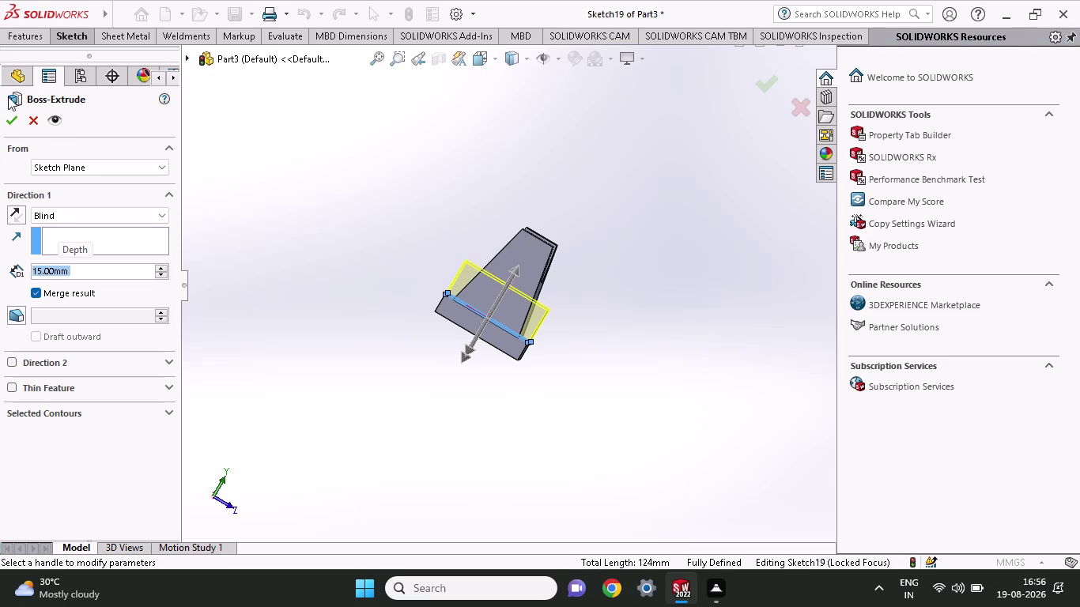
click(5, 125)
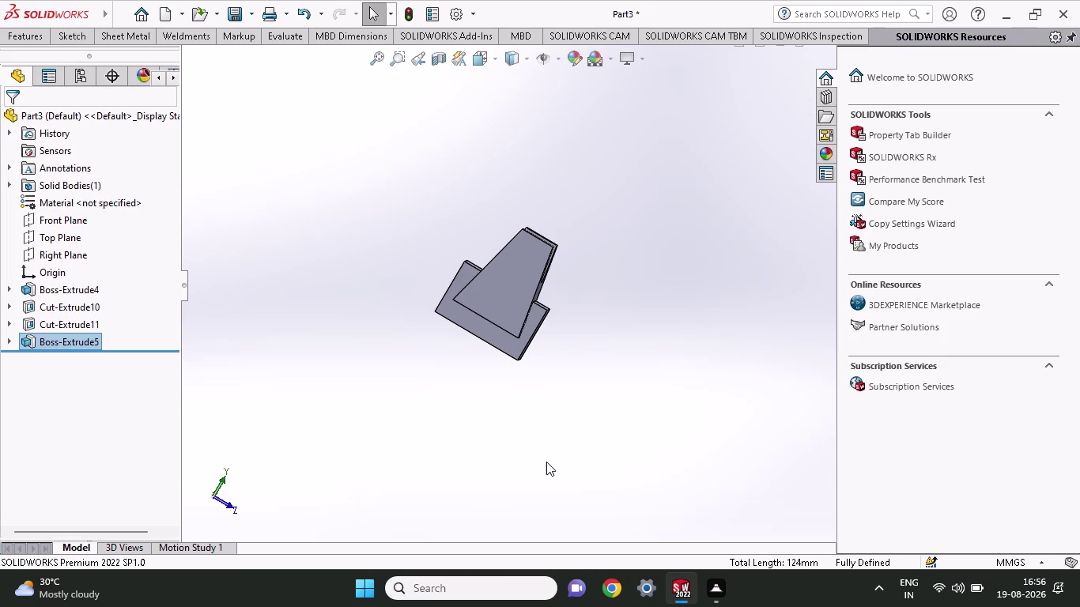
middle_drag(546, 461, 374, 394)
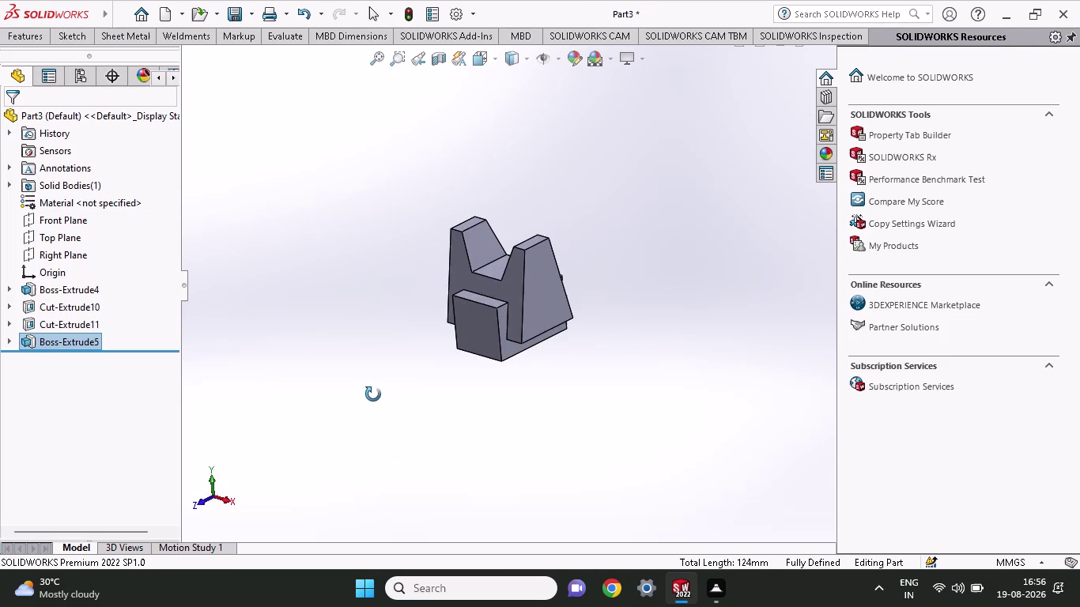
middle_drag(373, 394, 548, 415)
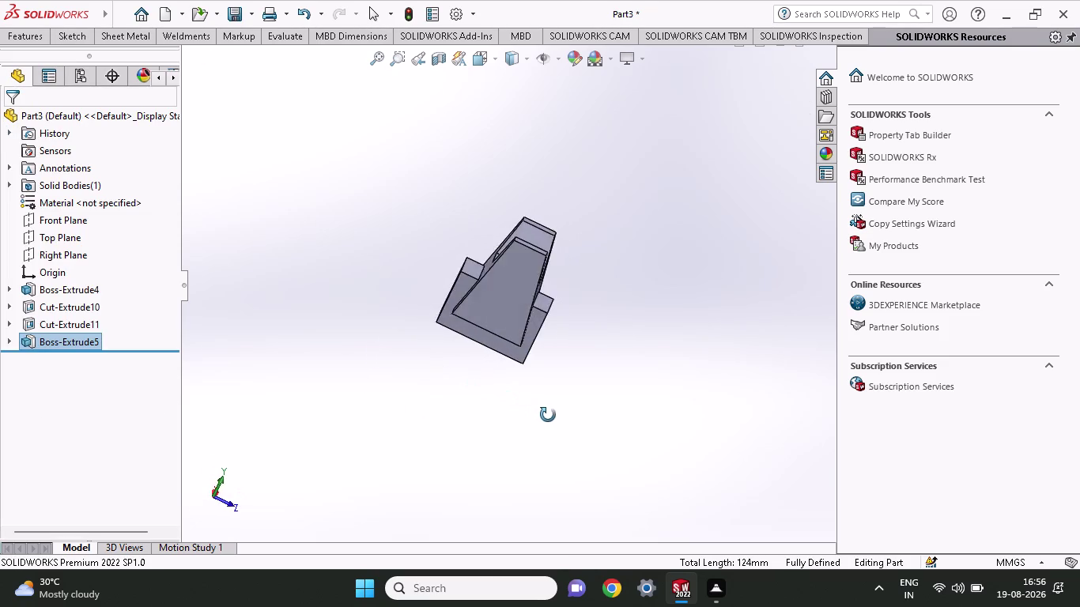
middle_drag(548, 415, 542, 402)
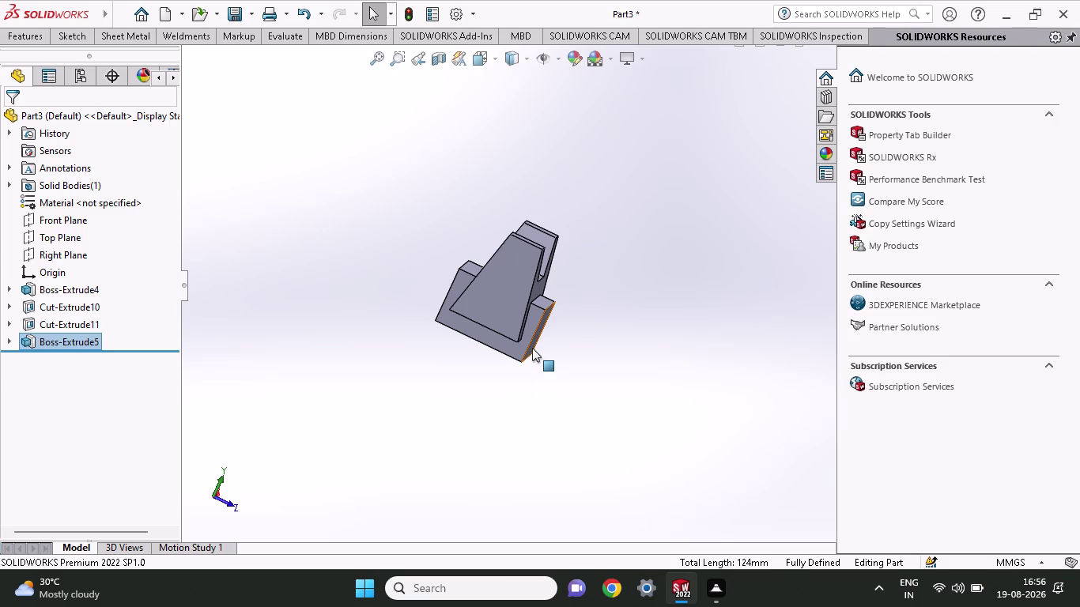
middle_drag(532, 348, 499, 285)
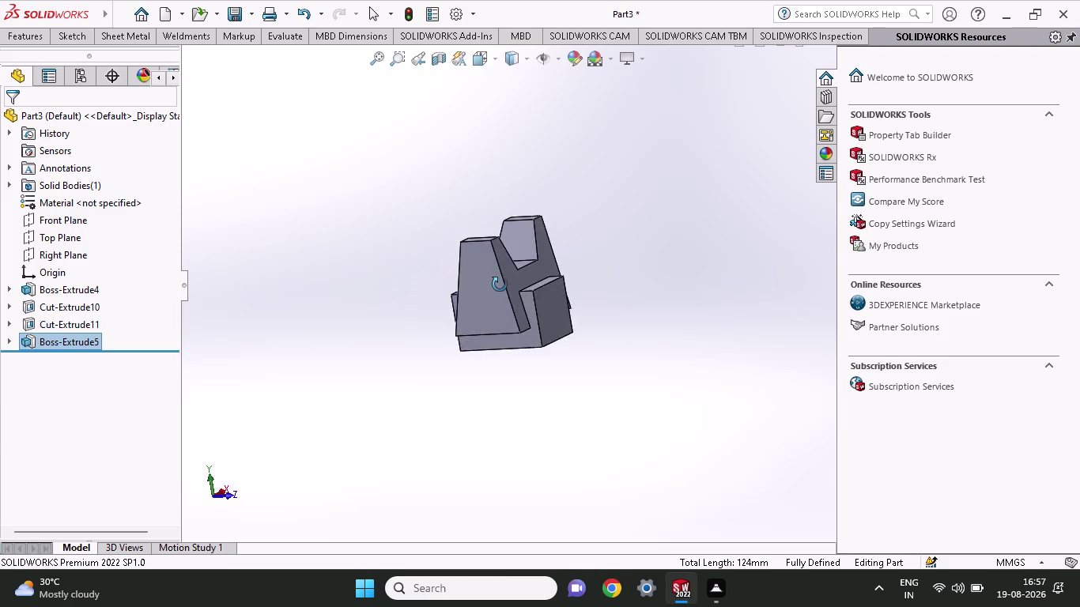
middle_drag(500, 285, 563, 321)
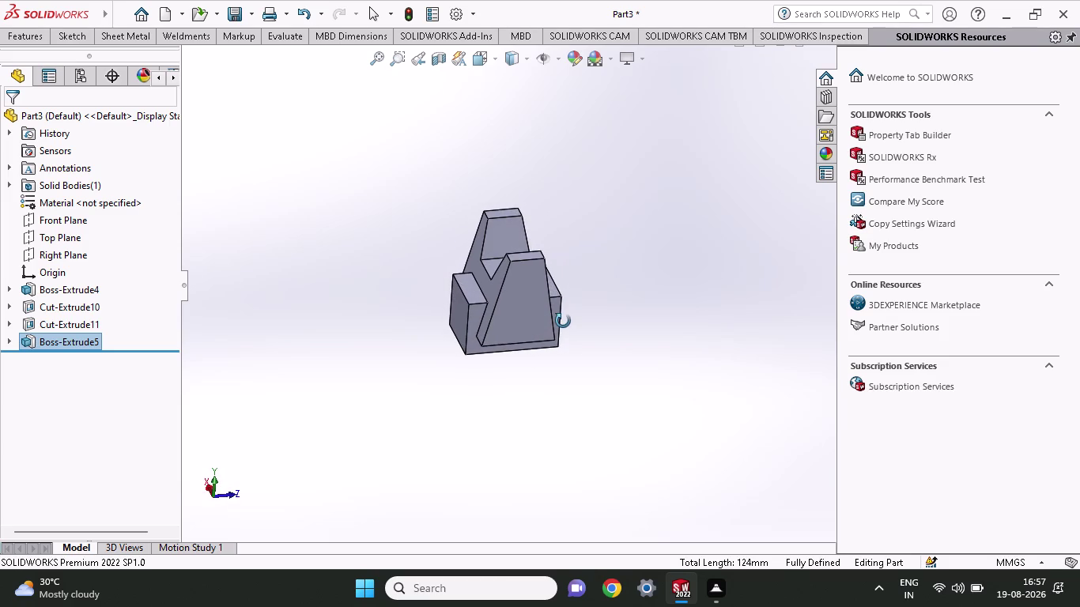
middle_drag(562, 321, 546, 342)
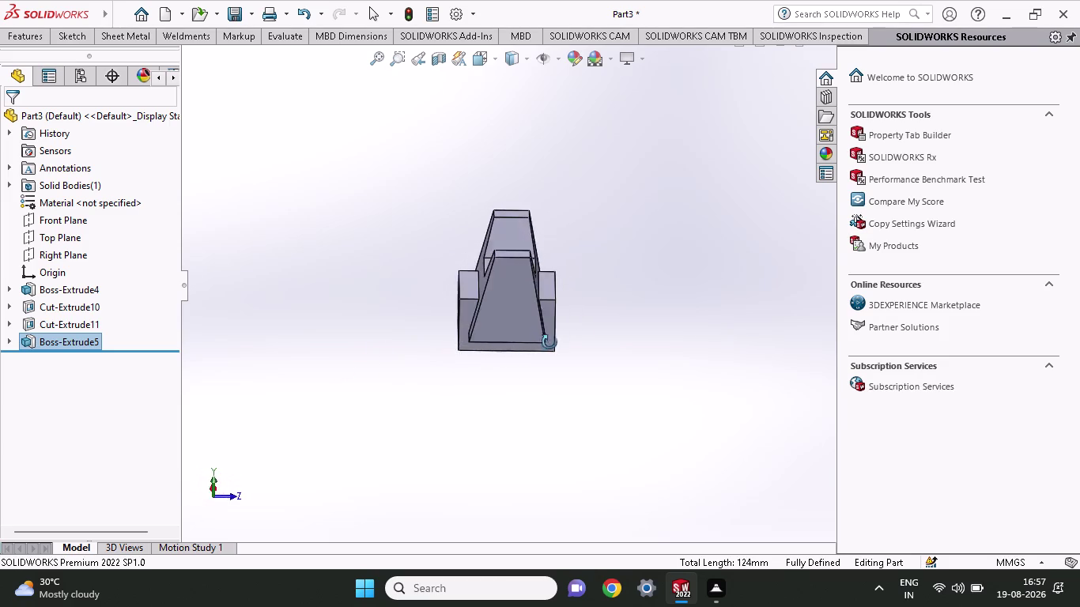
middle_drag(546, 342, 486, 358)
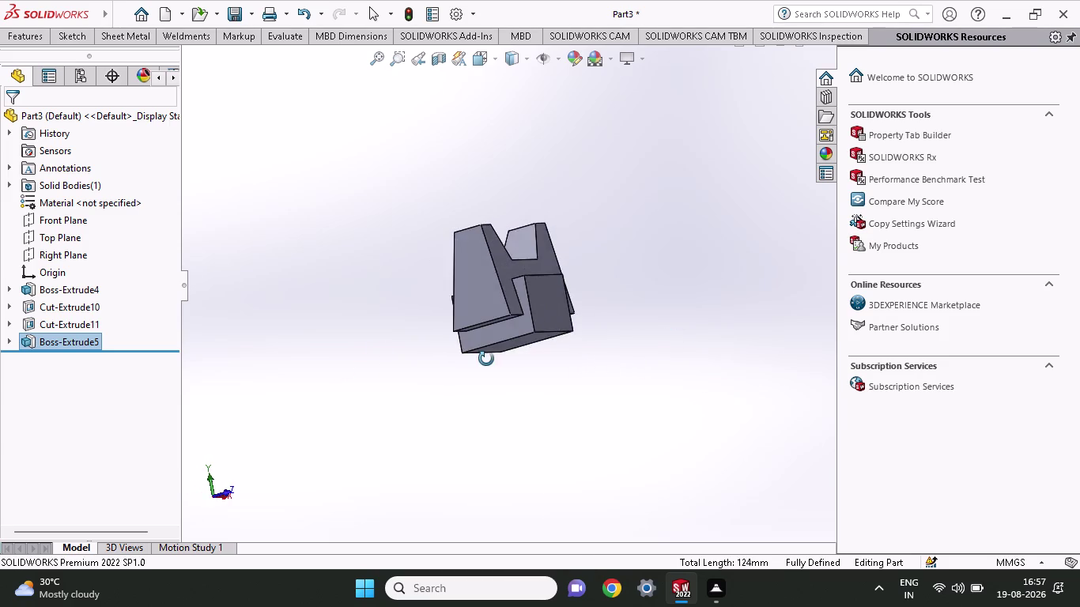
middle_drag(486, 359, 604, 343)
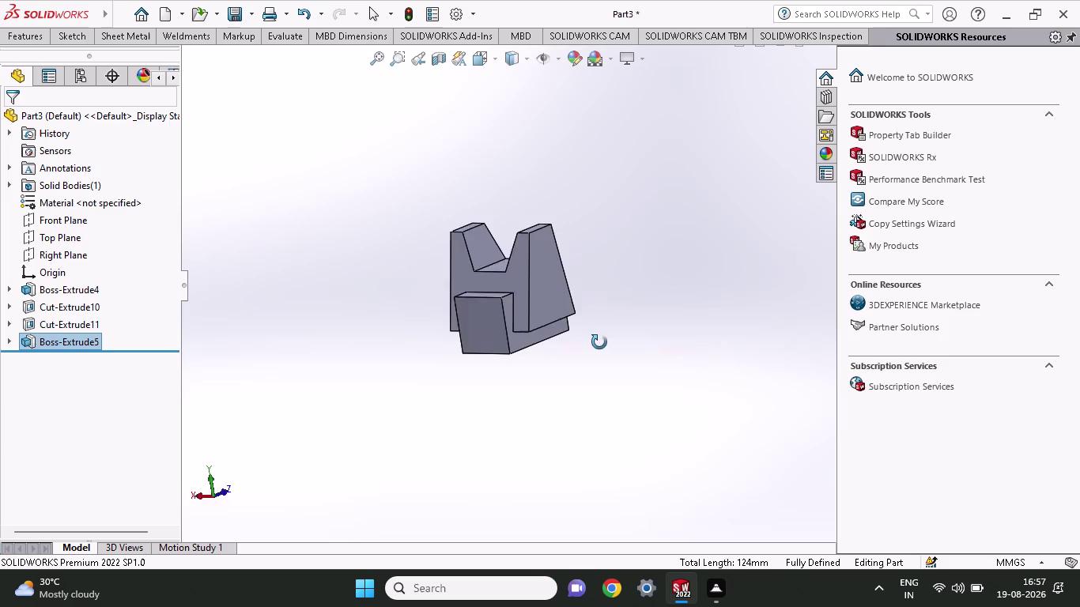
middle_drag(604, 342, 497, 373)
scroll(up, 3)
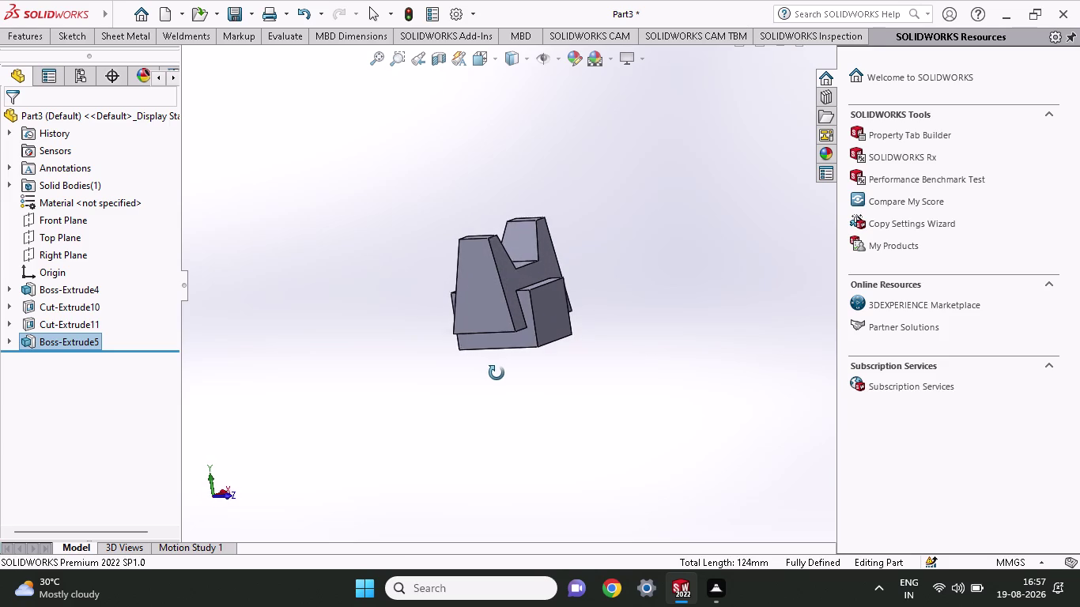
middle_drag(496, 373, 547, 349)
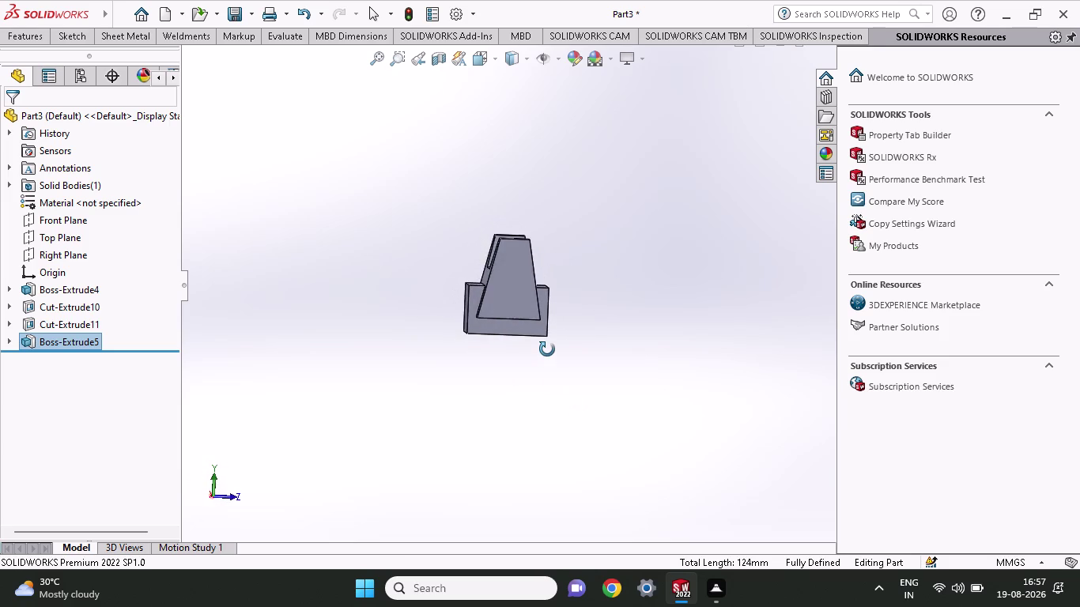
middle_drag(547, 350, 535, 350)
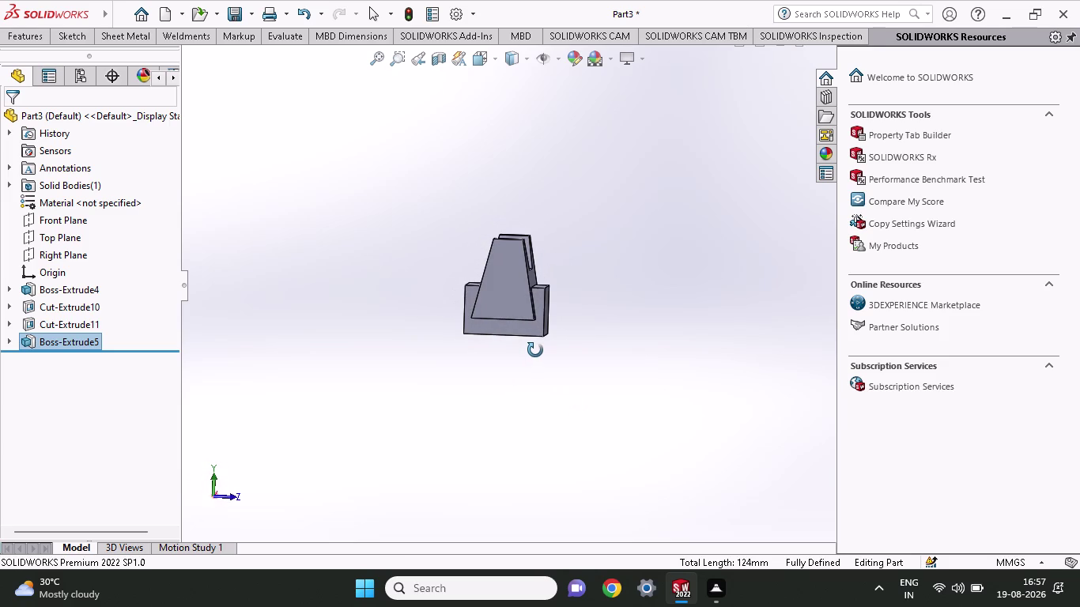
middle_drag(535, 350, 422, 349)
scroll(down, 3)
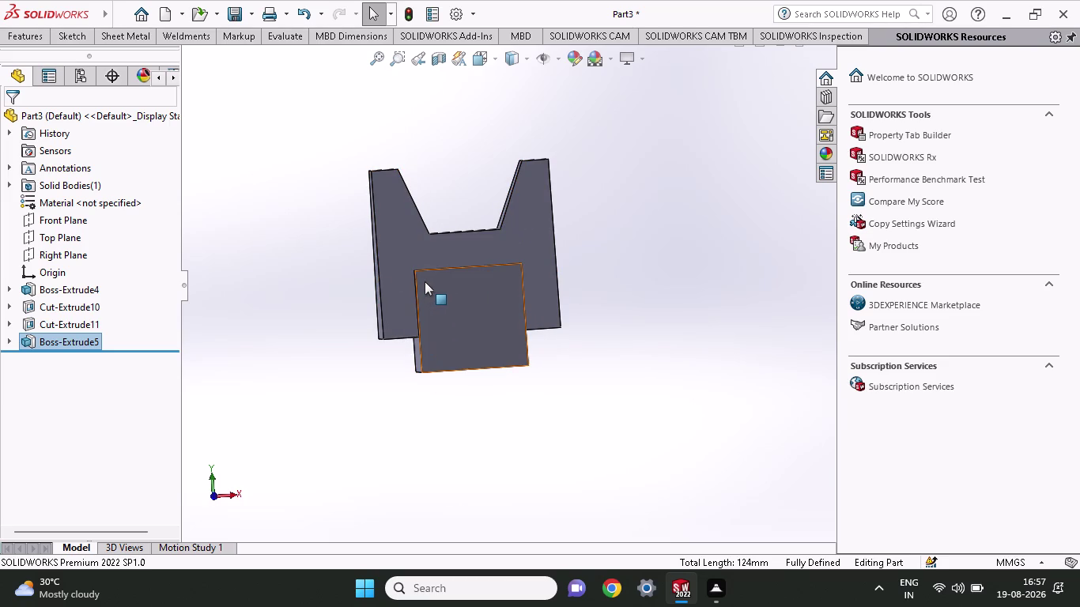
middle_drag(426, 283, 510, 320)
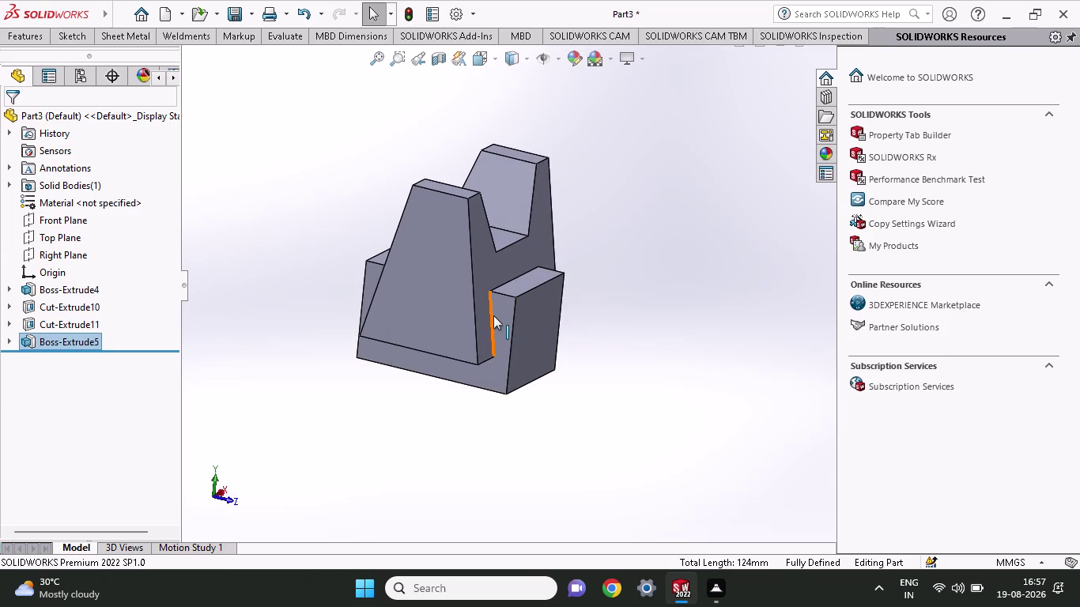
click(62, 245)
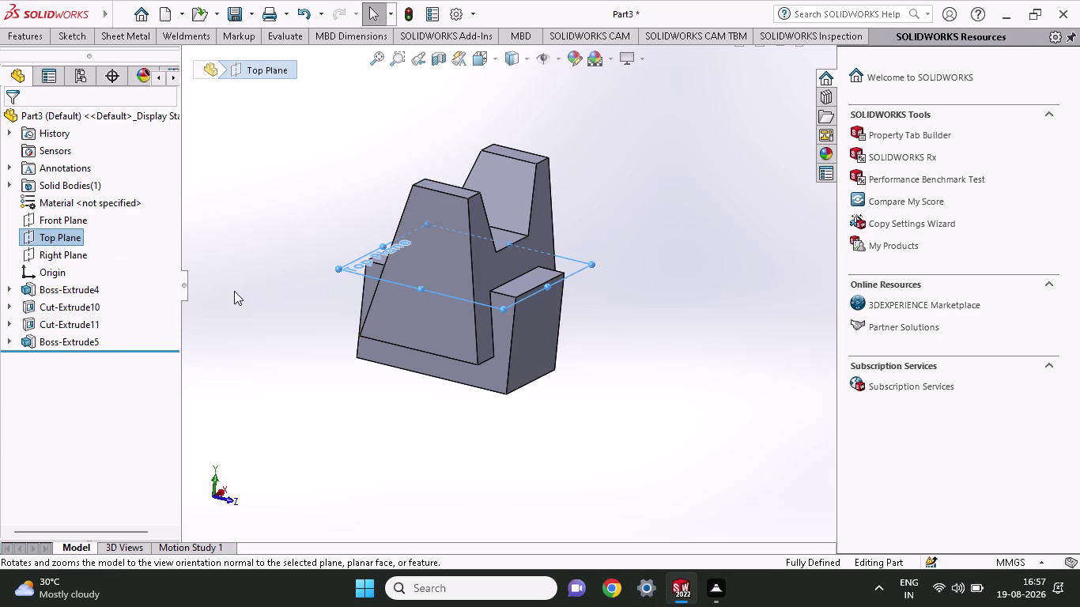
middle_drag(235, 291, 225, 437)
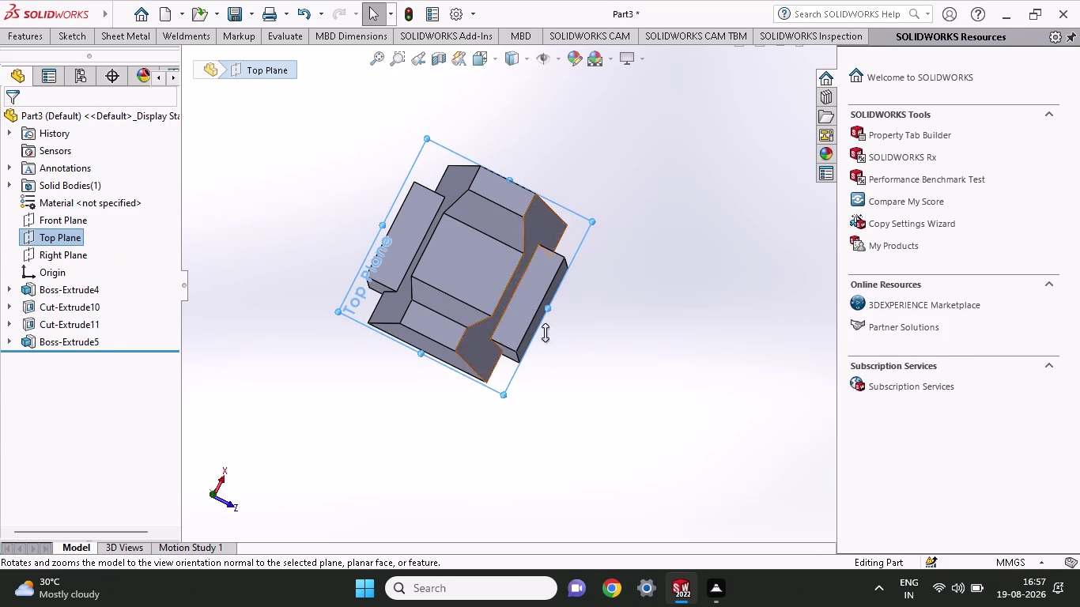
middle_drag(393, 302, 410, 239)
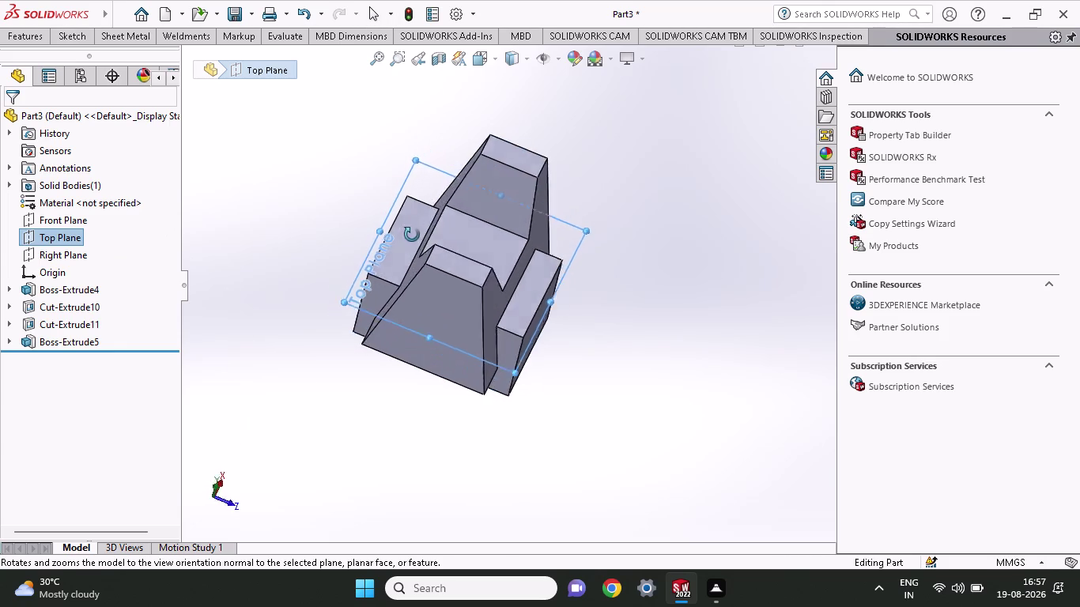
middle_drag(409, 239, 442, 161)
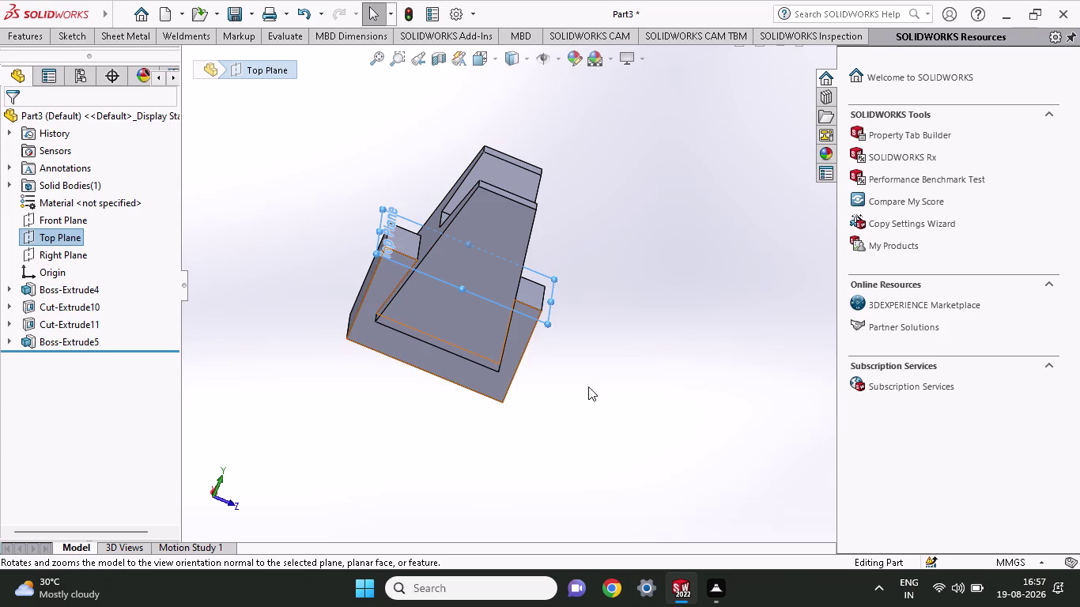
middle_drag(586, 379, 546, 398)
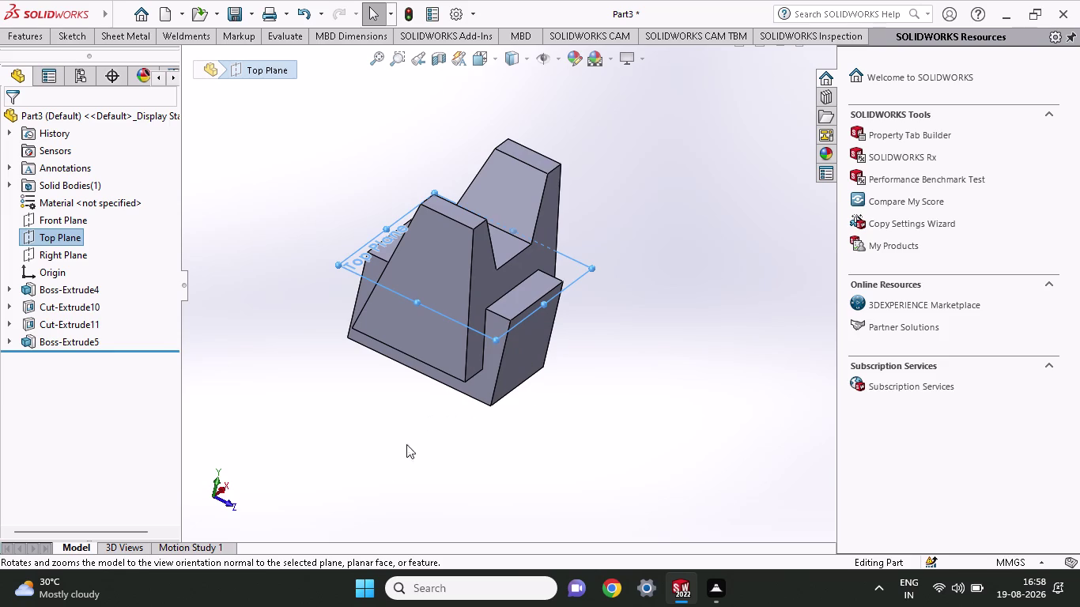
click(357, 470)
middle_drag(695, 478, 405, 419)
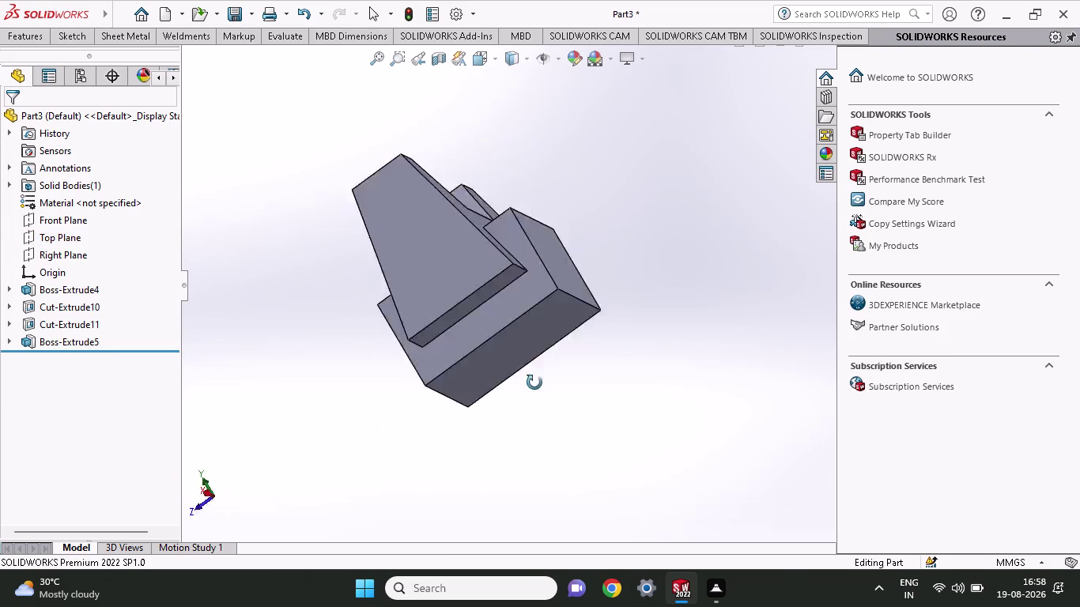
middle_drag(406, 419, 541, 263)
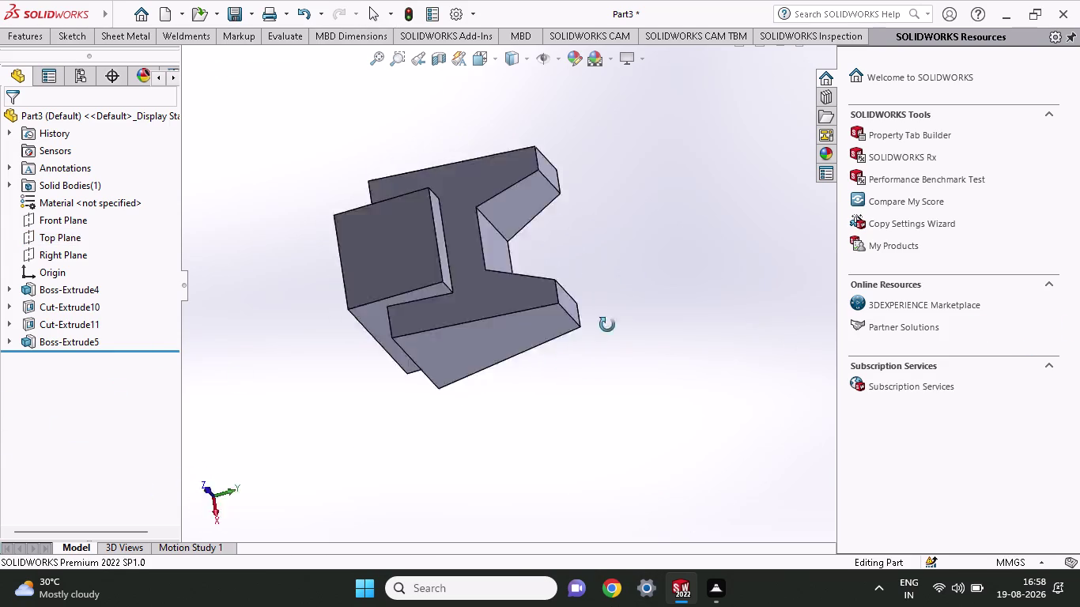
middle_drag(540, 263, 494, 306)
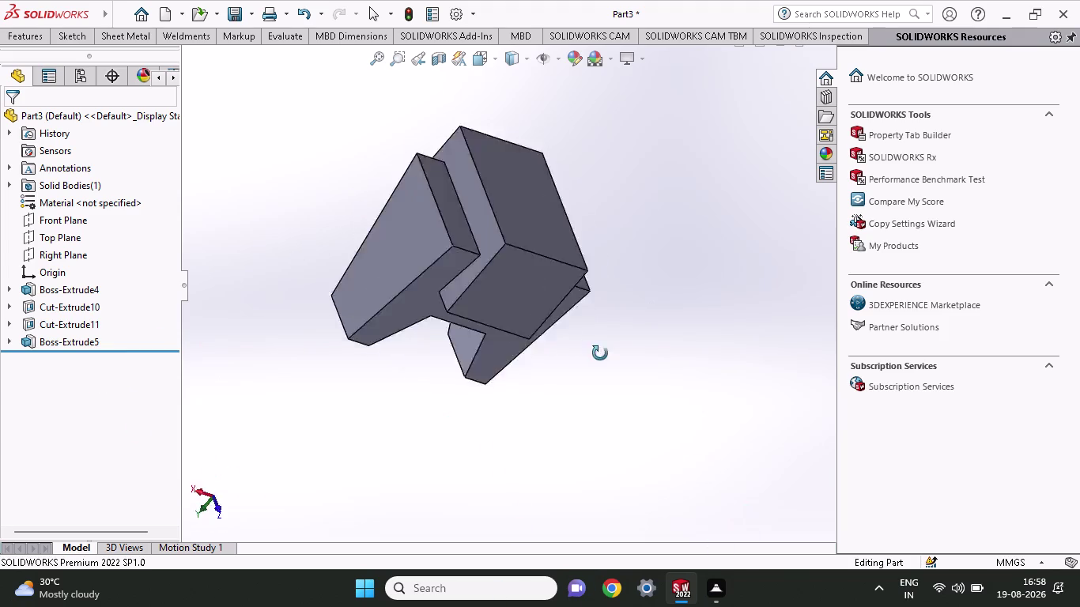
middle_drag(494, 306, 460, 267)
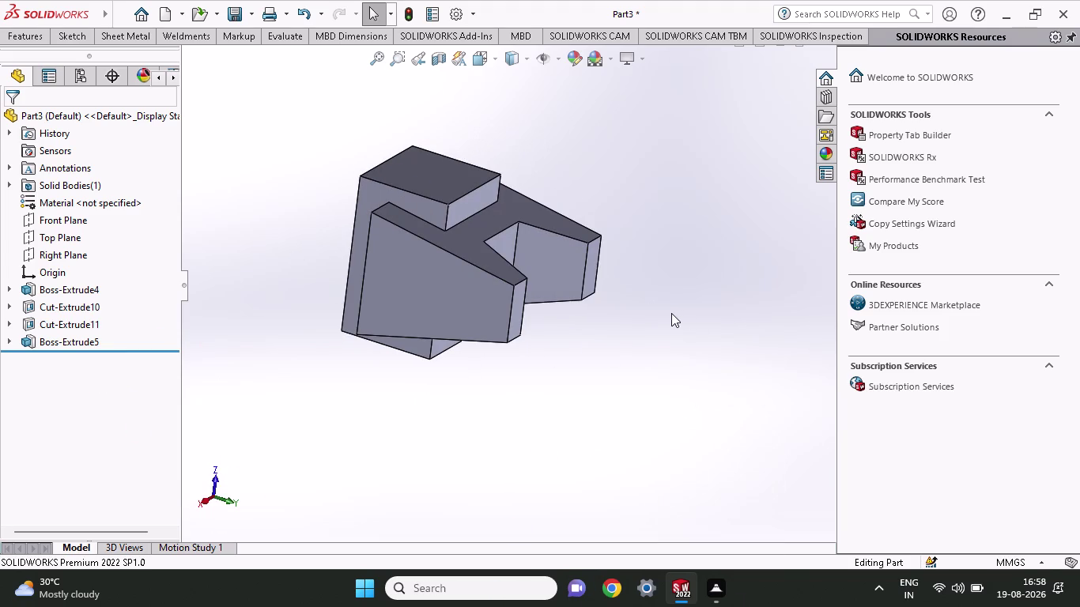
click(725, 592)
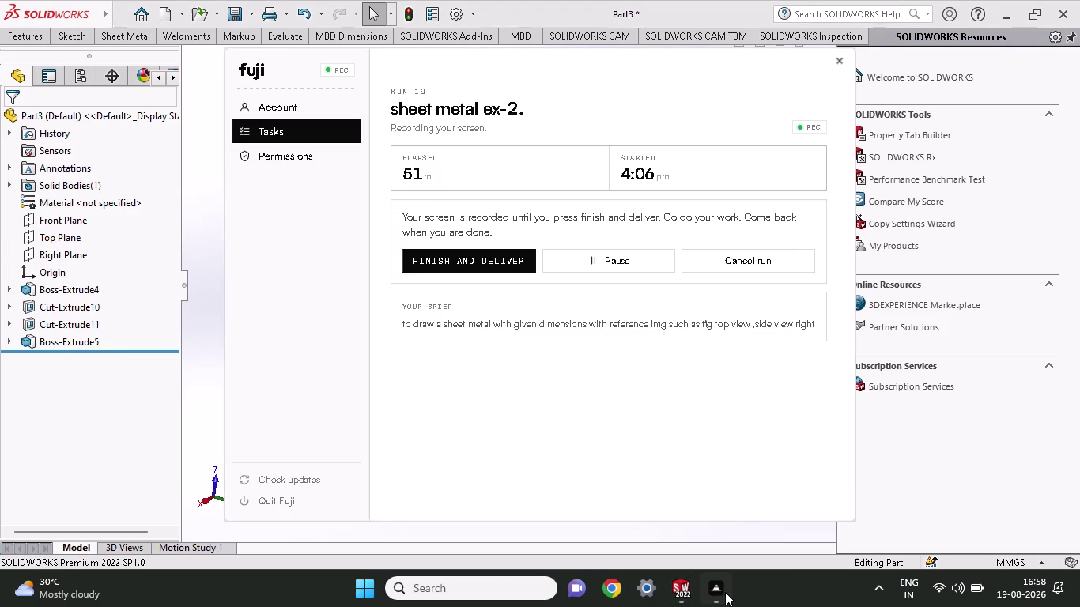